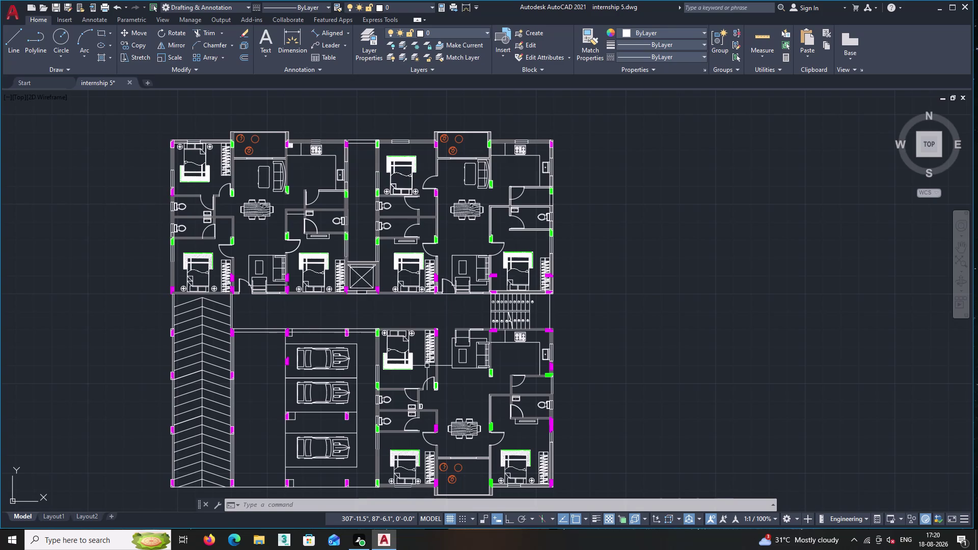
Zoom to the lower balcony, make a trial offset of its bottom edge, then undo it.
middle_drag(334, 379, 410, 354)
scroll(up, 3)
middle_drag(323, 355, 421, 338)
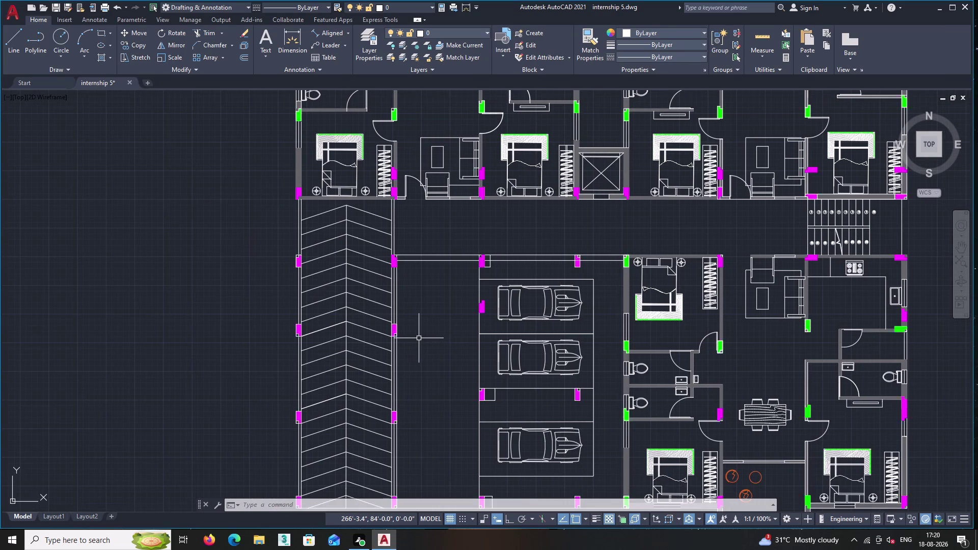
middle_drag(417, 338, 414, 254)
middle_drag(420, 351, 415, 283)
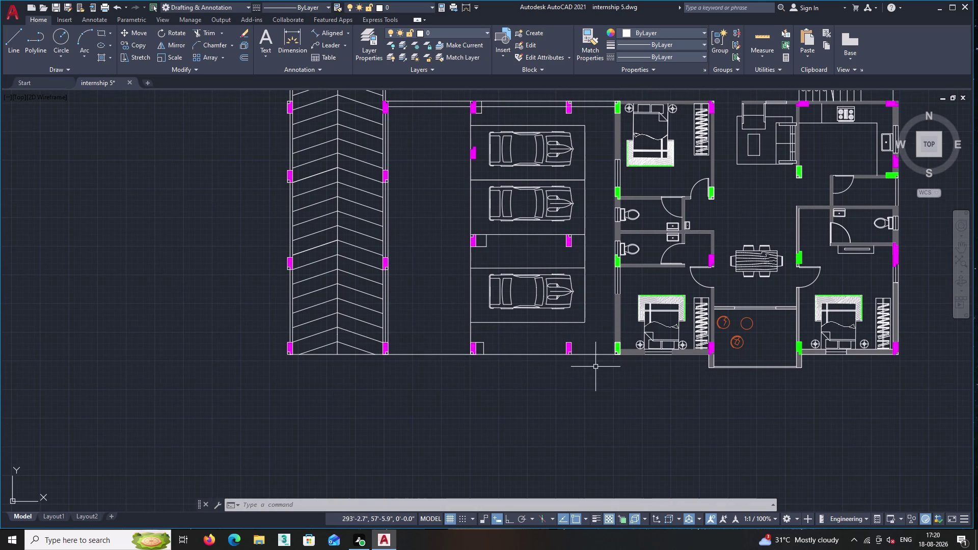
middle_drag(697, 378, 531, 382)
scroll(up, 3)
scroll(up, 3)
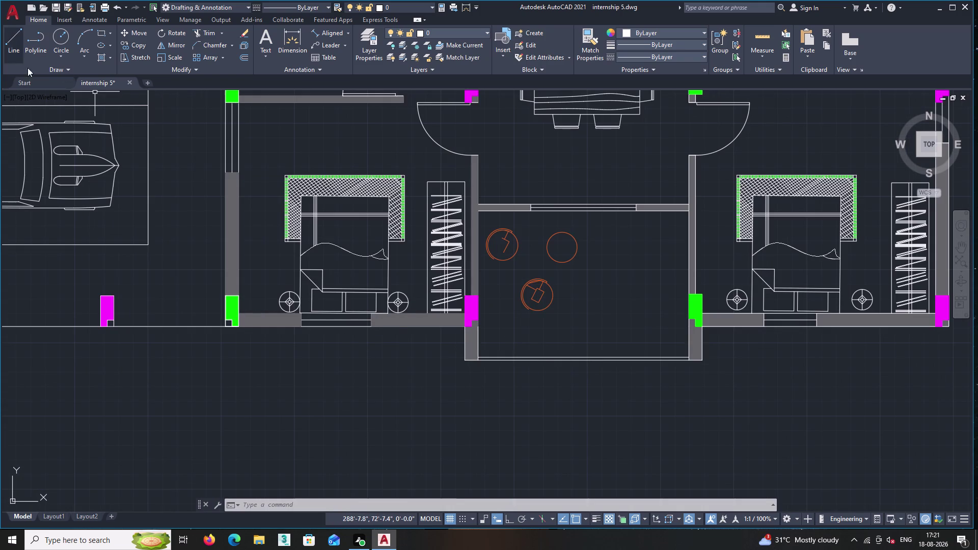
click(245, 55)
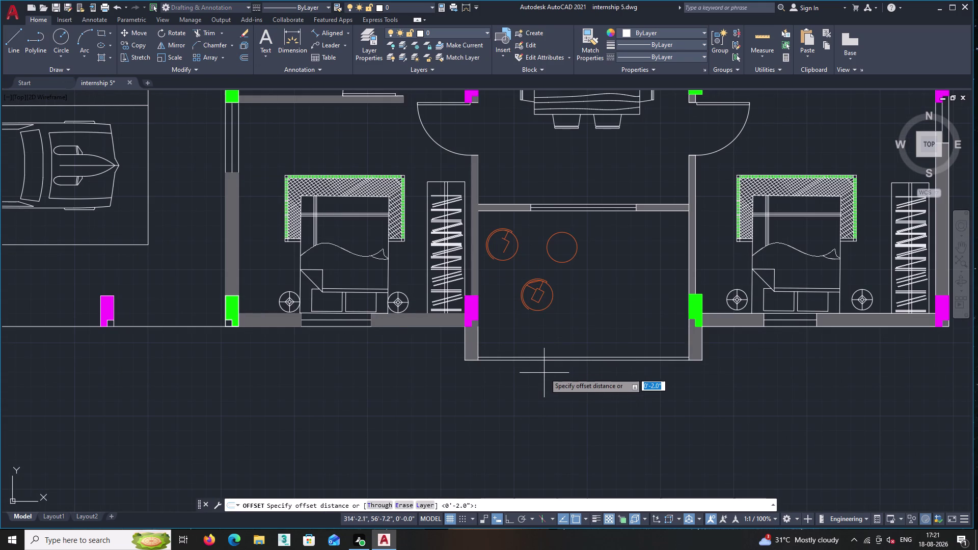
key(Return)
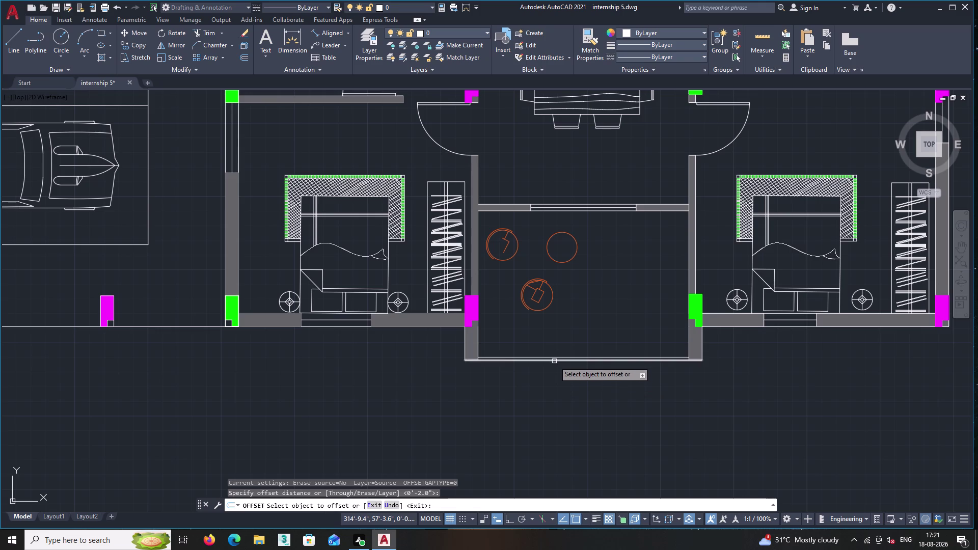
click(554, 361)
click(562, 402)
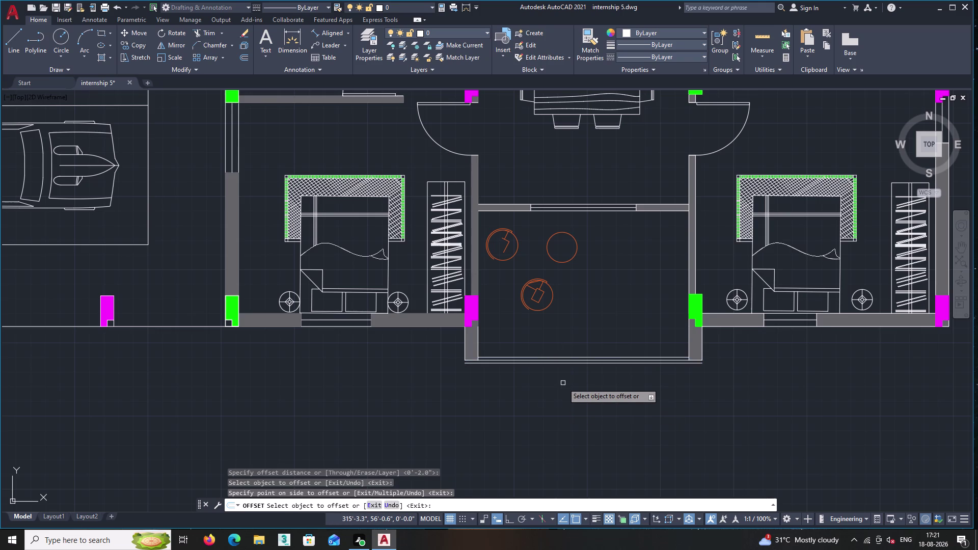
key(ctrl+z)
key(Return)
key(Return)
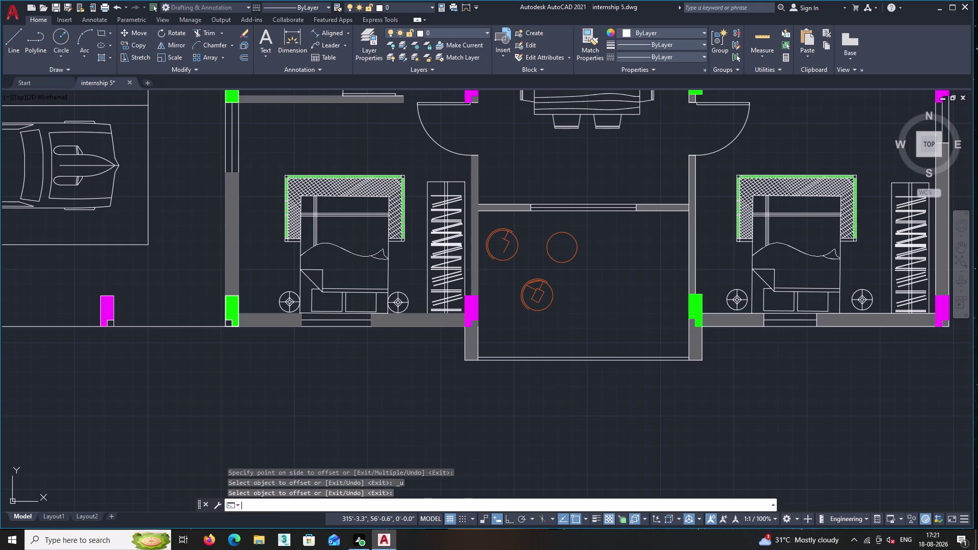
Try a 2' offset below the balcony's bottom edge, then undo it.
key(2)
key(apostrophe)
key(Return)
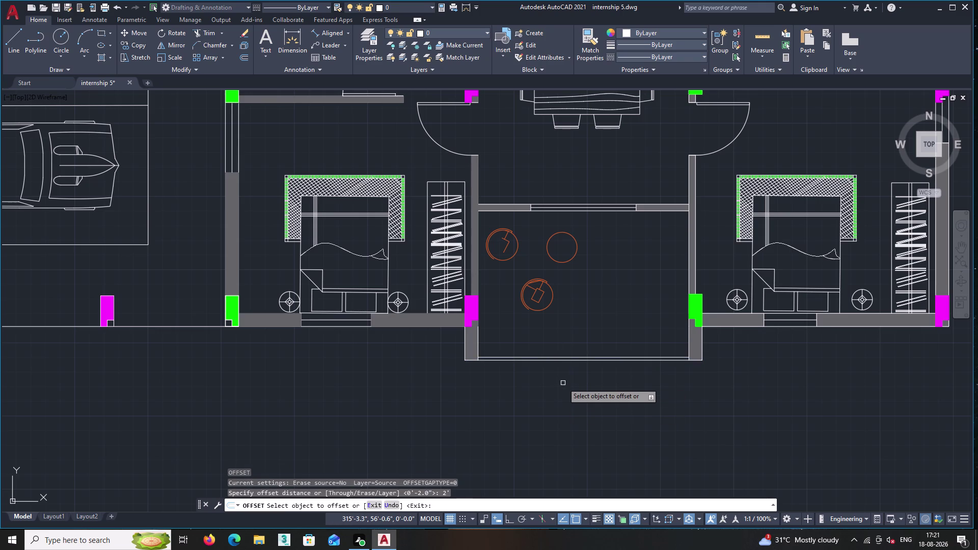
click(578, 361)
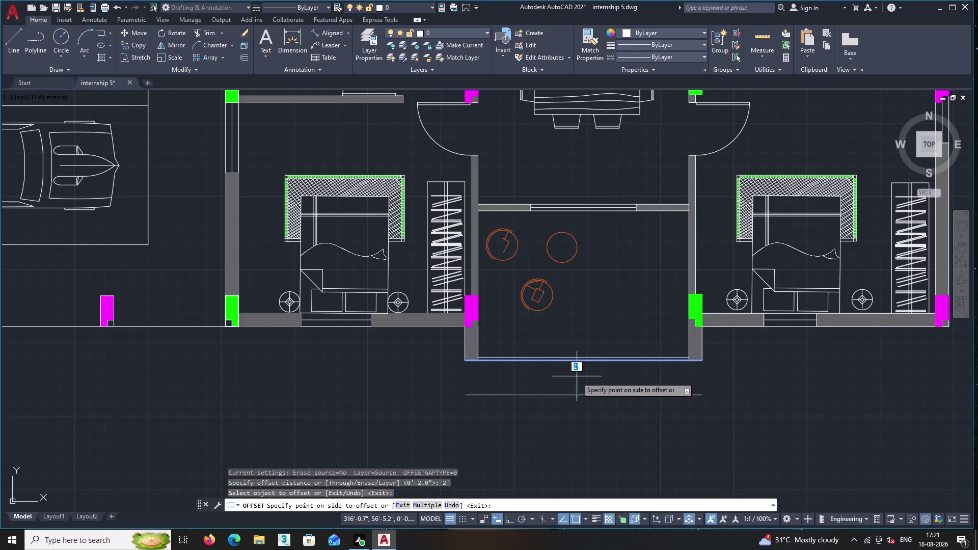
click(576, 379)
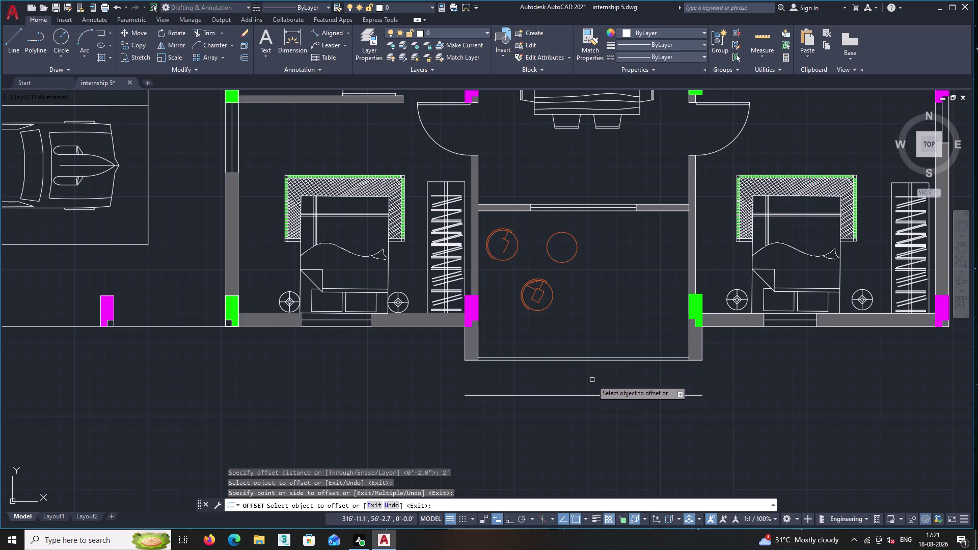
key(ctrl+z)
key(Return)
key(Return)
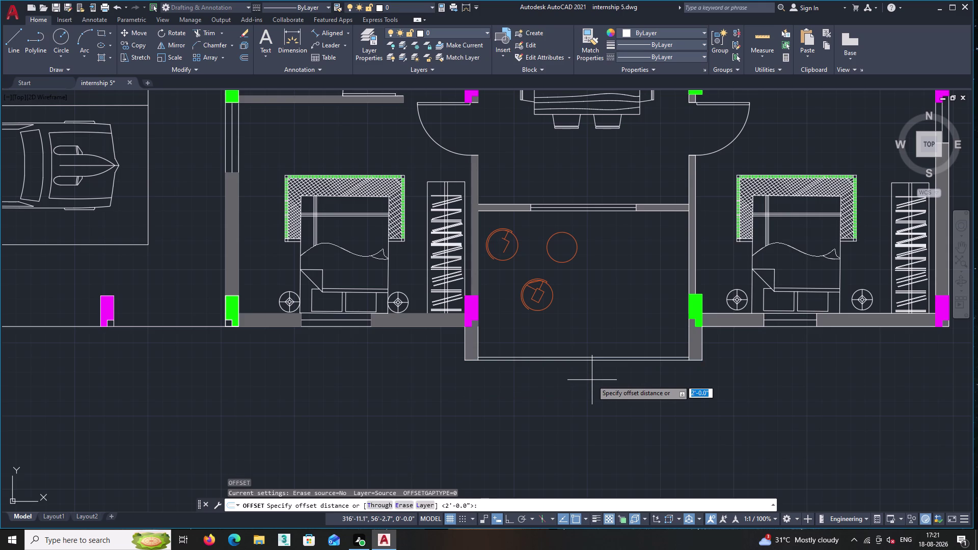
Offset the balcony's bottom edge 1' downward and zoom out over the plan.
text(1')
key(Return)
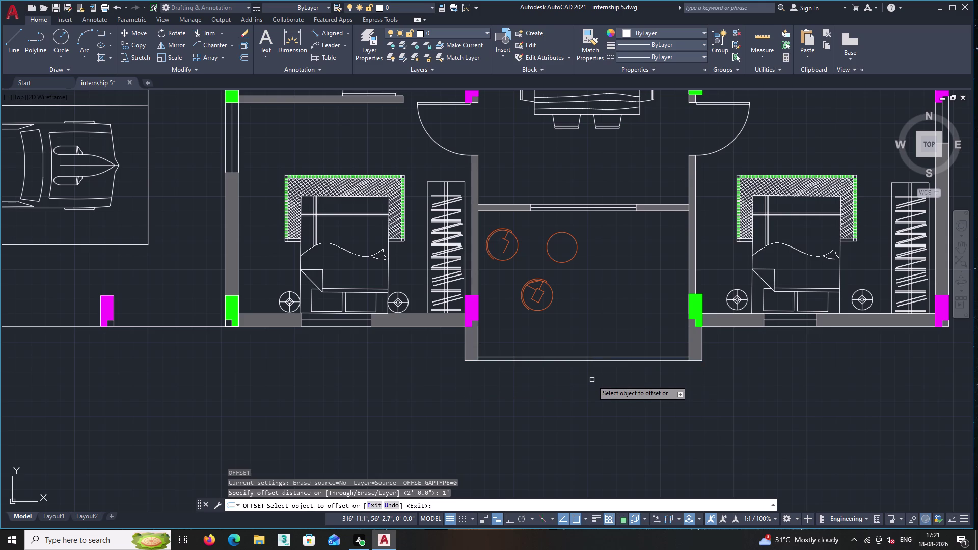
click(600, 360)
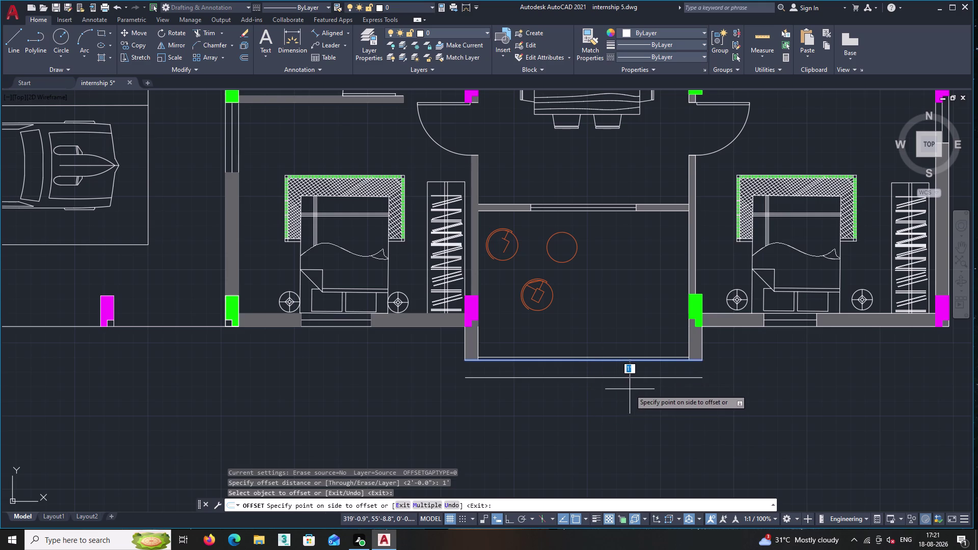
middle_click(628, 389)
click(616, 392)
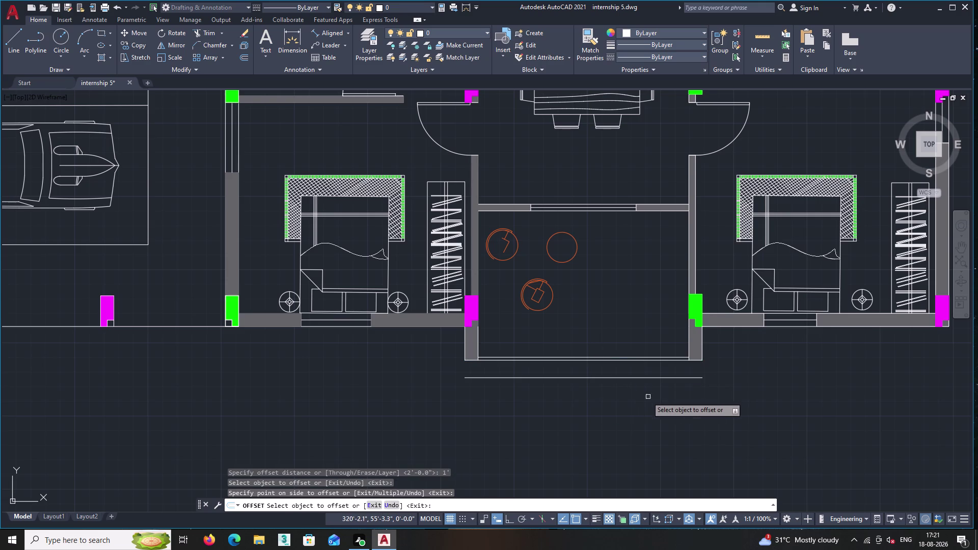
middle_drag(626, 397, 534, 400)
scroll(up, 3)
scroll(down, 3)
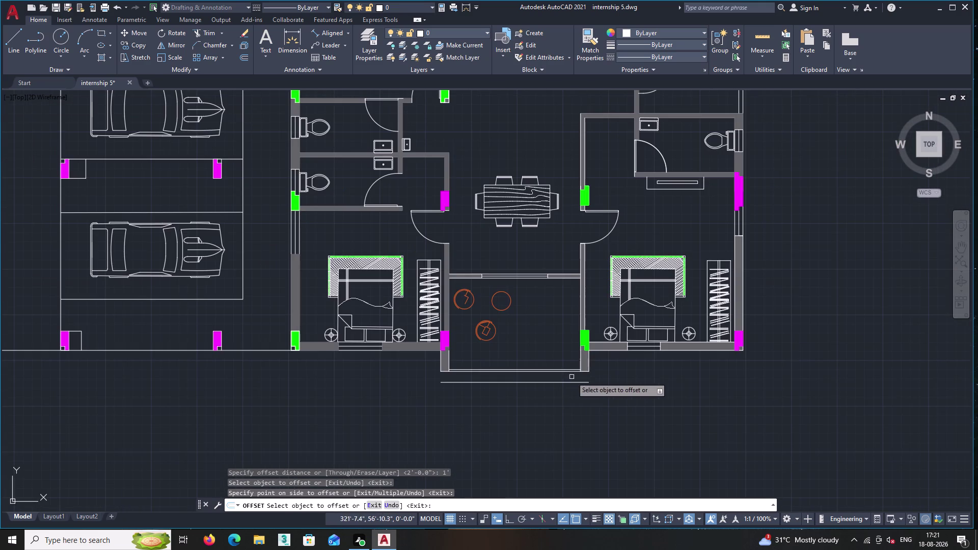
scroll(up, 3)
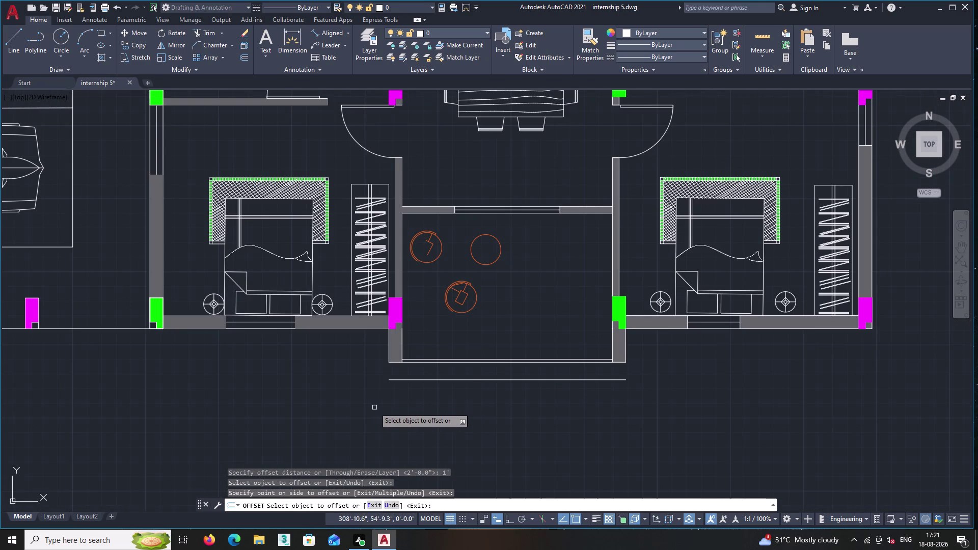
scroll(down, 3)
middle_drag(372, 410, 514, 399)
scroll(down, 3)
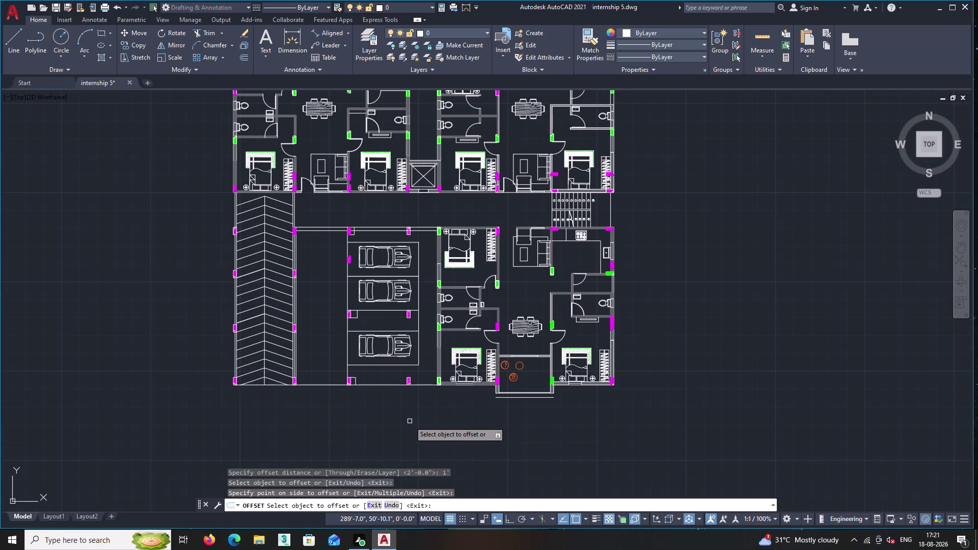
Cancel the running offset command.
key(x)
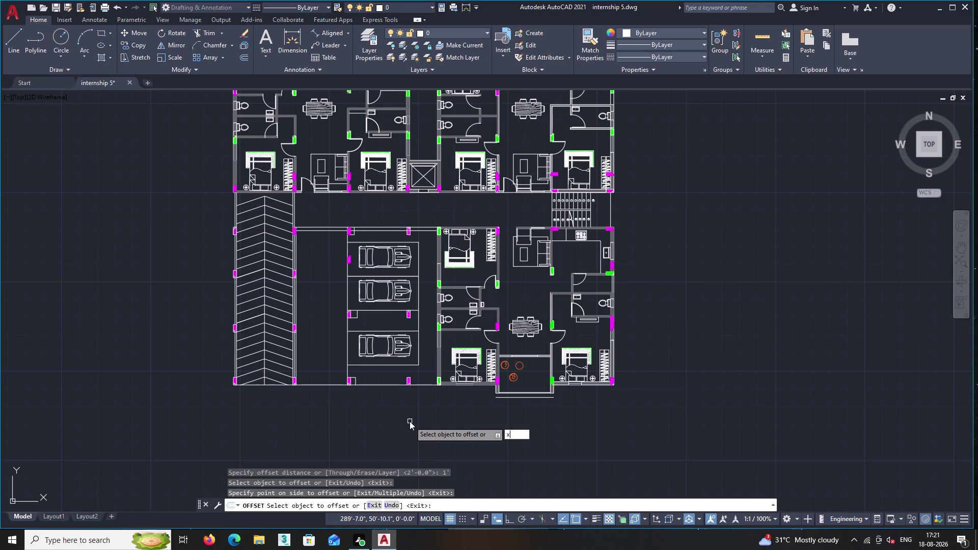
key(l)
key(Return)
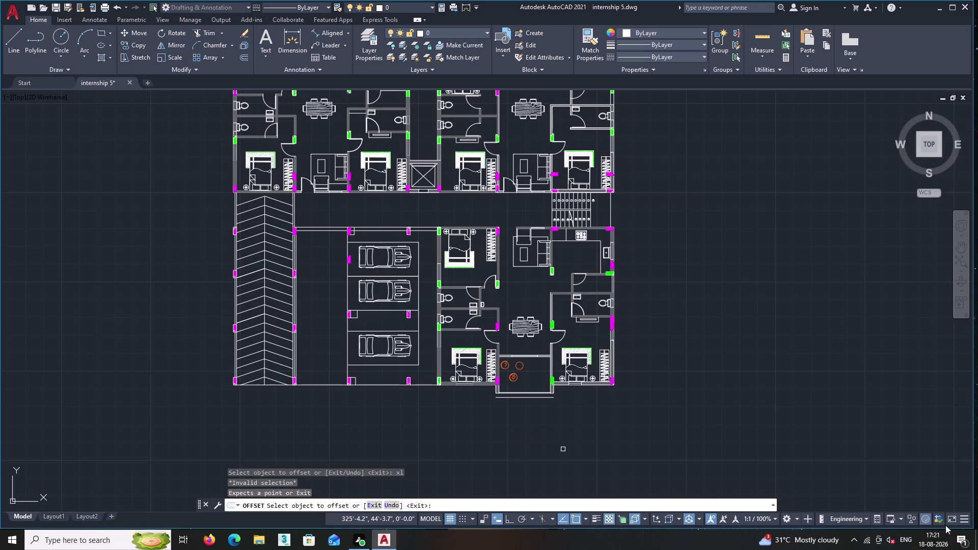
key(Escape)
Place a horizontal XLINE through the new line below the balcony.
text(xl)
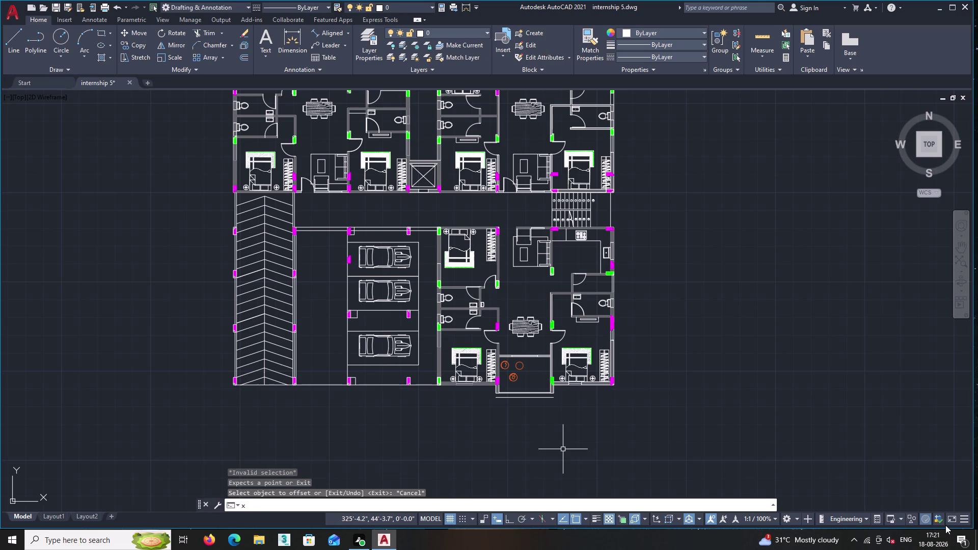
key(shift+Return)
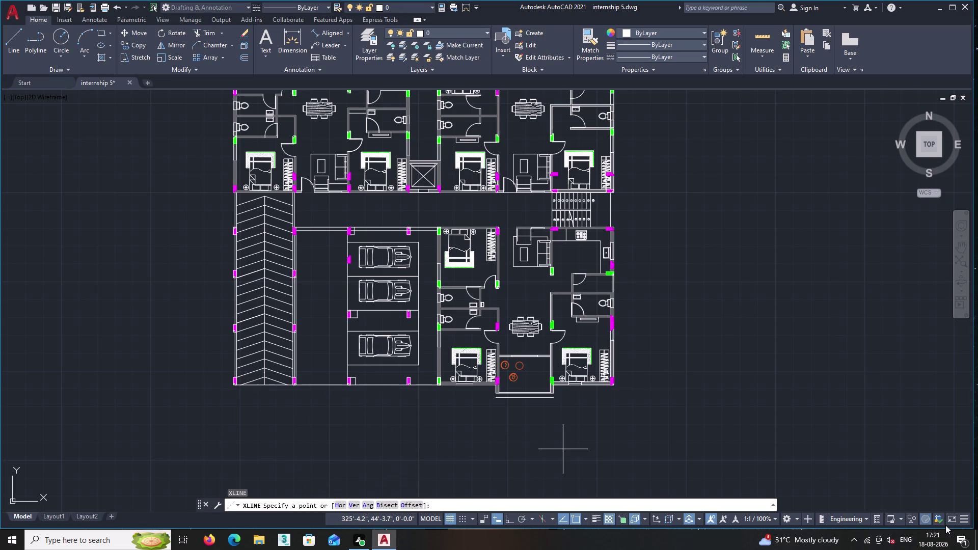
key(h)
key(Return)
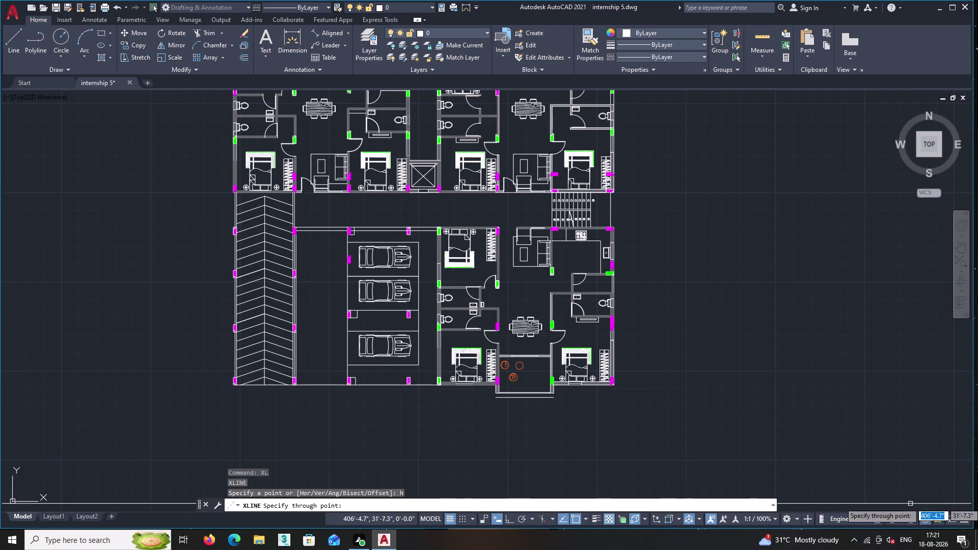
scroll(up, 3)
middle_drag(464, 415, 498, 406)
scroll(up, 3)
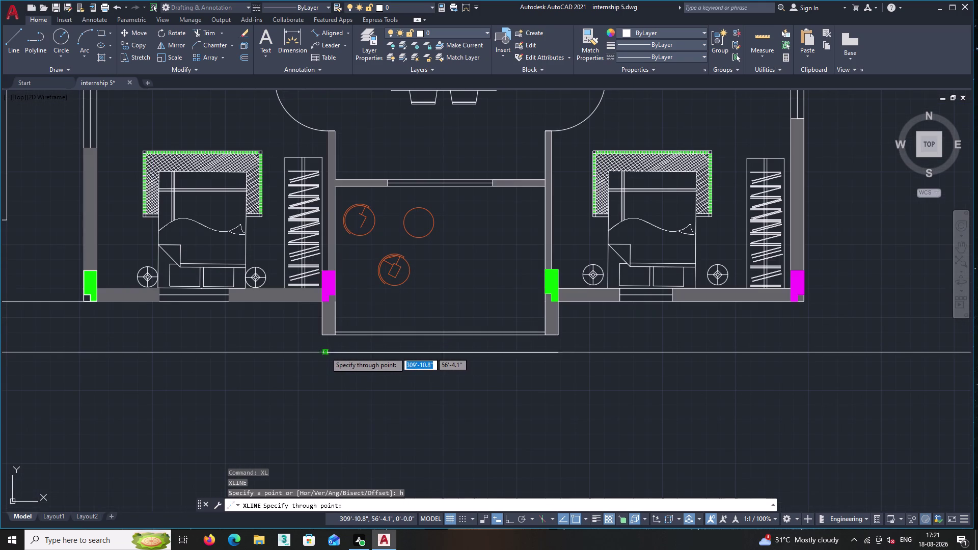
scroll(up, 3)
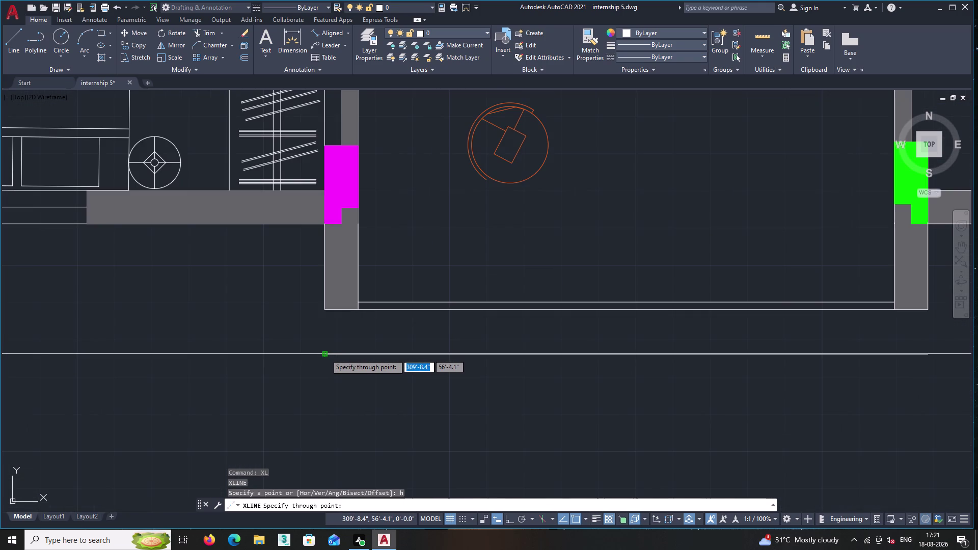
double_click(325, 354)
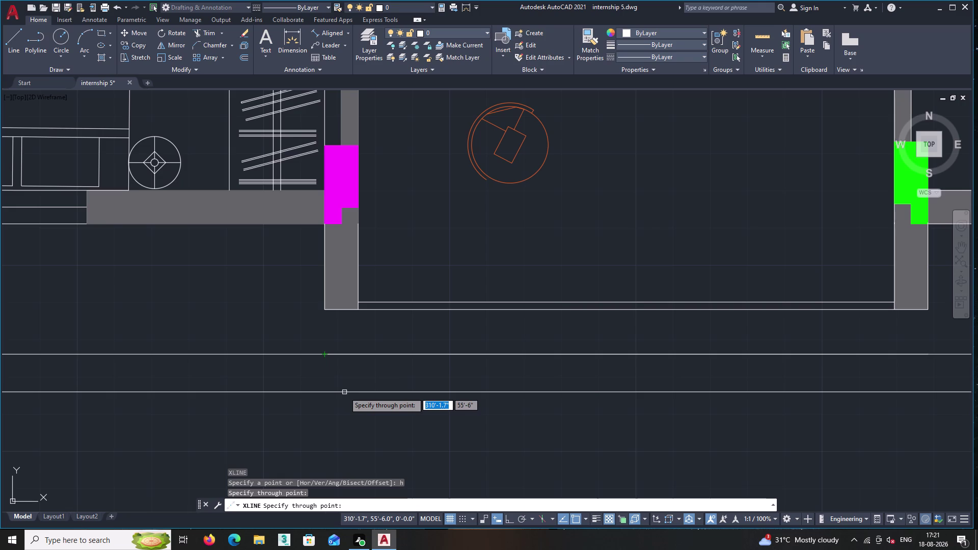
key(Escape)
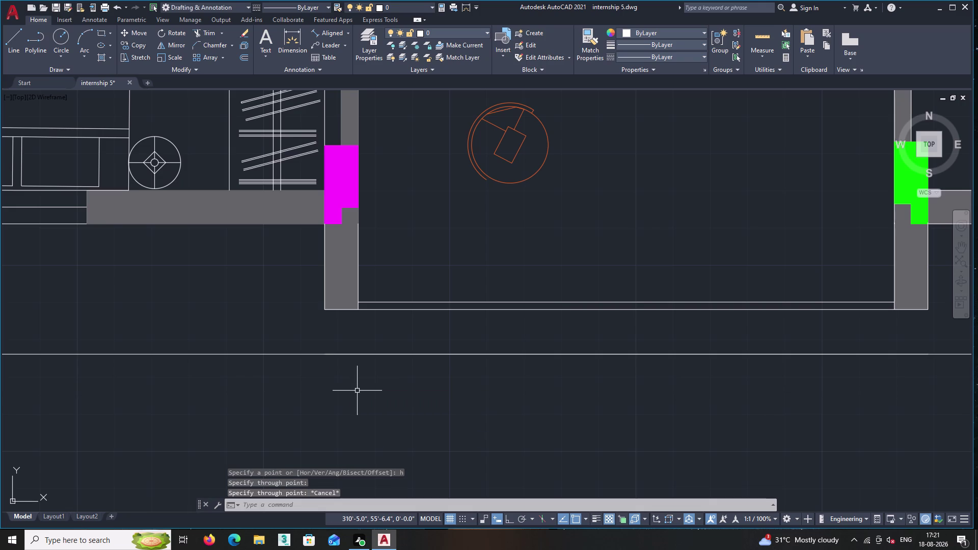
Zoom out over the drawing and start OFFSET again.
scroll(down, 3)
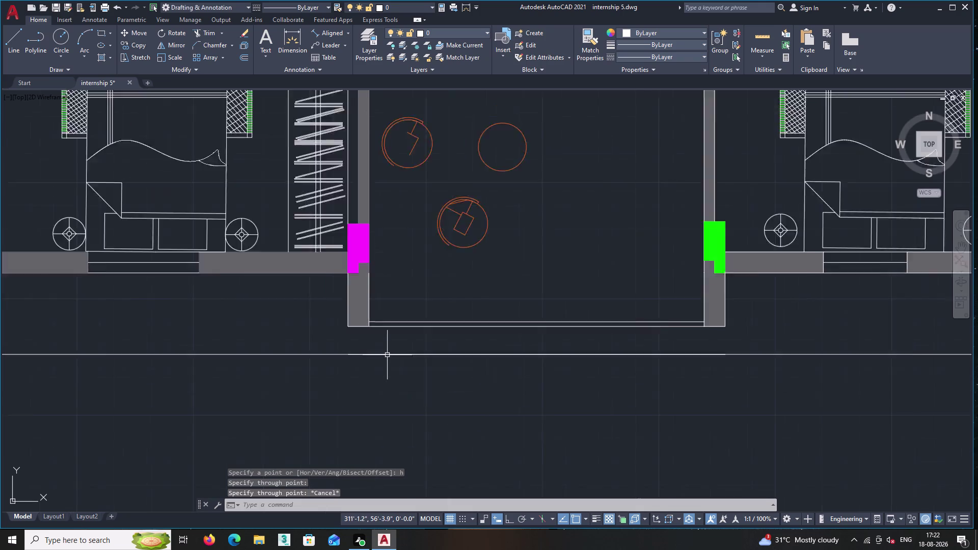
scroll(down, 3)
scroll(down, 3)
scroll(down, 3)
scroll(up, 3)
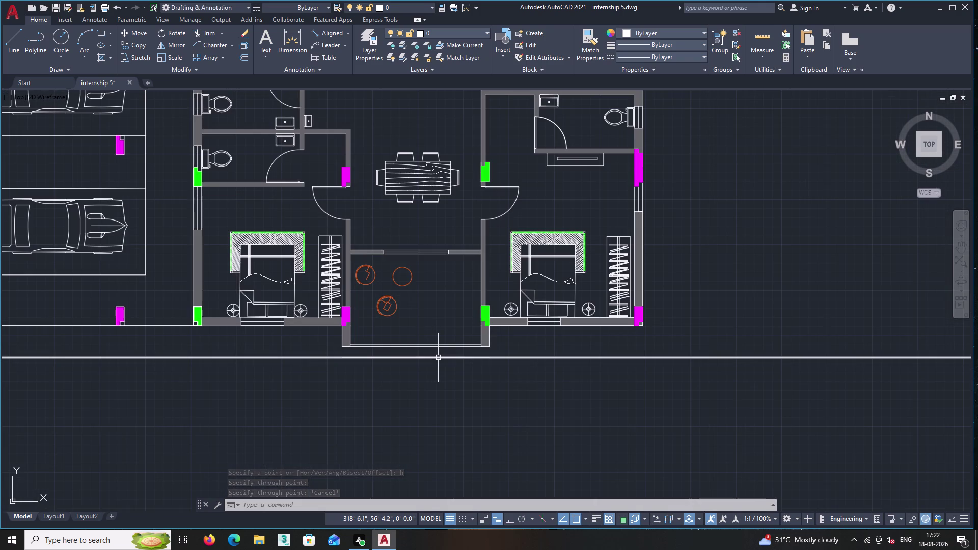
text(o)
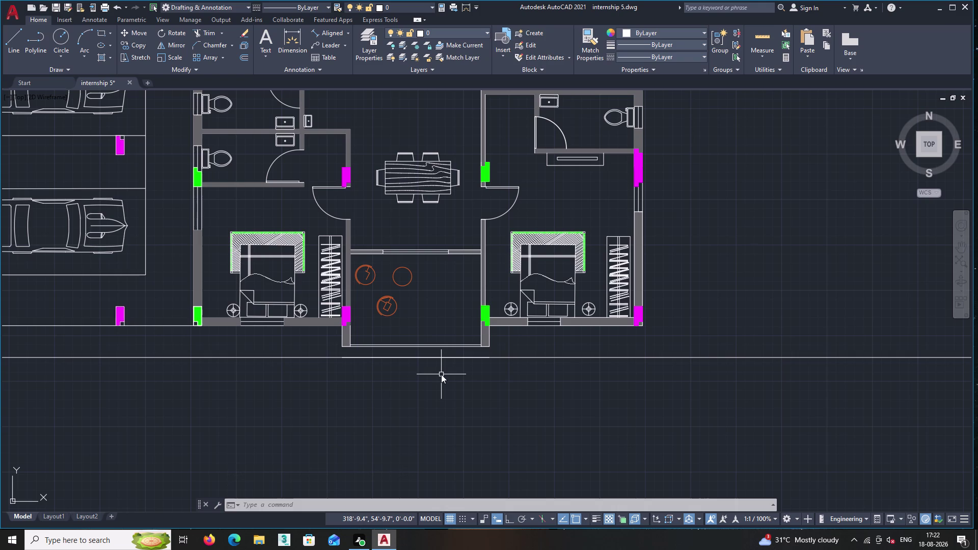
text(ff)
key(Return)
scroll(down, 3)
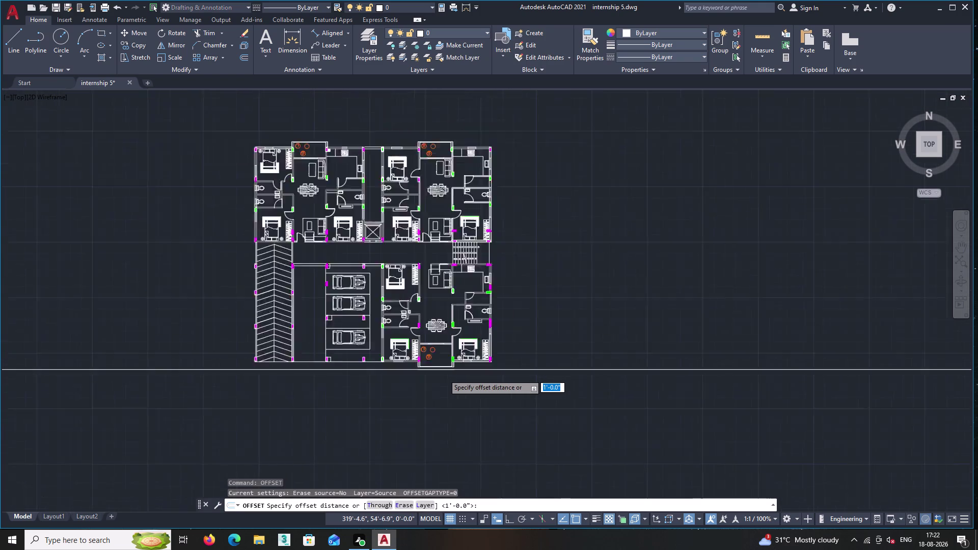
Offset the horizontal construction line 2 units to make a parallel copy.
scroll(up, 3)
scroll(up, 3)
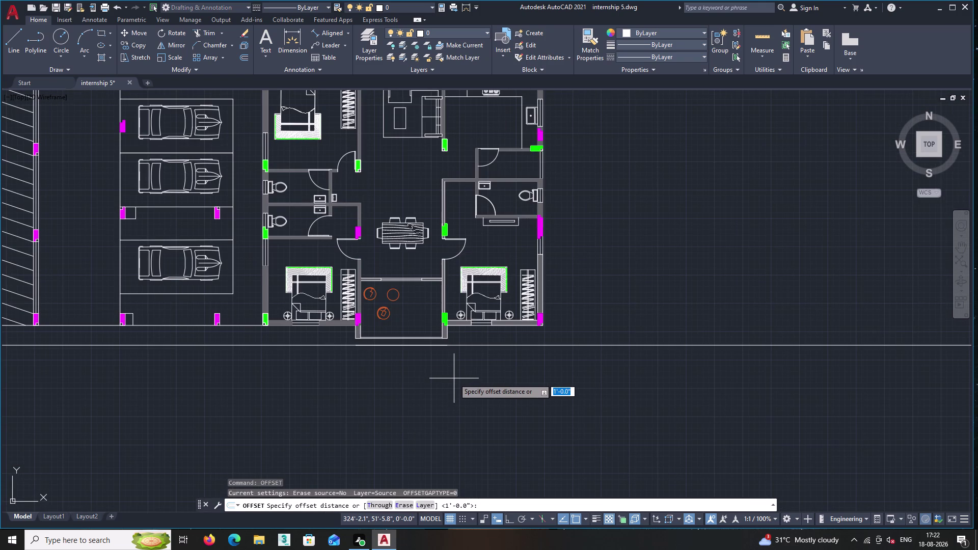
key(2)
key(Return)
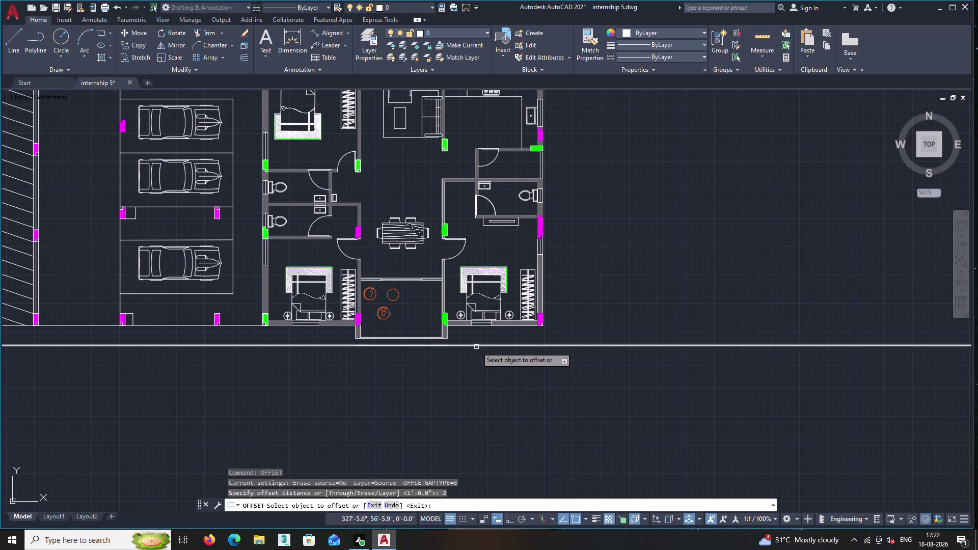
click(477, 377)
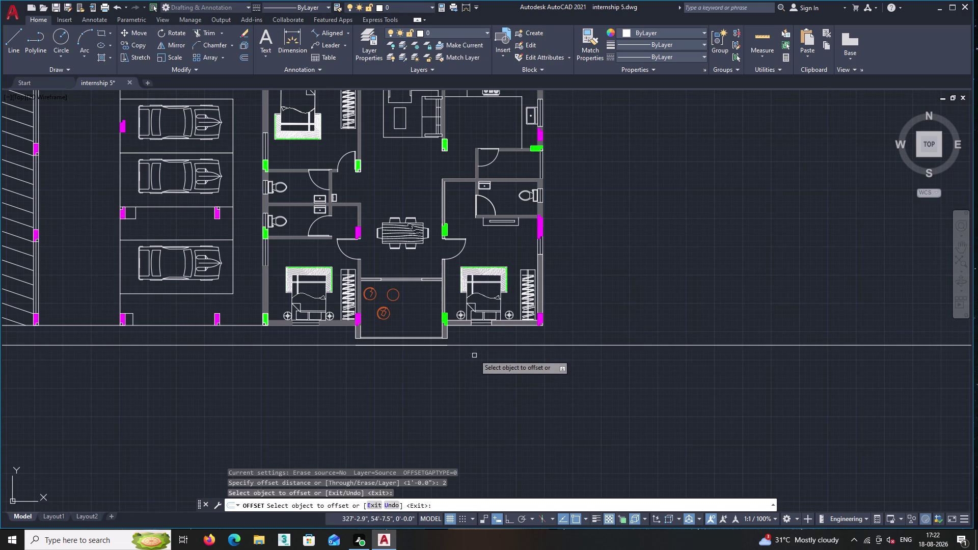
double_click(473, 348)
click(475, 344)
double_click(474, 360)
scroll(up, 3)
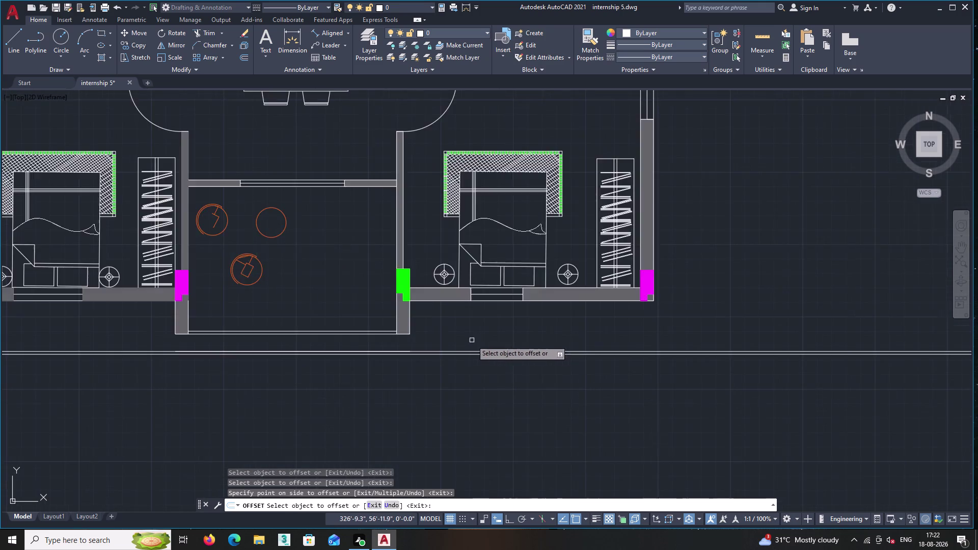
scroll(up, 3)
middle_drag(418, 369, 476, 348)
scroll(down, 3)
middle_drag(444, 364, 478, 350)
middle_drag(488, 351, 498, 349)
scroll(up, 3)
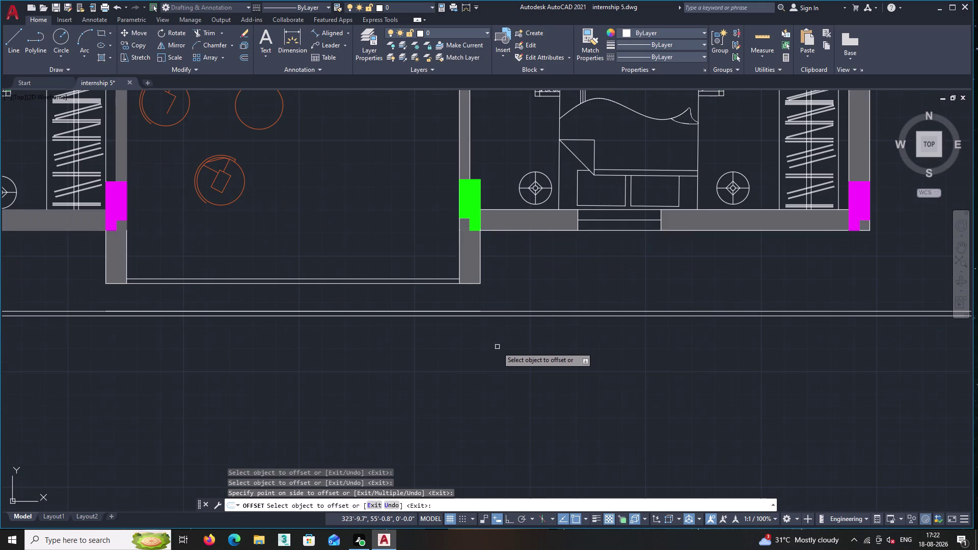
key(Return)
Zoom back out to show the whole floor plan.
scroll(up, 3)
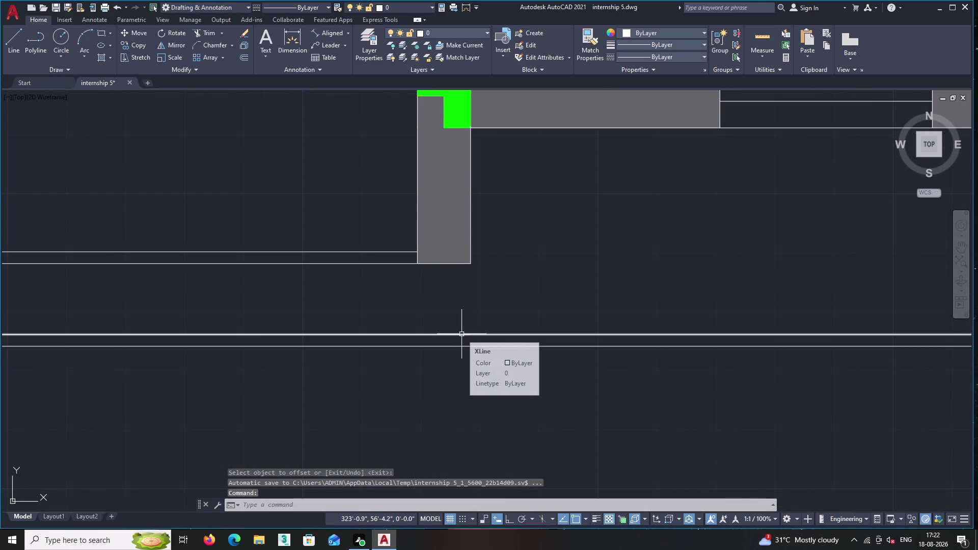
scroll(down, 3)
scroll(down, 3)
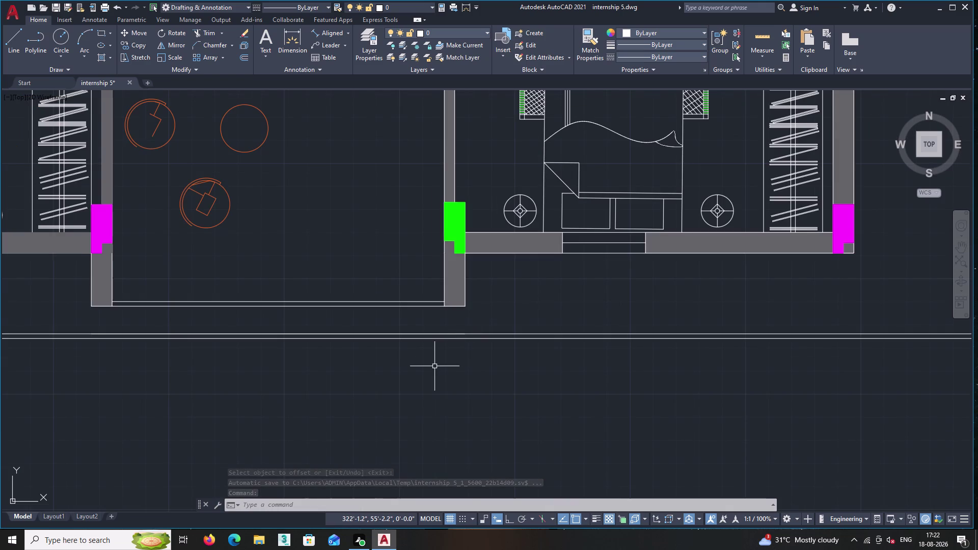
middle_drag(435, 366, 528, 346)
scroll(down, 3)
middle_click(436, 356)
scroll(down, 3)
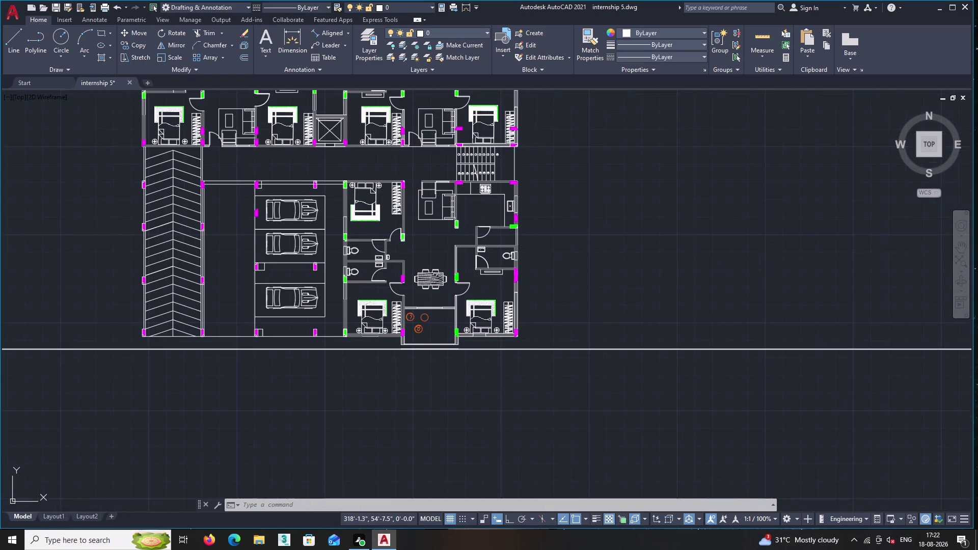
Offset a parking-area edge 2' to the left.
middle_drag(436, 356, 638, 347)
middle_drag(225, 336, 393, 102)
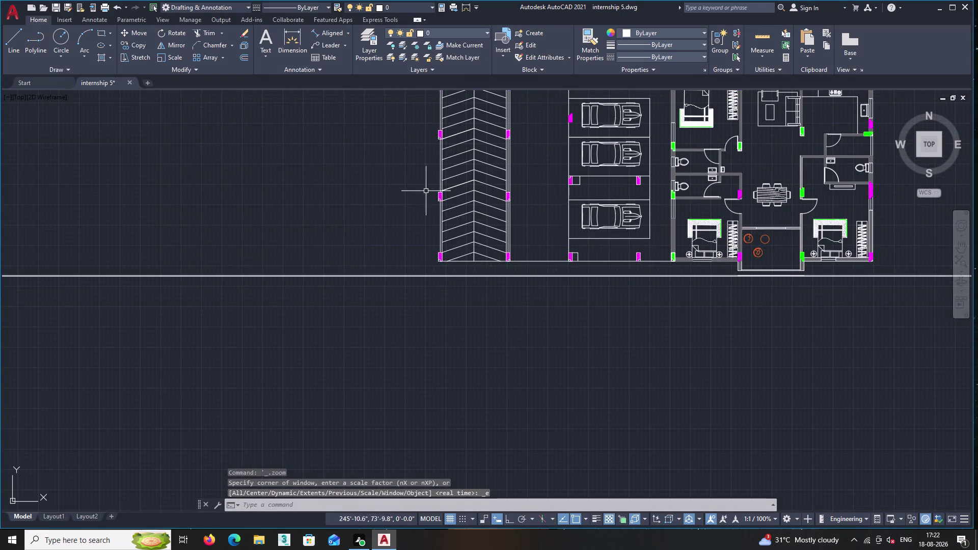
scroll(up, 3)
scroll(up, 3)
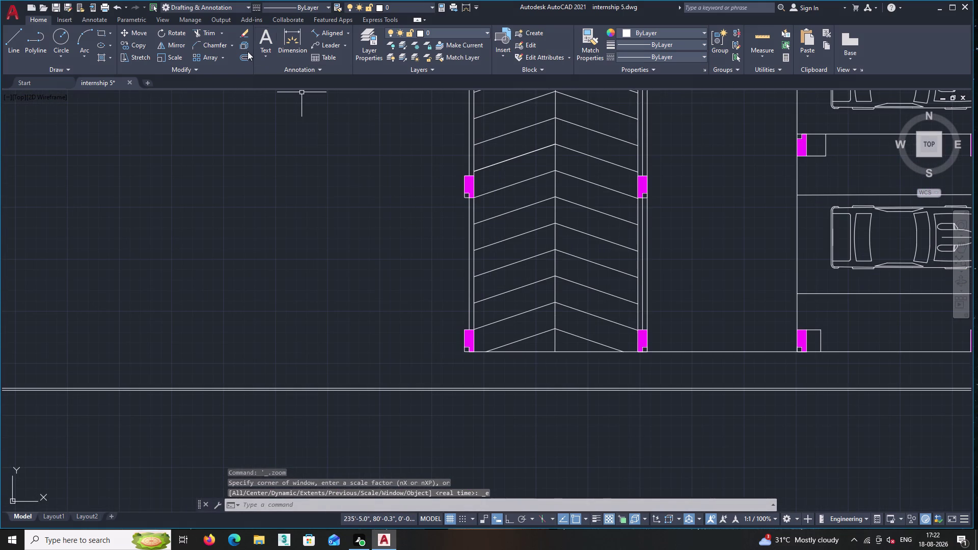
click(244, 55)
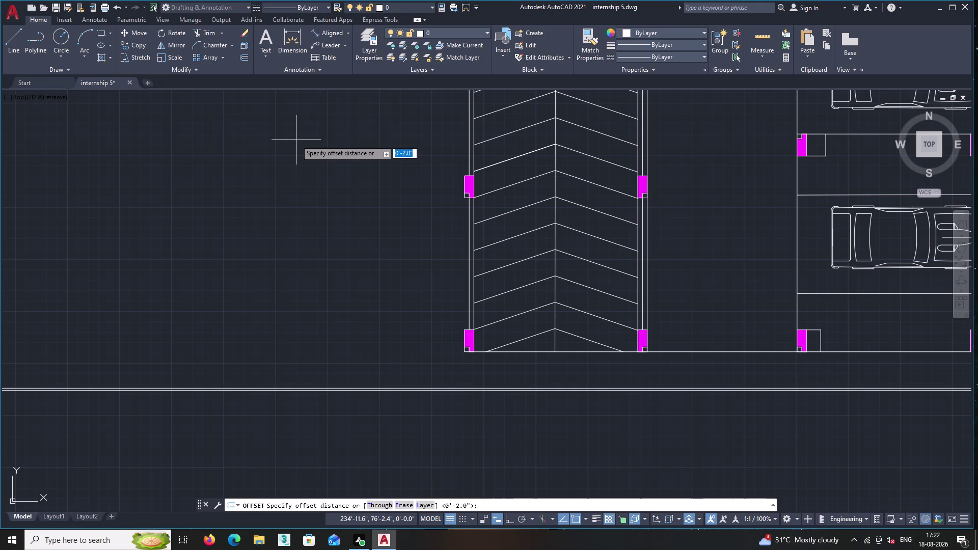
text(2')
key(Return)
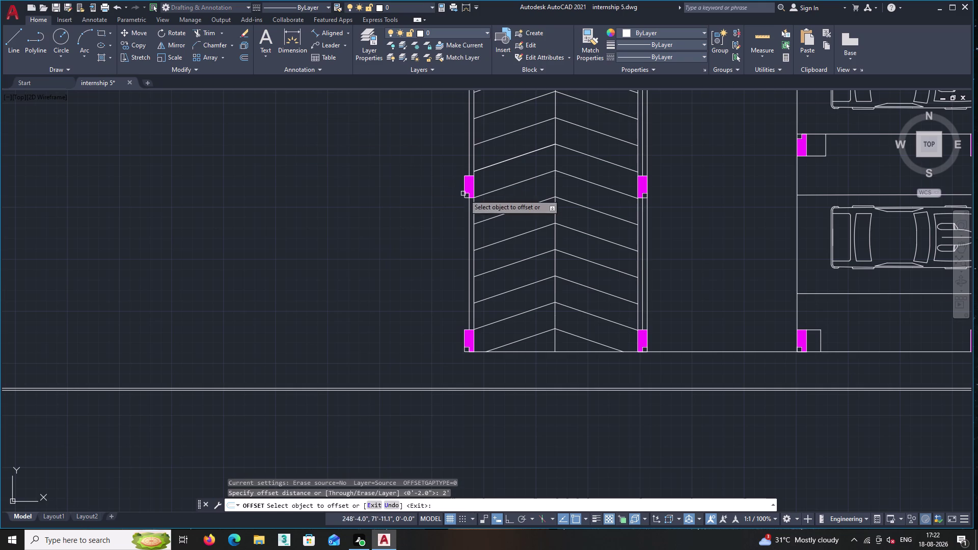
click(467, 241)
click(450, 242)
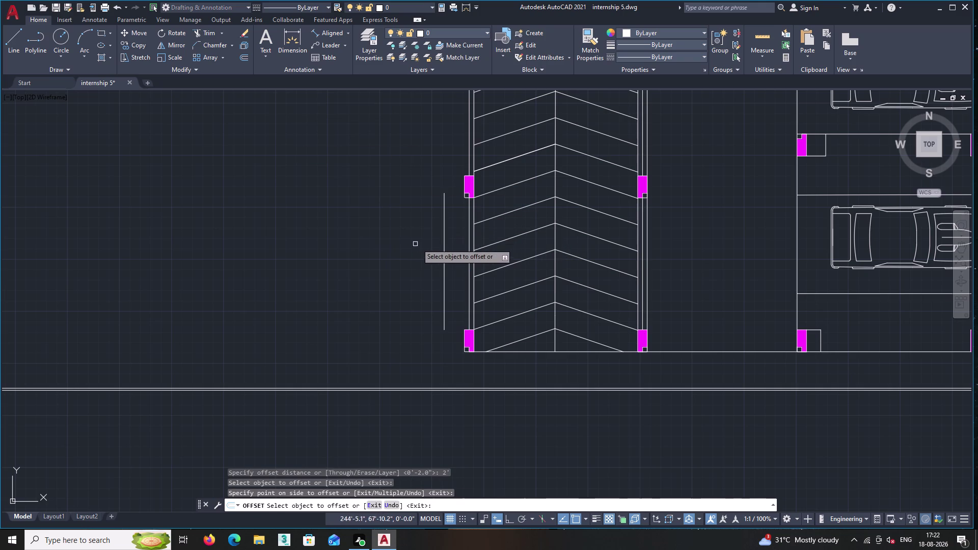
middle_drag(436, 156, 433, 160)
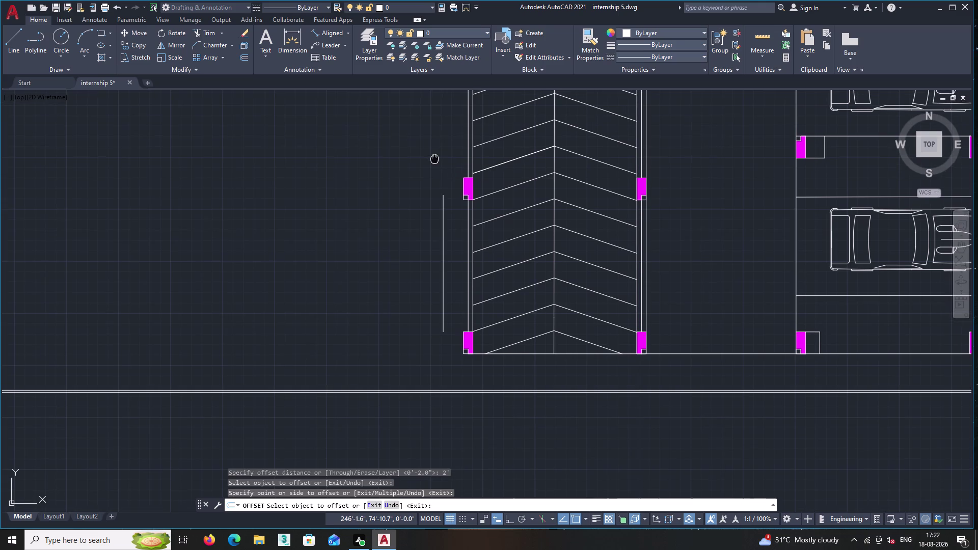
middle_drag(433, 161, 418, 196)
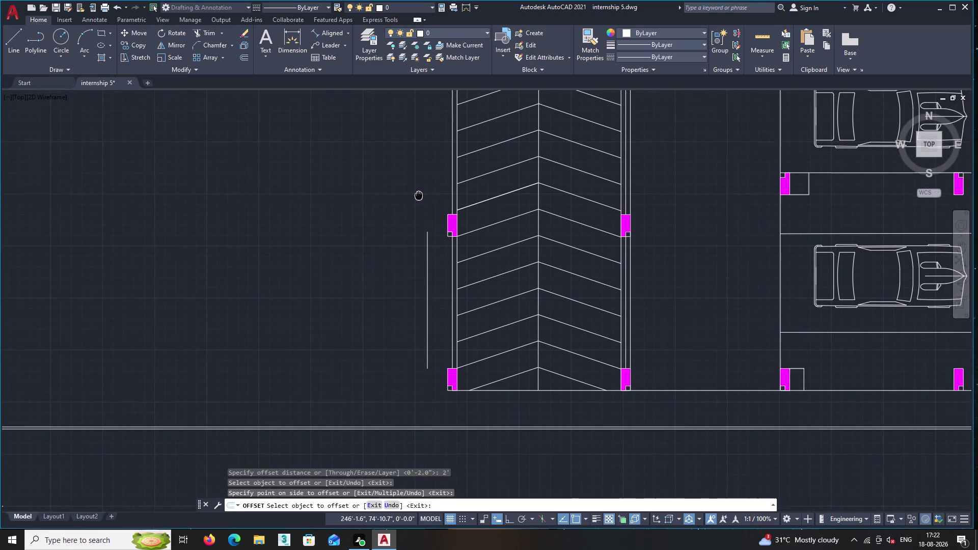
middle_drag(418, 196, 418, 198)
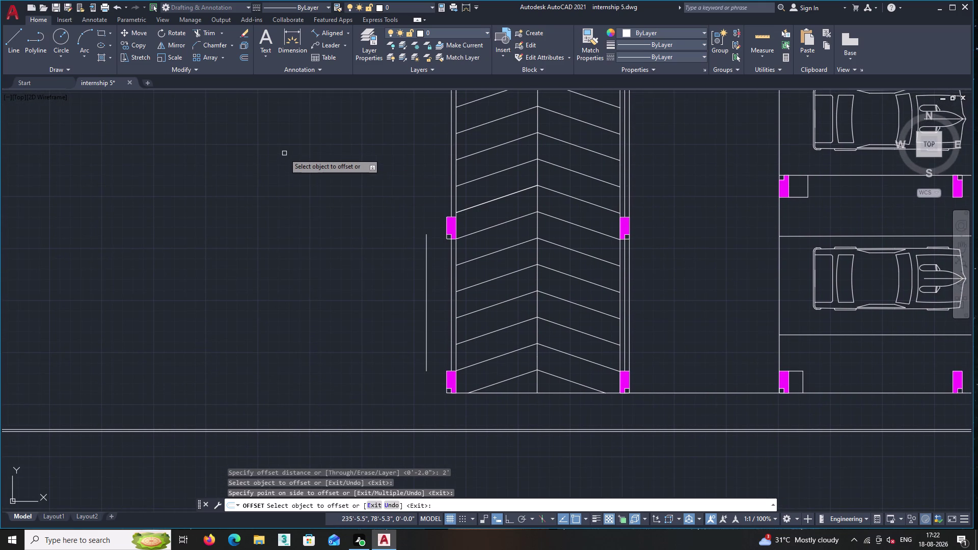
key(Escape)
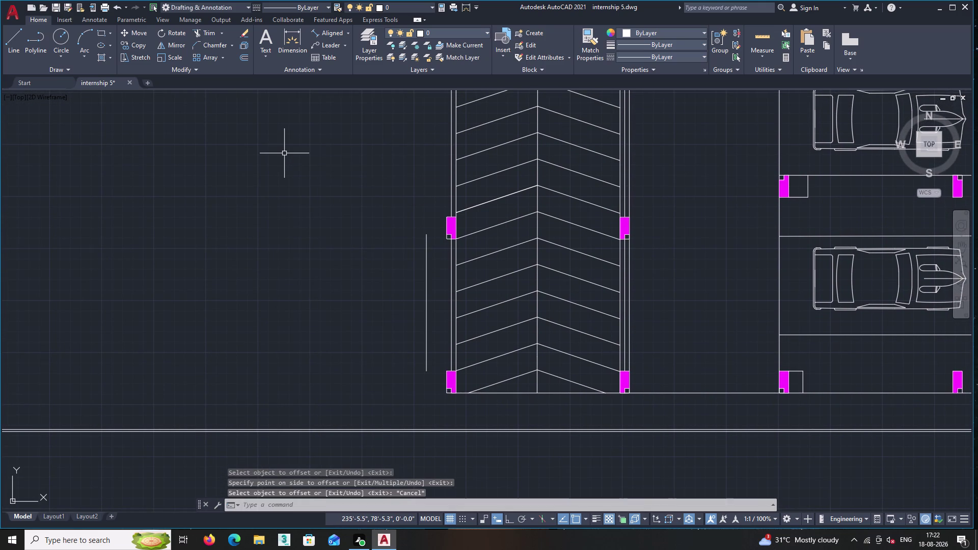
Draw a vertical XLINE through the end of the new short line.
text(xl)
key(Return)
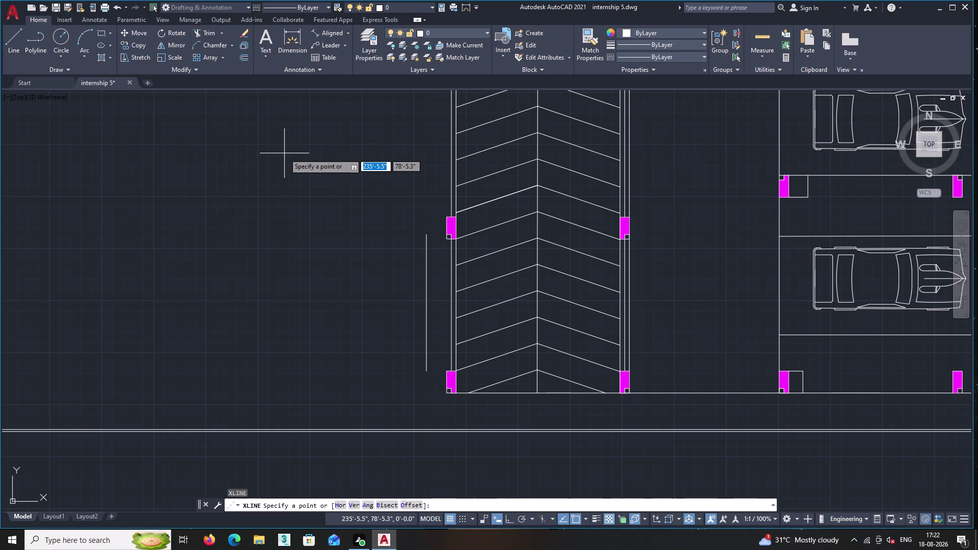
key(v)
key(Return)
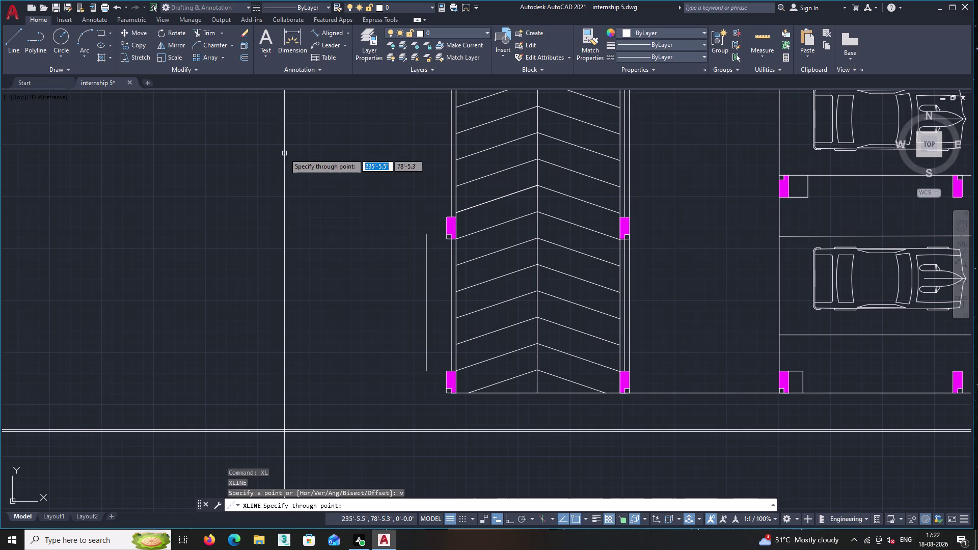
scroll(up, 3)
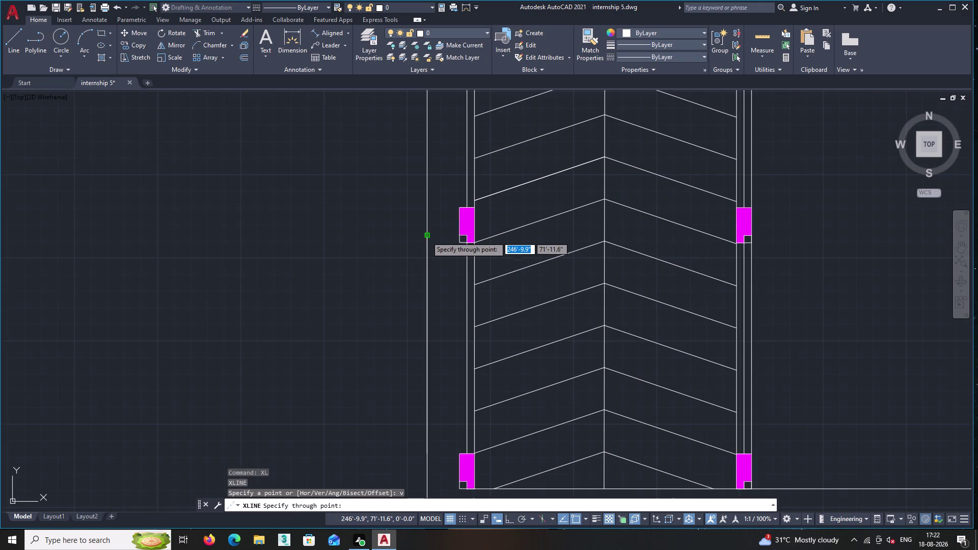
click(426, 236)
key(Return)
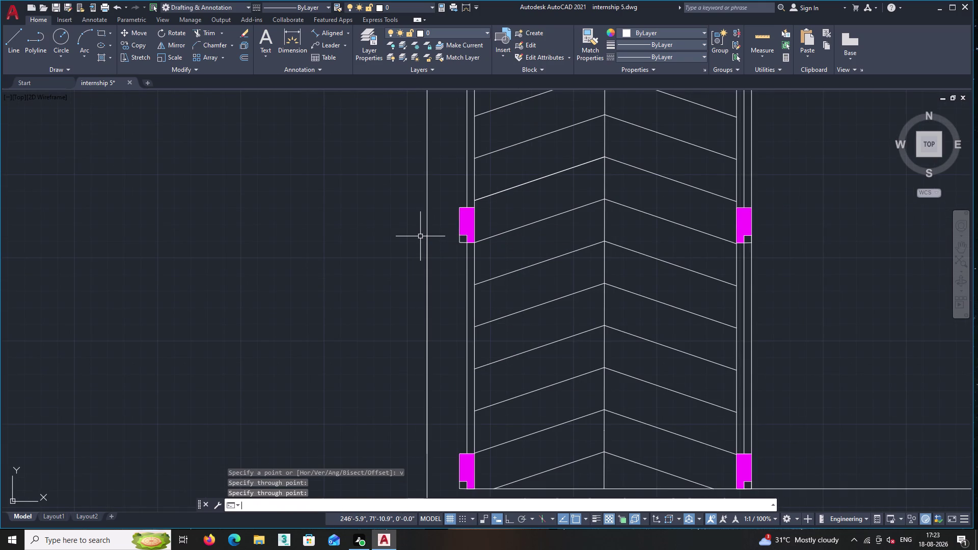
Offset the vertical construction line 2 units to its left.
click(247, 59)
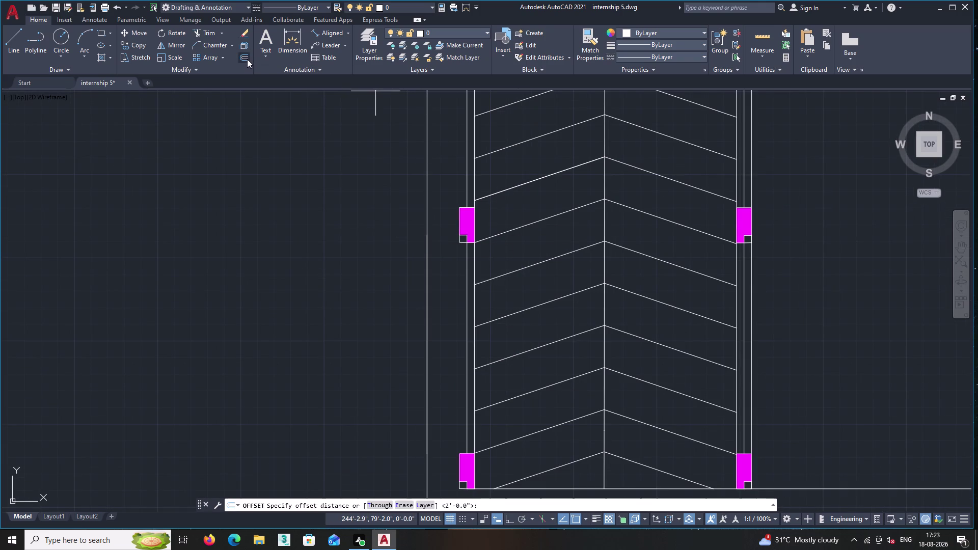
key(2)
key(Return)
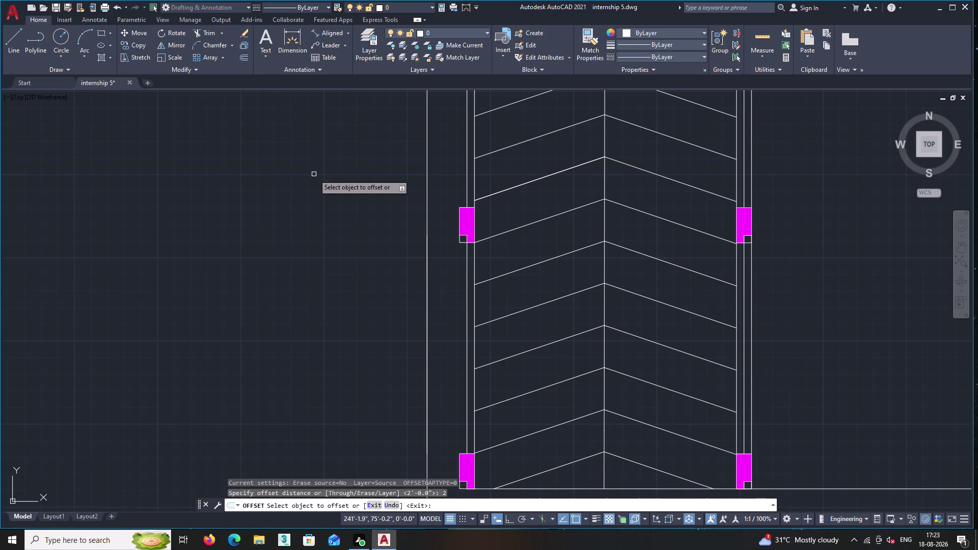
click(427, 203)
click(369, 212)
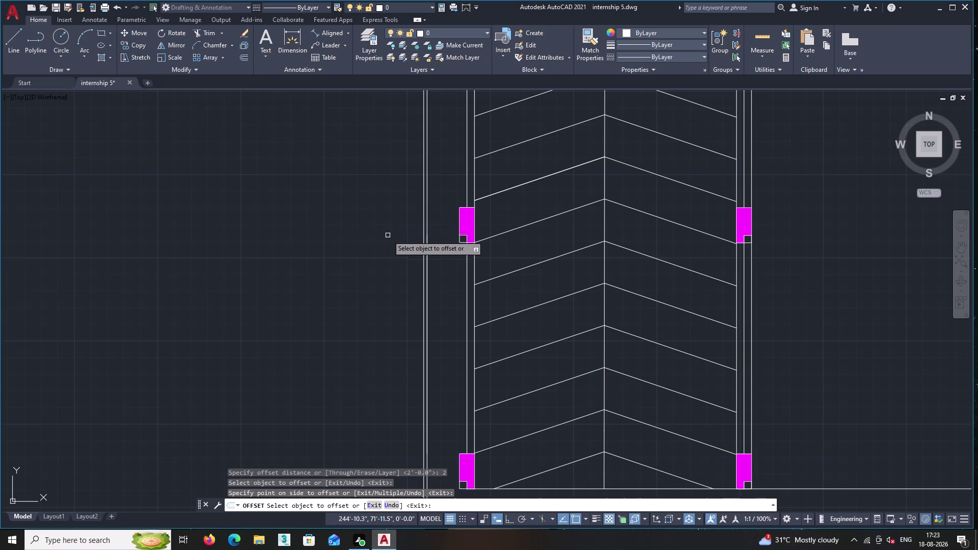
middle_drag(388, 240, 472, 118)
scroll(down, 3)
middle_click(451, 229)
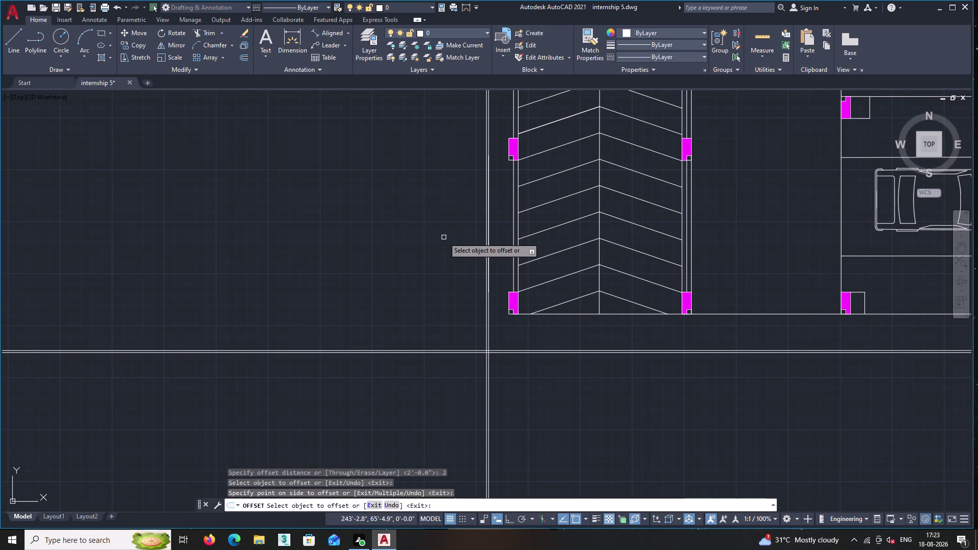
key(Return)
text(tr)
key(Return)
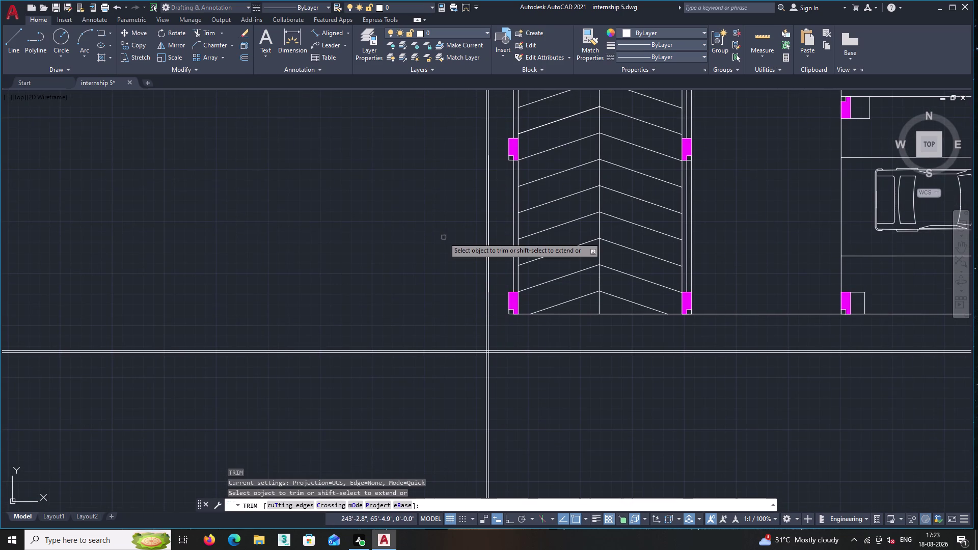
Fence-trim the overshooting XLINE ends into a clean double-line corner at bottom-left.
click(447, 289)
click(517, 419)
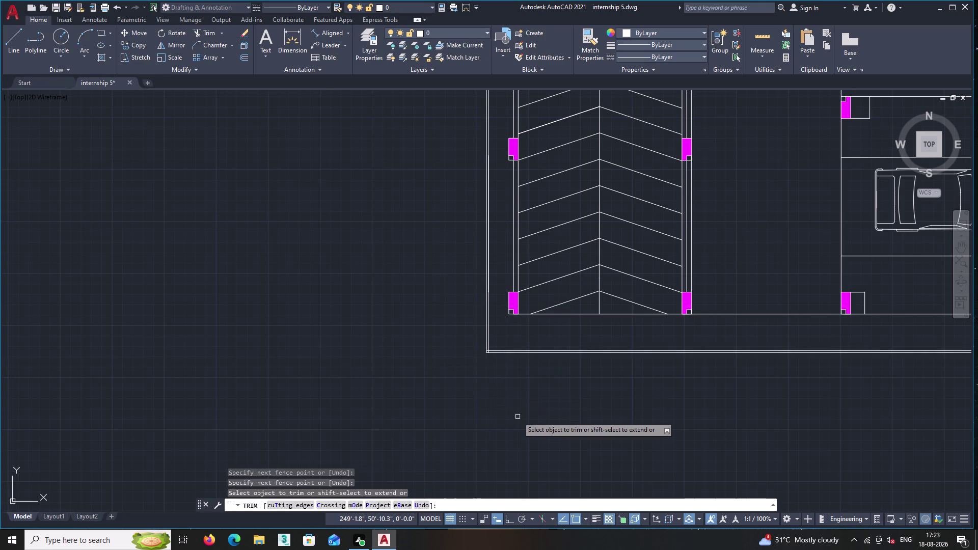
scroll(up, 3)
double_click(350, 324)
click(367, 349)
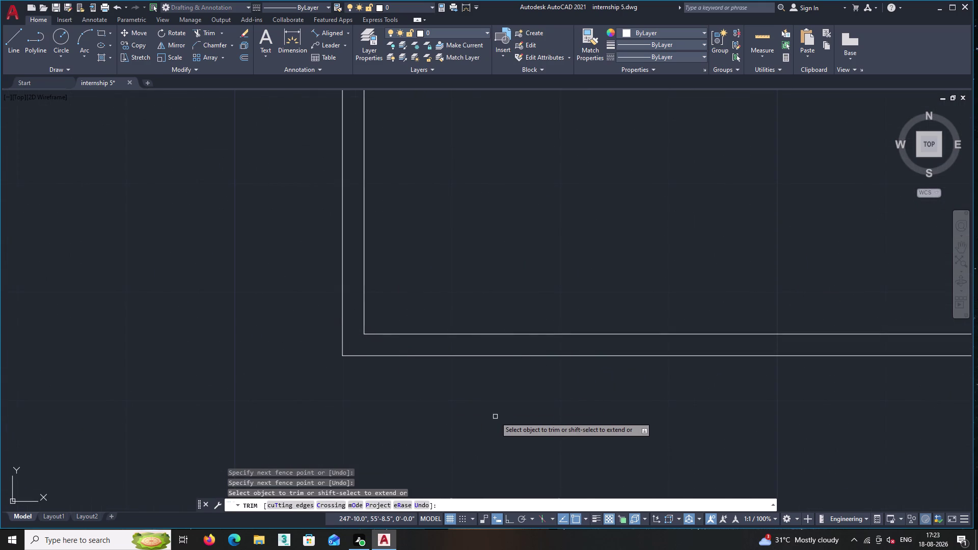
scroll(down, 3)
scroll(down, 3)
middle_drag(543, 318, 416, 340)
scroll(down, 3)
middle_click(456, 341)
scroll(up, 3)
scroll(up, 3)
middle_drag(426, 332, 398, 330)
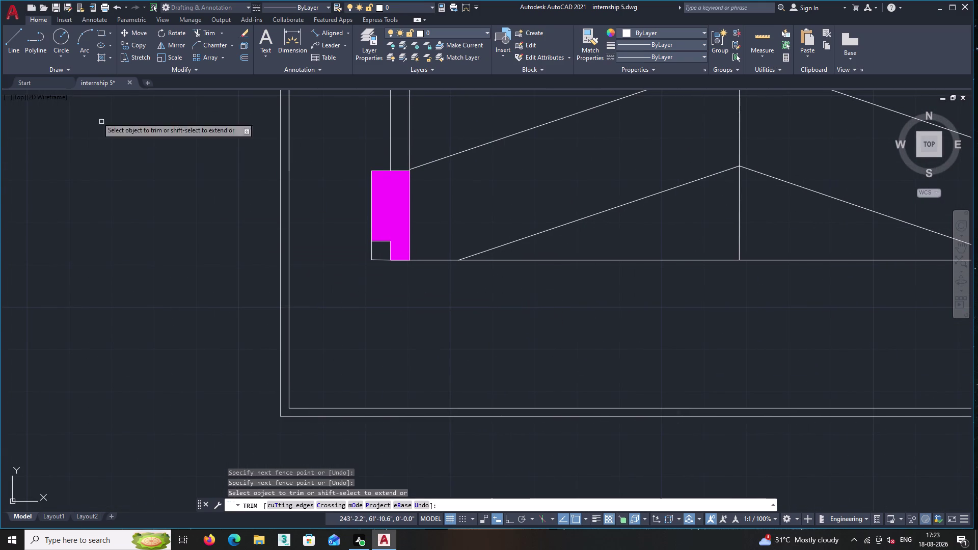
double_click(8, 39)
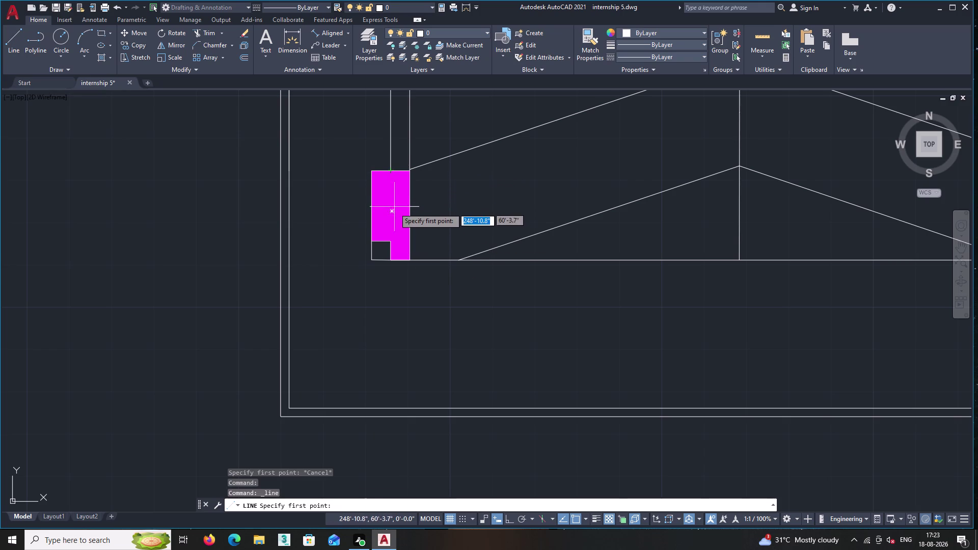
Draw a vertical line from inside the magenta column down to the inner boundary.
click(391, 260)
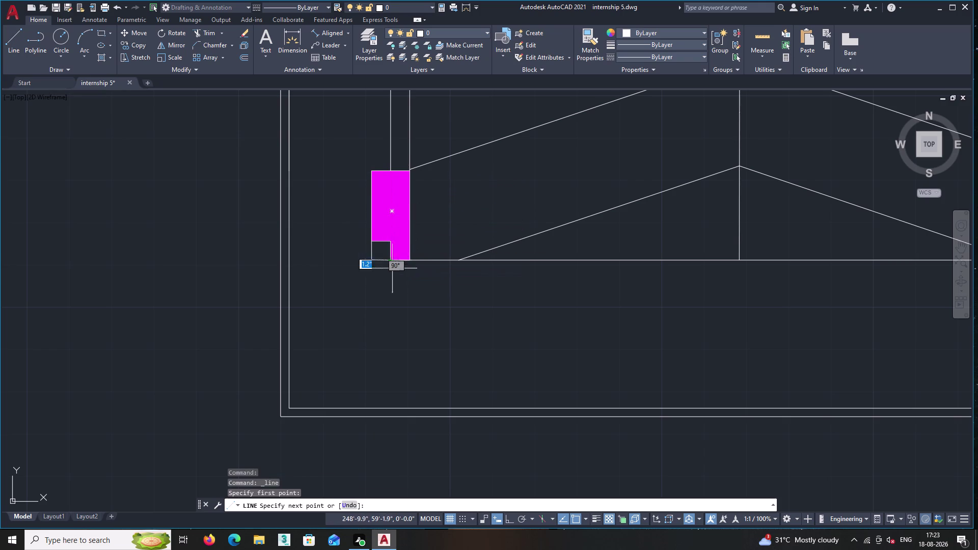
double_click(389, 408)
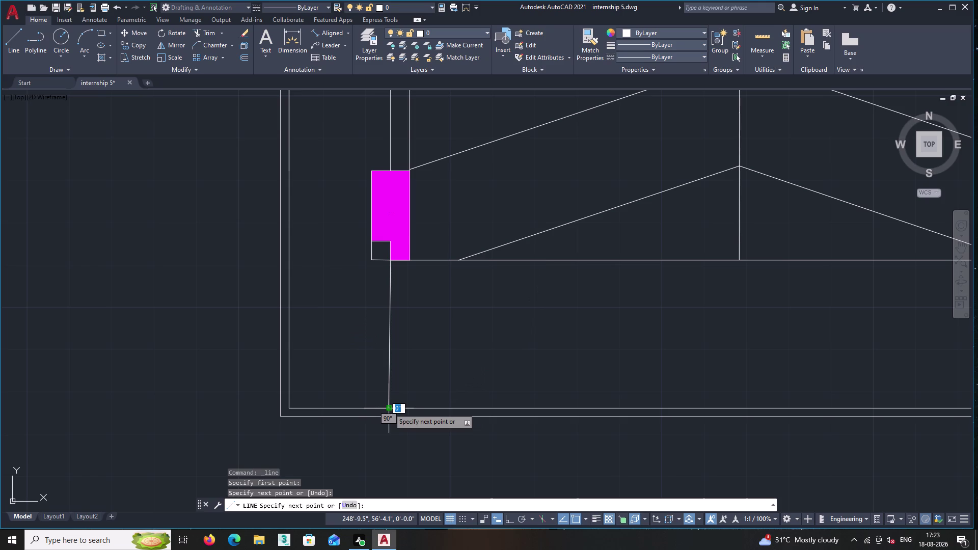
key(Return)
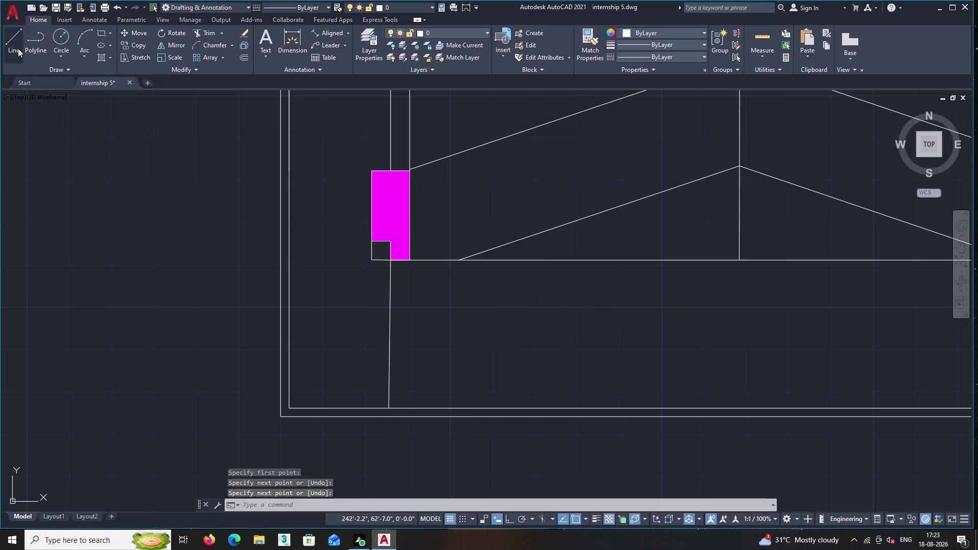
Draw a vertical line from the column's corner down to the outer boundary.
click(18, 48)
click(410, 260)
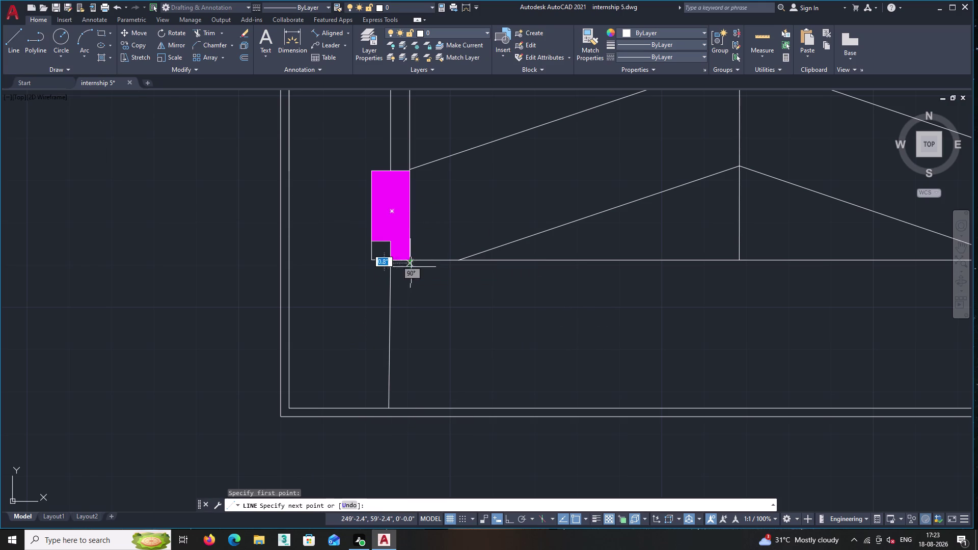
click(408, 409)
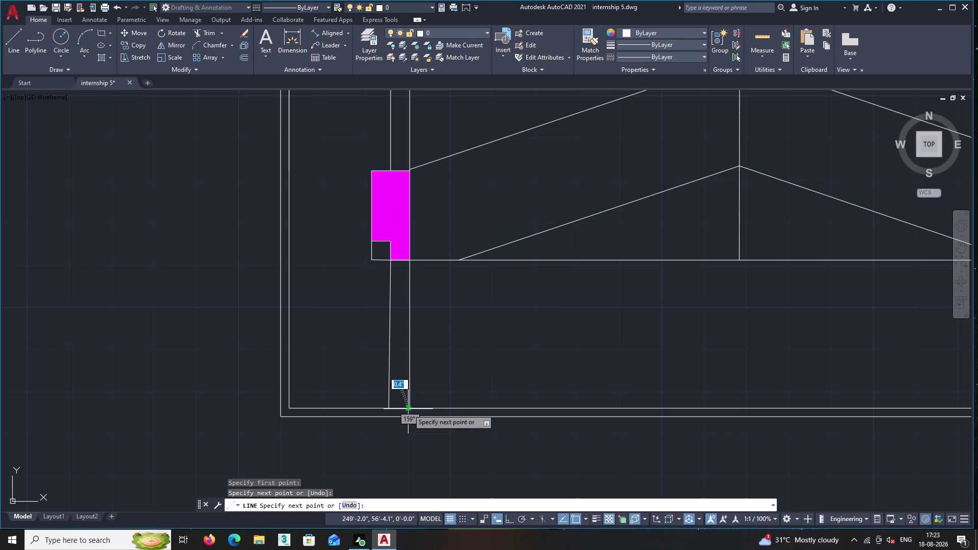
key(Return)
scroll(down, 3)
scroll(down, 3)
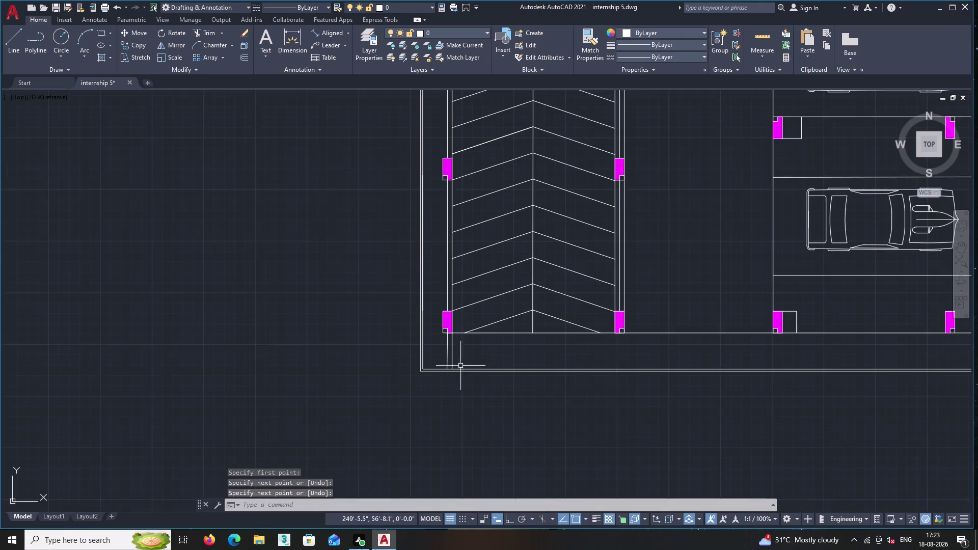
scroll(up, 3)
scroll(down, 3)
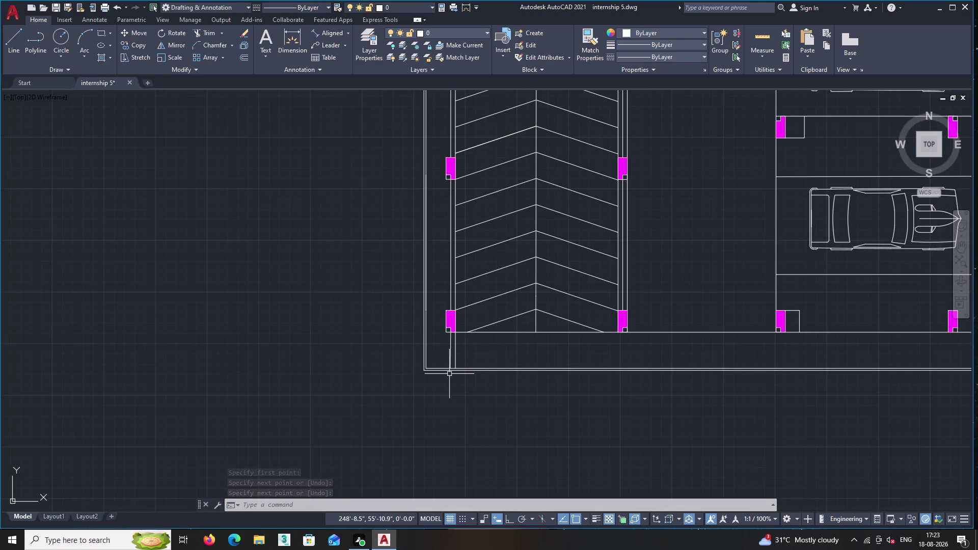
middle_drag(597, 340, 528, 378)
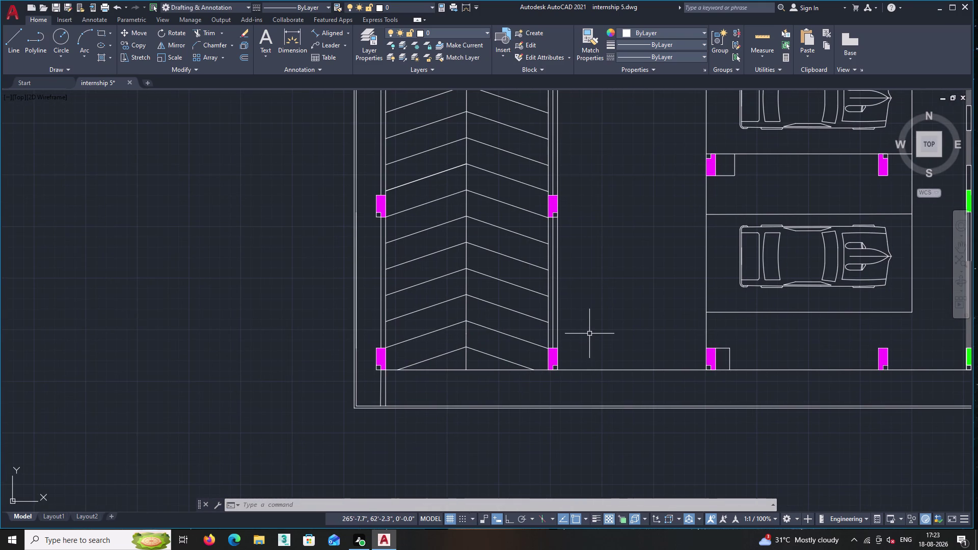
text(ex)
key(Return)
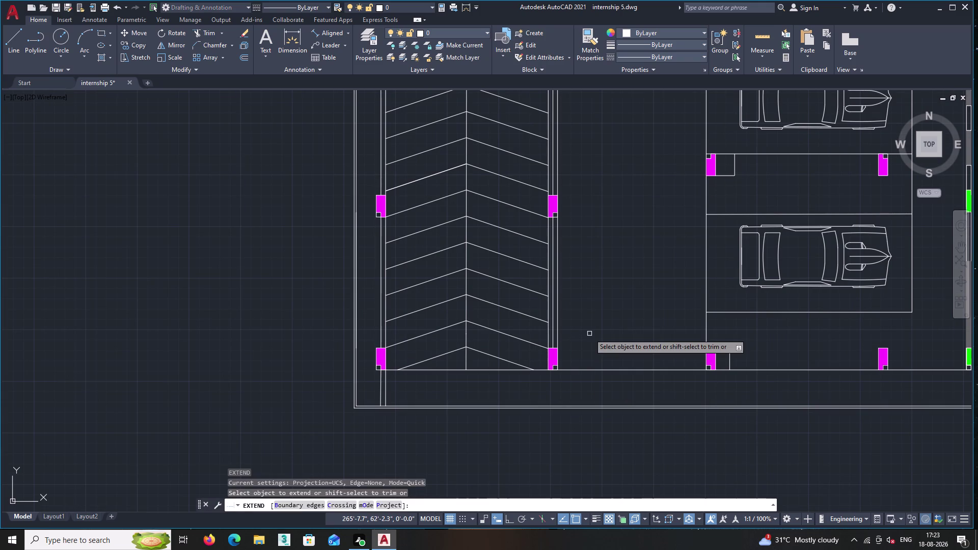
scroll(up, 3)
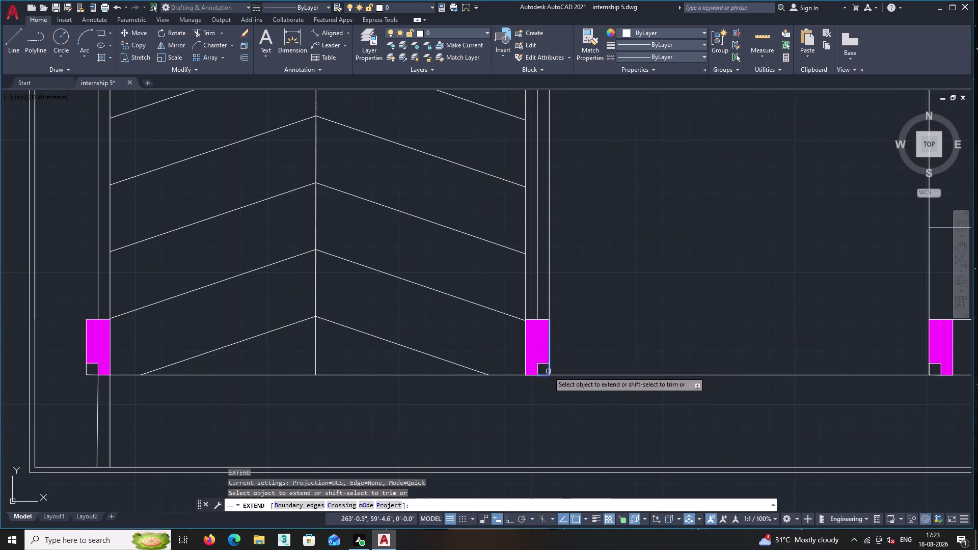
scroll(up, 3)
click(549, 371)
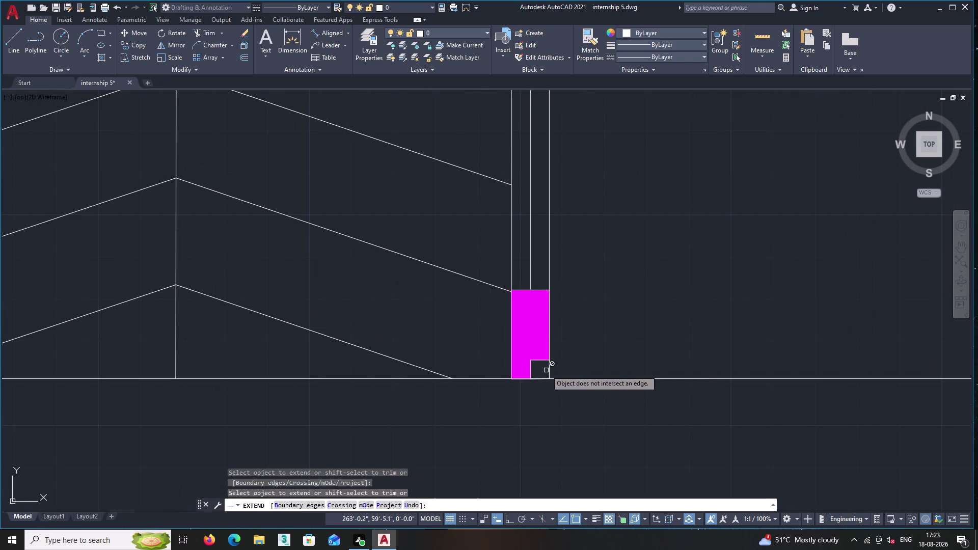
click(545, 370)
click(552, 369)
key(Return)
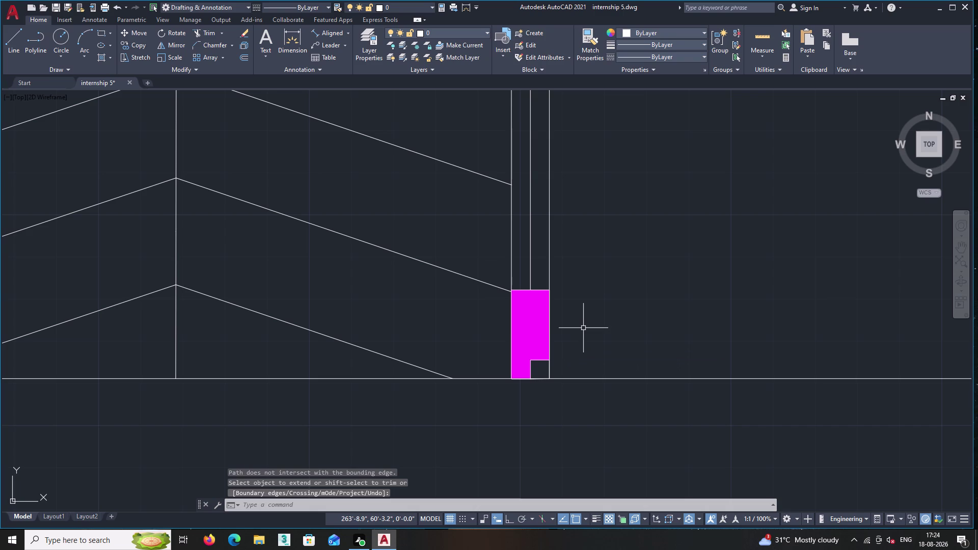
key(l)
Start a line at the middle column's corner, then cancel the unfinished attempt.
key(Return)
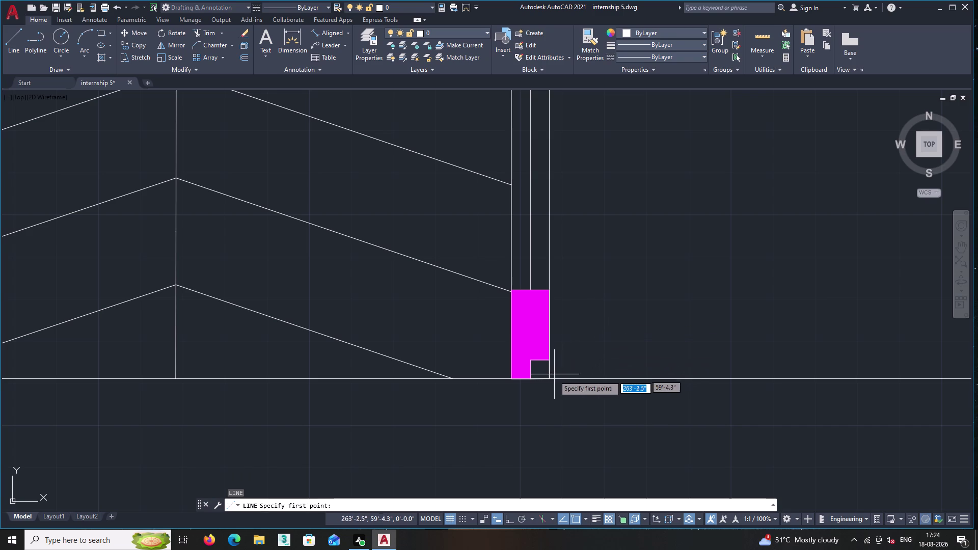
click(548, 377)
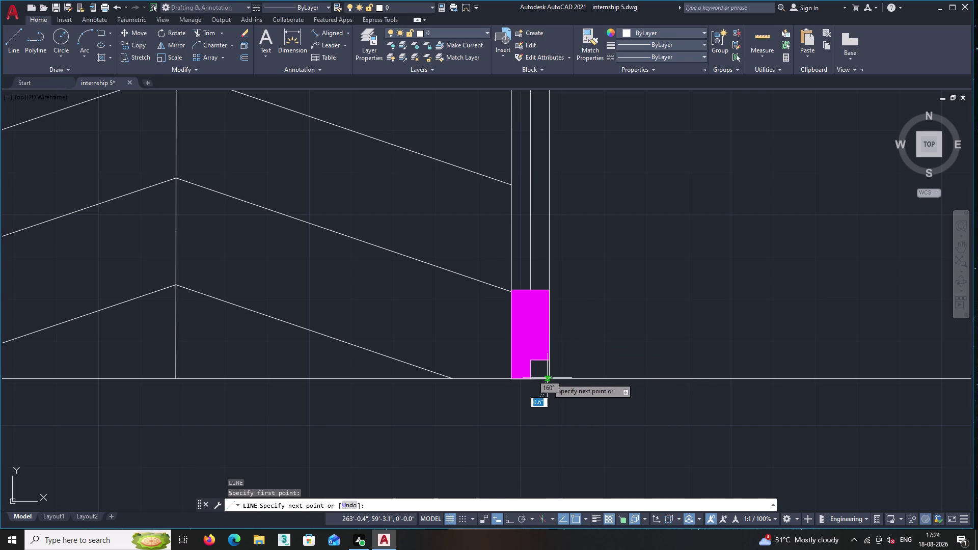
scroll(down, 3)
middle_drag(549, 457, 546, 348)
scroll(up, 3)
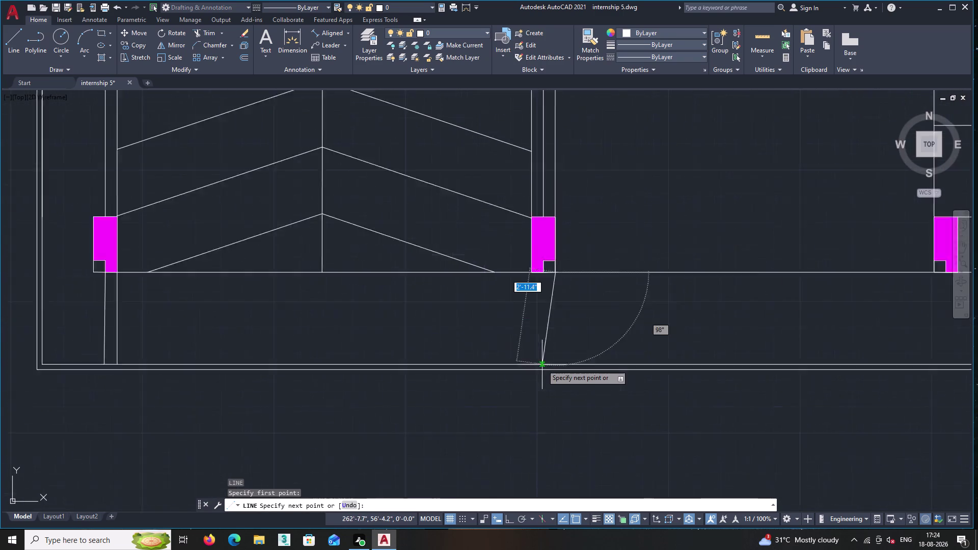
scroll(up, 3)
scroll(down, 3)
middle_drag(549, 336, 559, 387)
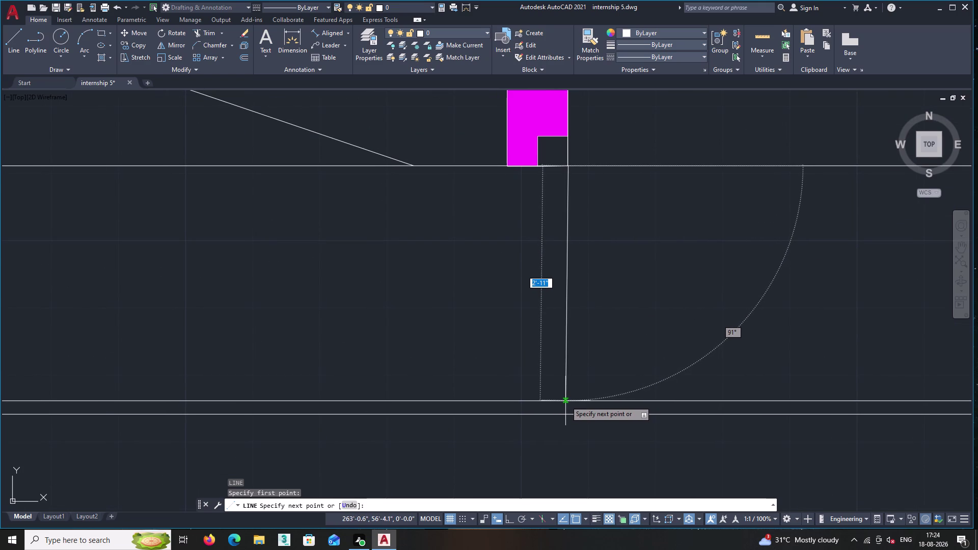
key(Escape)
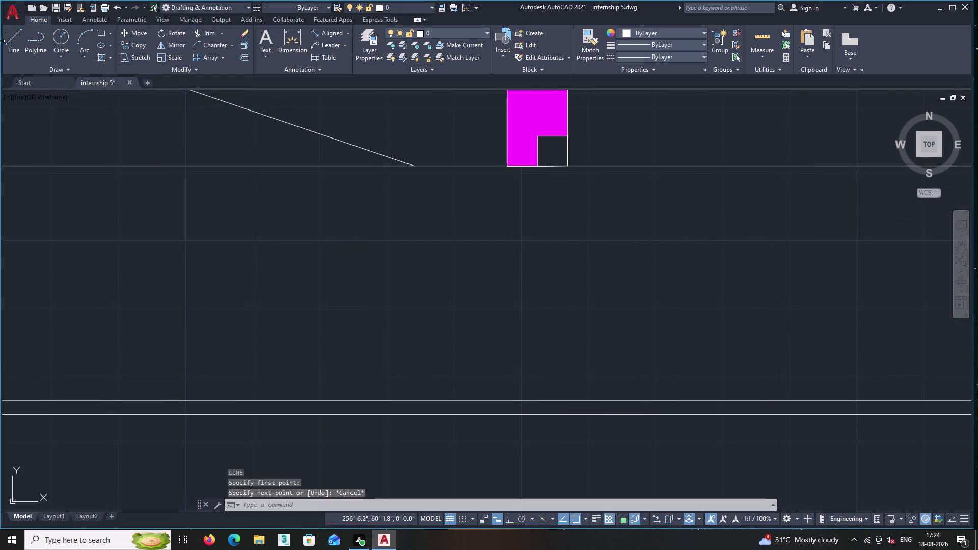
click(12, 38)
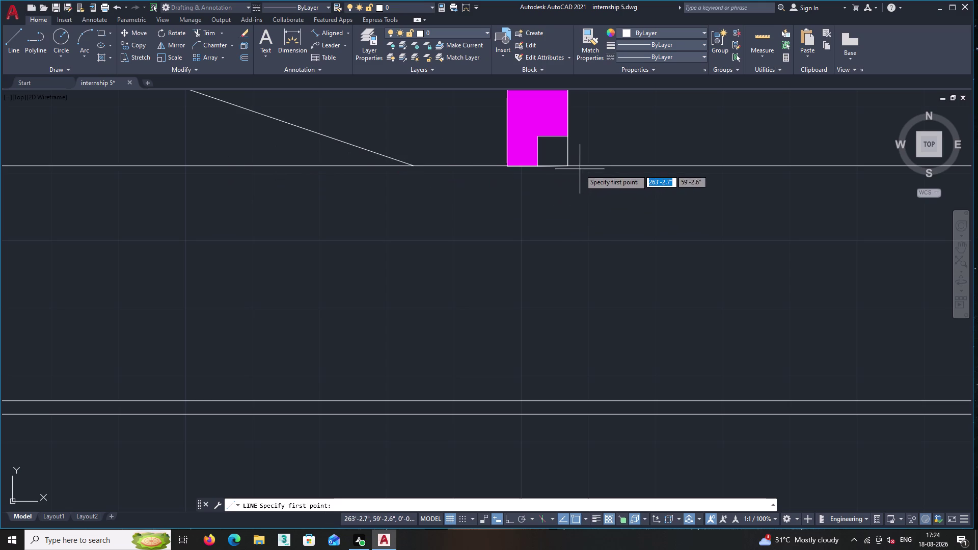
Draw an Ortho-constrained vertical wall line from the column's inner corner to the boundary.
double_click(568, 167)
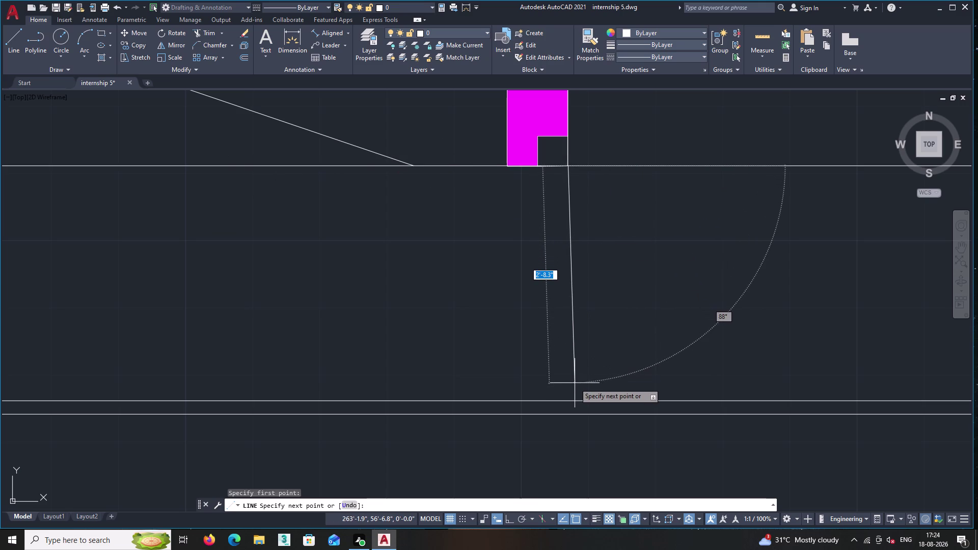
key(F8)
scroll(up, 3)
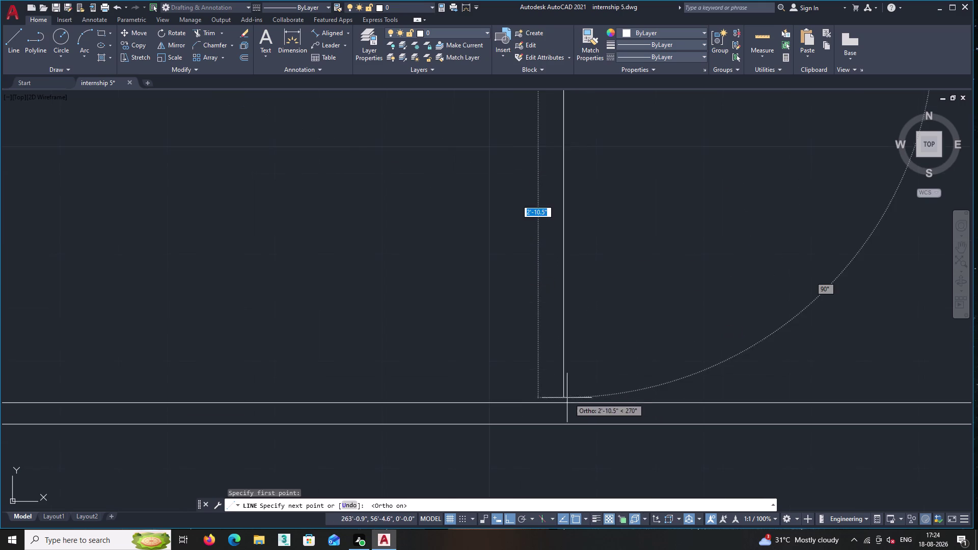
click(564, 404)
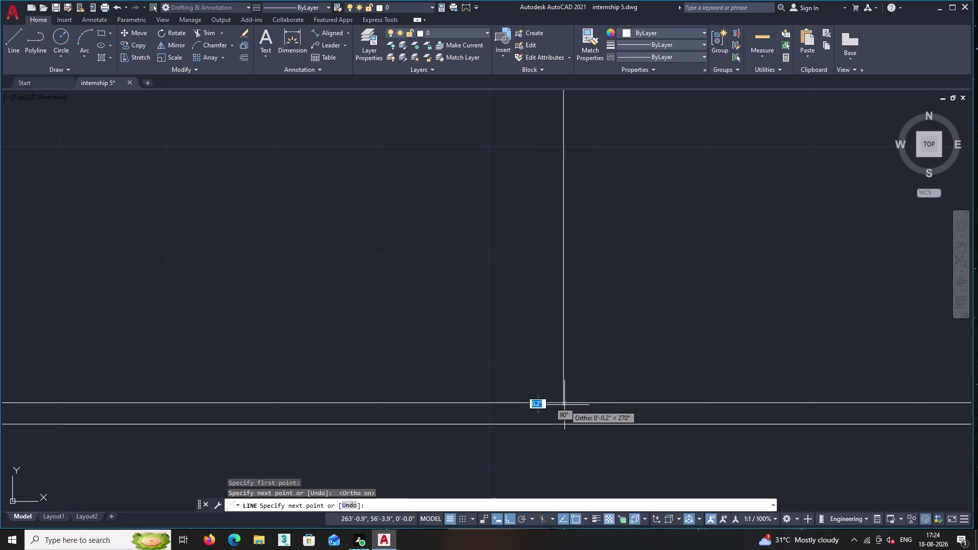
key(Return)
scroll(down, 3)
middle_drag(600, 344, 603, 389)
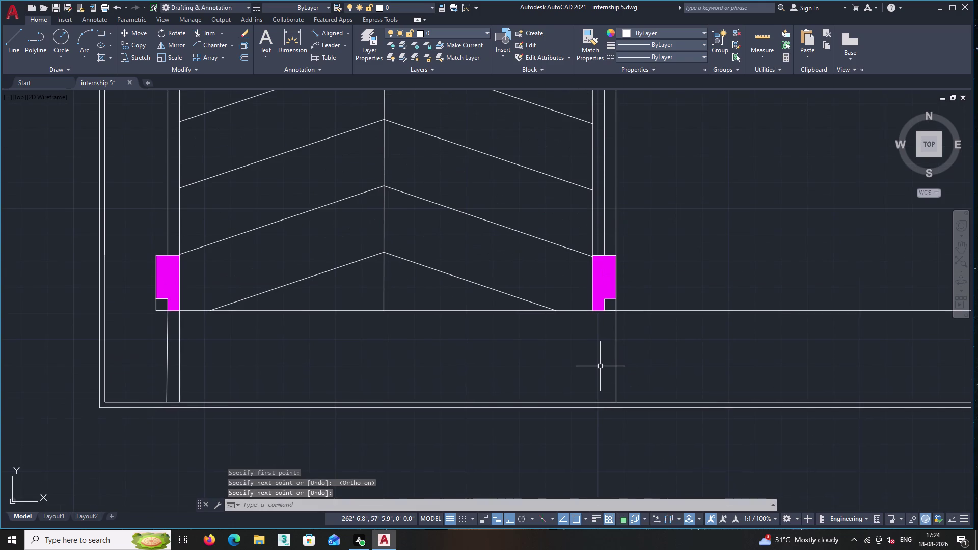
Draw a second vertical wall line from the next column corner down to the boundary.
key(Return)
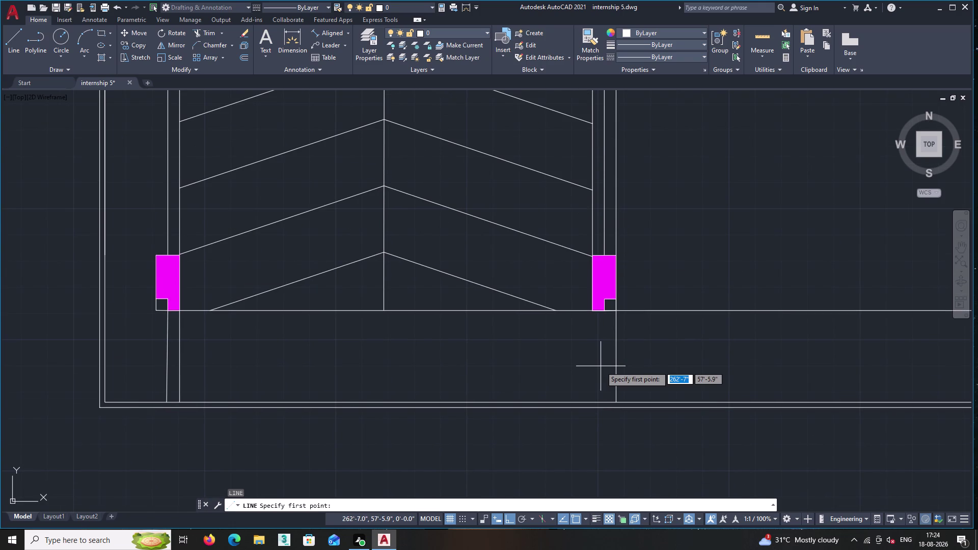
middle_drag(667, 345, 542, 312)
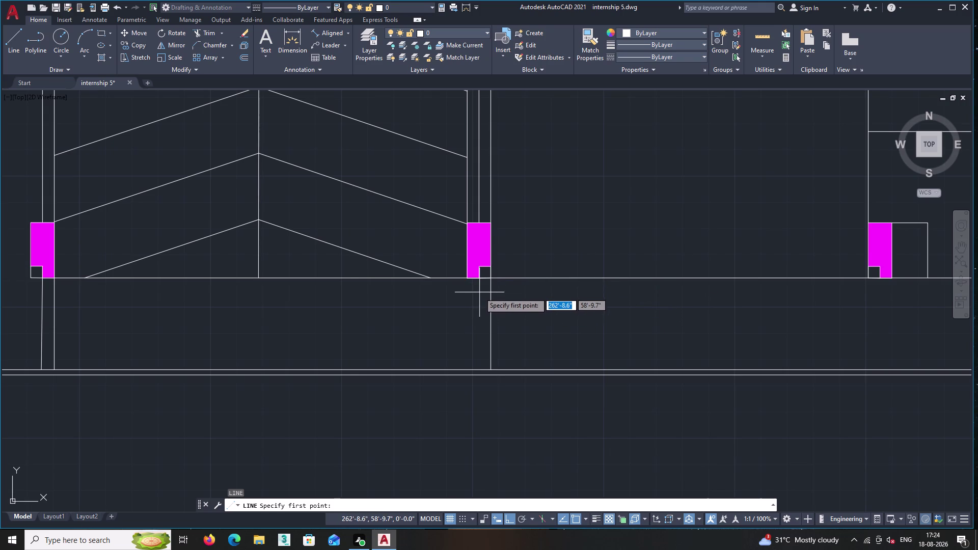
scroll(up, 3)
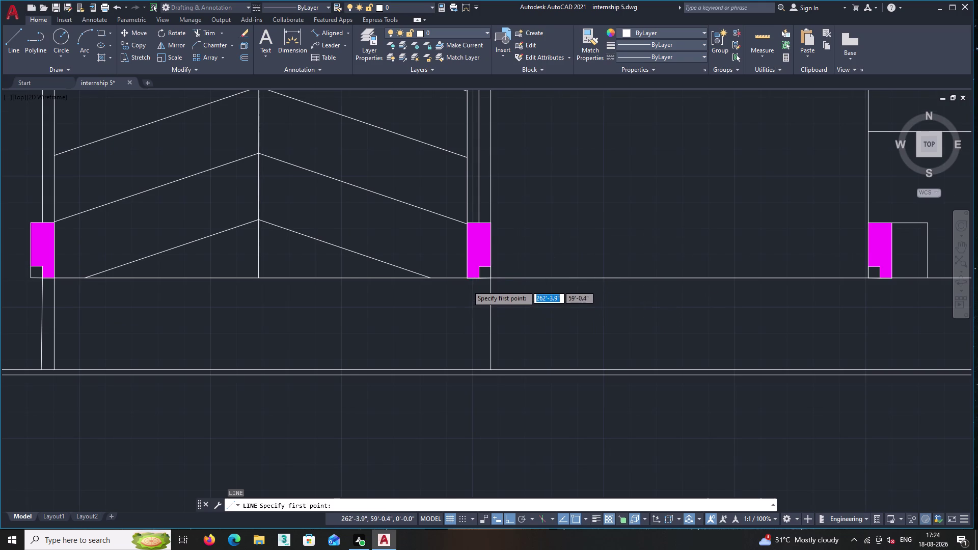
scroll(down, 3)
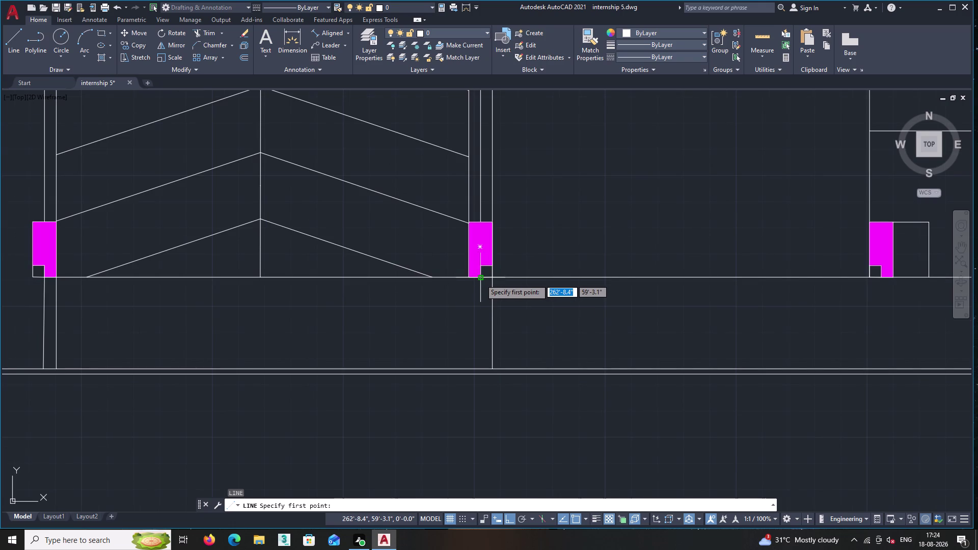
click(480, 279)
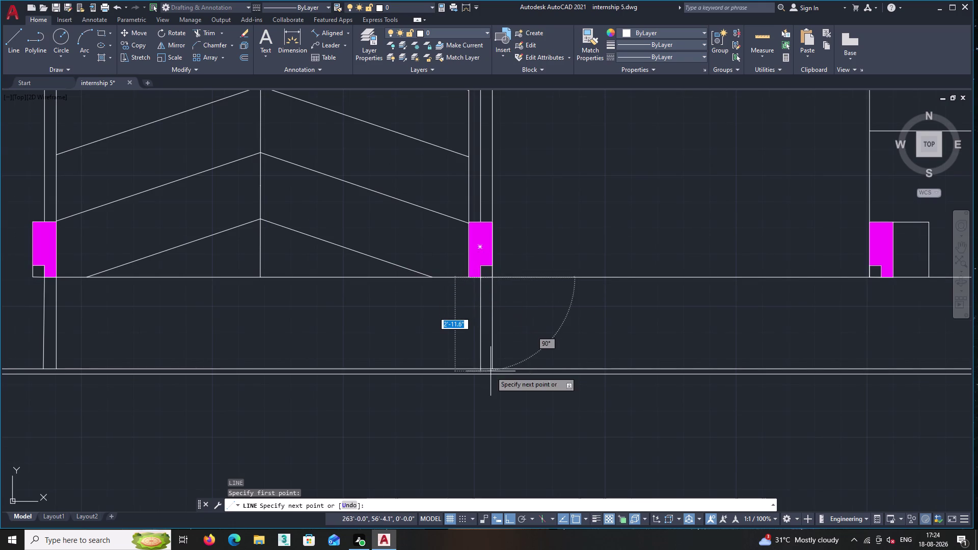
click(480, 367)
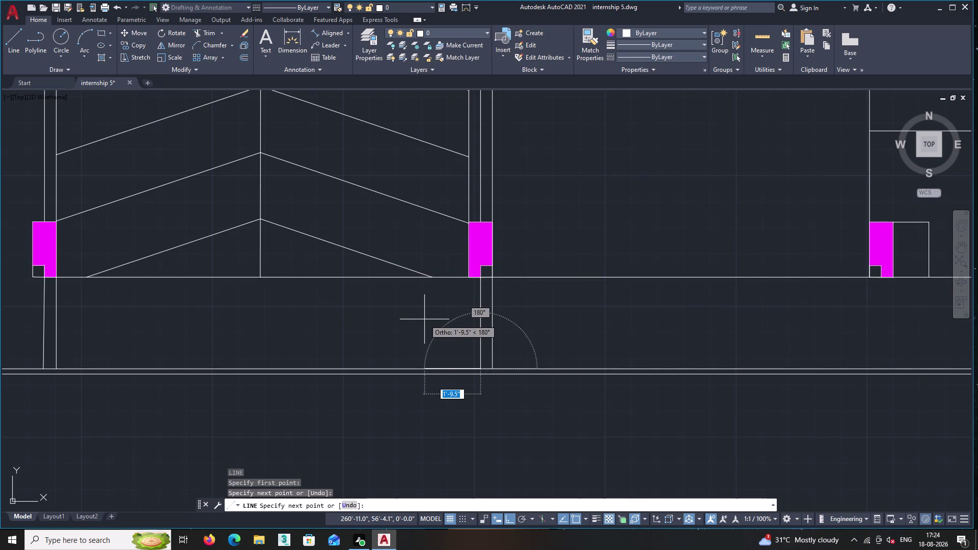
key(Return)
key(Return)
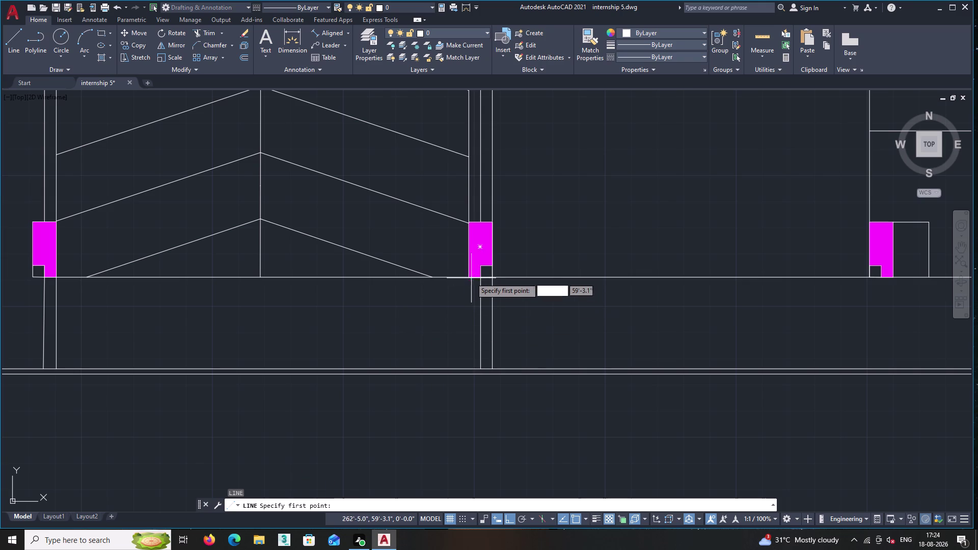
click(469, 277)
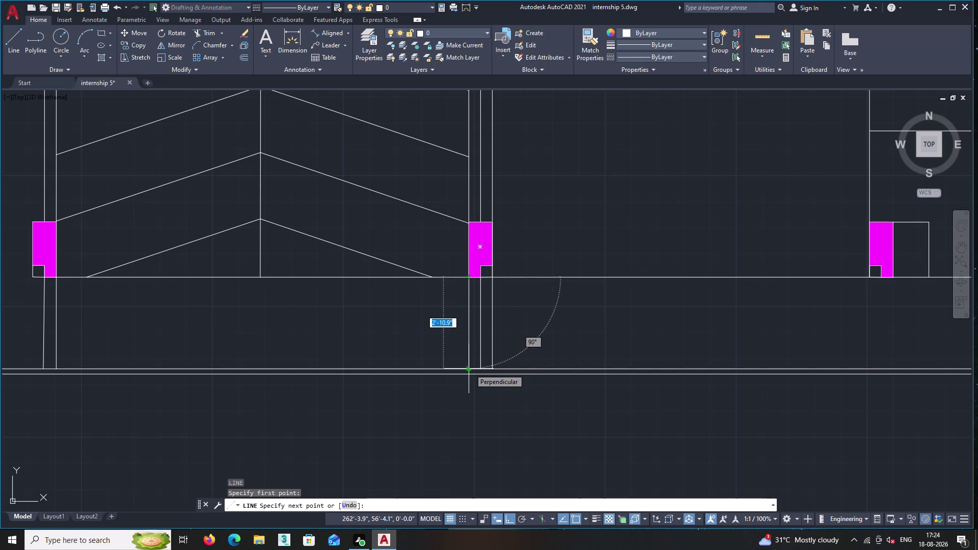
click(469, 367)
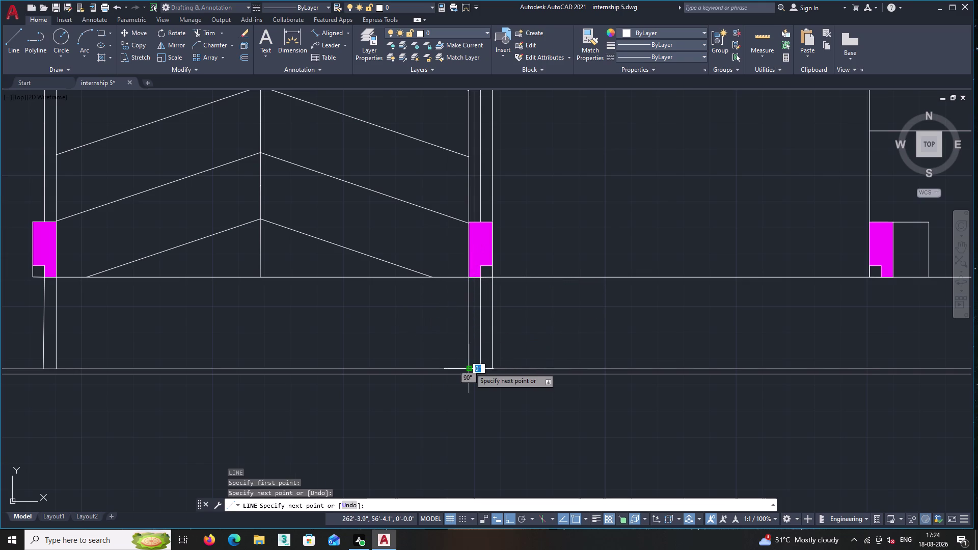
key(Return)
middle_drag(399, 292, 476, 330)
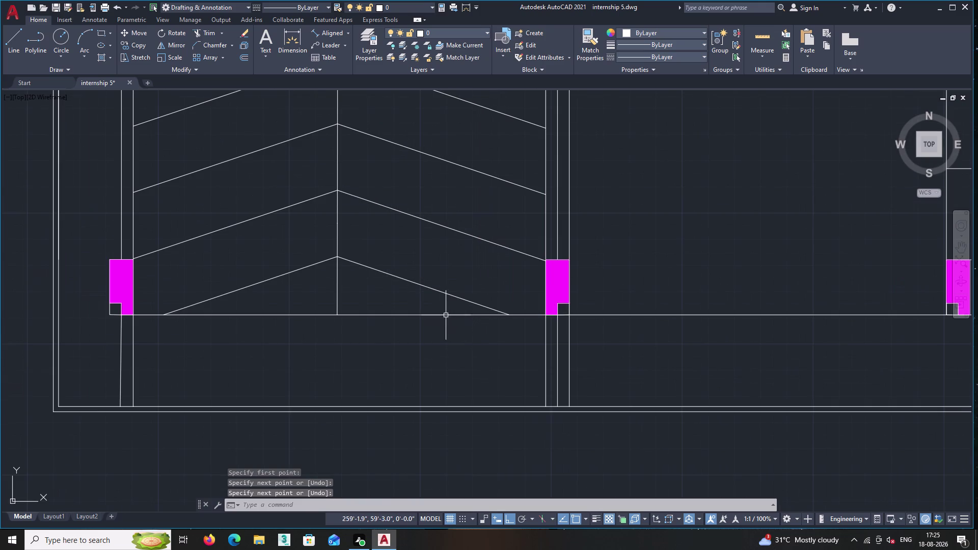
Trim the base line segments beneath the chevron and beside the columns.
text(tr)
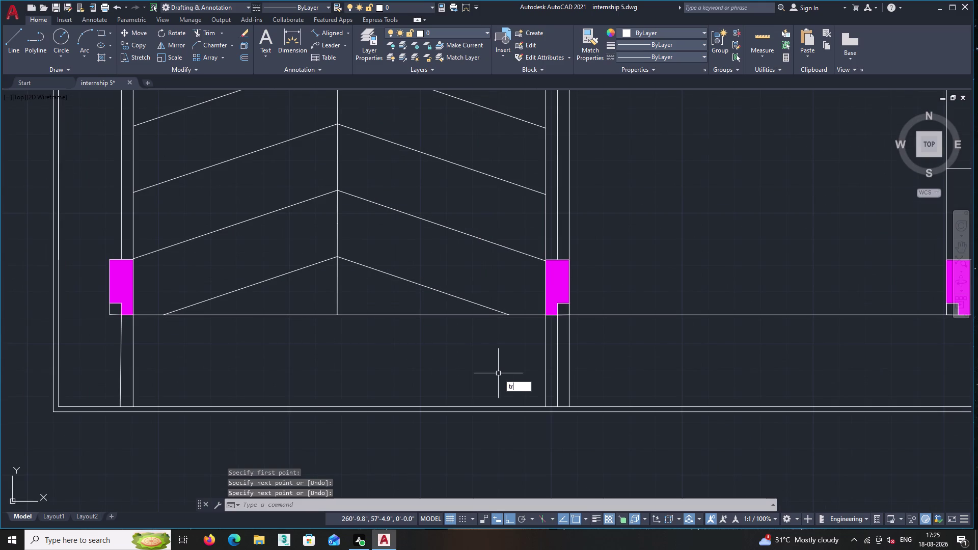
key(Return)
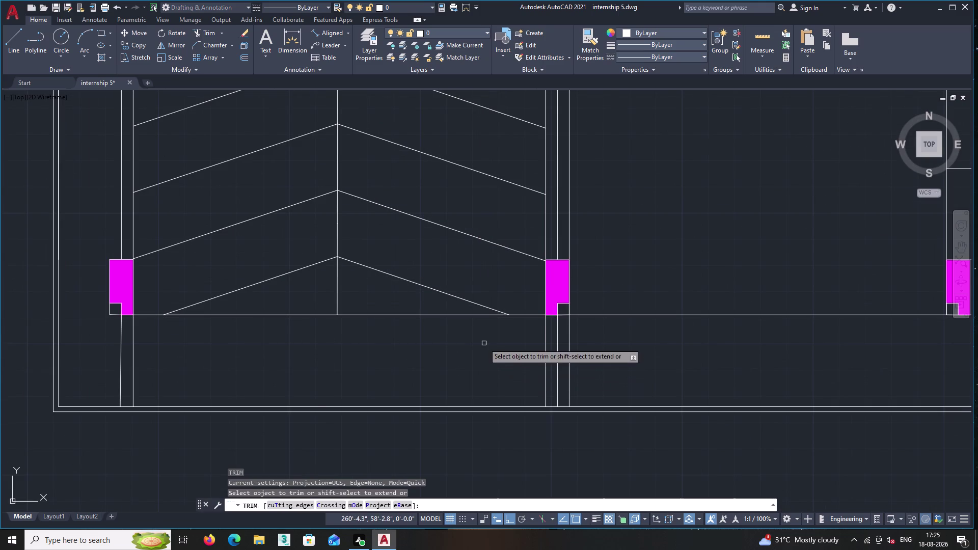
click(397, 316)
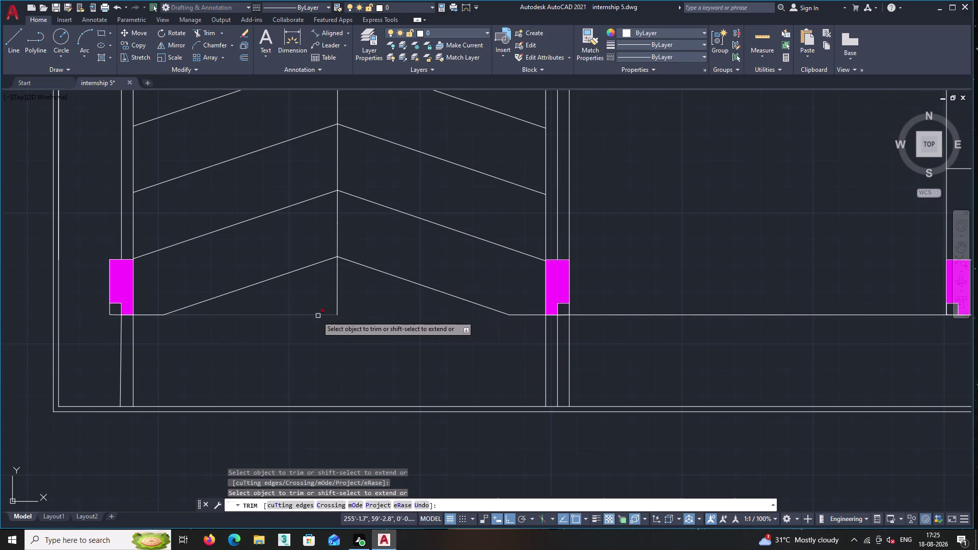
click(314, 316)
middle_drag(256, 327, 313, 320)
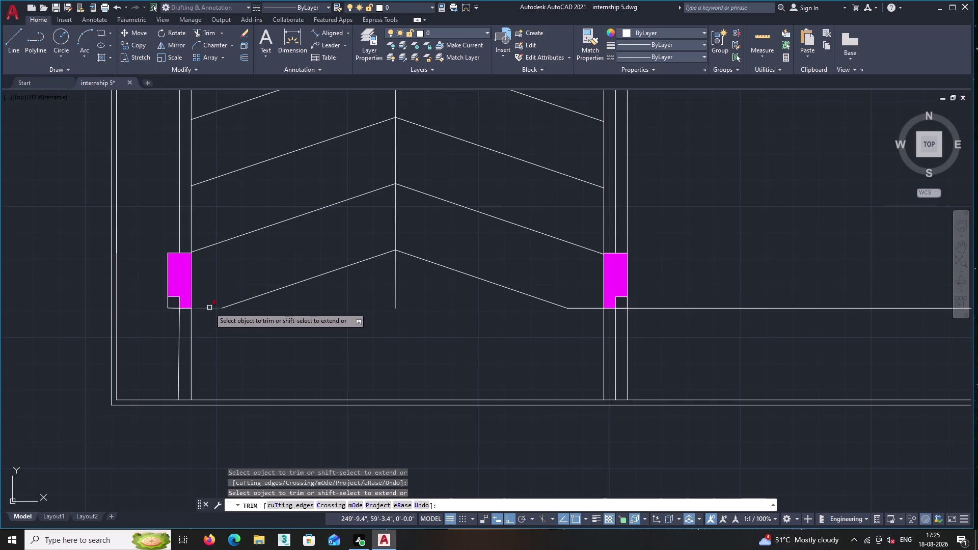
double_click(209, 308)
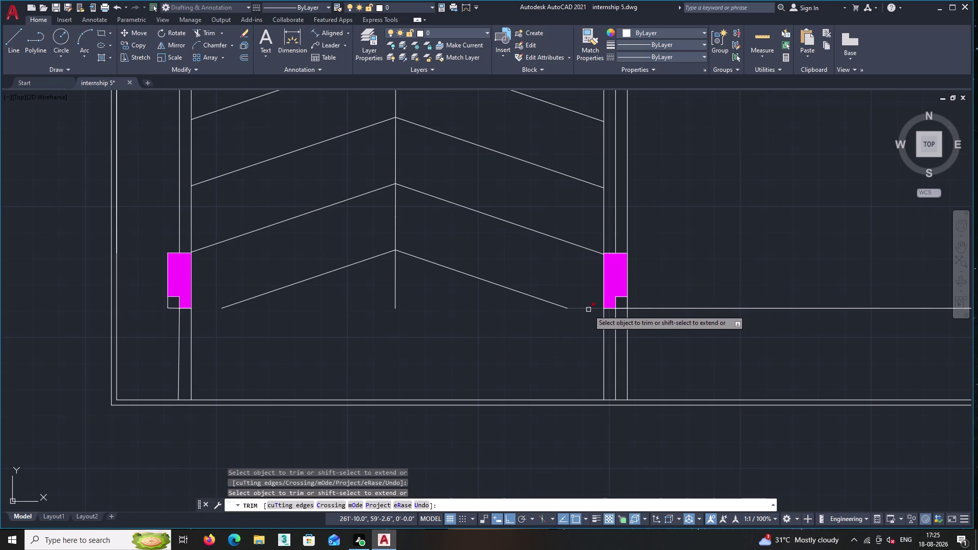
double_click(588, 309)
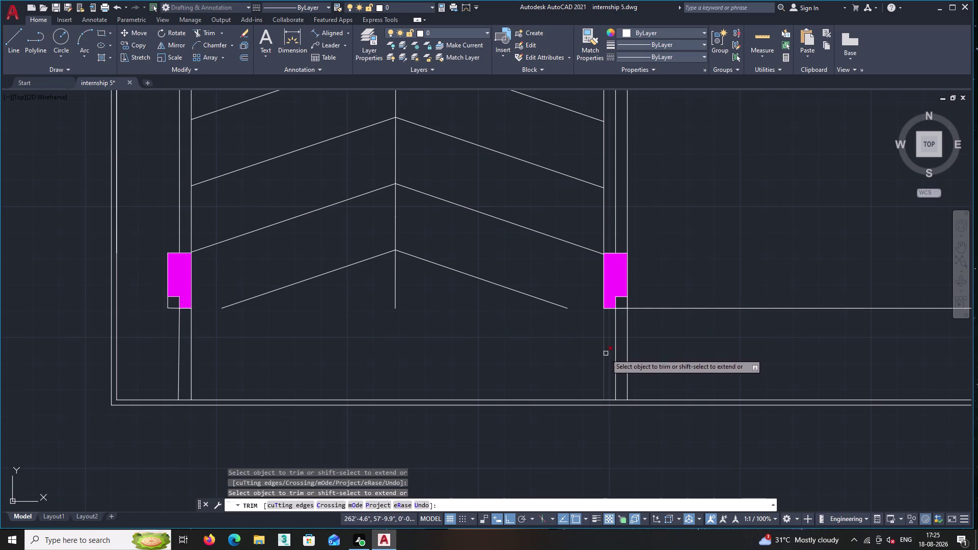
scroll(down, 3)
middle_drag(694, 339, 583, 312)
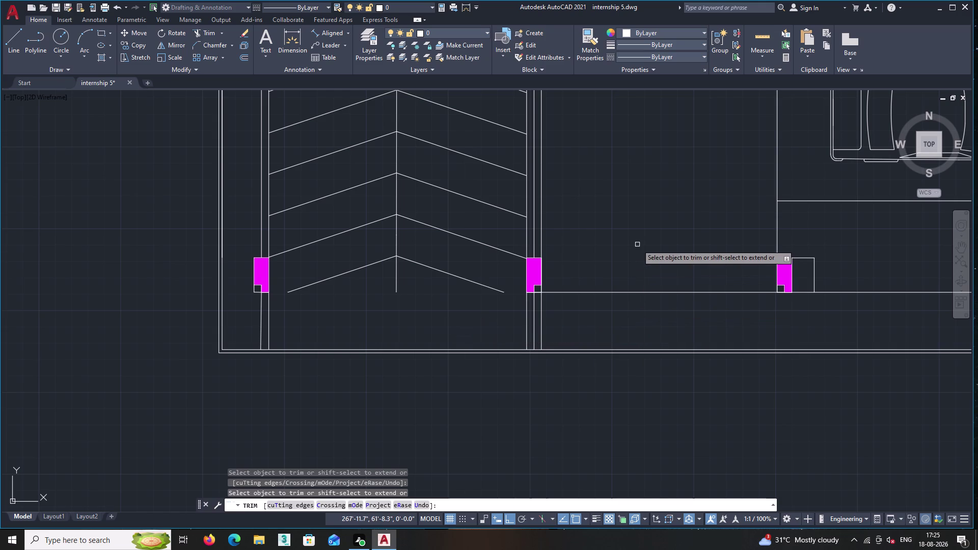
key(Return)
Undo the two trims and return the view to the lowest chevron.
key(ctrl+z)
key(ctrl+z)
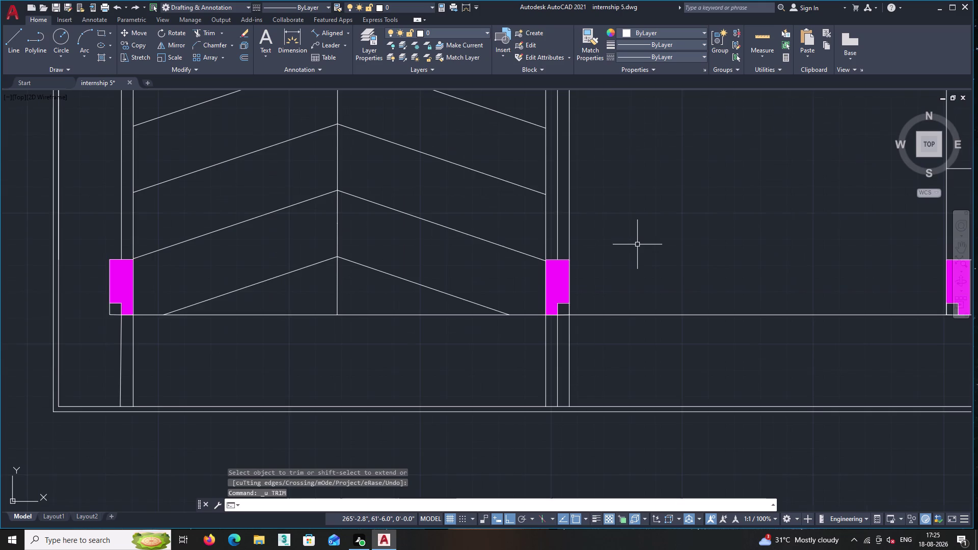
scroll(down, 3)
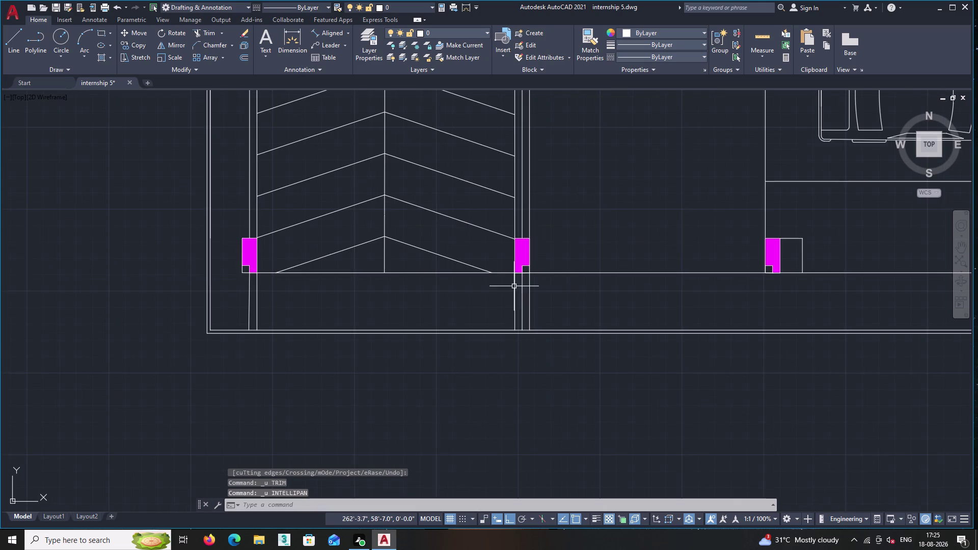
middle_drag(460, 289, 520, 318)
scroll(up, 3)
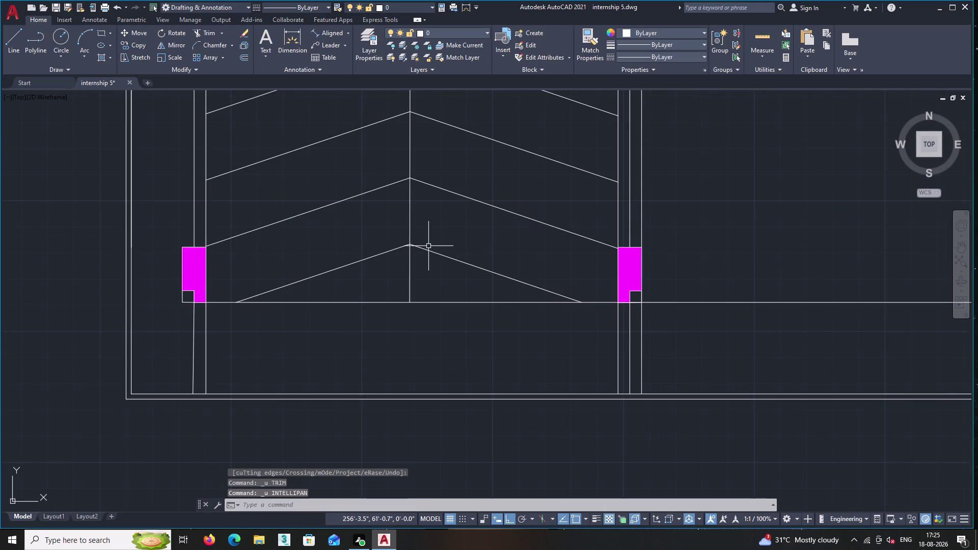
Copy the lowest chevron's two lines from its apex 2' downward, redoing a too-short copy.
click(428, 249)
click(388, 251)
right_click(378, 214)
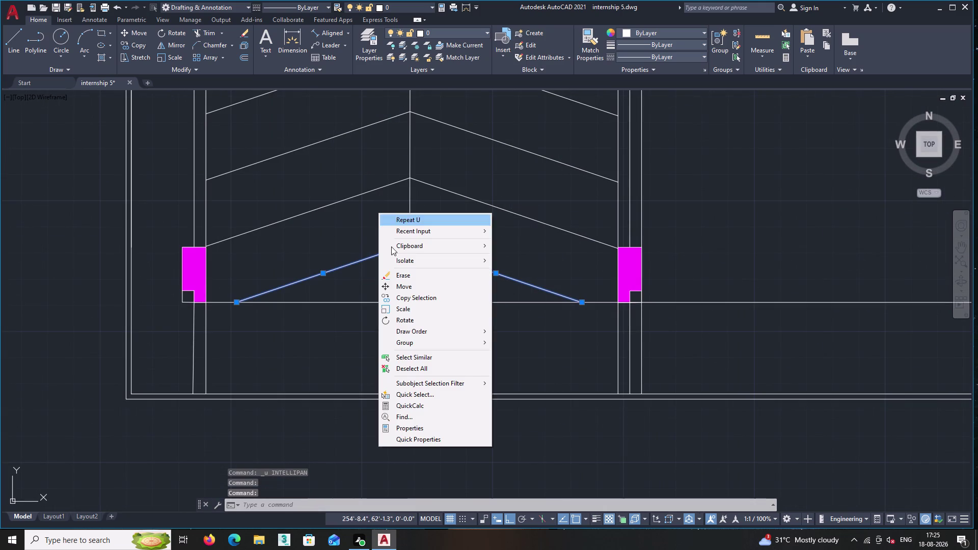
click(419, 297)
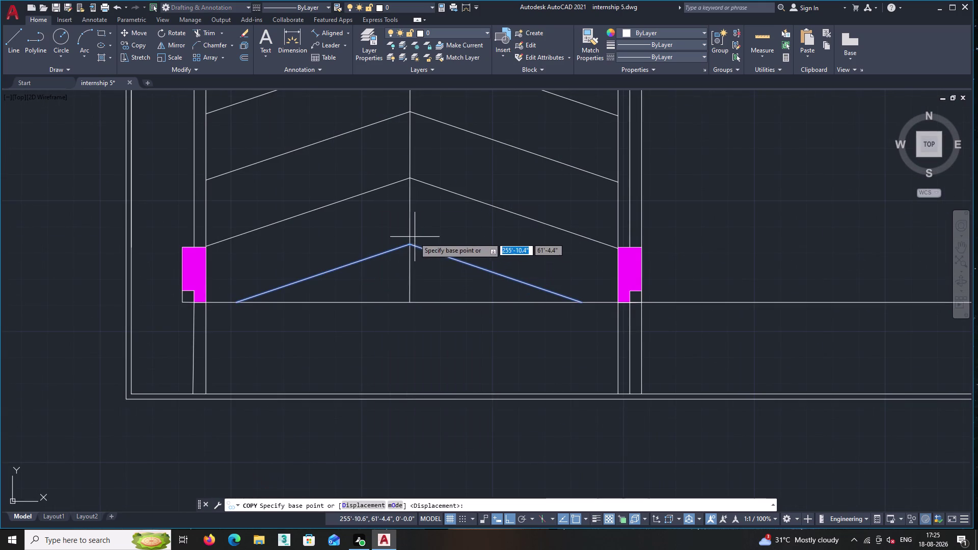
click(411, 245)
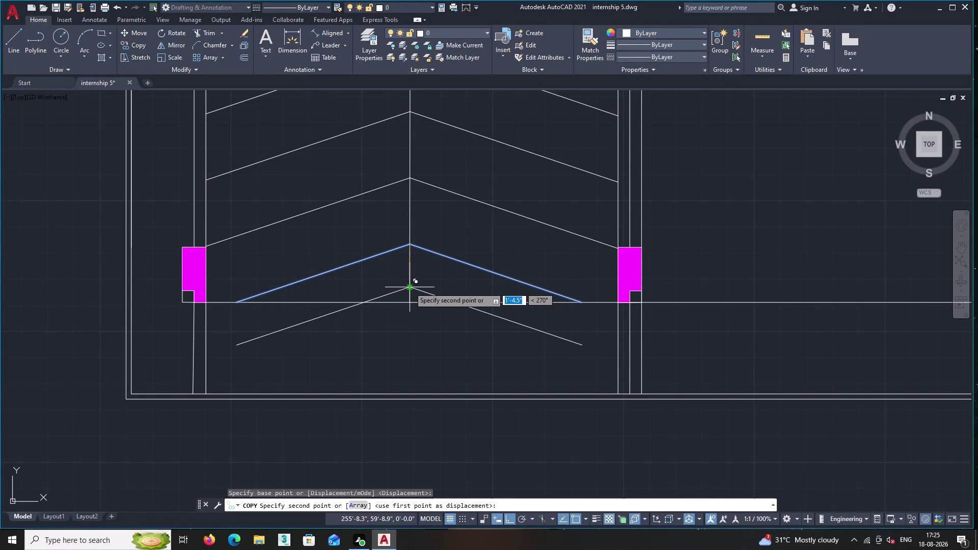
key(2)
key(Return)
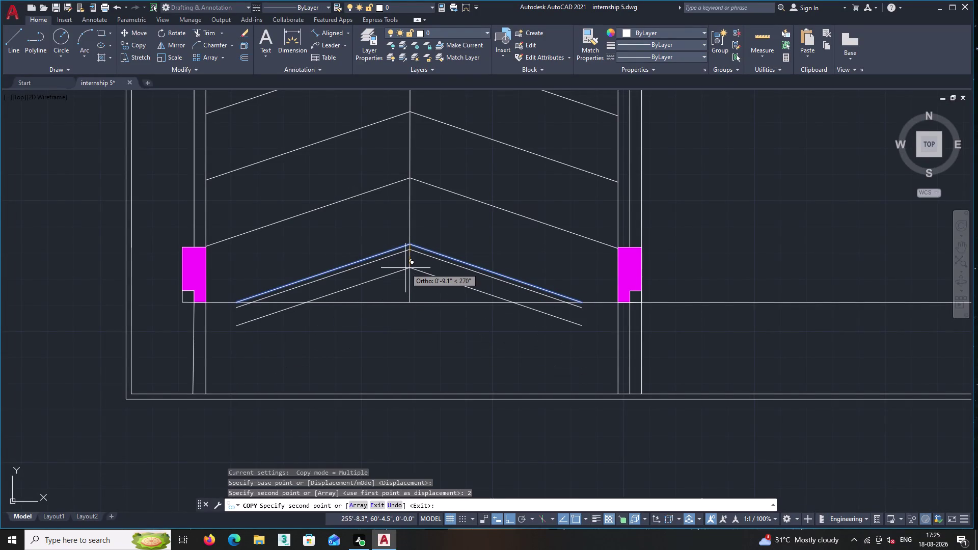
key(ctrl+z)
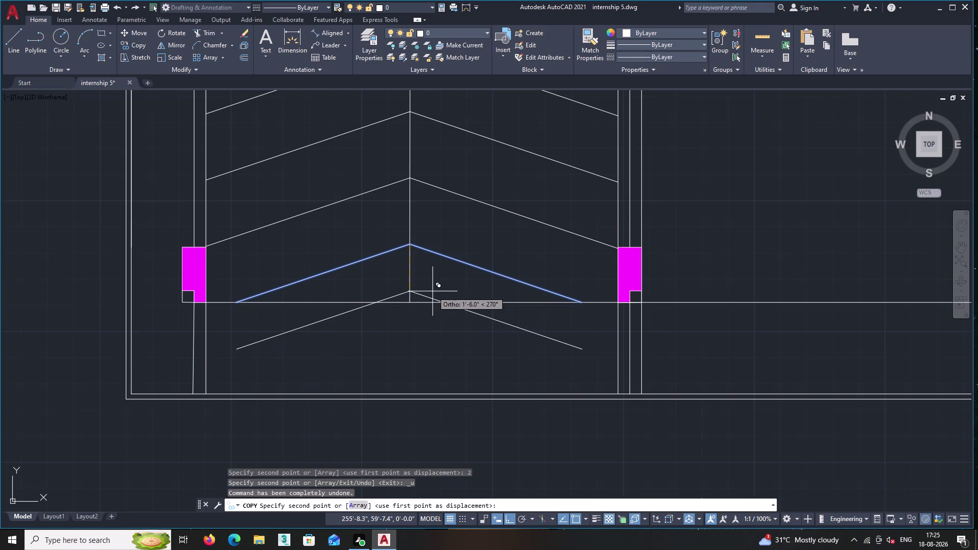
text(2')
key(Return)
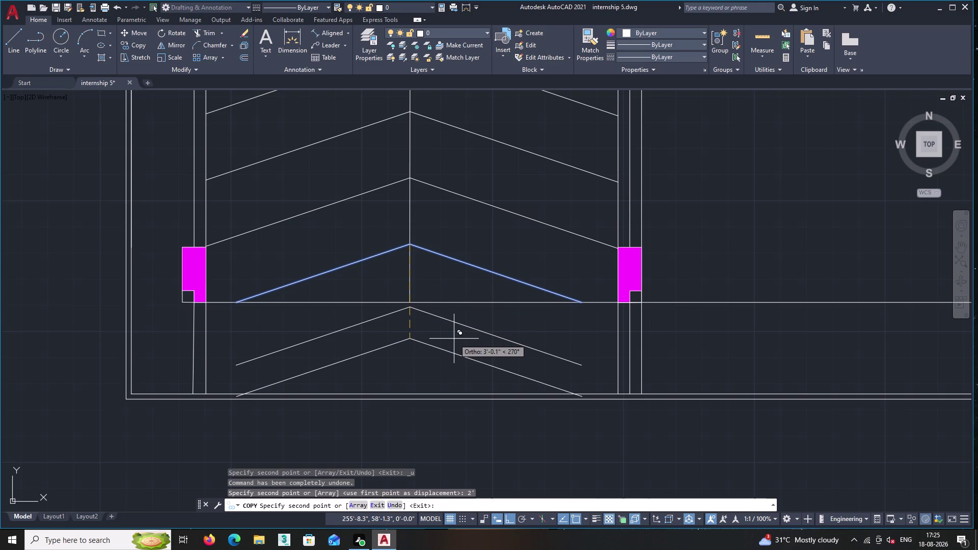
key(Escape)
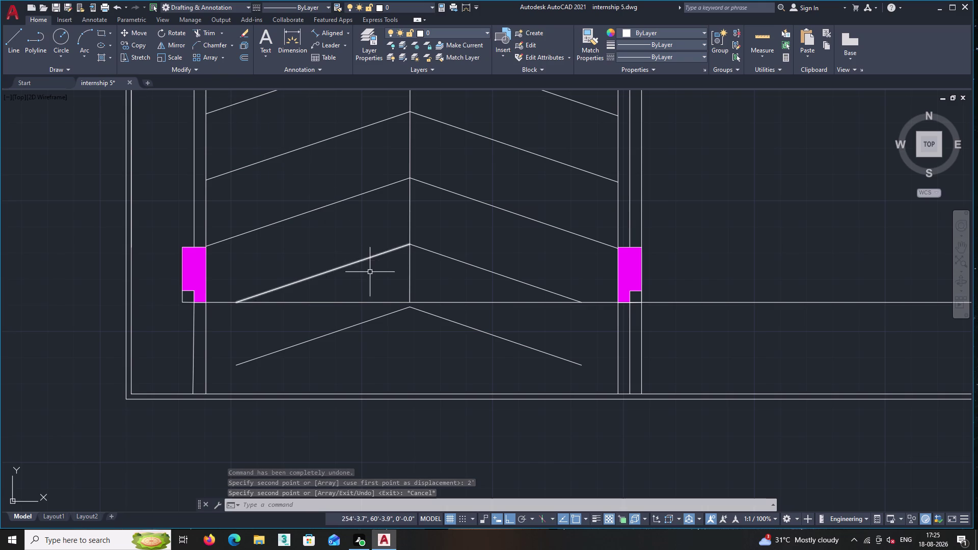
Extend both chevrons' sloping lines to the column walls on either side.
text(e)
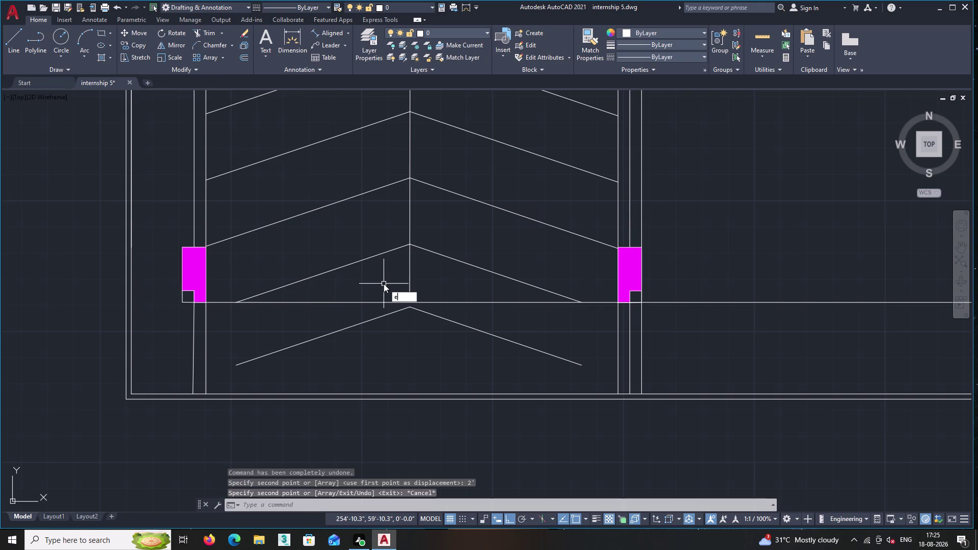
text(x)
key(Return)
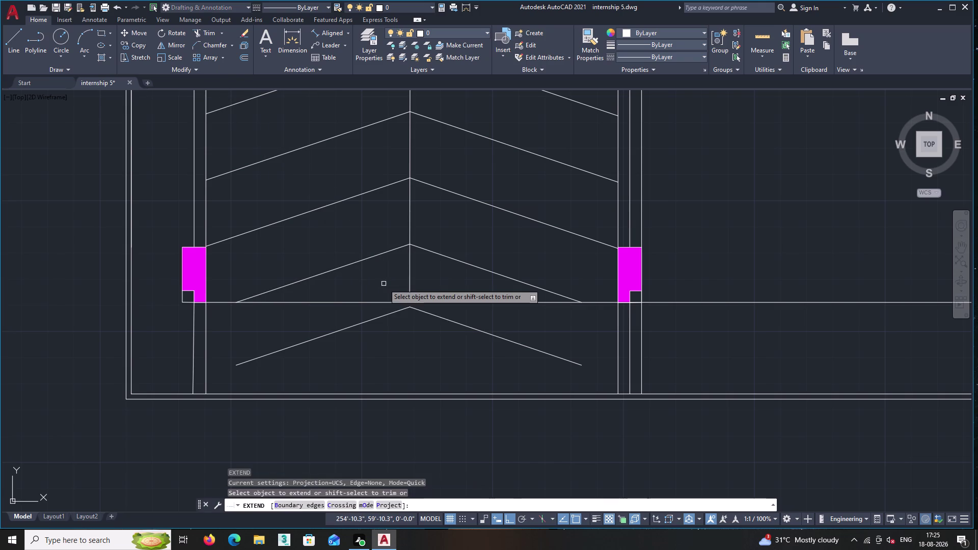
click(239, 365)
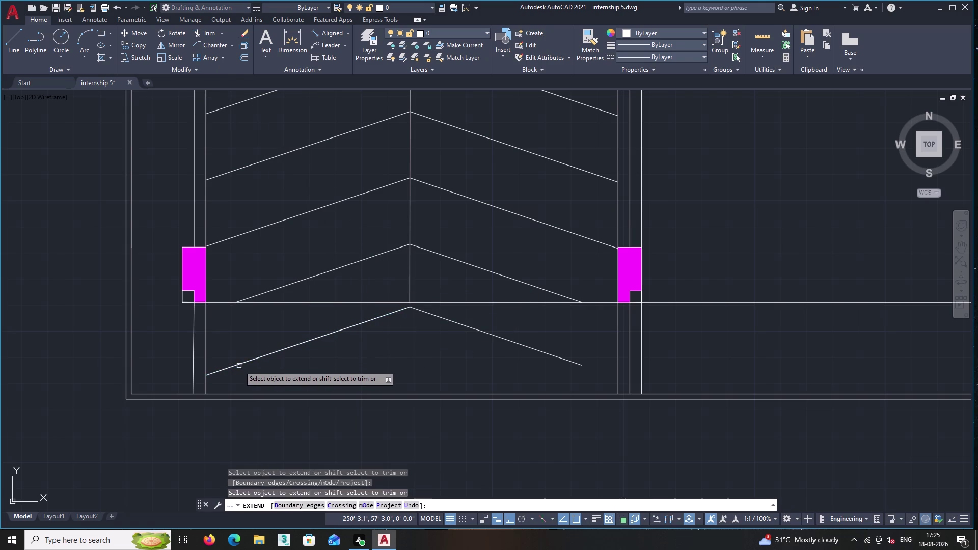
click(539, 350)
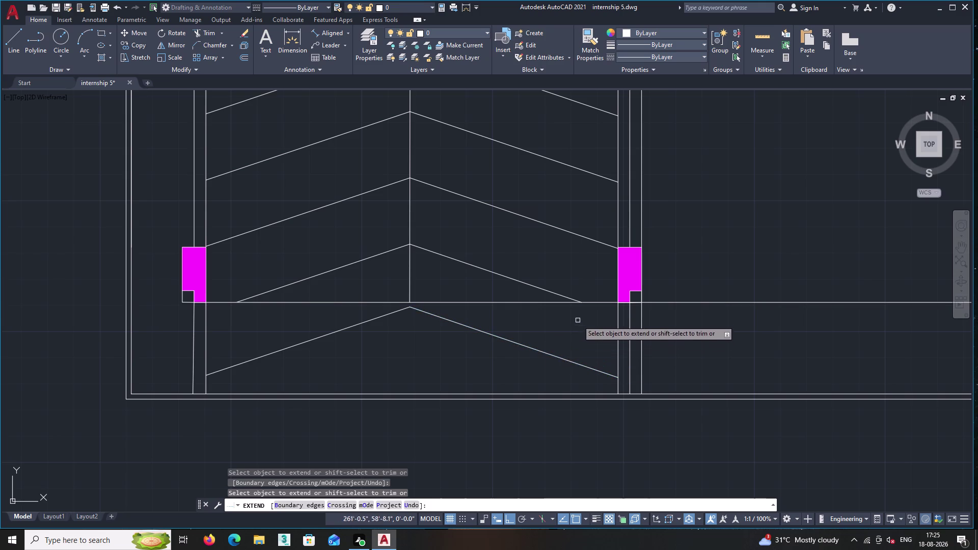
click(570, 297)
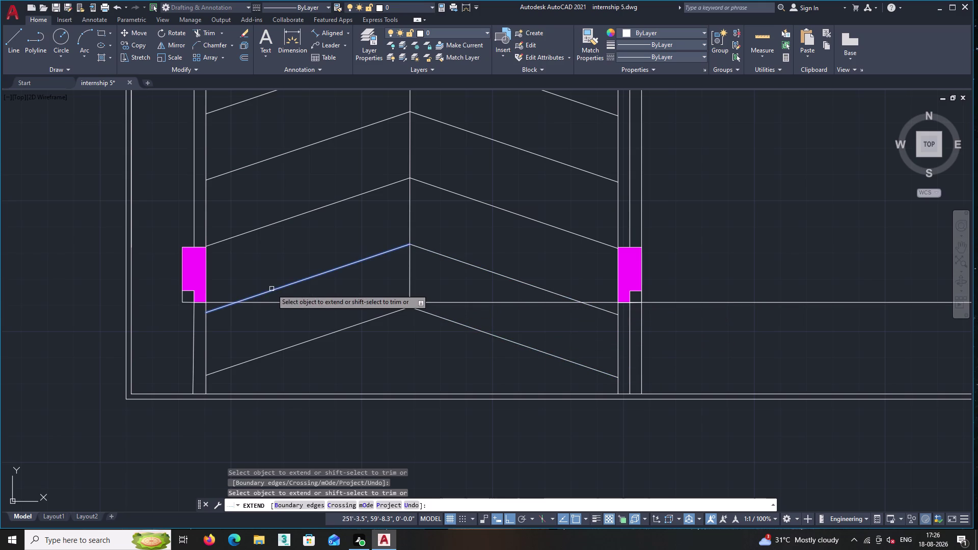
click(272, 288)
right_click(272, 288)
key(Escape)
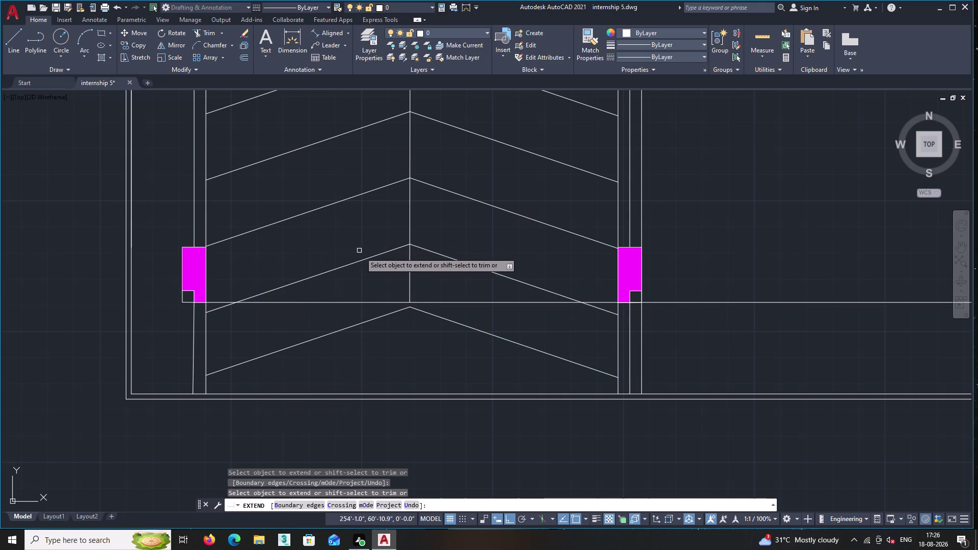
key(Return)
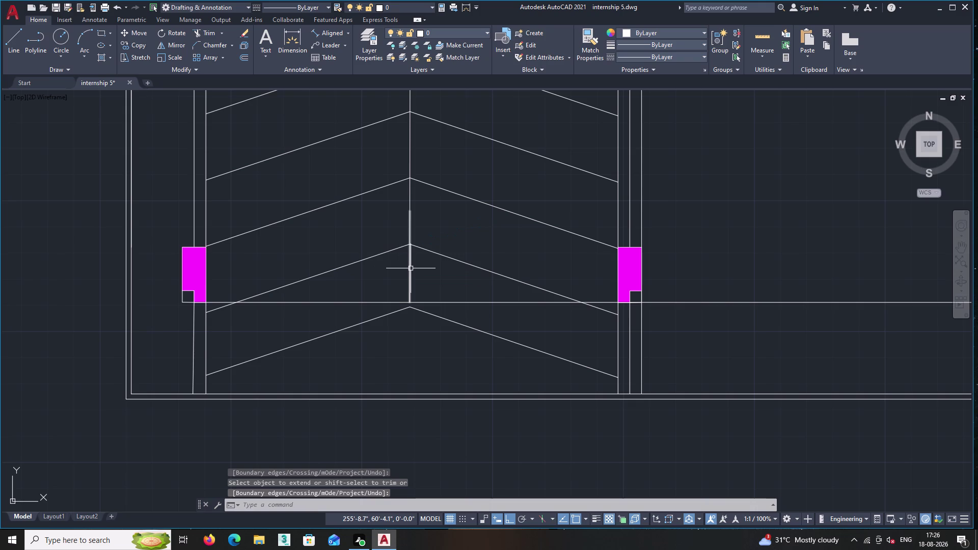
Extend the chevron centre line down to the outer wall.
text(ex)
key(Return)
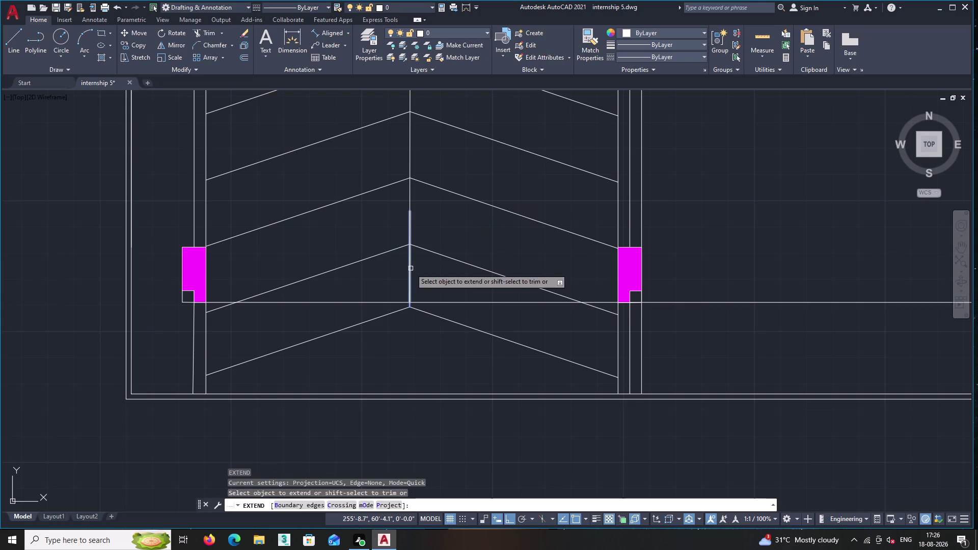
click(411, 291)
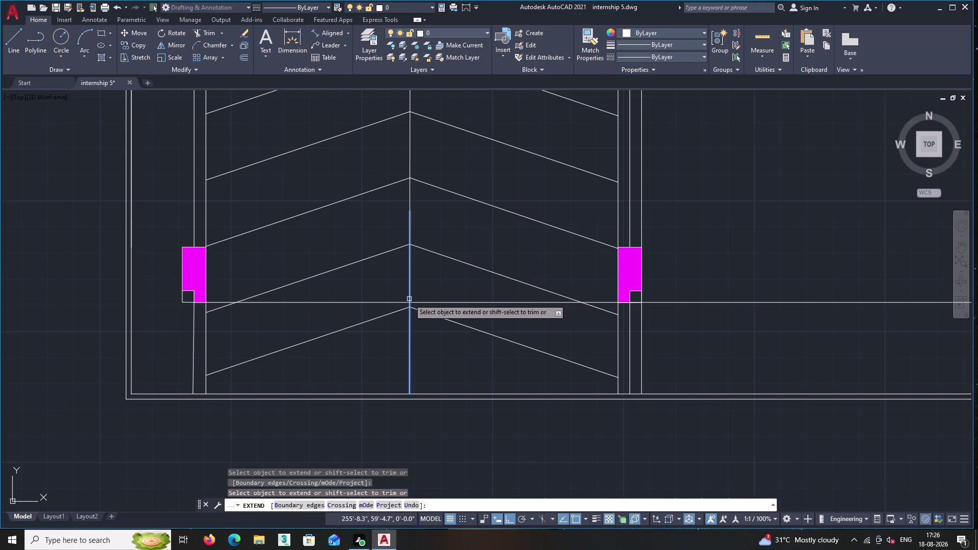
click(408, 300)
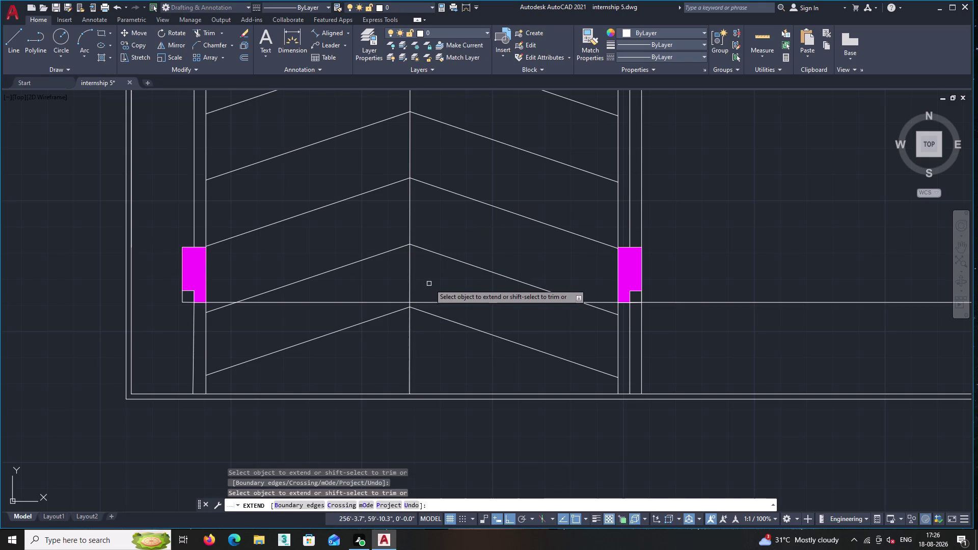
key(Return)
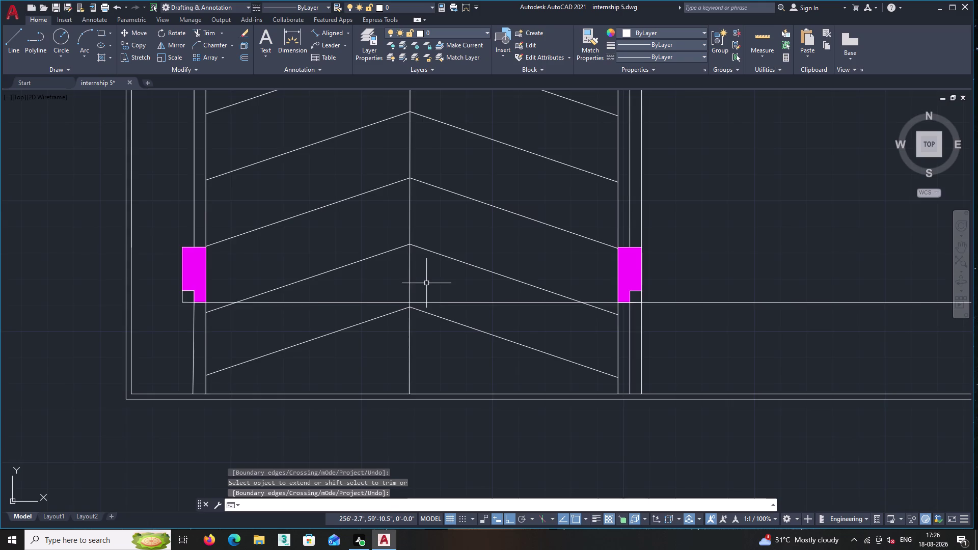
Zoom and pan across the floor plan to review its lower boundary.
scroll(down, 3)
scroll(up, 3)
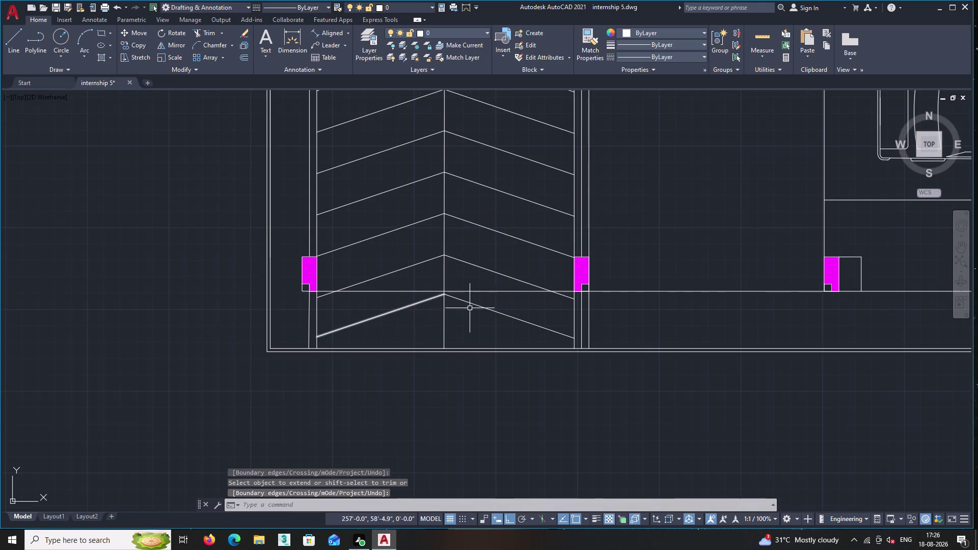
scroll(up, 3)
scroll(down, 3)
scroll(up, 3)
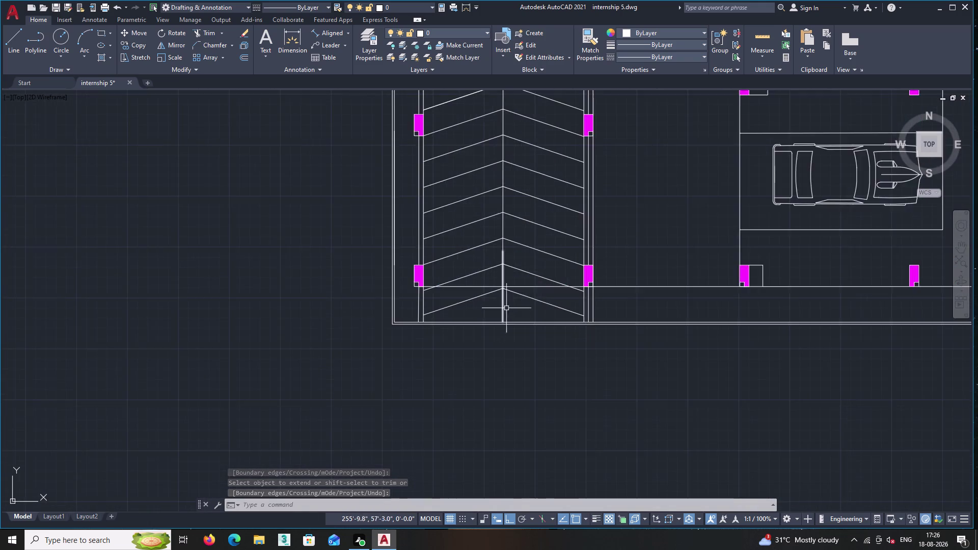
scroll(up, 3)
scroll(up, 3)
scroll(down, 3)
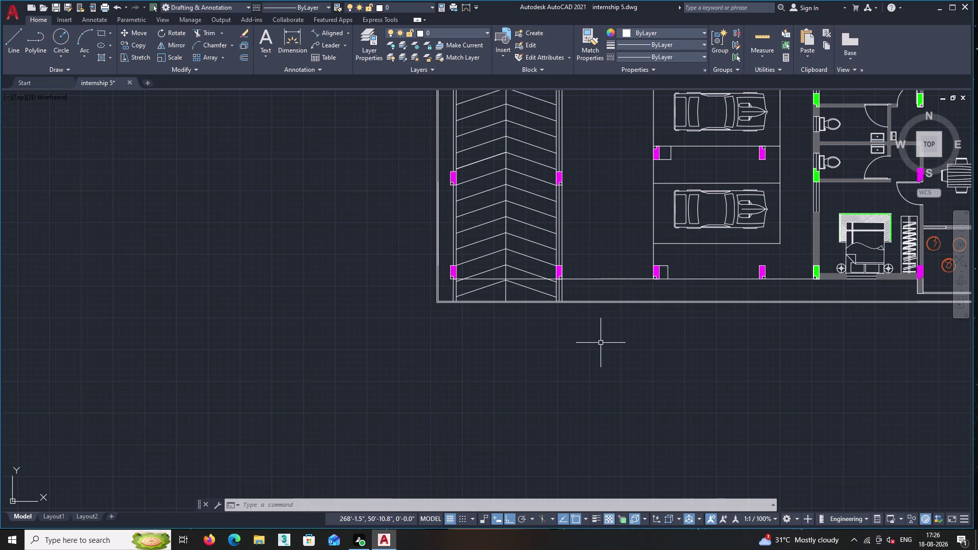
scroll(up, 3)
scroll(up, 3)
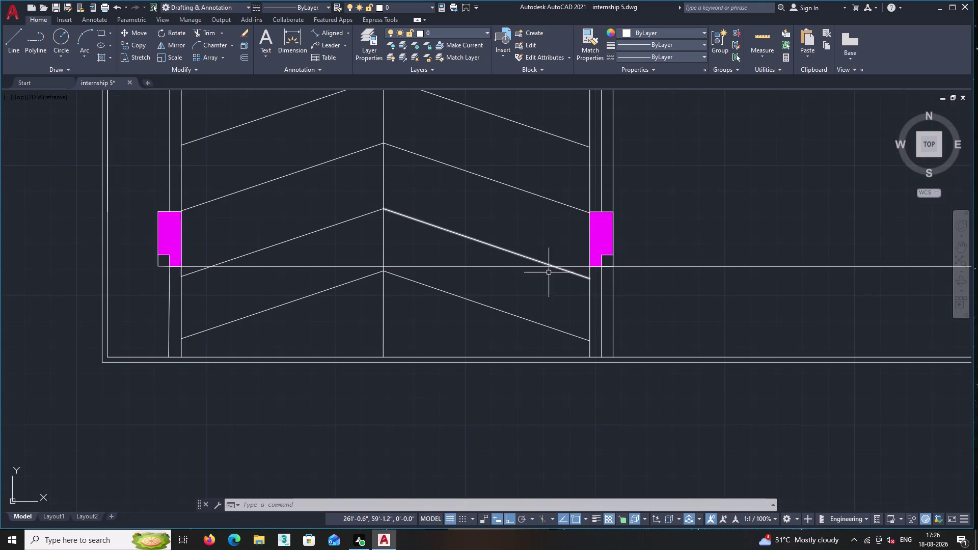
scroll(down, 3)
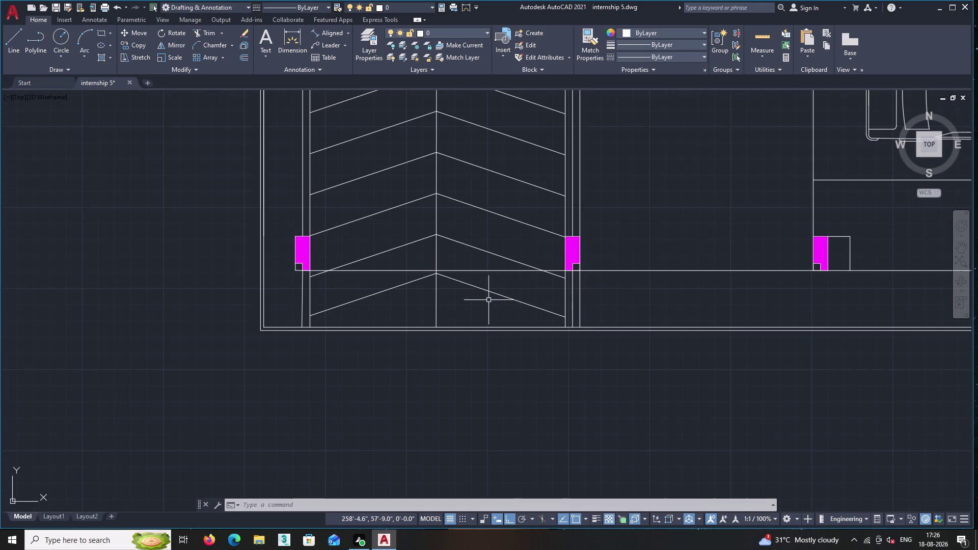
scroll(down, 3)
middle_drag(430, 317, 423, 319)
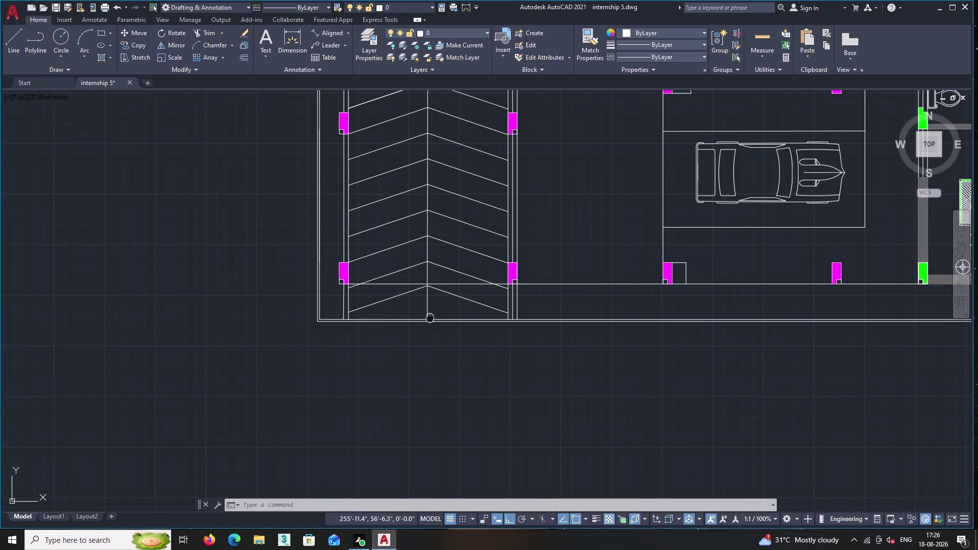
middle_drag(423, 319, 364, 341)
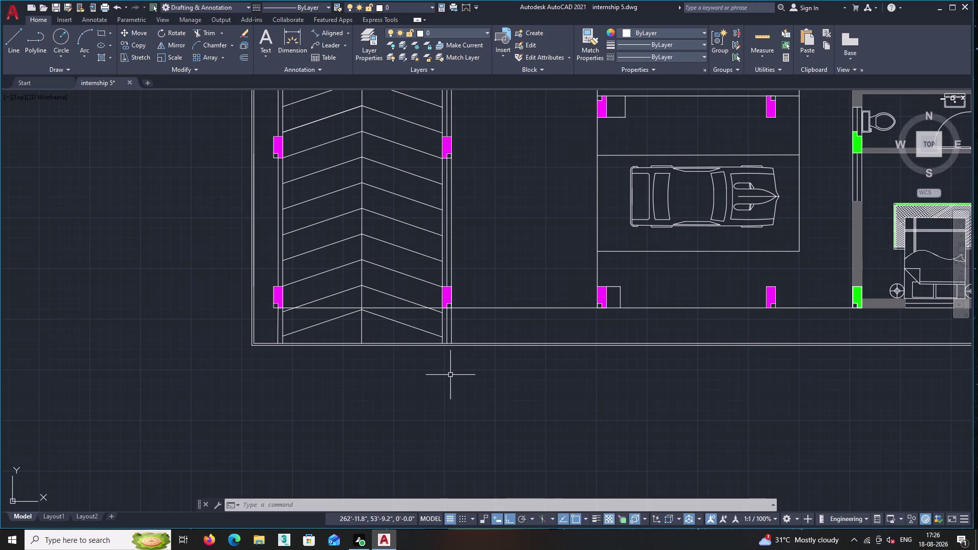
middle_drag(428, 355, 365, 322)
scroll(down, 3)
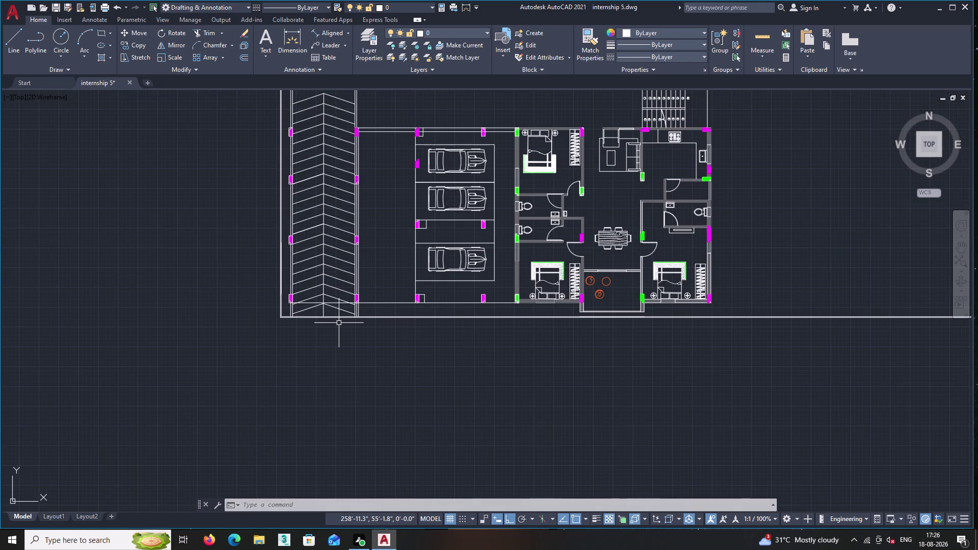
scroll(up, 3)
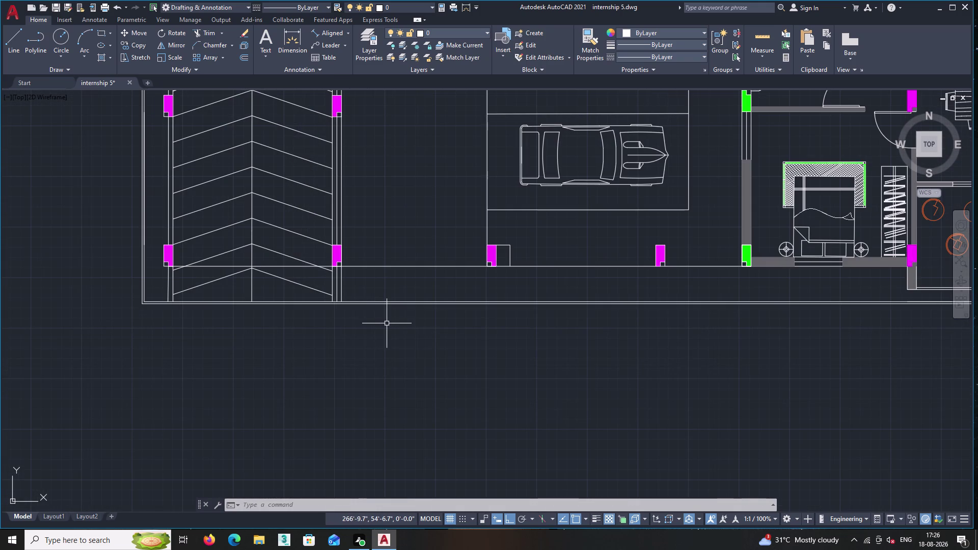
scroll(down, 3)
Centre the top-left apartment's balcony in view and start Offset.
middle_drag(409, 323, 355, 382)
middle_drag(735, 289, 663, 309)
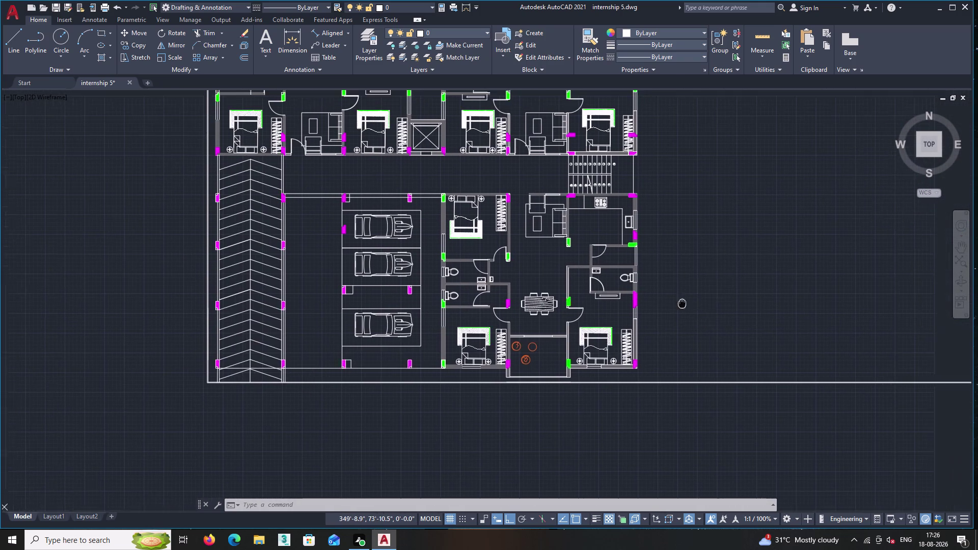
middle_drag(663, 309, 610, 321)
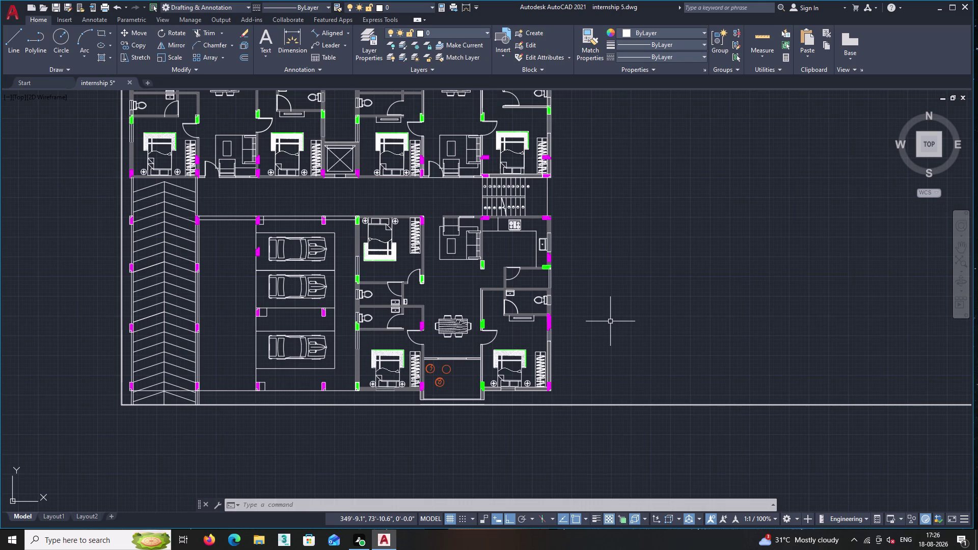
middle_drag(646, 274, 650, 303)
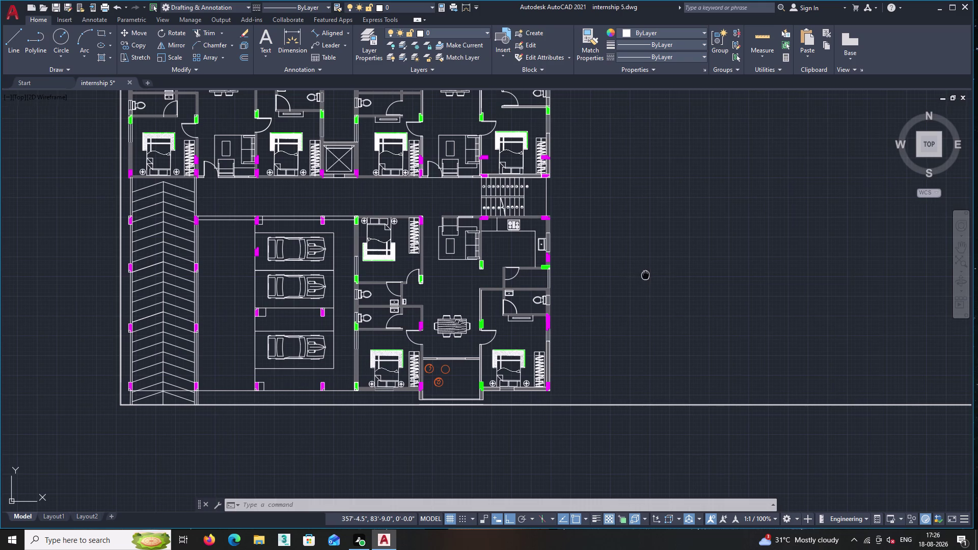
middle_drag(651, 303, 723, 449)
scroll(up, 3)
middle_drag(365, 116, 686, 252)
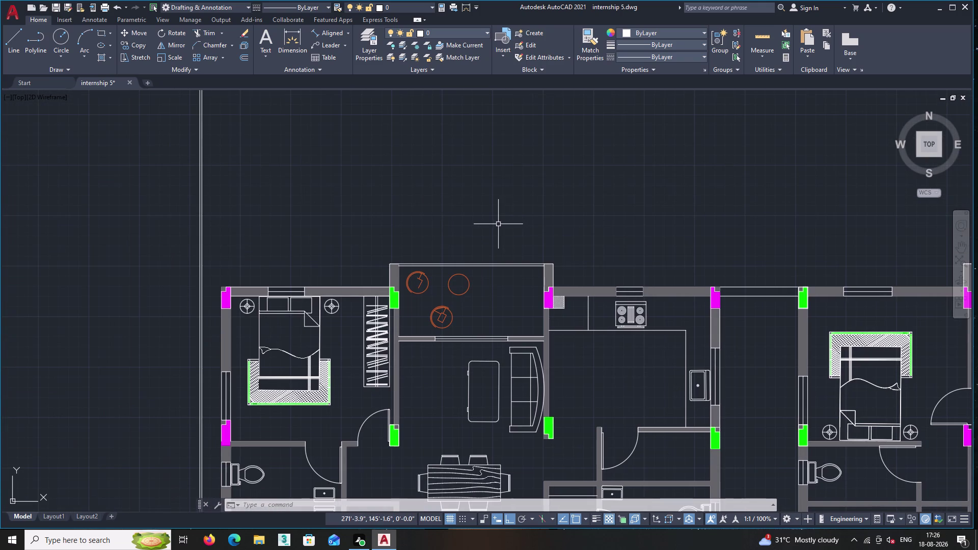
scroll(up, 3)
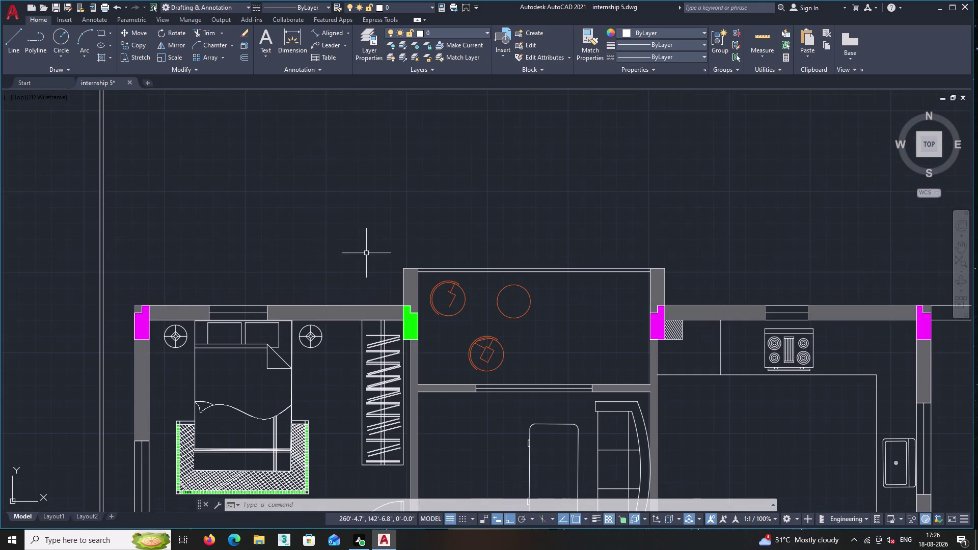
double_click(244, 57)
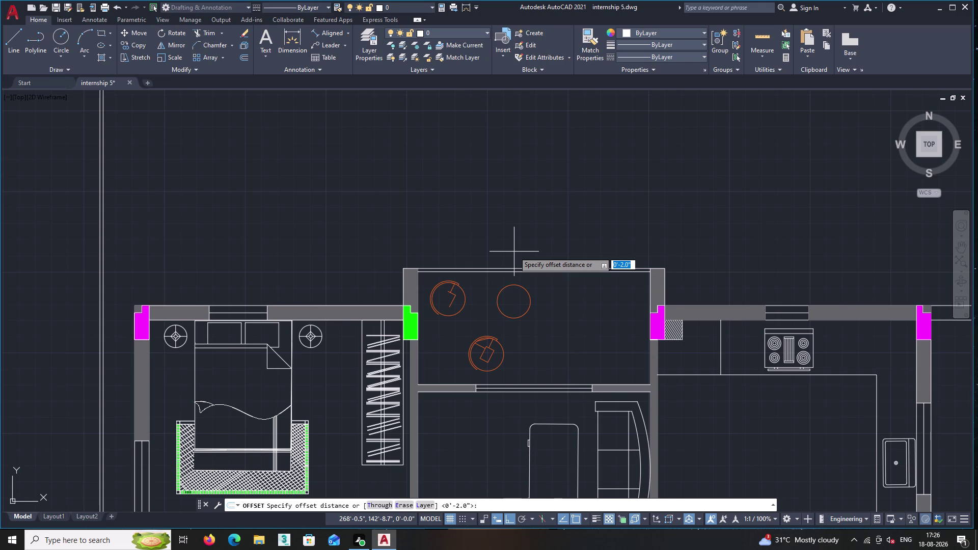
Offset the upper-left balcony's top edge 2' upward.
text(2')
key(Return)
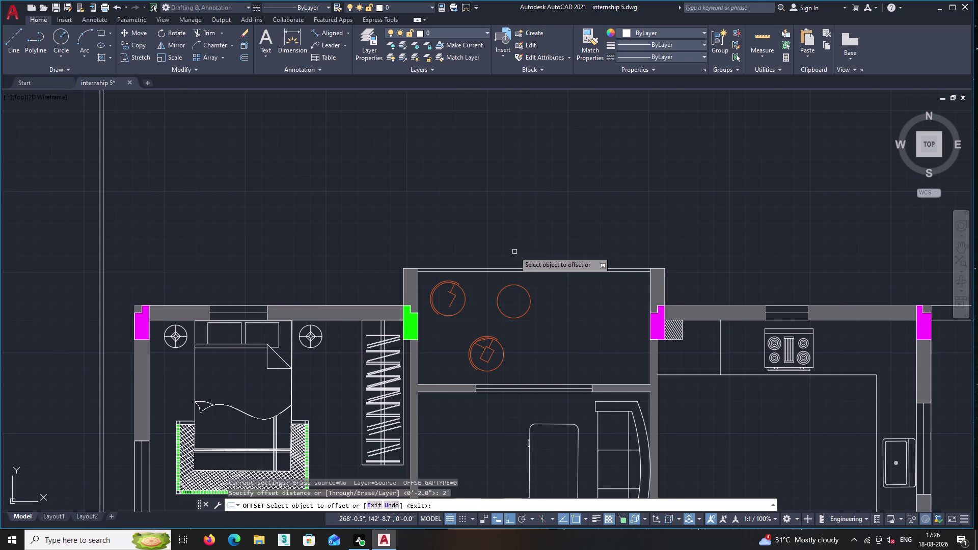
drag(516, 267, 517, 262)
click(512, 218)
middle_drag(478, 187, 445, 194)
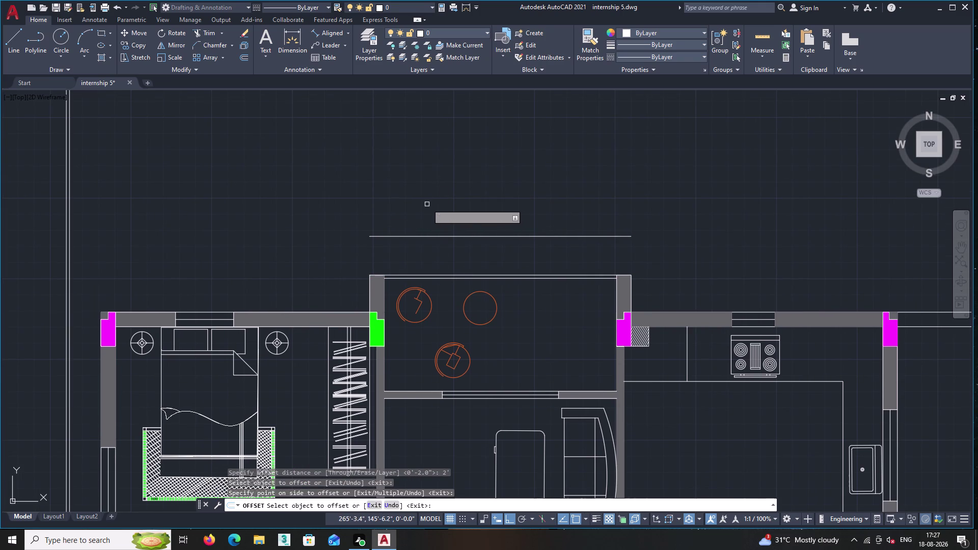
key(Return)
Draw a horizontal construction line (XL, Hor) through the new offset line.
key(x)
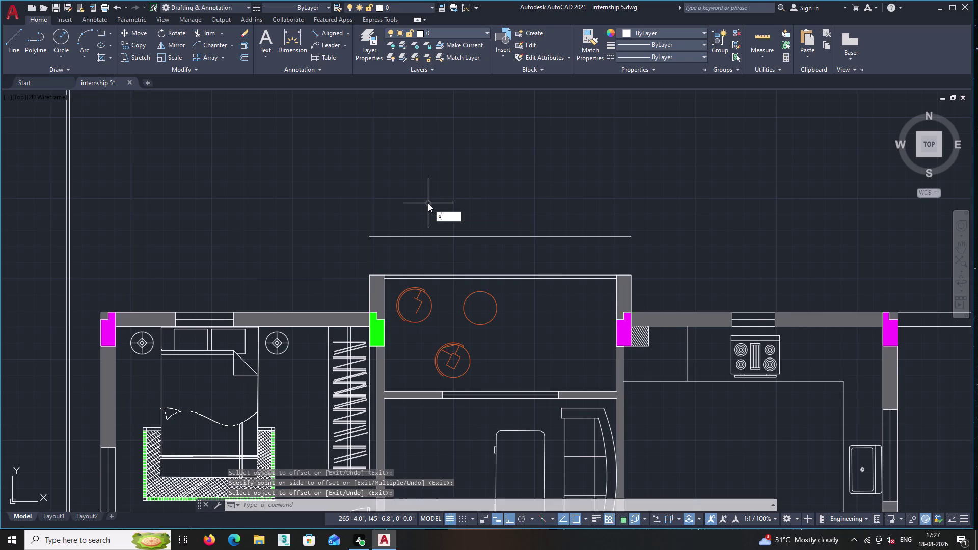
key(l)
key(Return)
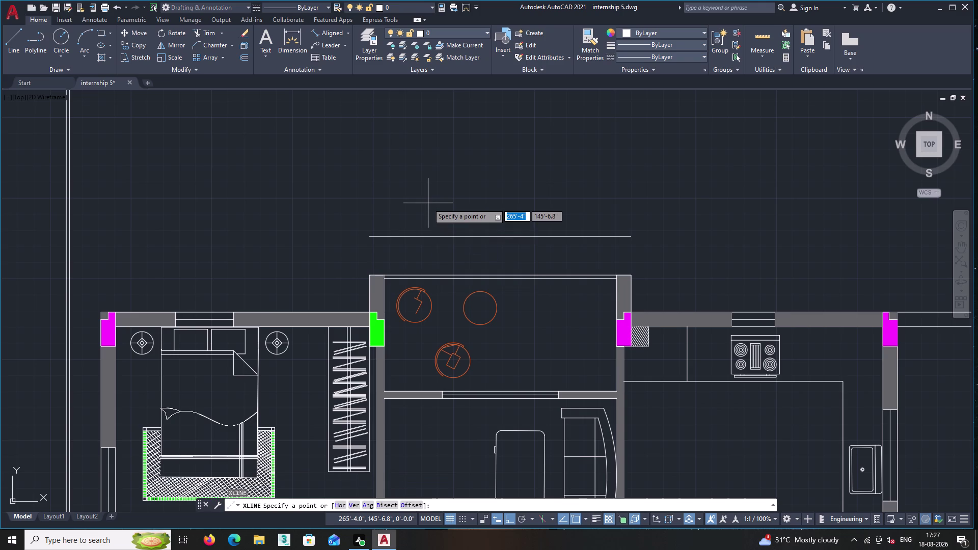
key(h)
key(Return)
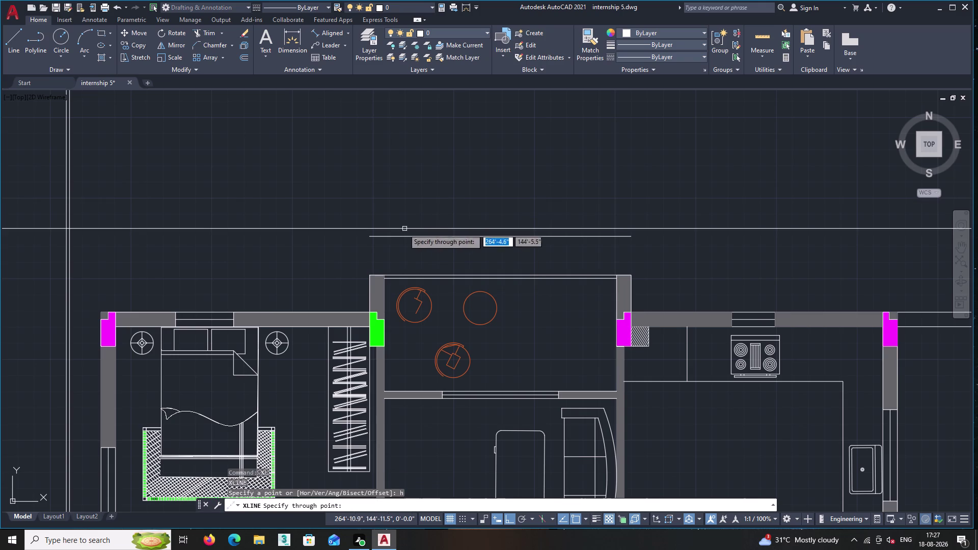
click(369, 238)
key(Return)
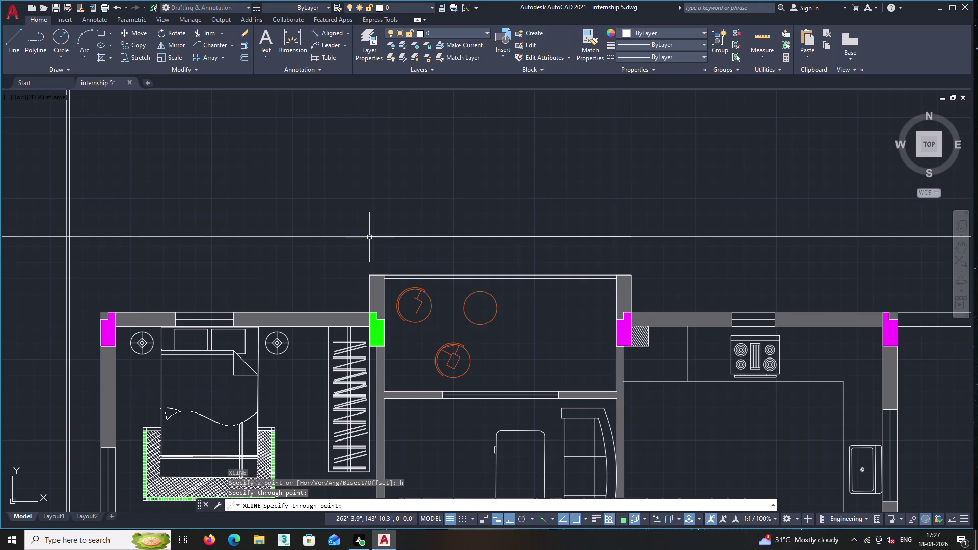
scroll(down, 3)
scroll(down, 3)
middle_drag(387, 196, 485, 177)
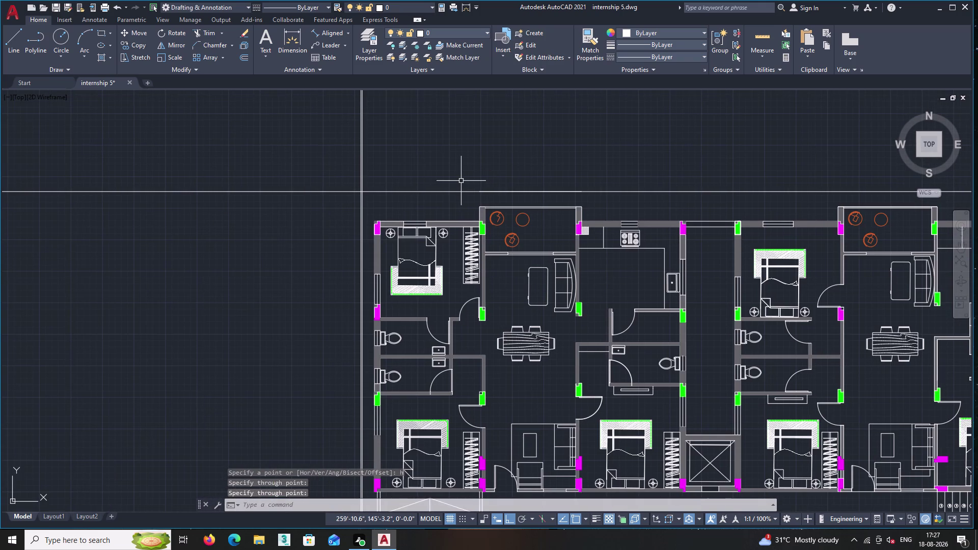
Offset the horizontal construction line by 2' to make a parallel copy.
text(off)
key(Return)
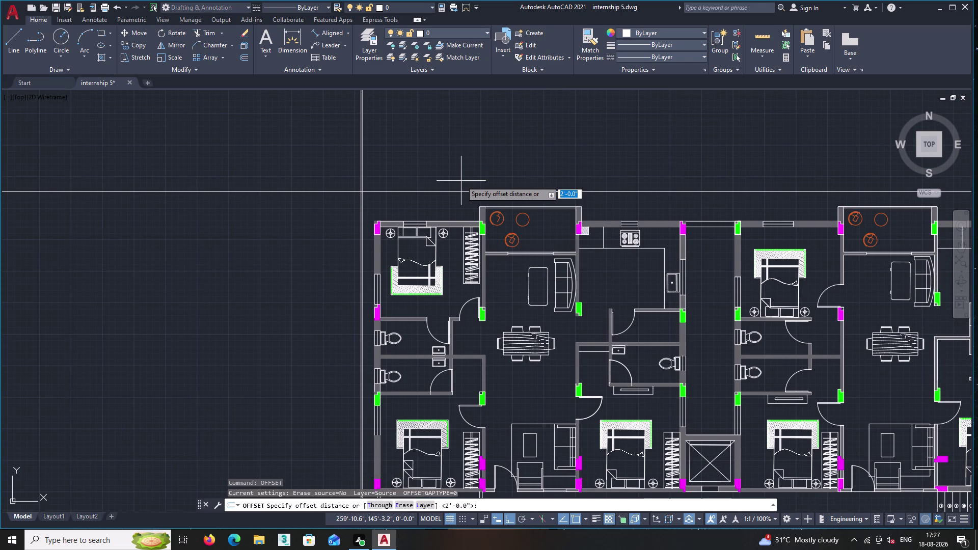
key(2)
key(Return)
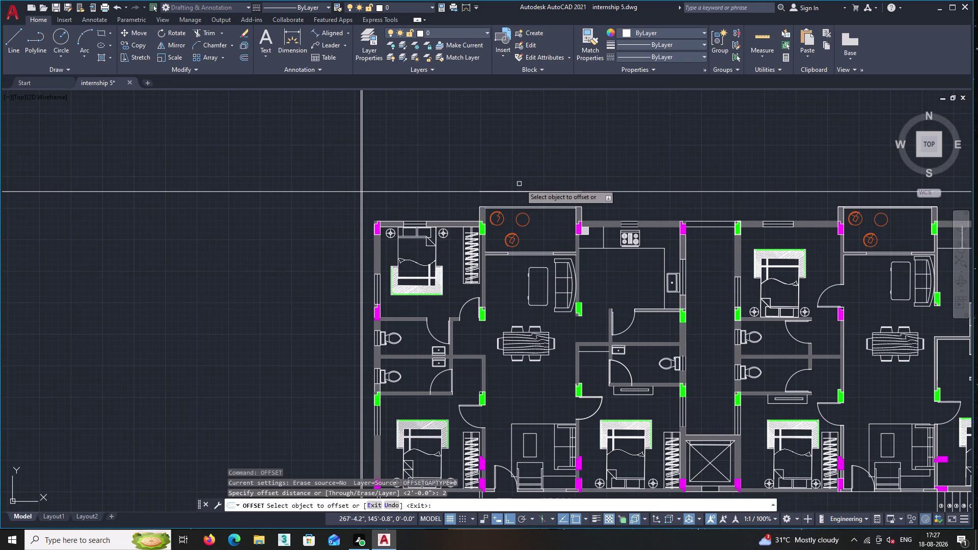
click(526, 190)
click(526, 159)
middle_drag(526, 160, 483, 173)
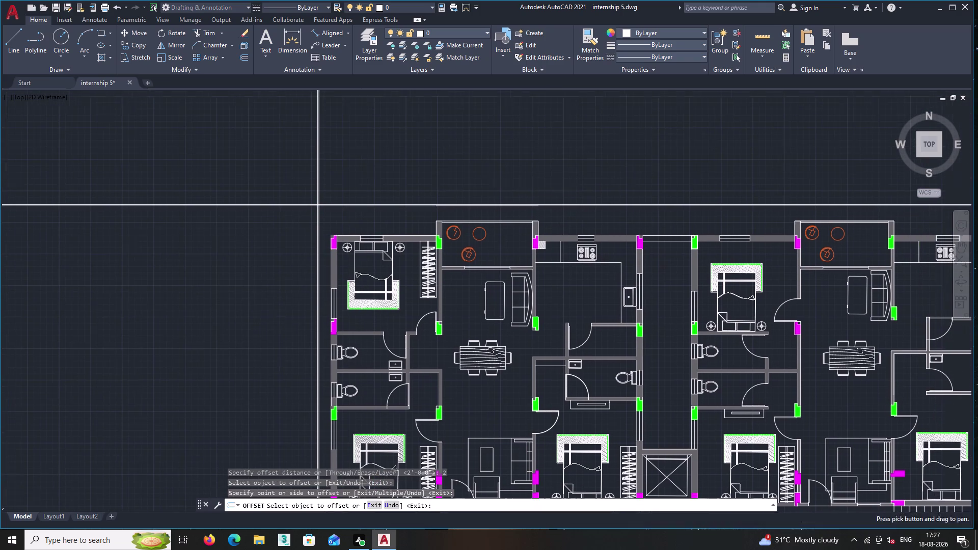
key(Return)
Fence-trim the overshooting boundary lines at the plan's top-left corner.
text(tr)
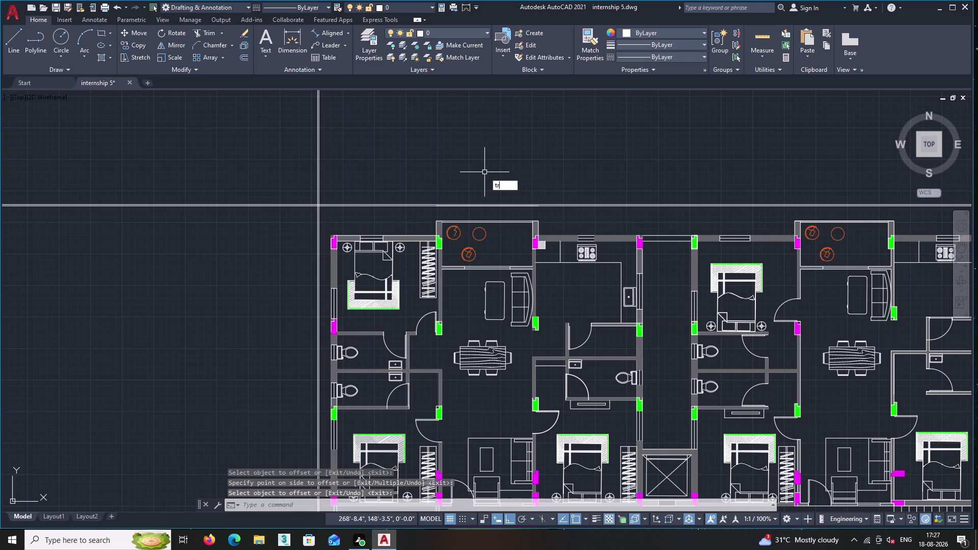
key(Return)
click(374, 167)
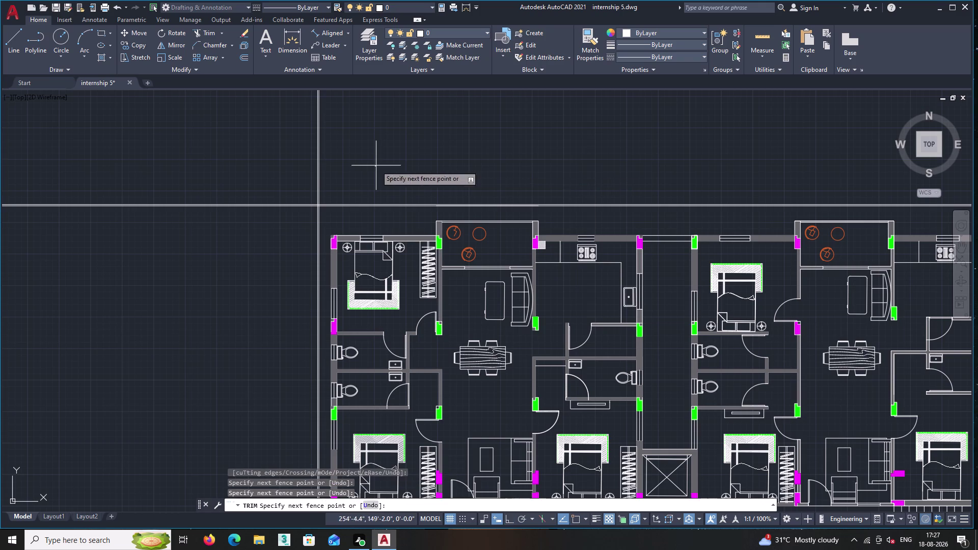
click(238, 245)
scroll(up, 3)
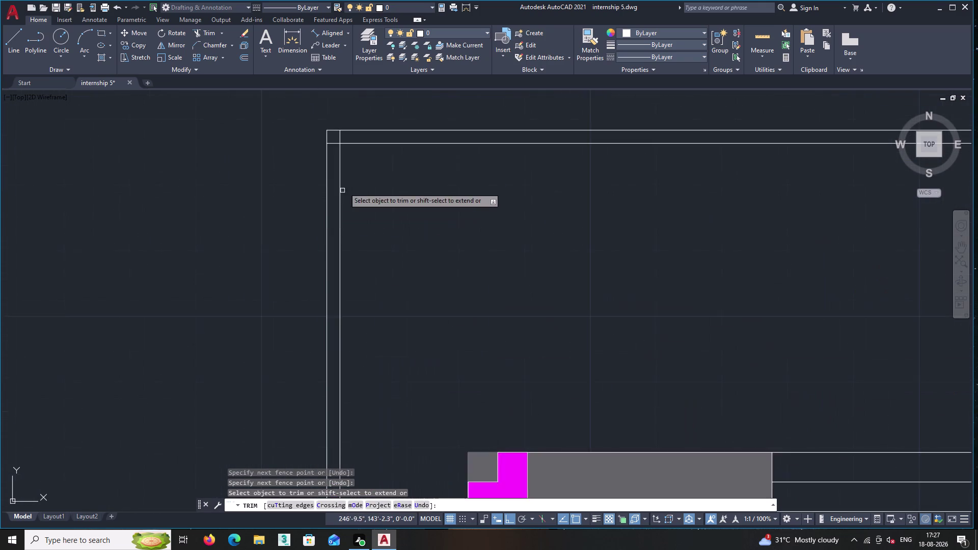
scroll(up, 3)
middle_drag(344, 104, 364, 209)
click(362, 201)
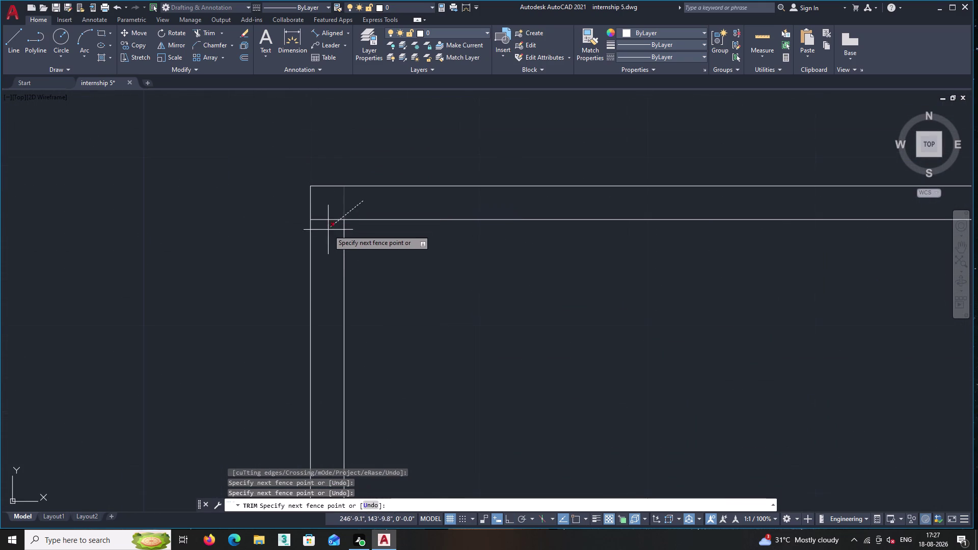
click(323, 234)
Pan along the top boundary to check the trimmed corner, then end the trim.
scroll(down, 3)
middle_drag(478, 314, 183, 200)
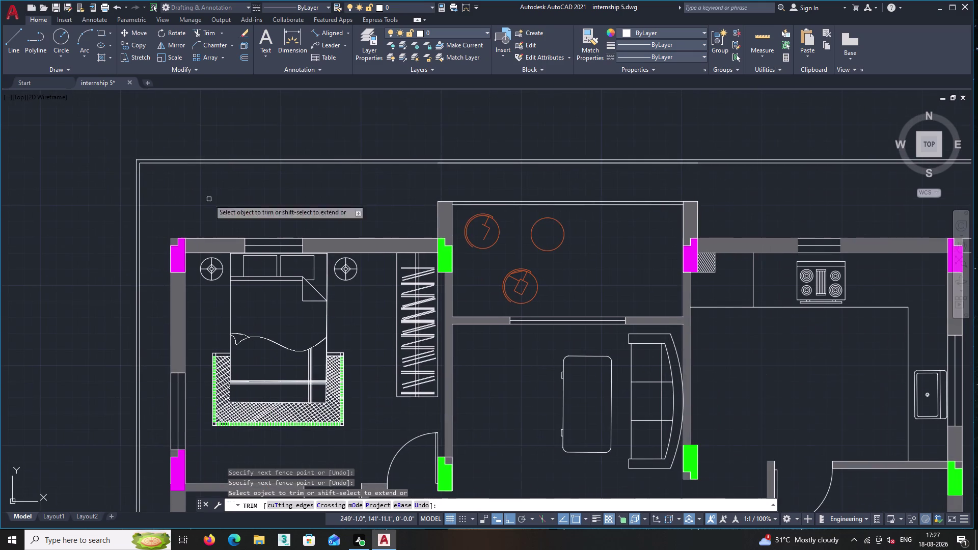
middle_drag(505, 177, 344, 184)
scroll(up, 3)
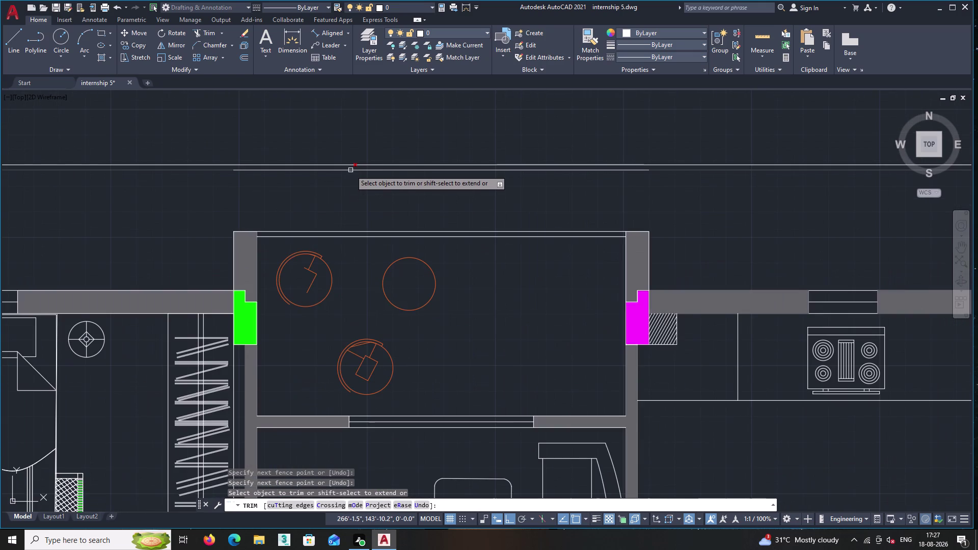
scroll(up, 3)
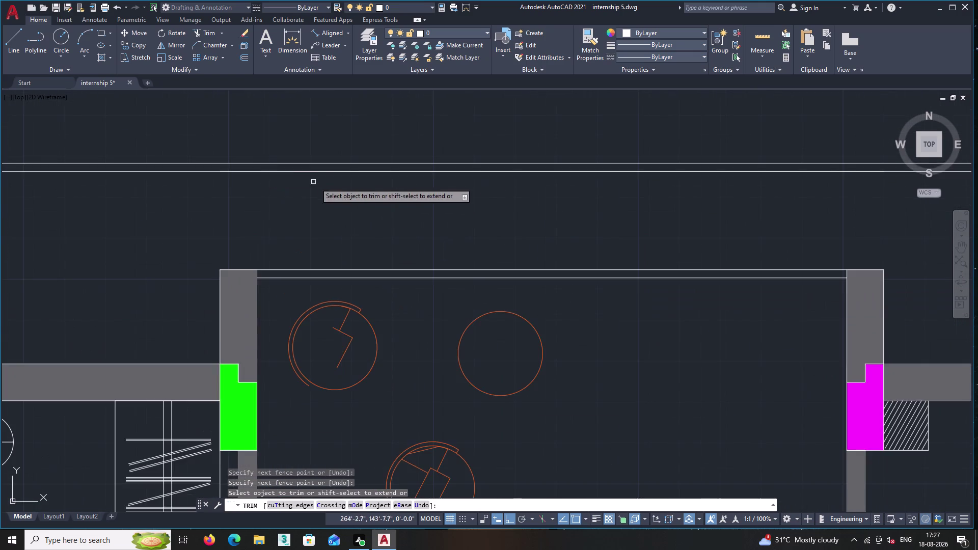
scroll(down, 3)
middle_drag(385, 206, 239, 194)
scroll(down, 3)
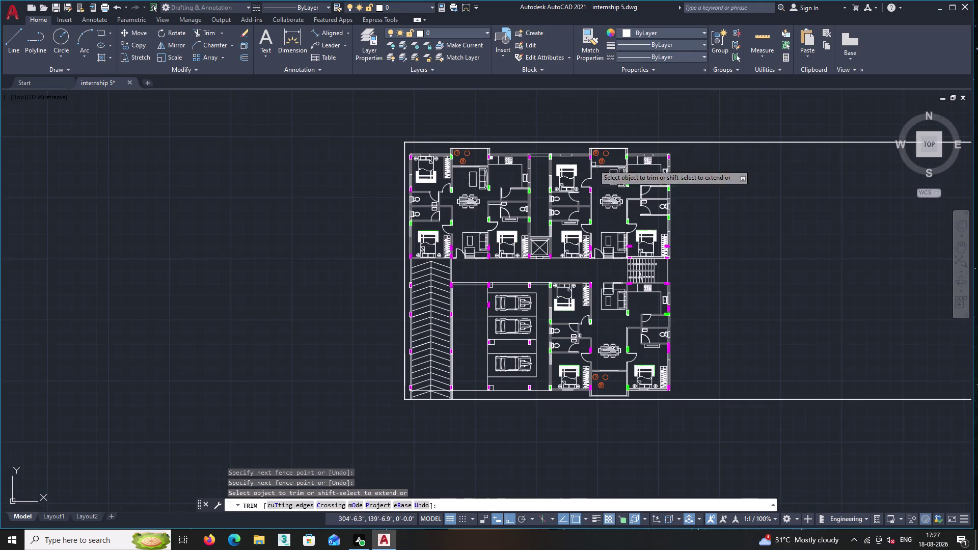
middle_drag(704, 218, 667, 233)
key(Return)
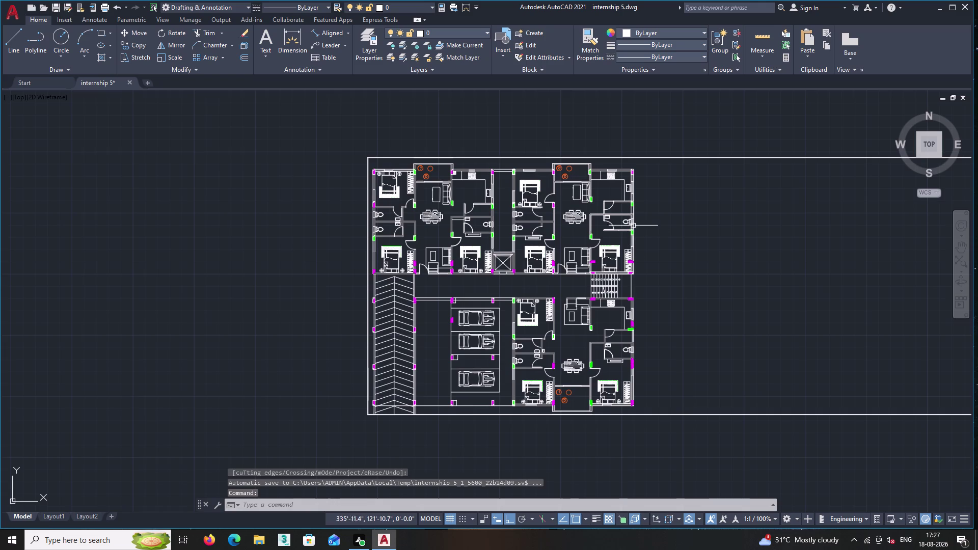
Shift the view left across the plan, re-zoom, and relaunch Offset.
middle_drag(674, 244, 610, 252)
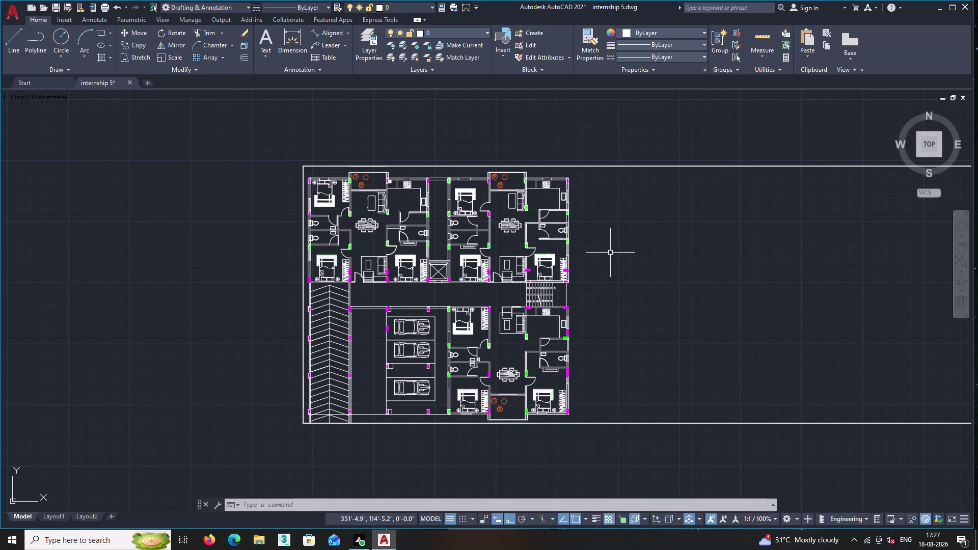
scroll(down, 3)
scroll(up, 3)
scroll(up, 3)
double_click(245, 57)
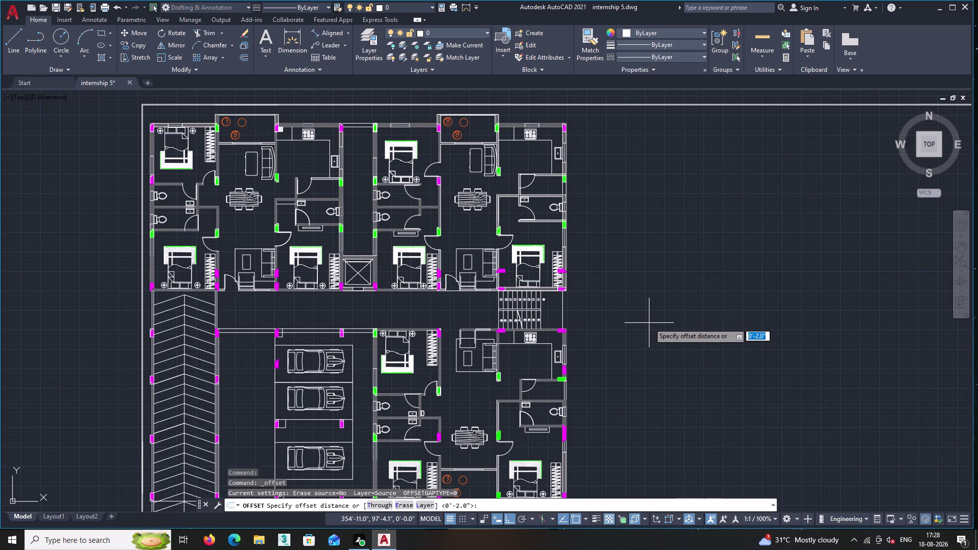
Offset the plan's right outer edge 2' outward, then end the offset.
text(2')
key(Return)
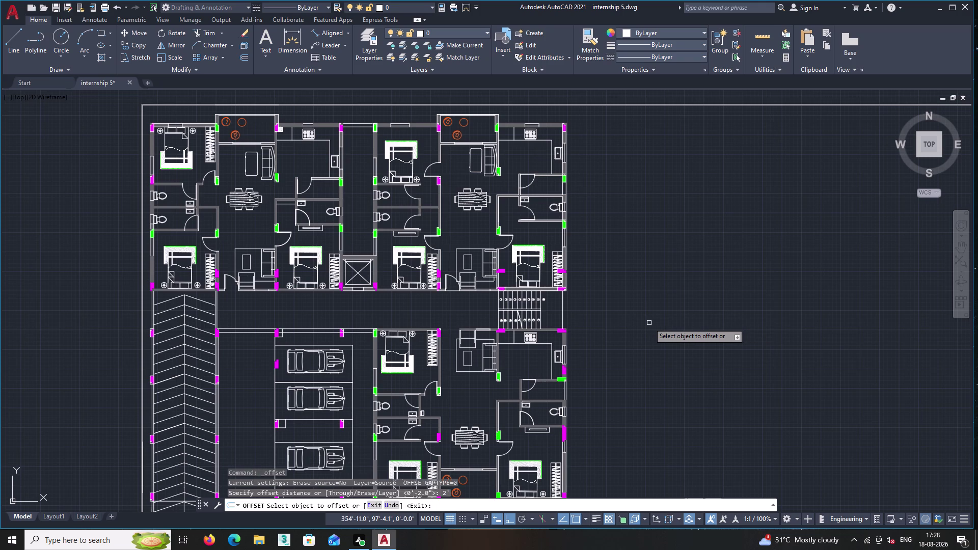
scroll(up, 3)
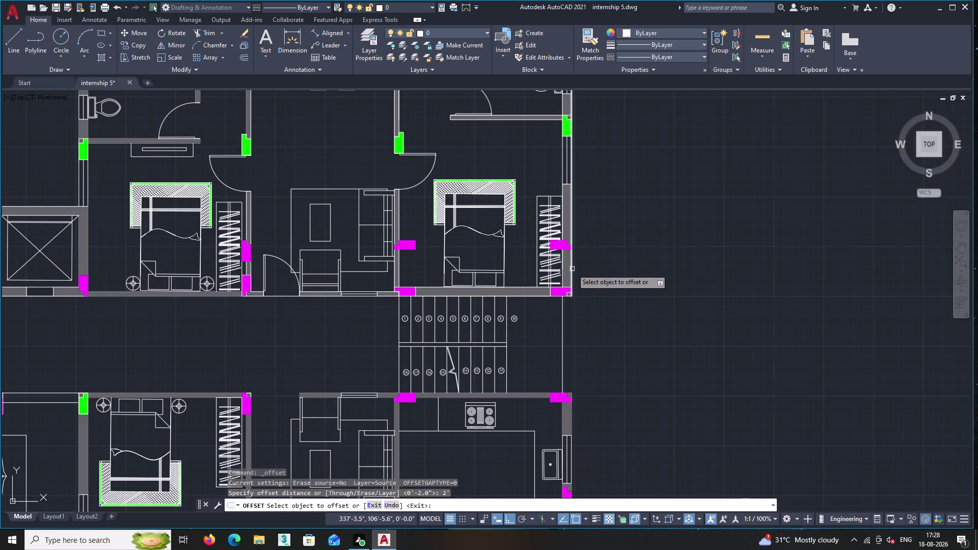
click(572, 269)
right_click(572, 269)
click(572, 268)
double_click(613, 260)
scroll(down, 3)
middle_drag(646, 252, 615, 244)
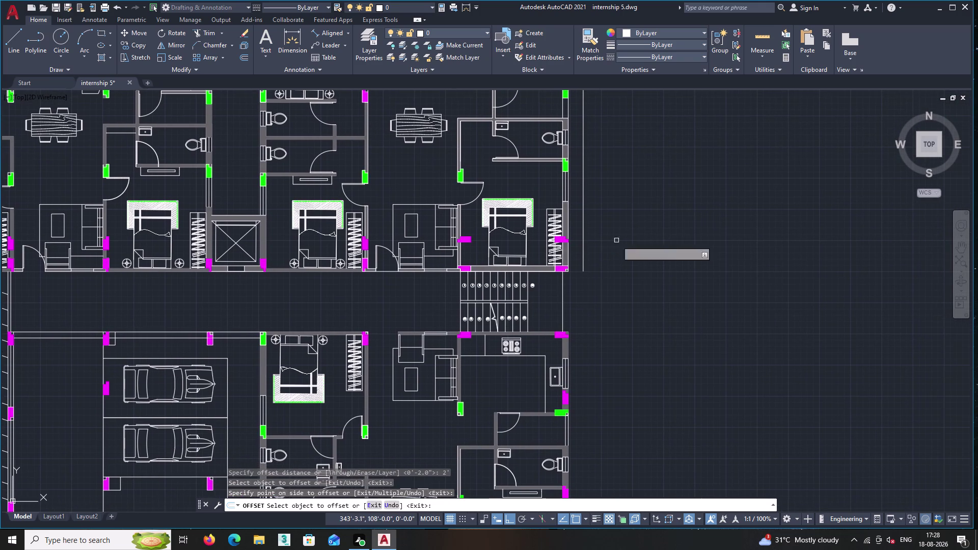
middle_drag(642, 224, 577, 283)
scroll(down, 3)
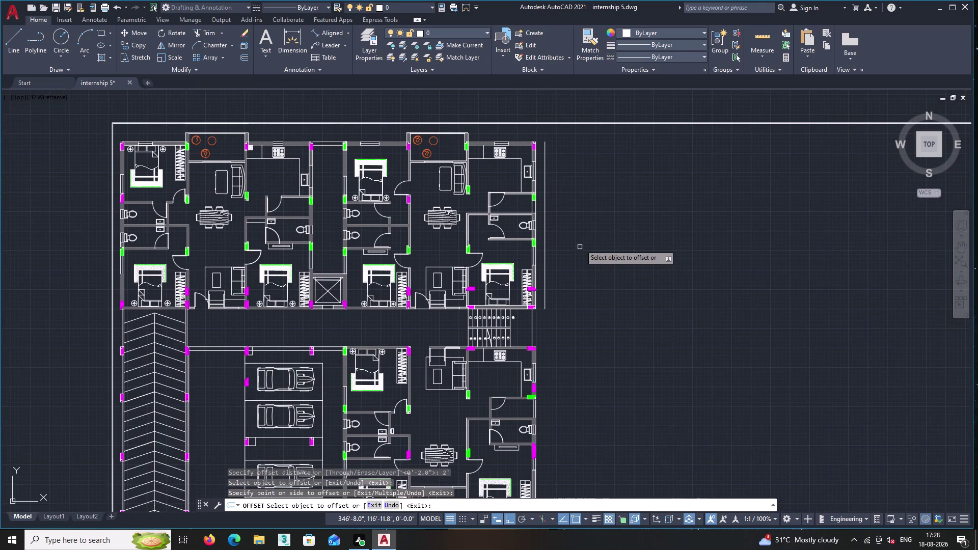
key(Return)
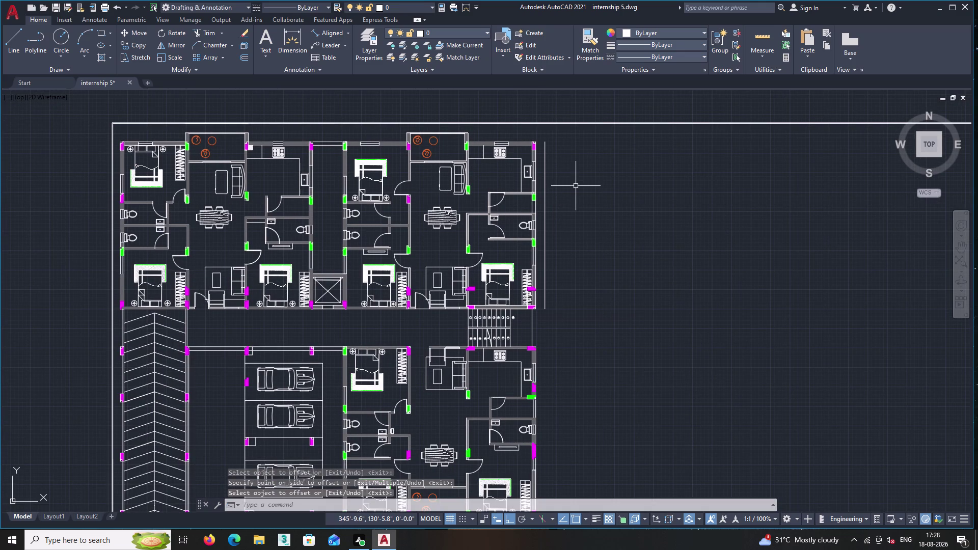
Try extending the right-side vertical line with EXTEND (ex).
text(ex)
key(Return)
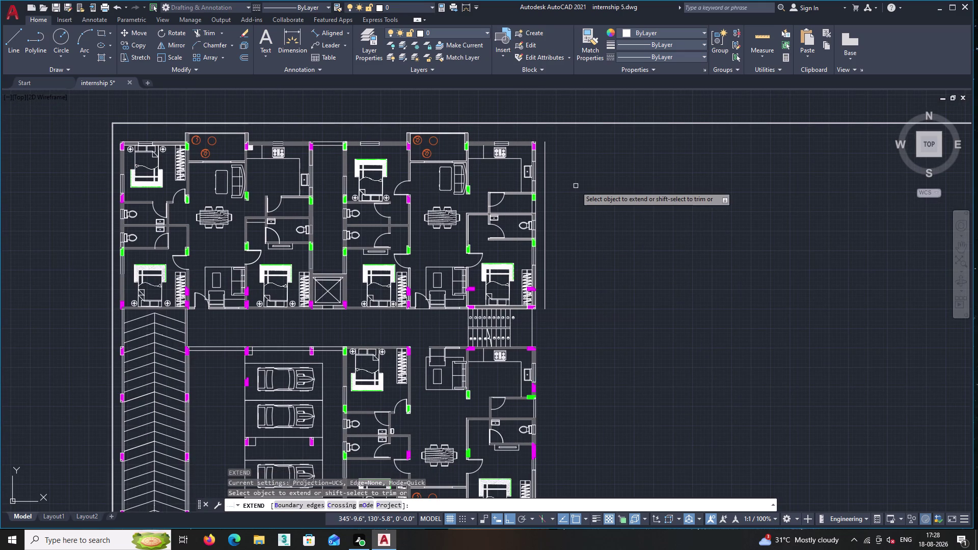
double_click(543, 216)
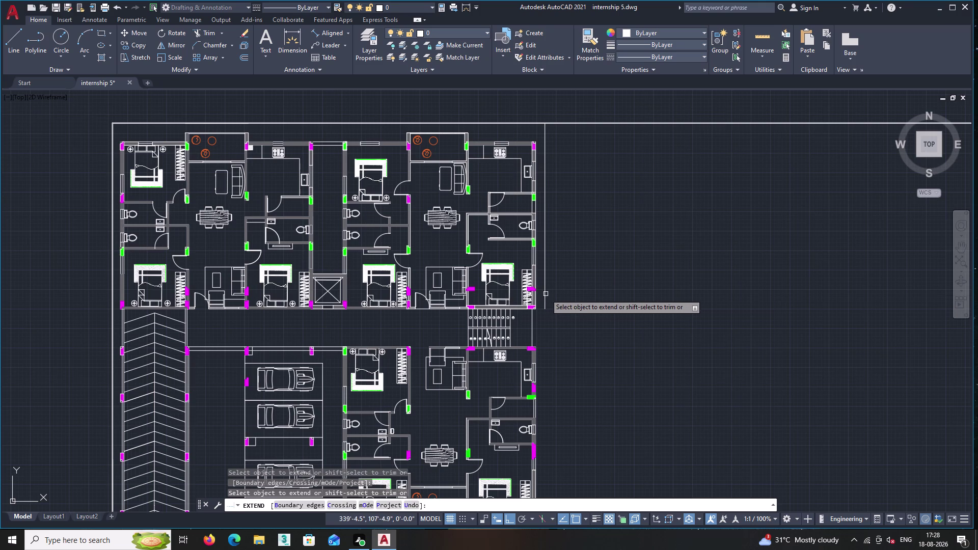
click(544, 300)
double_click(545, 301)
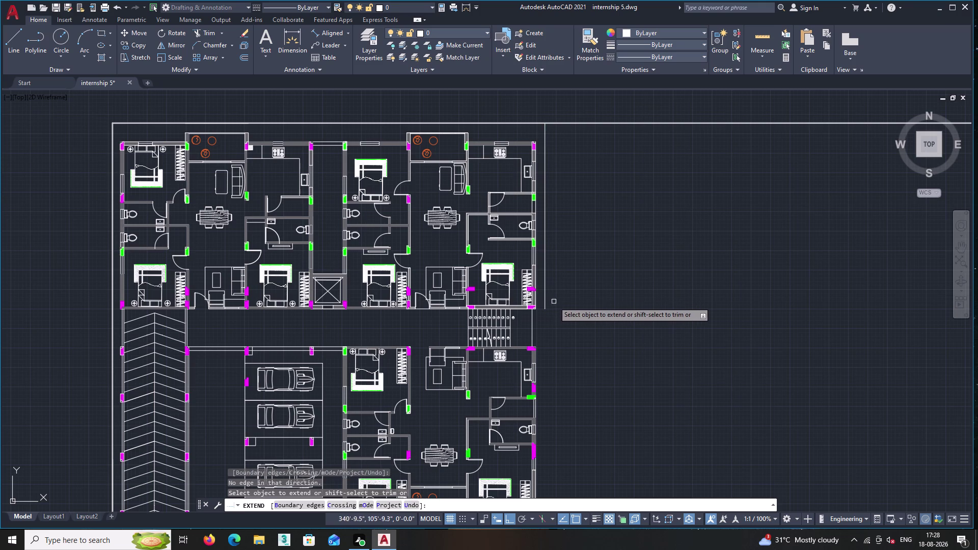
Pan out over the plan, cancel the failed extend, and start a new line.
scroll(down, 3)
middle_drag(553, 312, 542, 257)
scroll(up, 3)
key(Return)
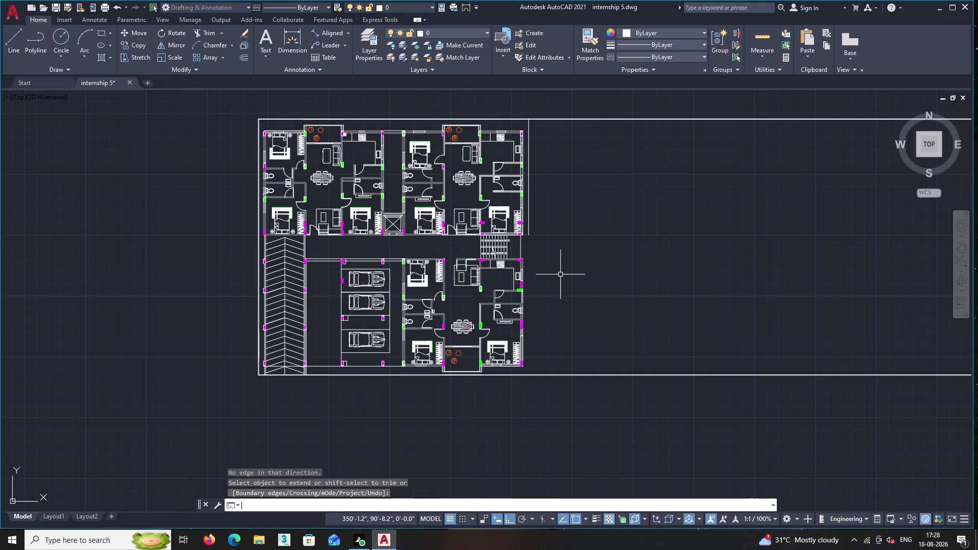
click(19, 32)
scroll(up, 3)
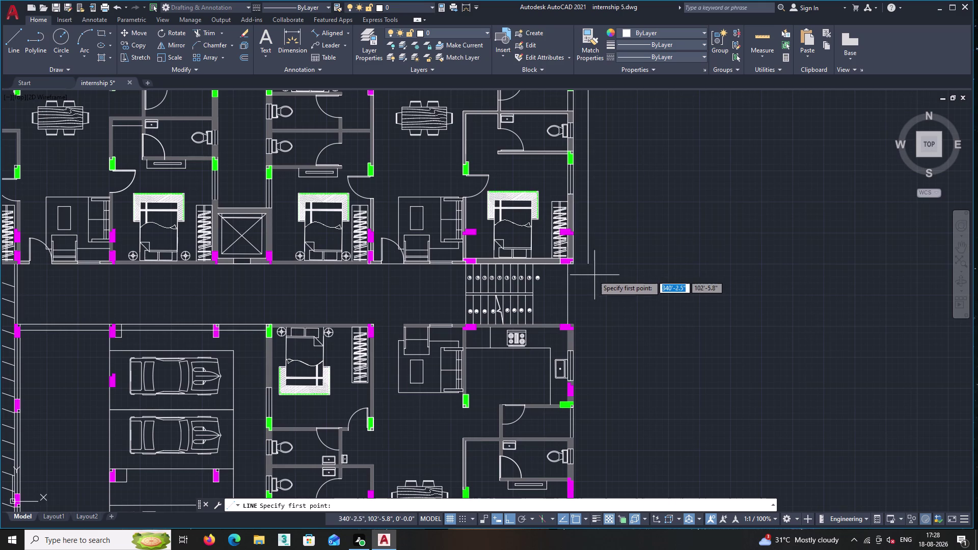
Draw a vertical line from beside the staircase down to the bottom boundary.
click(587, 264)
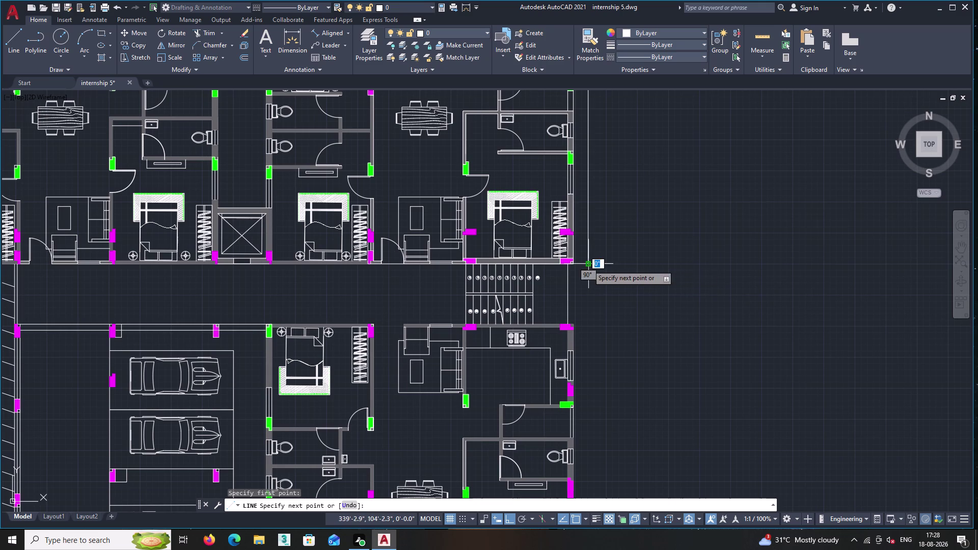
middle_drag(597, 323, 548, 188)
middle_drag(567, 392, 541, 276)
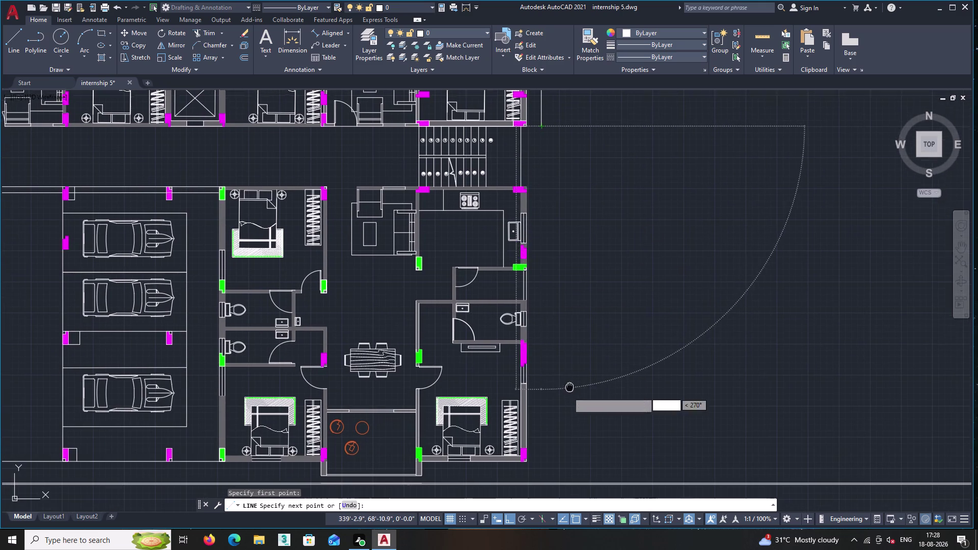
middle_drag(541, 276, 500, 159)
scroll(up, 3)
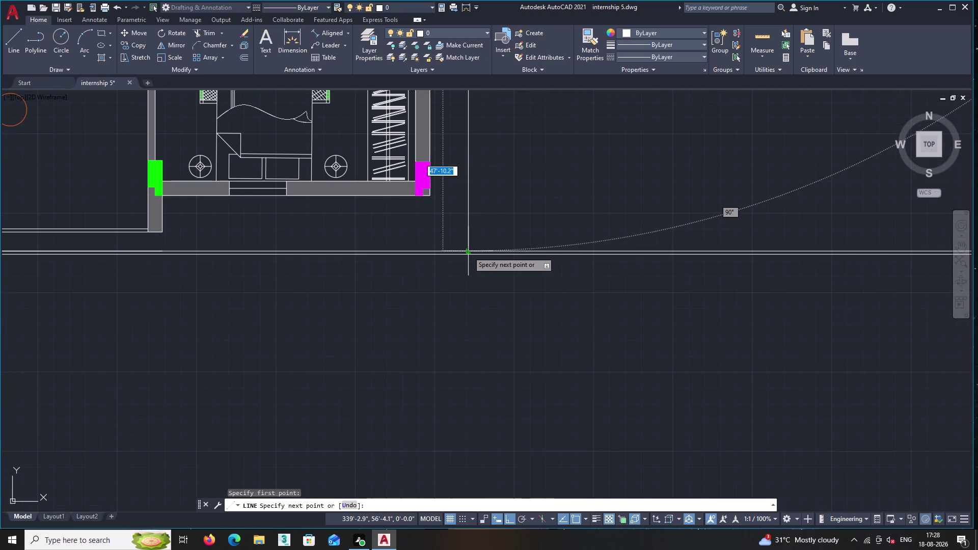
click(468, 250)
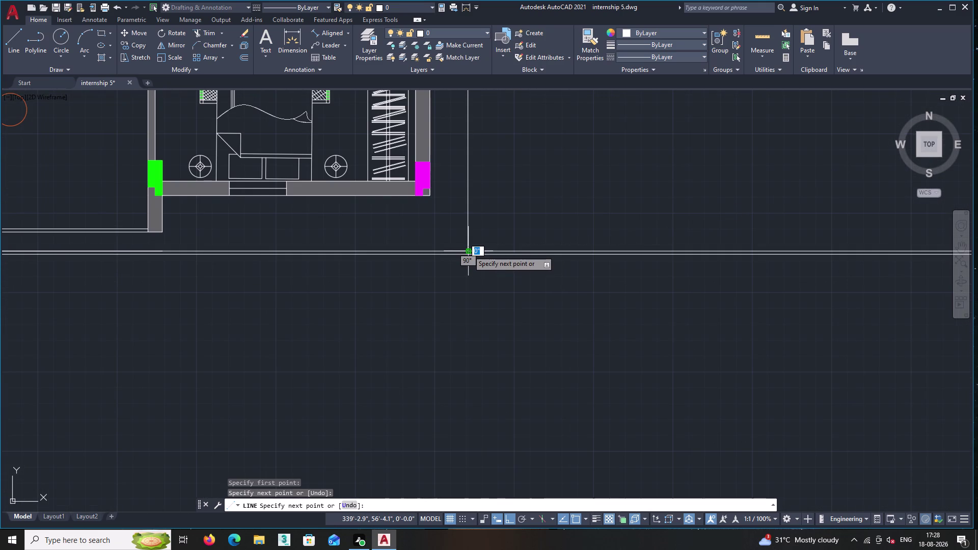
key(Return)
Pan back up to the plan's right side and start Offset.
scroll(down, 3)
middle_drag(480, 230, 453, 385)
middle_click(475, 282)
middle_drag(468, 288, 446, 364)
scroll(down, 3)
middle_click(444, 344)
middle_drag(433, 349, 412, 361)
middle_click(412, 361)
scroll(up, 3)
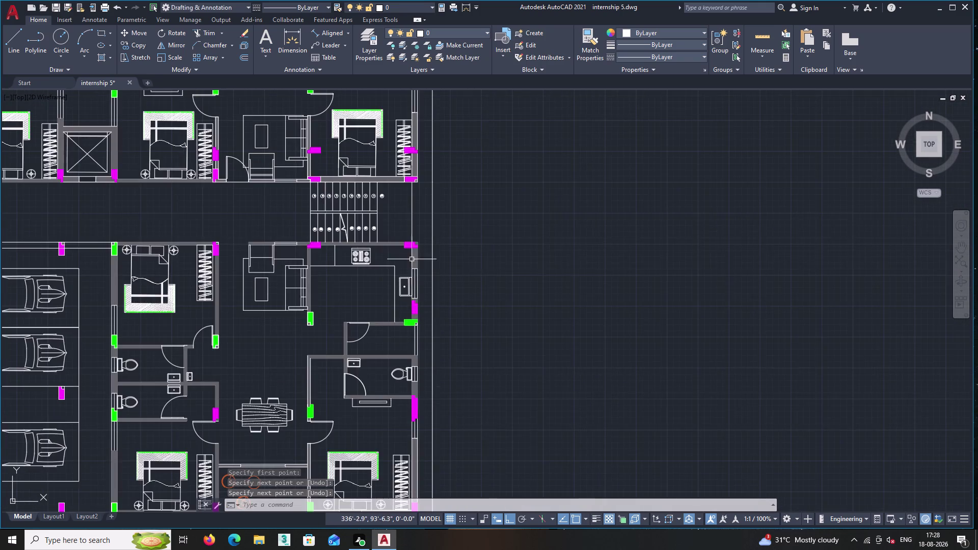
scroll(up, 3)
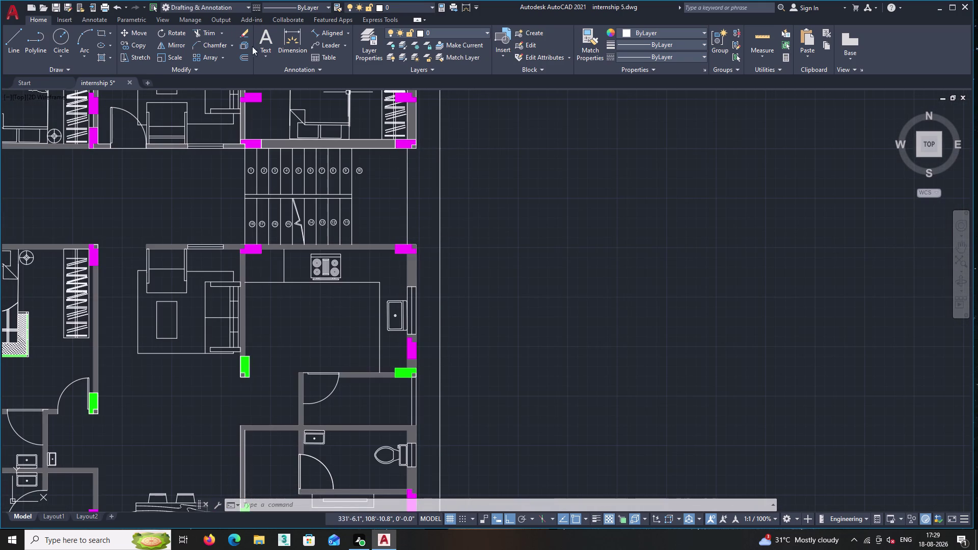
click(242, 54)
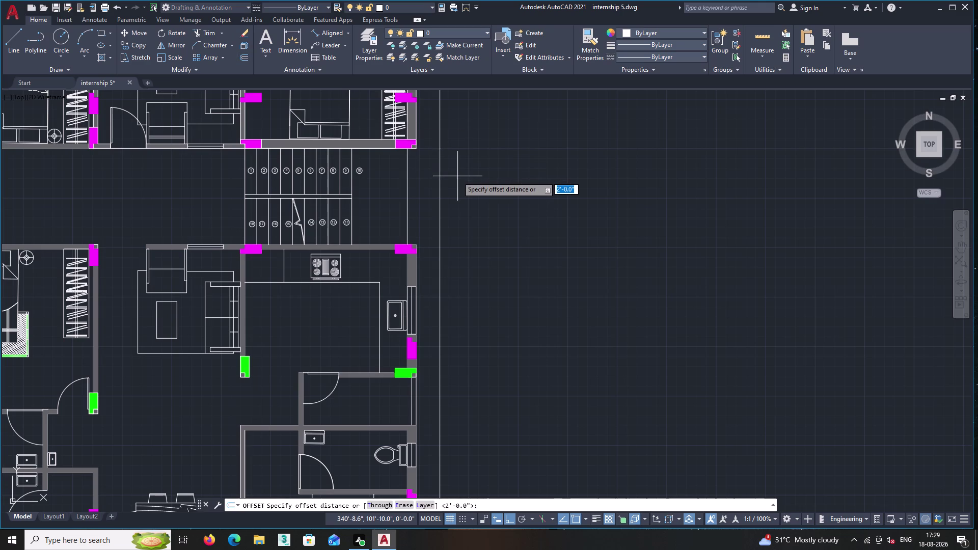
Offset the new right-side vertical line by 2 feet to double it.
key(2)
key(Return)
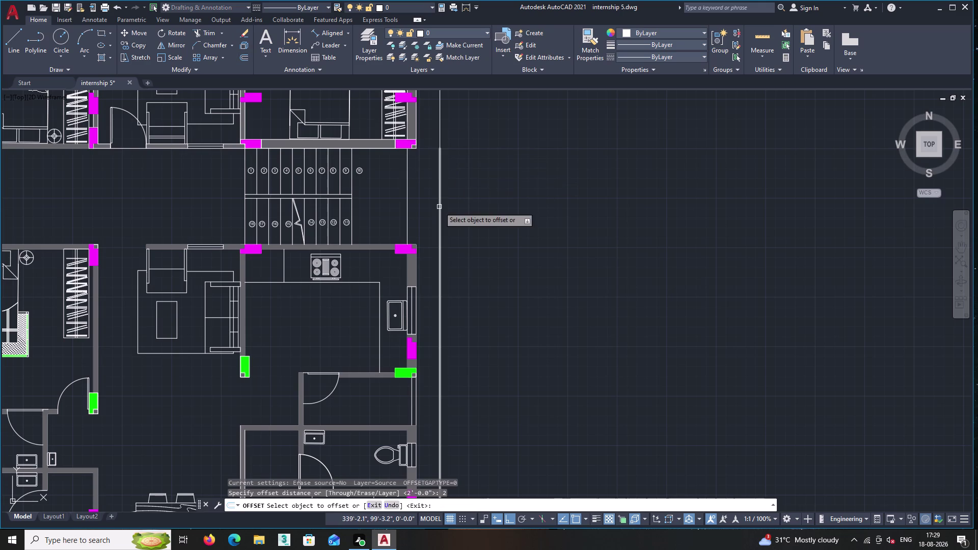
click(438, 207)
click(487, 191)
click(438, 135)
click(464, 130)
scroll(up, 3)
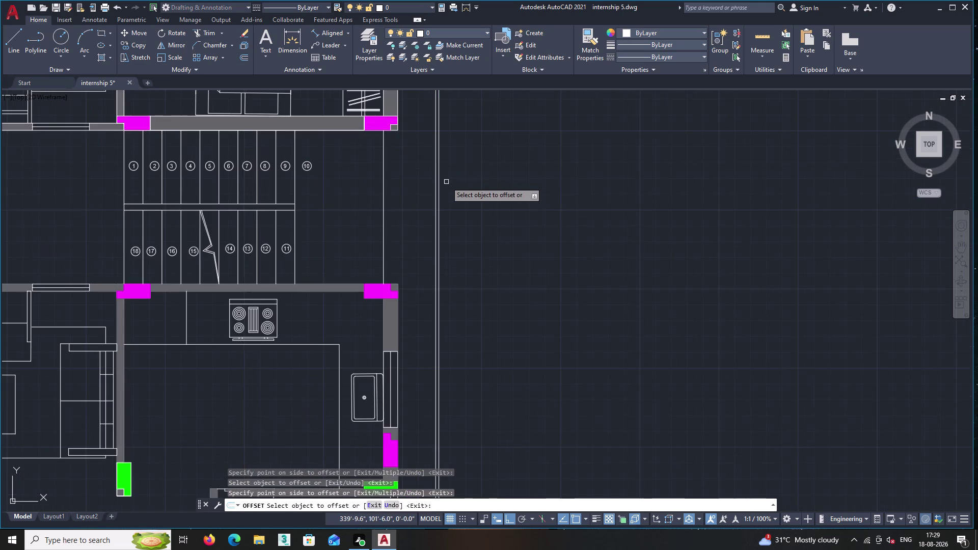
scroll(down, 3)
middle_drag(481, 365, 472, 312)
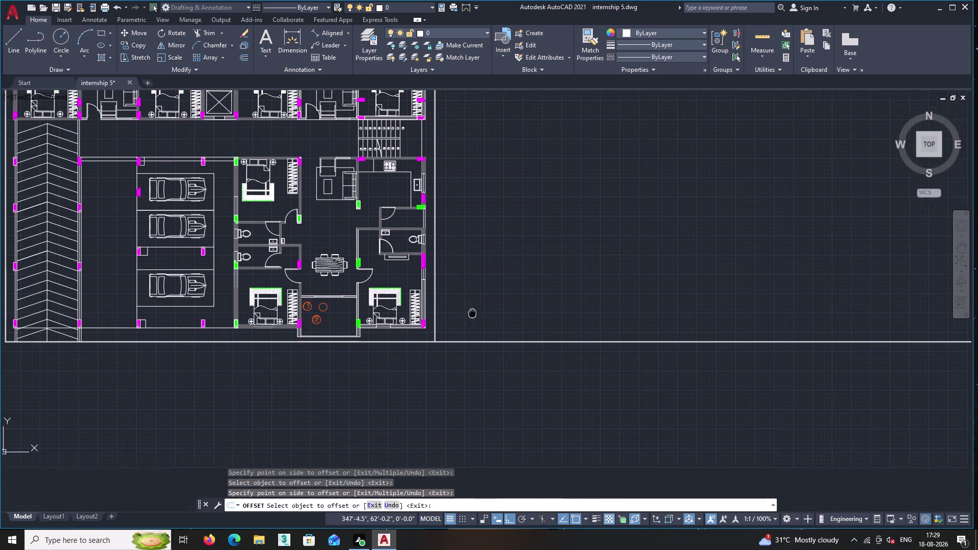
scroll(up, 3)
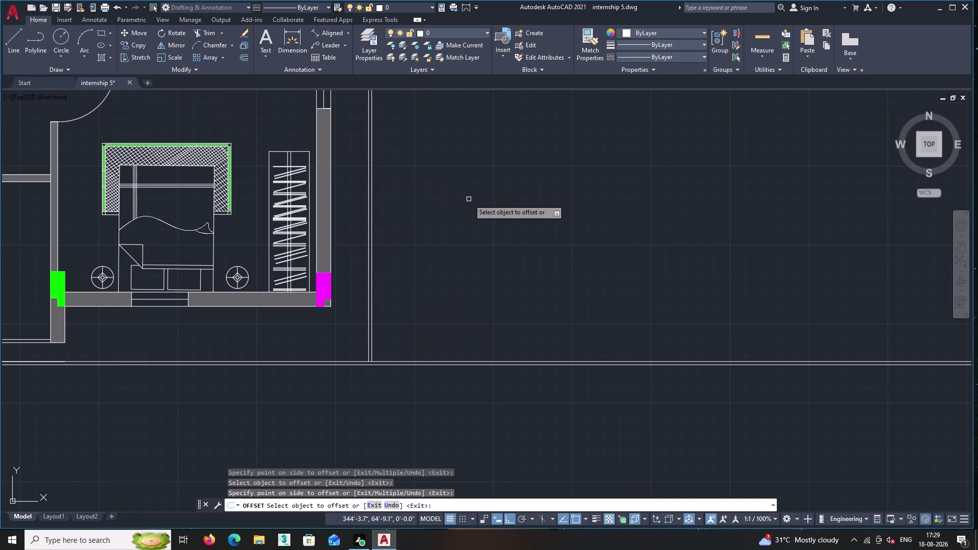
key(Return)
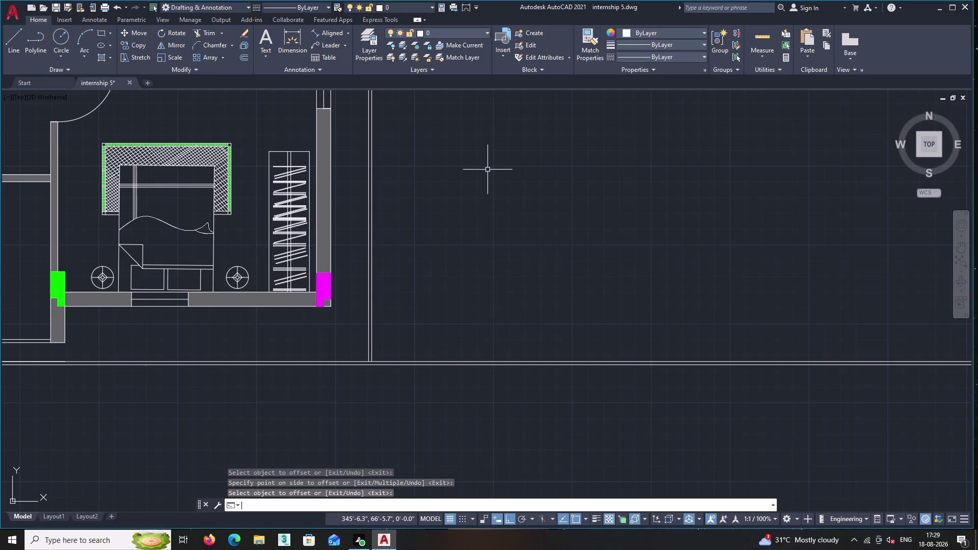
Extend the offset vertical line down to the bottom boundary with EX.
text(ex)
key(Return)
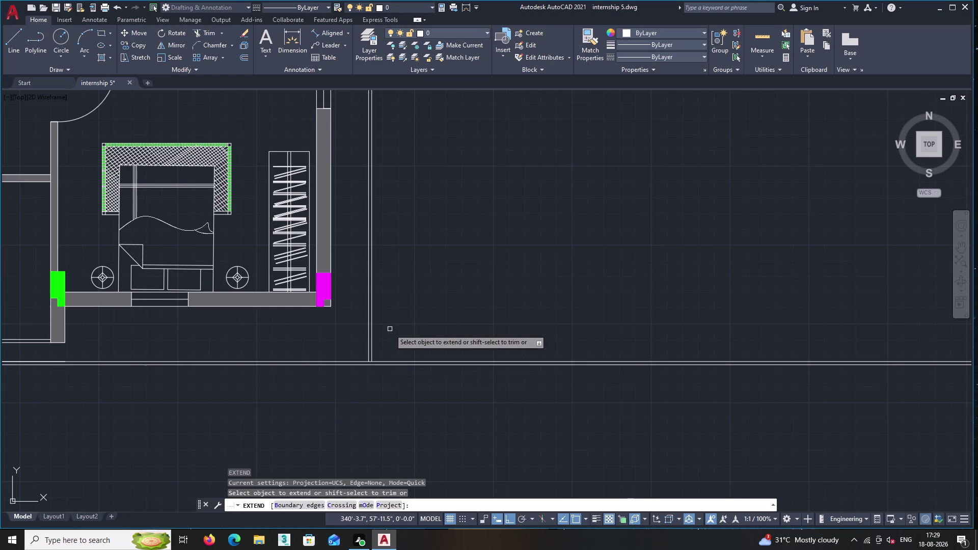
double_click(371, 356)
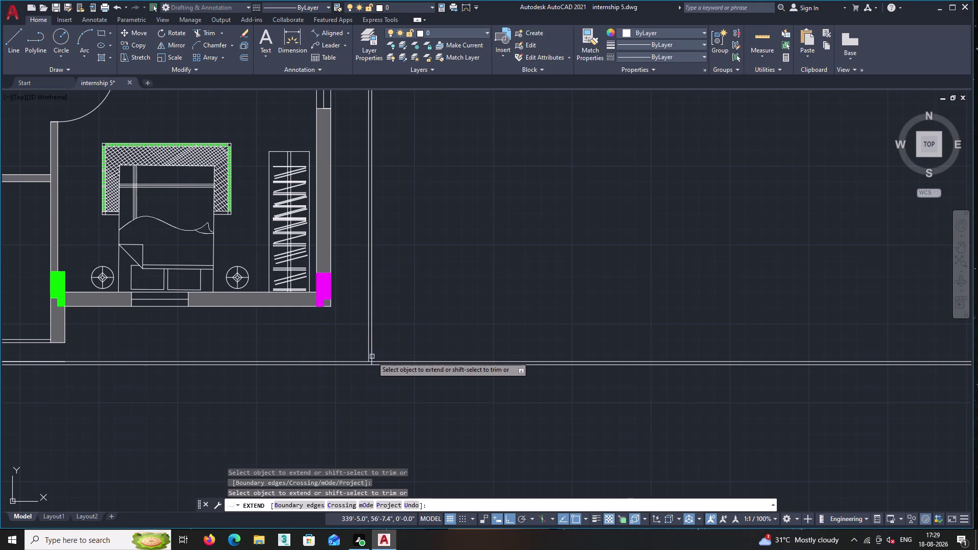
scroll(down, 3)
middle_drag(407, 295, 440, 549)
middle_drag(489, 209, 494, 482)
middle_drag(466, 197, 467, 220)
Extend the same line up to the top boundary, then start TR.
scroll(down, 3)
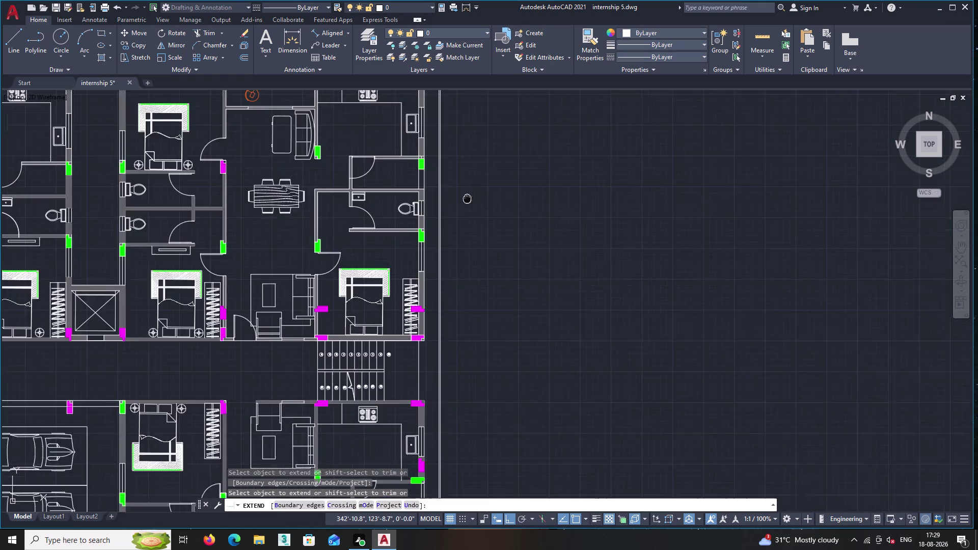
middle_drag(468, 220, 468, 453)
scroll(up, 3)
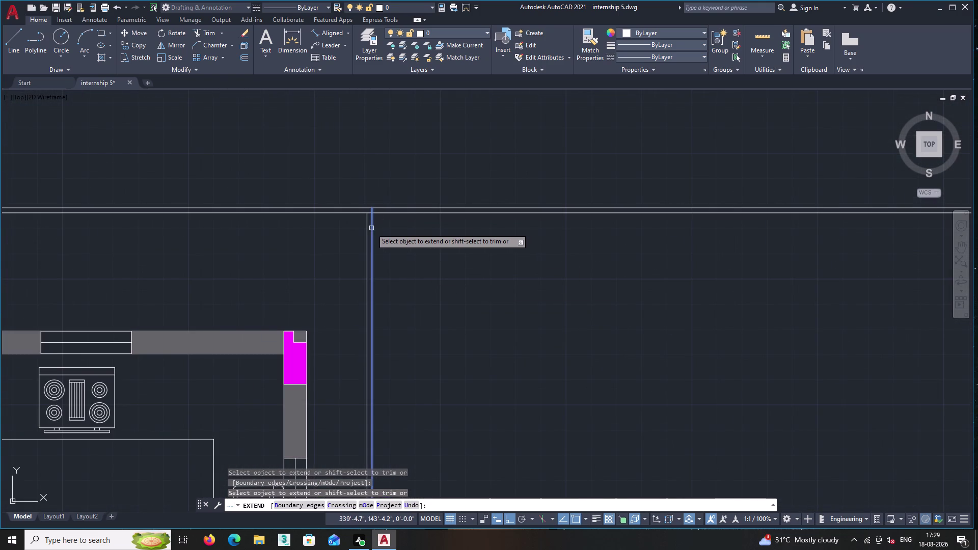
double_click(373, 236)
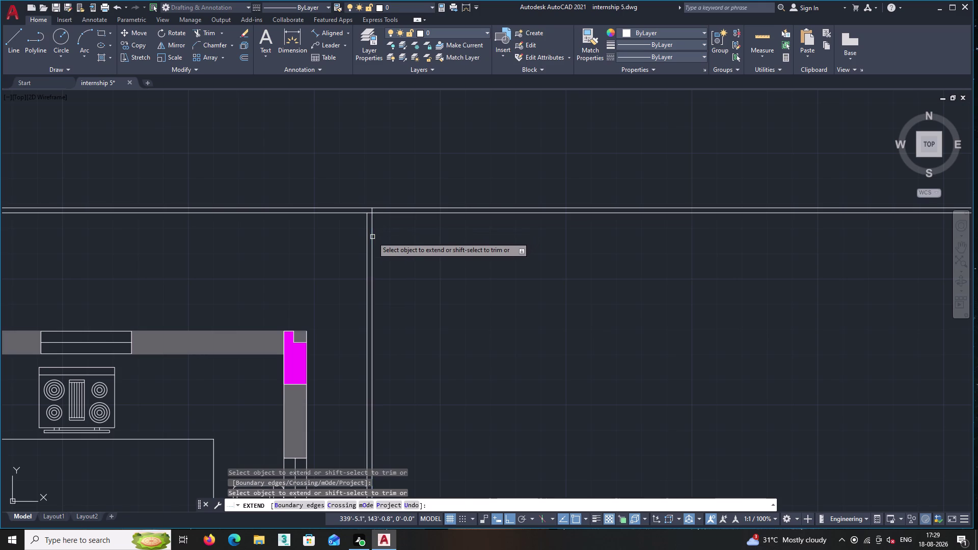
key(Return)
text(t)
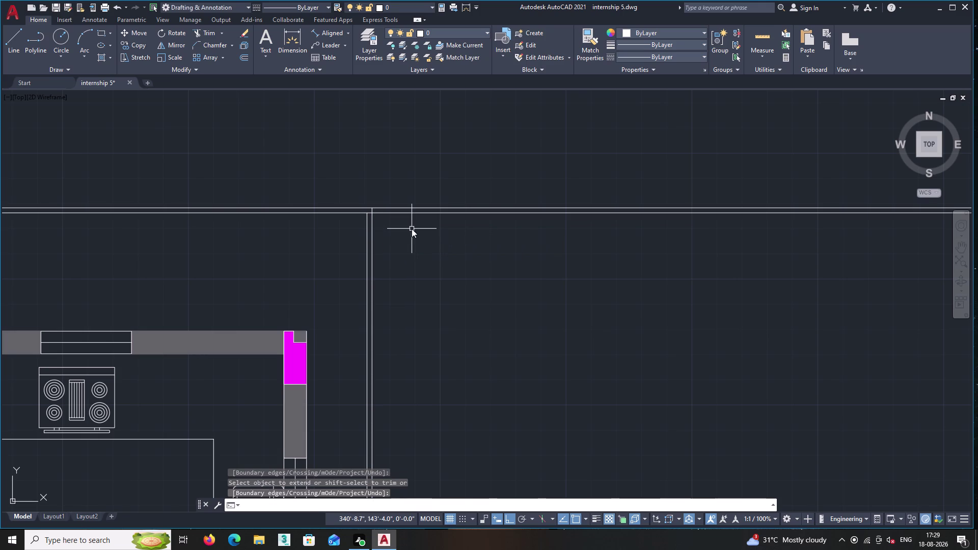
text(r)
key(Return)
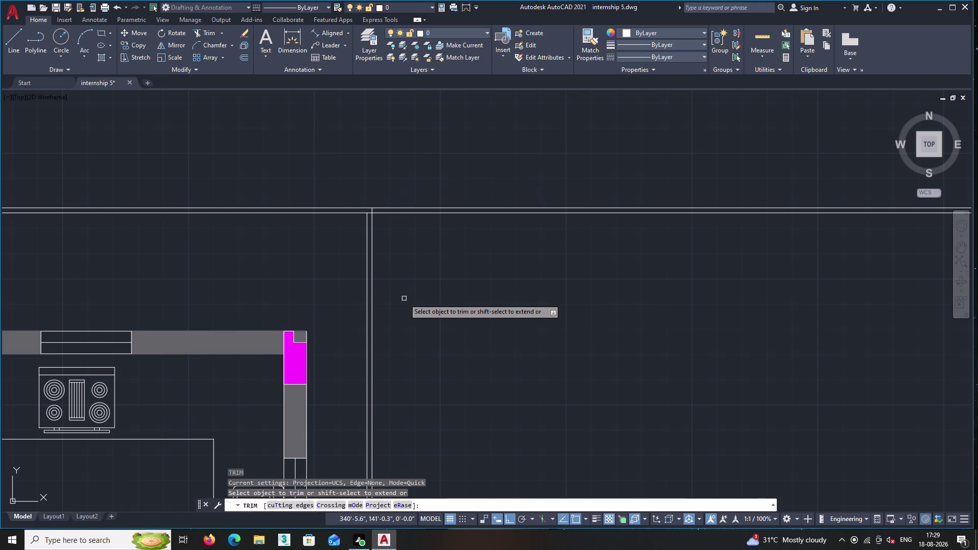
Fence-trim the overhanging line ends at the upper boundary corner.
double_click(406, 256)
click(402, 246)
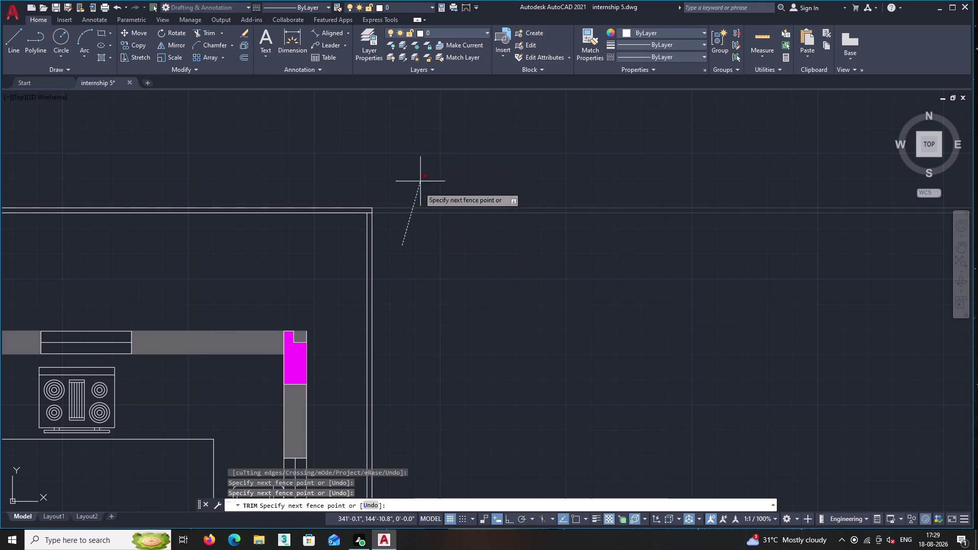
click(431, 194)
middle_click(447, 274)
scroll(down, 3)
scroll(up, 3)
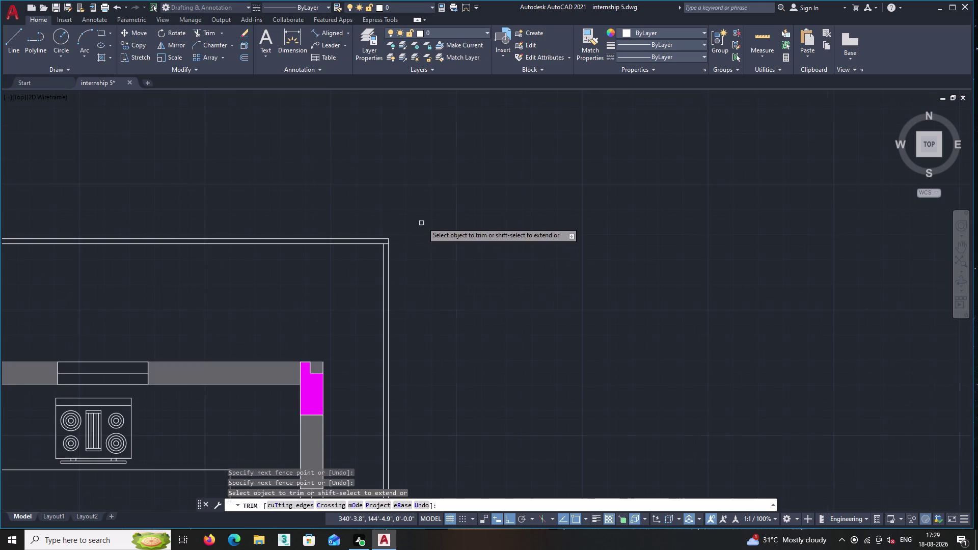
scroll(up, 3)
click(180, 404)
drag(180, 404, 184, 376)
click(184, 355)
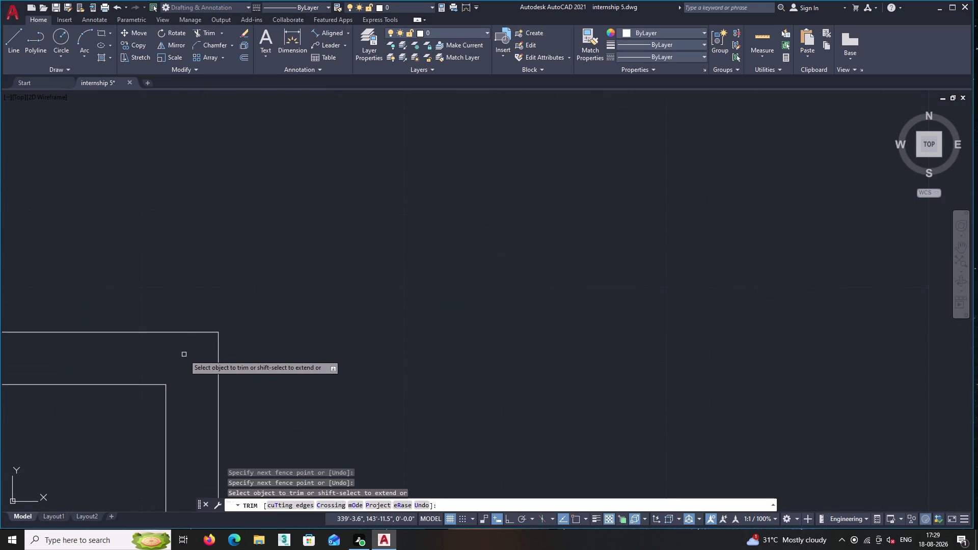
Trim the overshooting line ends at the lower right-side boundary corner.
scroll(down, 3)
middle_drag(367, 333, 411, 9)
scroll(down, 3)
middle_drag(450, 197, 452, 234)
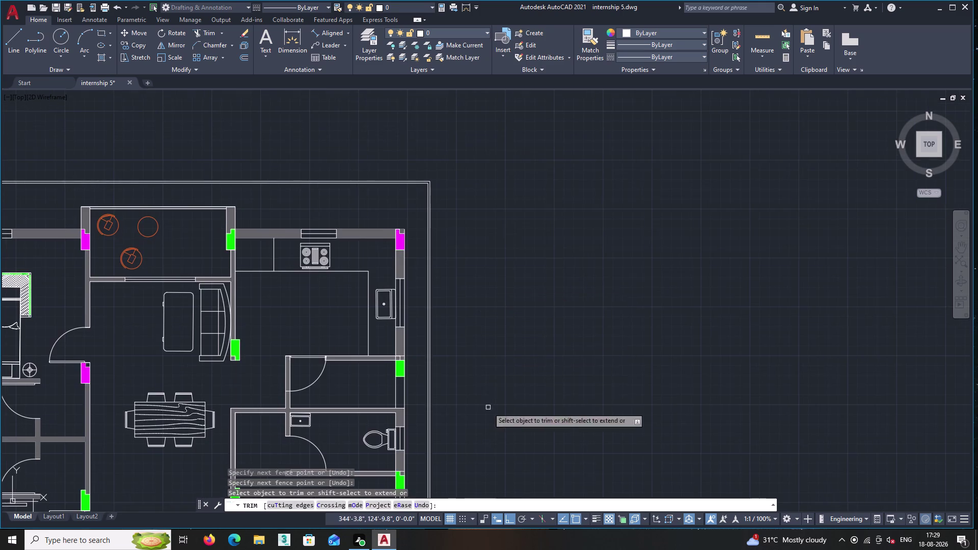
middle_drag(491, 406, 362, 0)
middle_drag(301, 447, 309, 6)
scroll(up, 3)
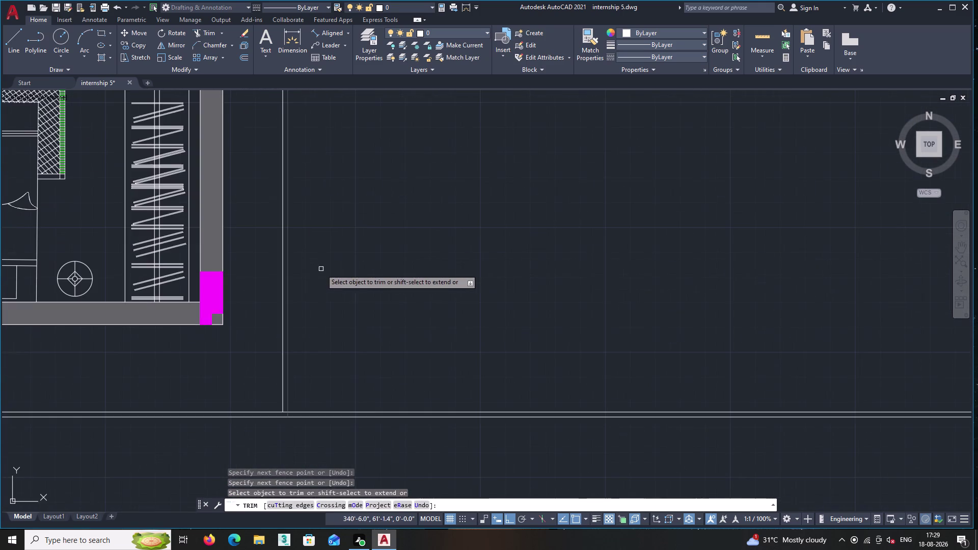
scroll(down, 3)
scroll(down, 3)
middle_drag(352, 196, 391, 422)
scroll(up, 3)
middle_drag(423, 338, 372, 64)
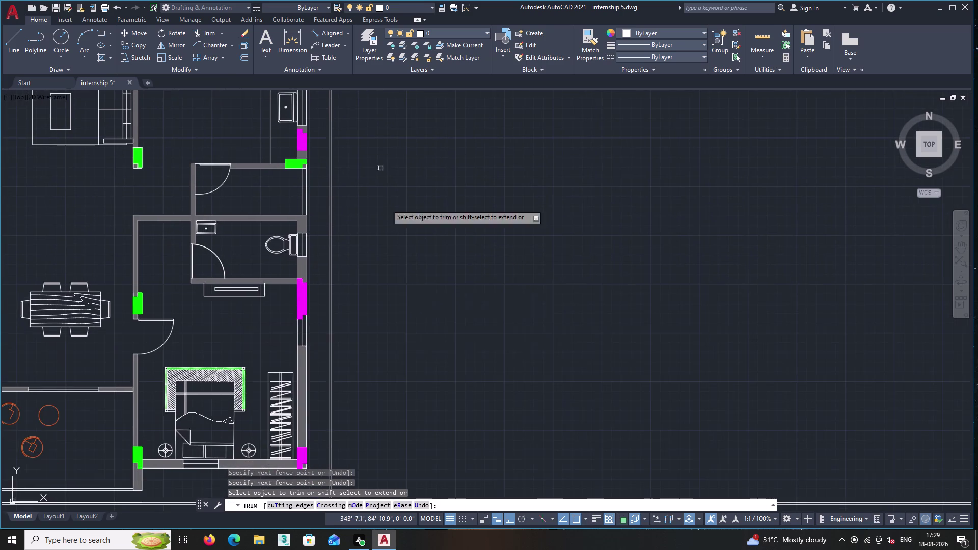
middle_drag(409, 336, 323, 0)
scroll(up, 3)
middle_drag(249, 164, 315, 303)
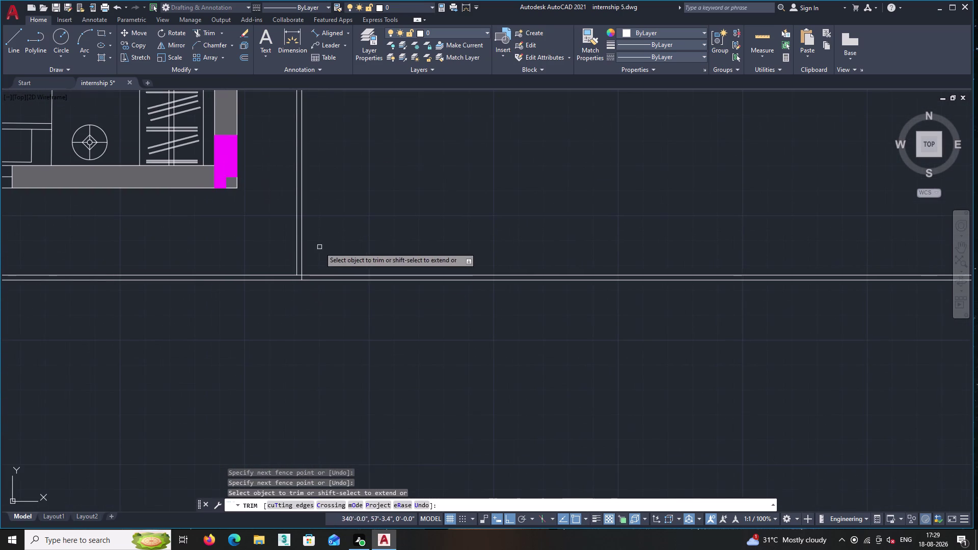
double_click(322, 243)
double_click(346, 323)
scroll(up, 3)
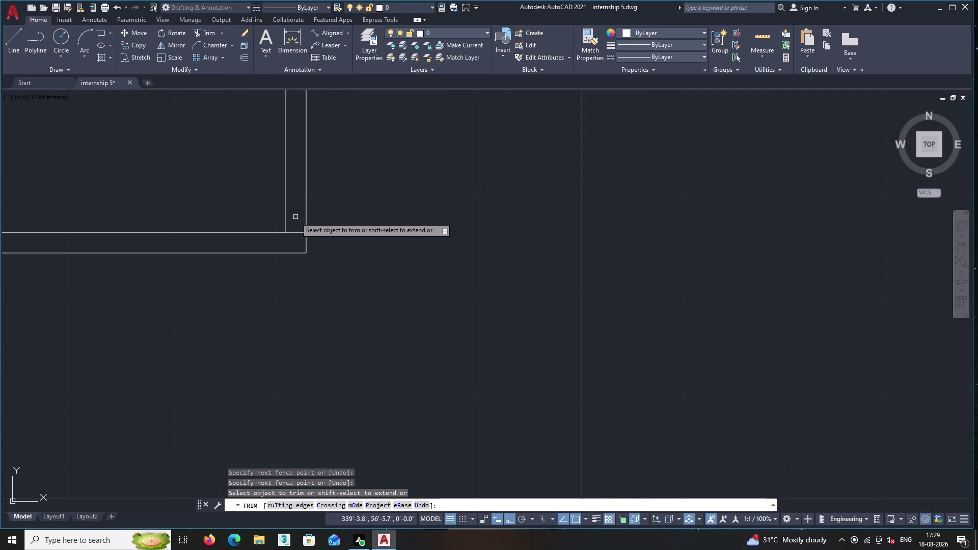
Fence-trim the remaining overshooting ends, then view the whole plan.
click(286, 244)
drag(286, 244, 296, 230)
drag(296, 228, 297, 222)
click(298, 223)
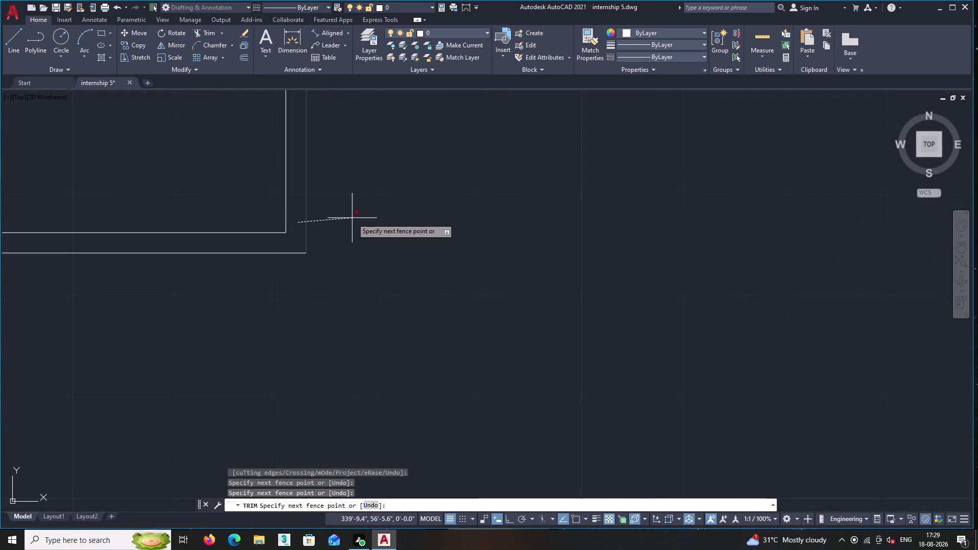
double_click(296, 207)
scroll(down, 3)
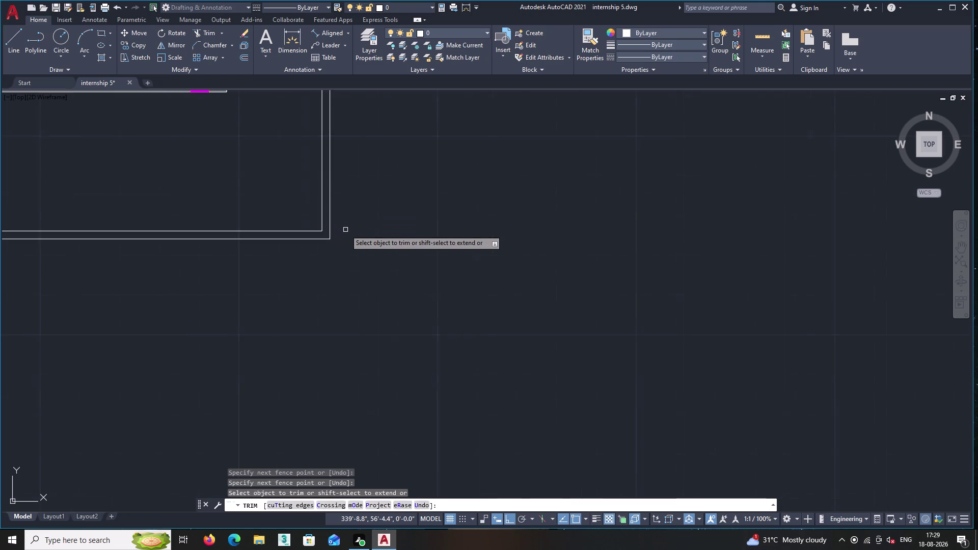
scroll(down, 3)
middle_drag(345, 230, 508, 370)
scroll(down, 3)
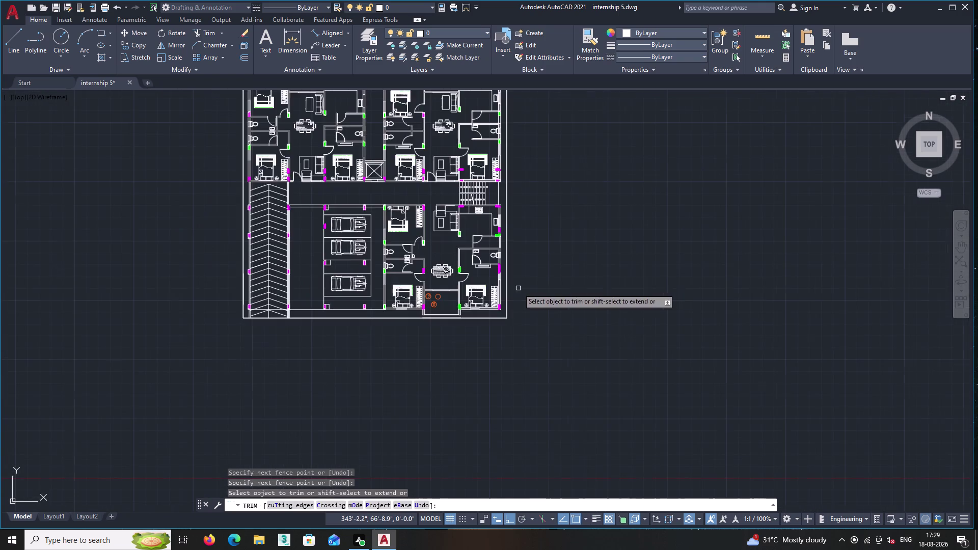
middle_drag(533, 283, 548, 367)
End TRIM, bring the boundary's top-left corner into view, and start LINE.
key(Return)
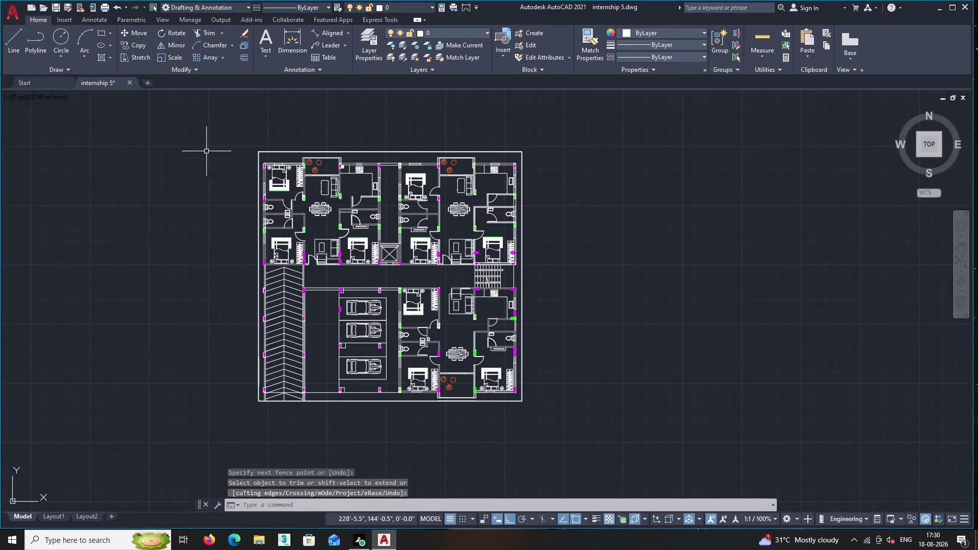
middle_drag(208, 151, 232, 228)
scroll(up, 3)
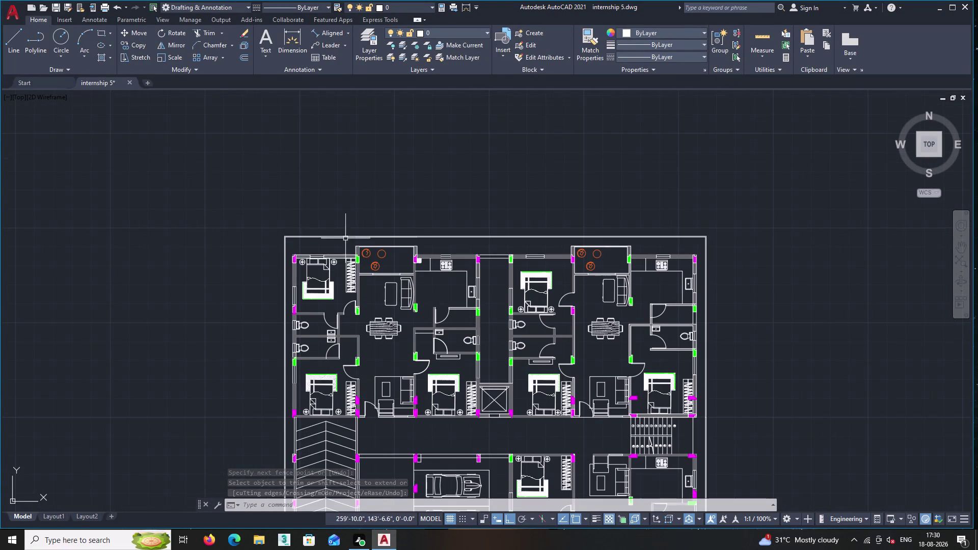
middle_drag(426, 234, 383, 207)
scroll(up, 3)
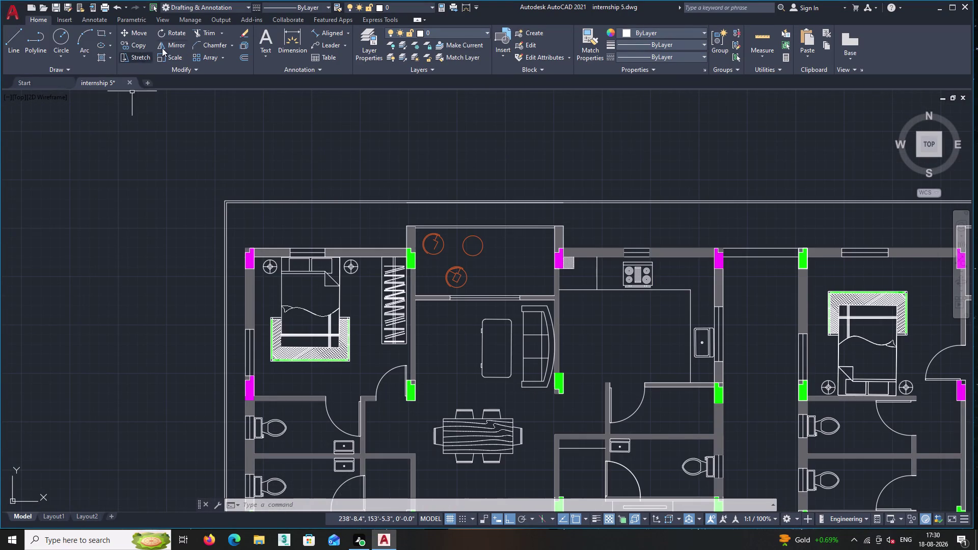
double_click(9, 37)
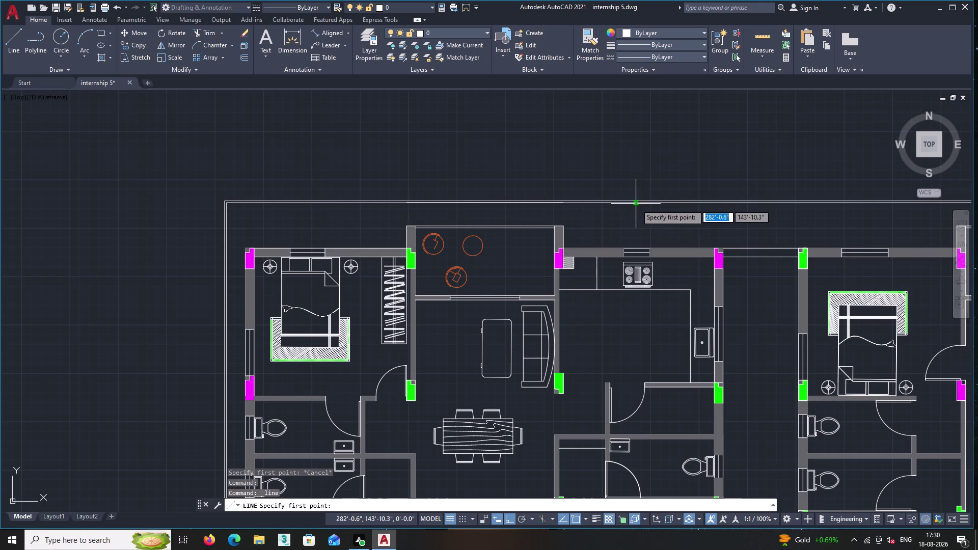
Draw a short vertical line up from the boundary's top-left corner.
middle_drag(660, 200, 558, 206)
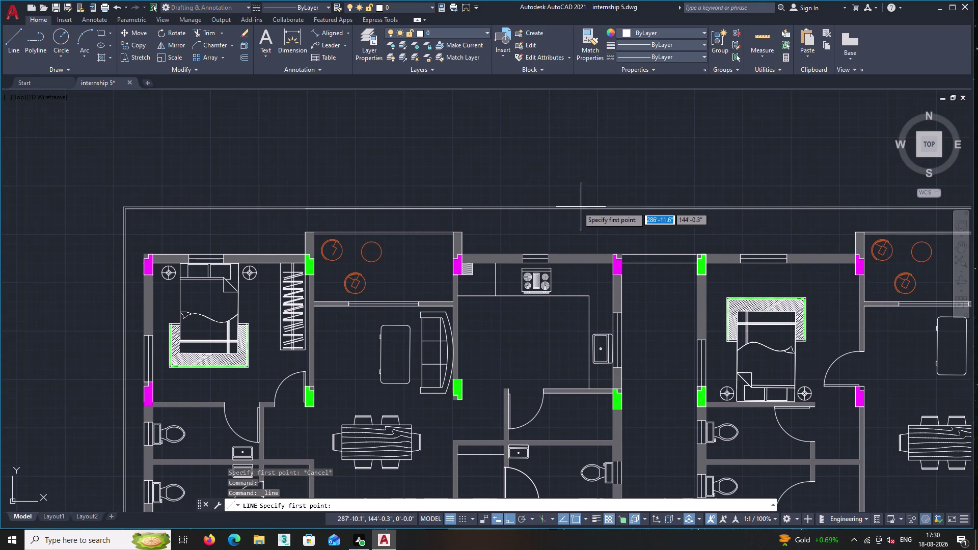
click(10, 36)
middle_drag(148, 217, 181, 230)
scroll(up, 3)
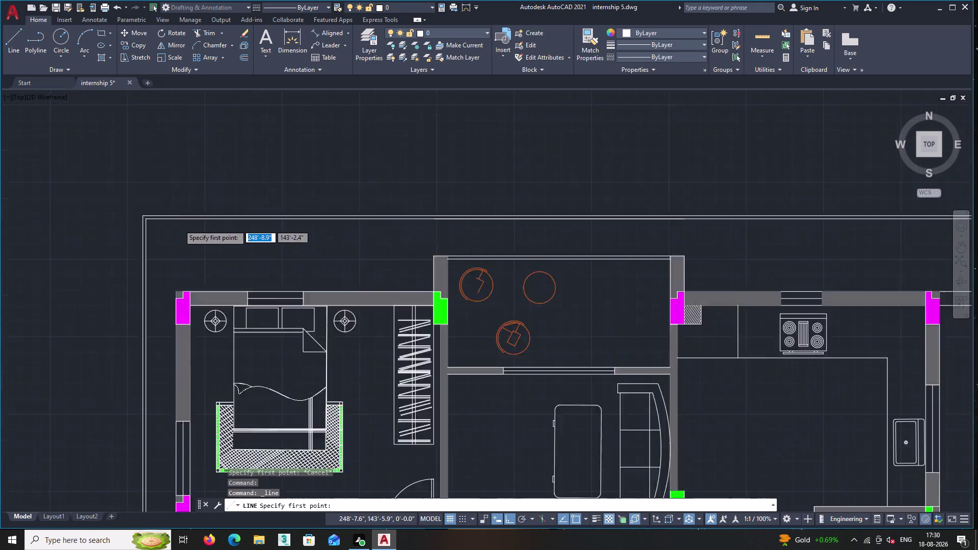
scroll(up, 3)
click(87, 208)
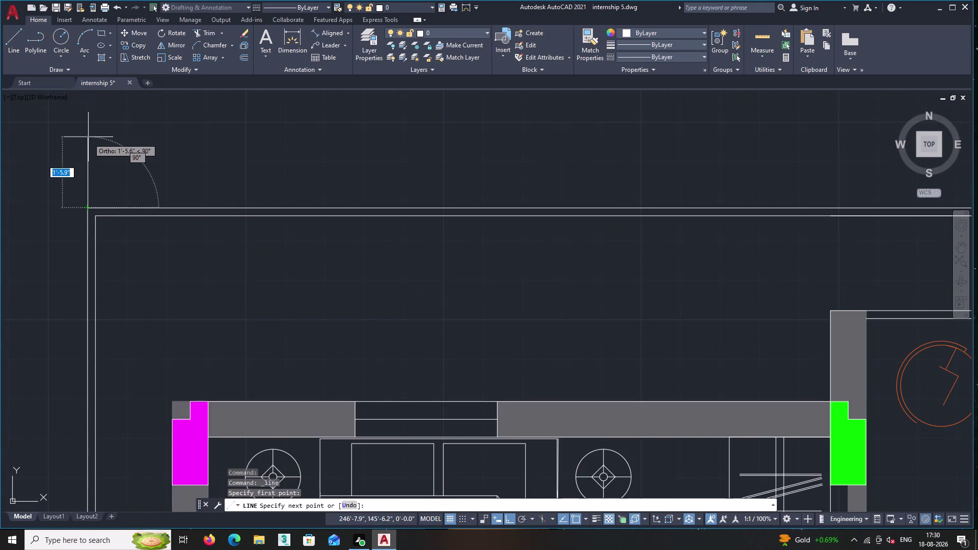
middle_drag(88, 136, 128, 209)
click(121, 178)
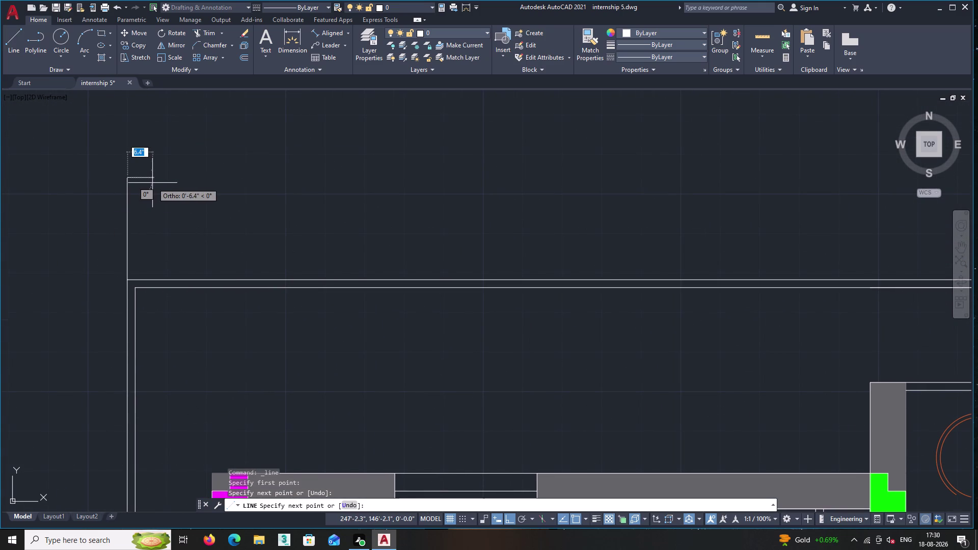
key(Return)
Zoom out and pan back across the plan.
scroll(down, 3)
middle_drag(169, 224, 62, 206)
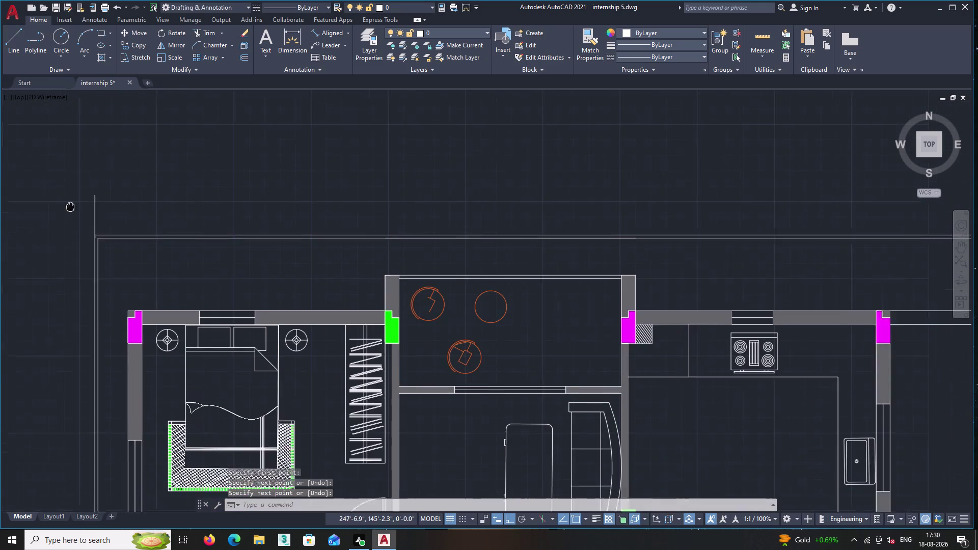
middle_drag(61, 205, 59, 205)
middle_drag(456, 163, 383, 169)
scroll(down, 3)
middle_click(370, 171)
scroll(down, 3)
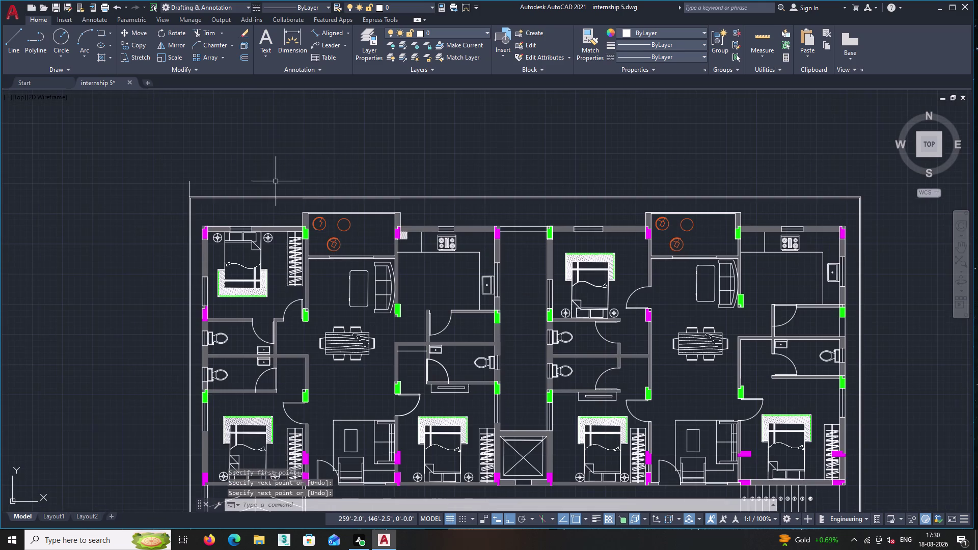
Copy the short vertical tick, using its bottom end as the base point.
scroll(up, 3)
right_click(210, 163)
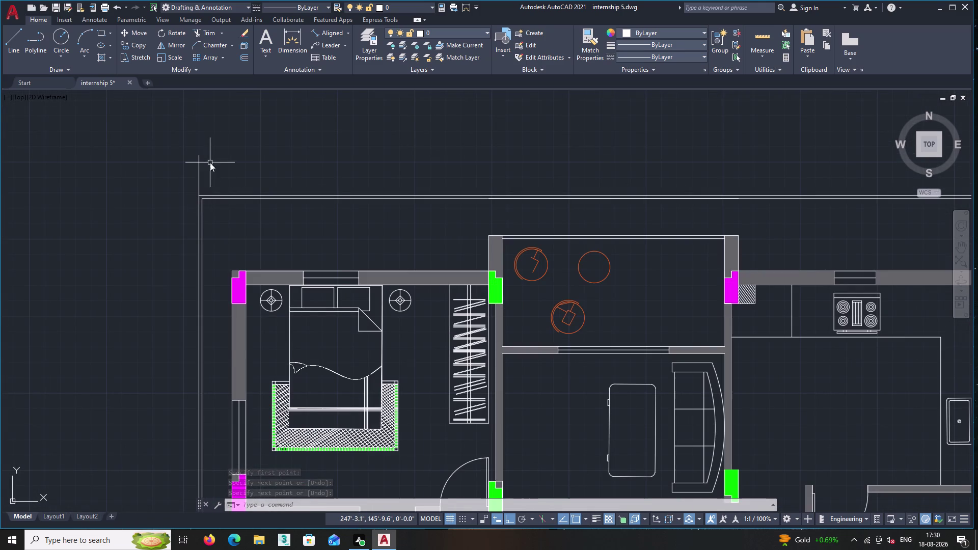
double_click(197, 165)
right_click(204, 170)
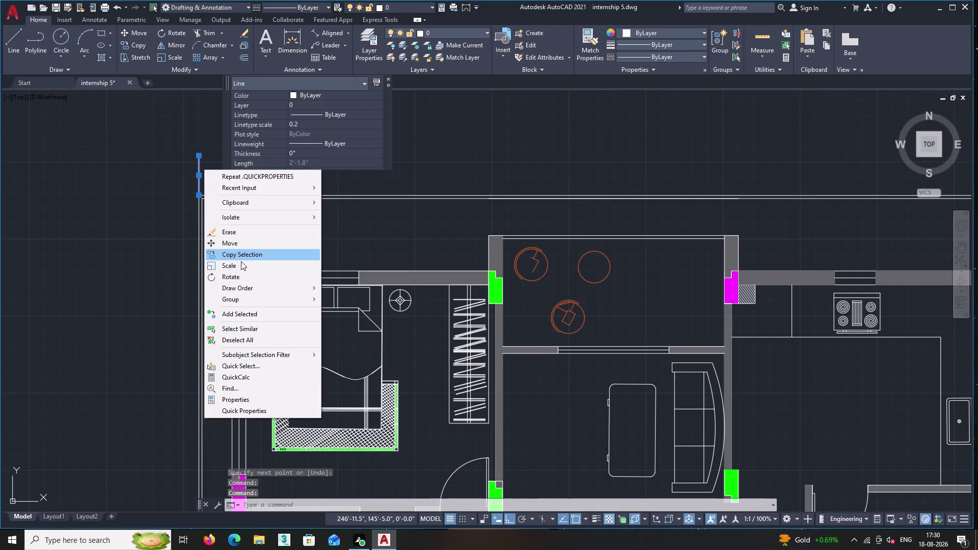
click(242, 255)
double_click(198, 194)
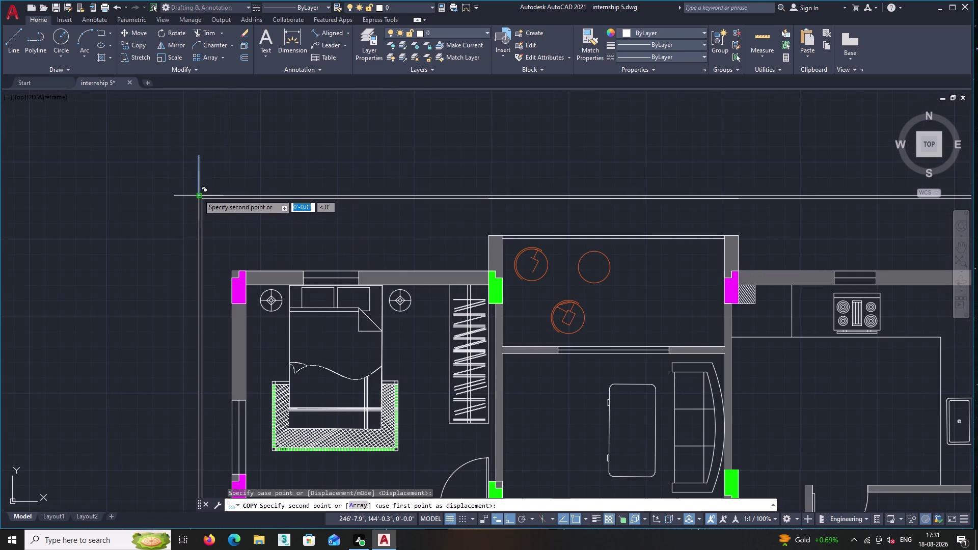
Place tick copies at the top edge's midpoint (m2p) and the top-right corner.
key(m)
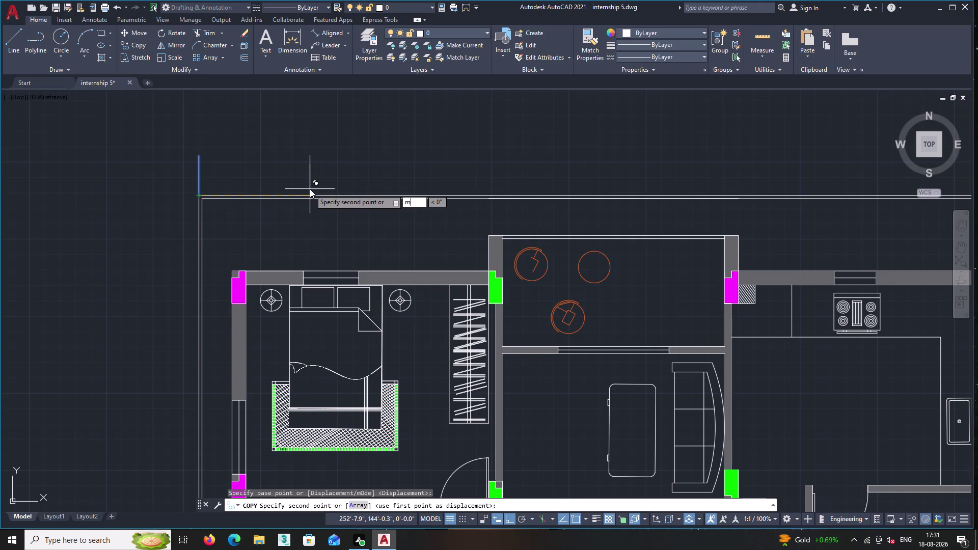
text(2p)
key(Return)
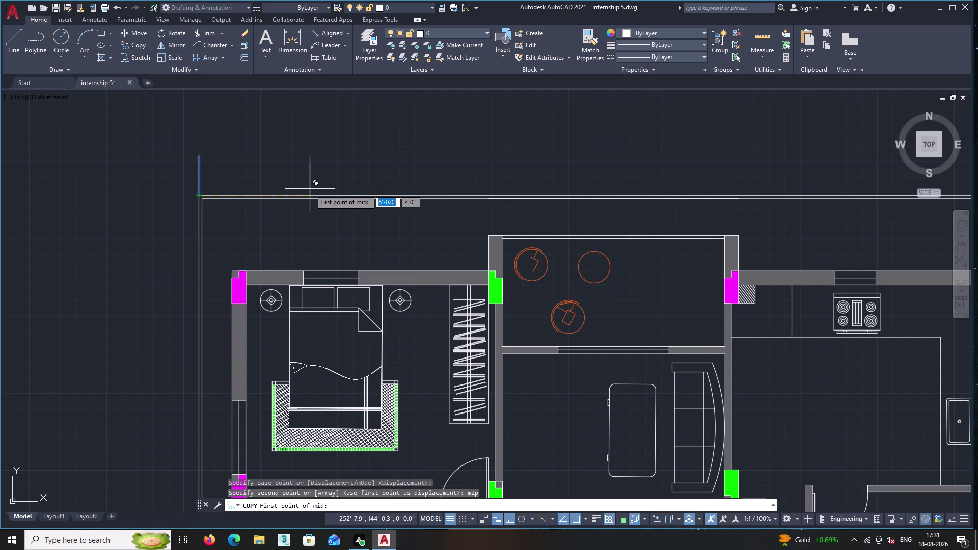
click(199, 195)
middle_drag(374, 177, 0, 176)
middle_drag(635, 184, 74, 204)
scroll(down, 3)
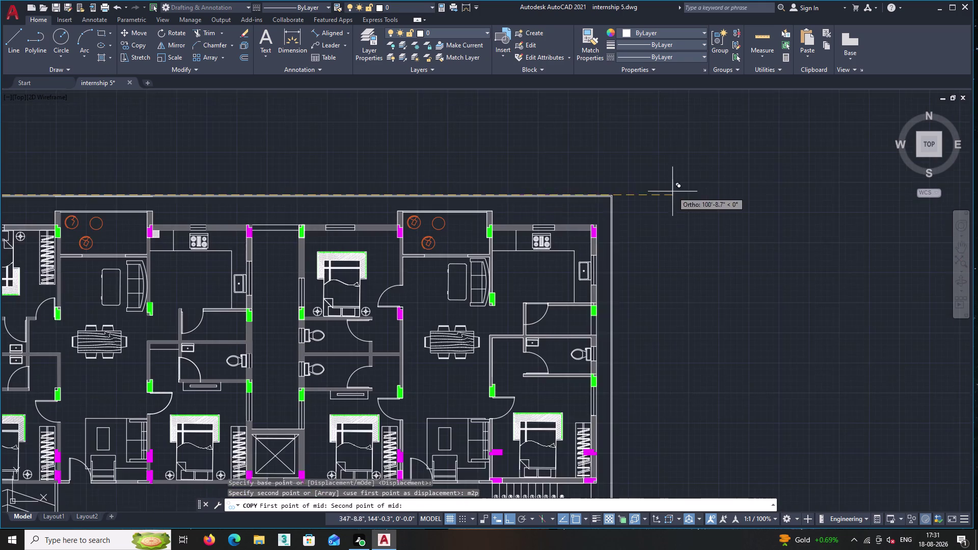
middle_drag(673, 184, 534, 201)
scroll(up, 3)
scroll(up, 3)
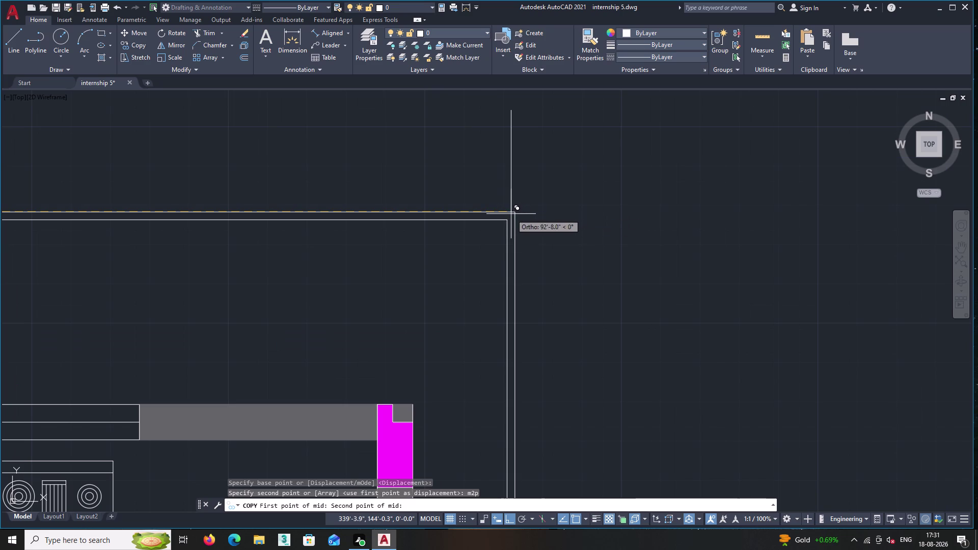
double_click(515, 212)
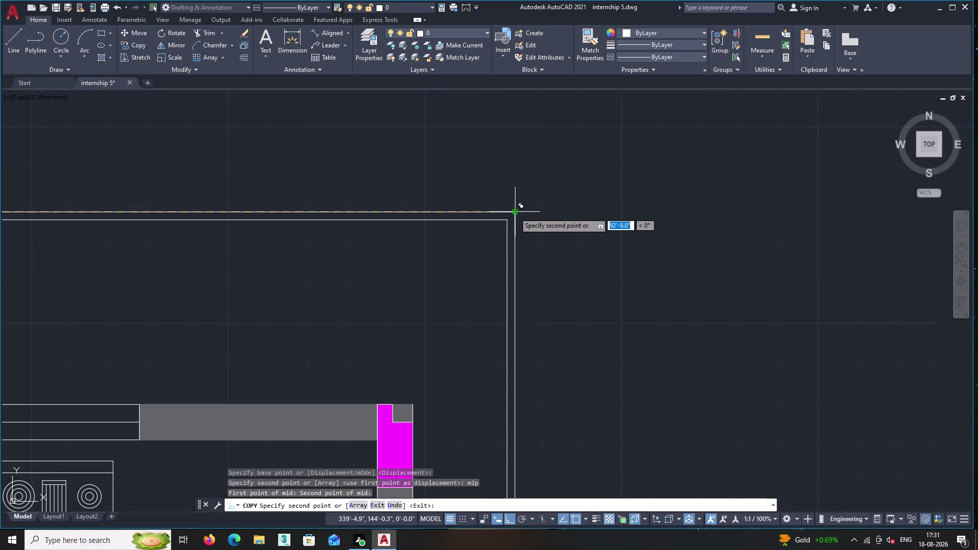
scroll(down, 3)
click(510, 213)
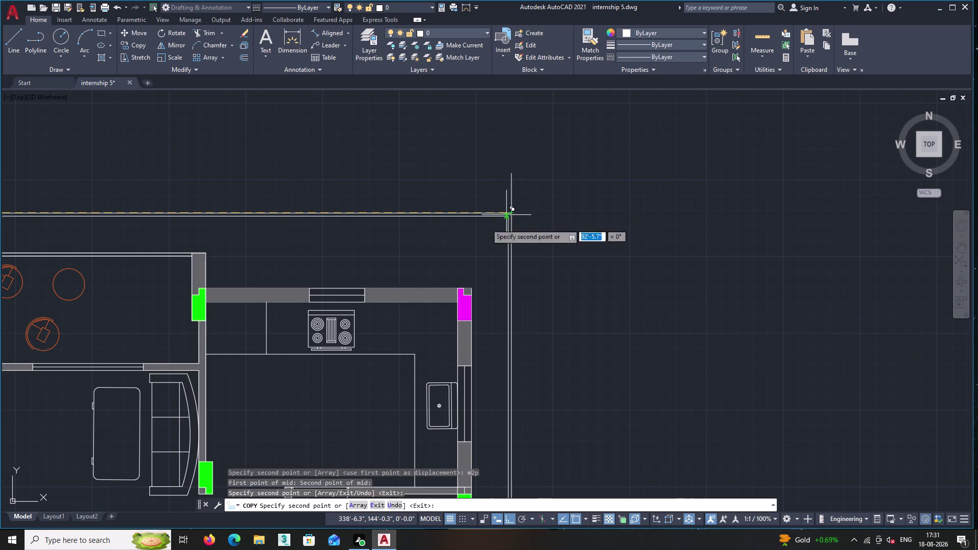
scroll(down, 3)
scroll(down, 3)
key(Return)
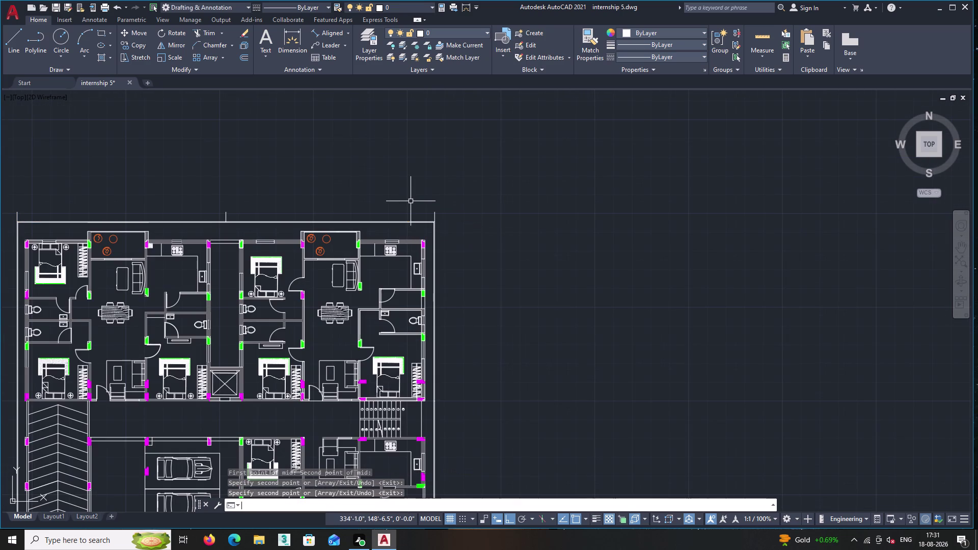
Erase the original tick line at the top-left corner.
scroll(up, 3)
scroll(up, 3)
middle_drag(487, 234, 534, 224)
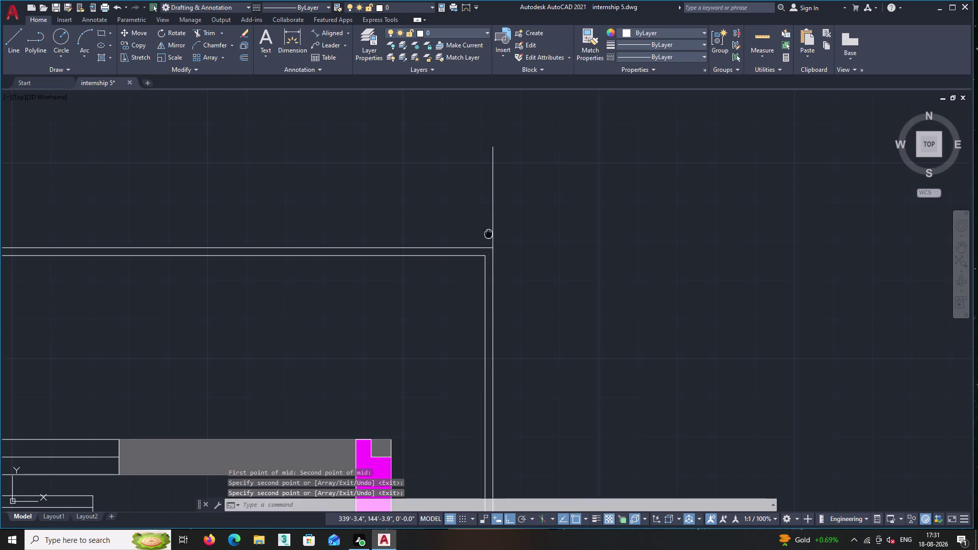
middle_drag(533, 224, 732, 182)
scroll(down, 3)
middle_drag(288, 203, 548, 185)
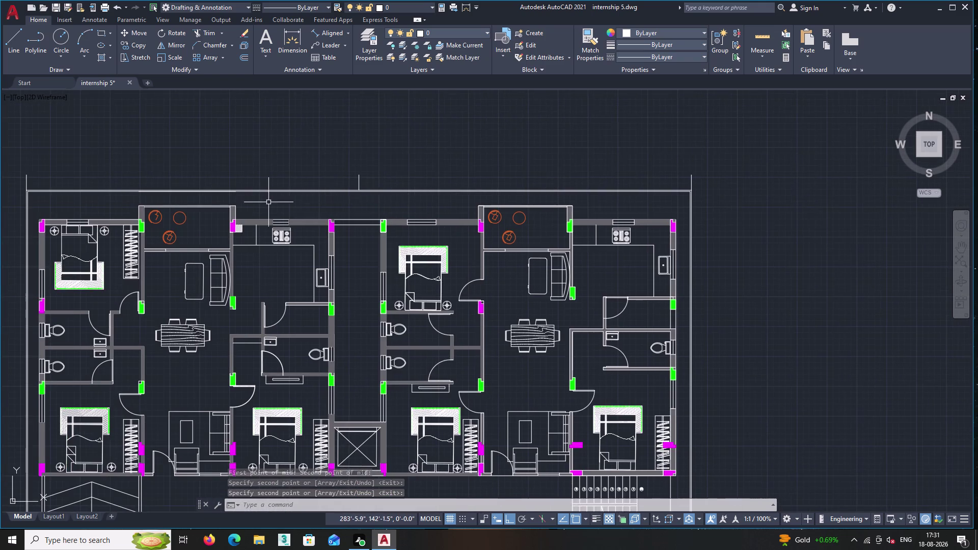
middle_drag(268, 202, 419, 179)
scroll(up, 3)
click(184, 160)
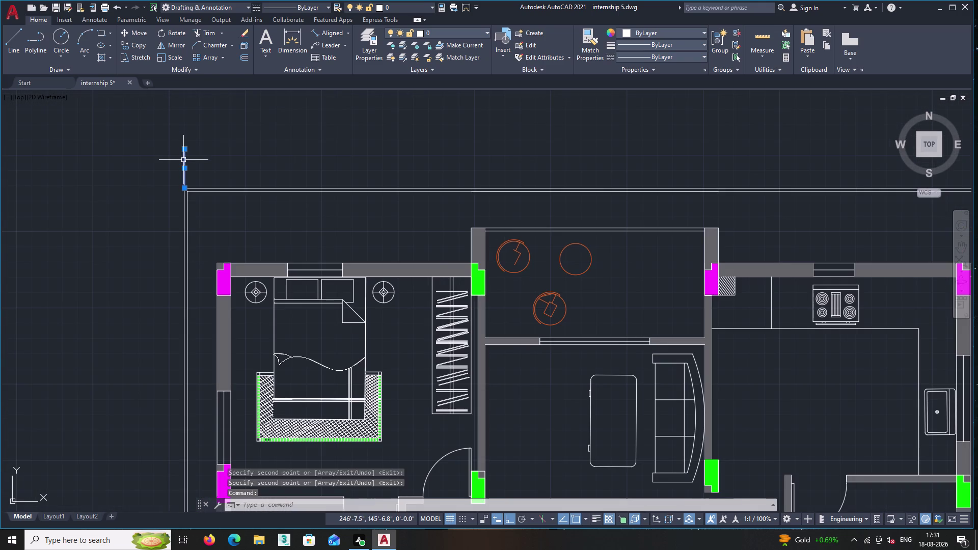
key(Delete)
Erase the stray tick copy at the top-right corner.
scroll(down, 3)
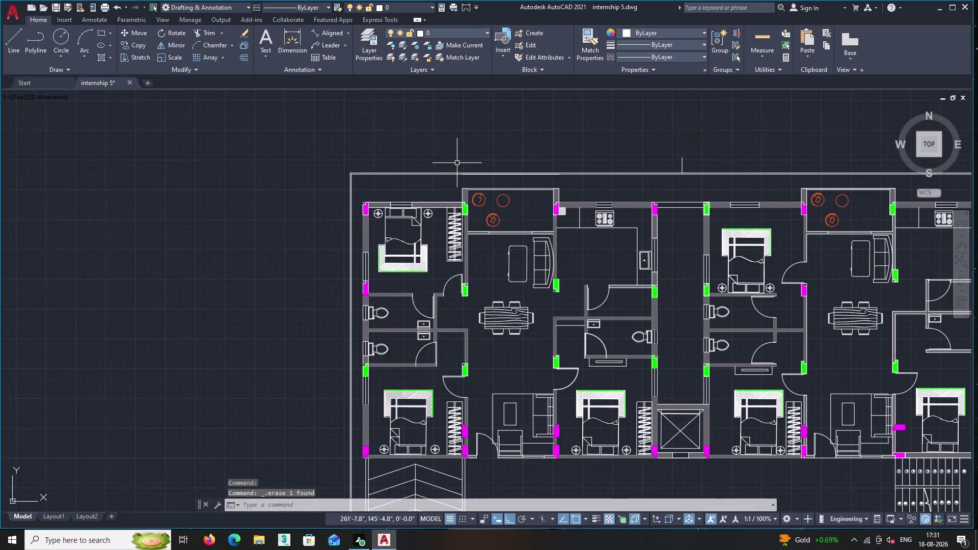
middle_drag(454, 163, 6, 215)
scroll(up, 3)
click(634, 224)
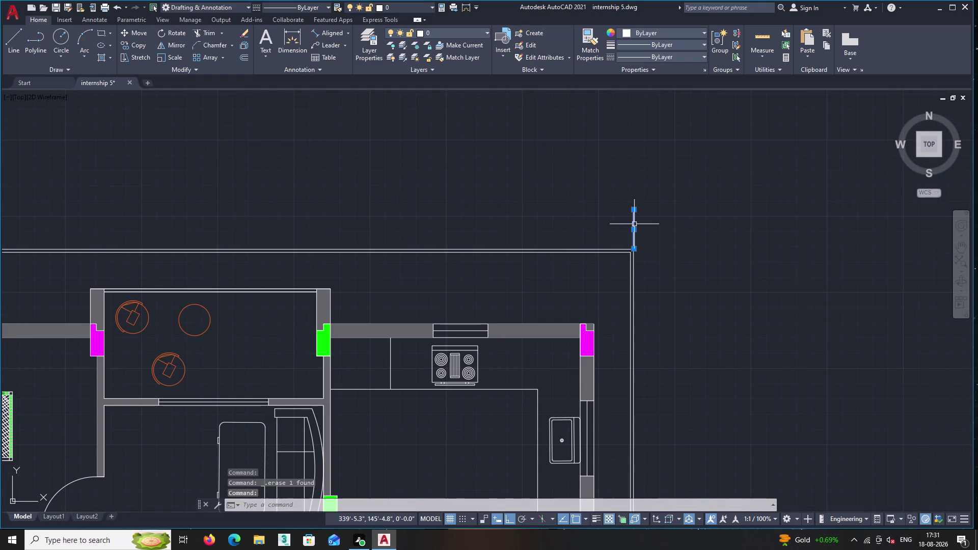
key(Delete)
scroll(down, 3)
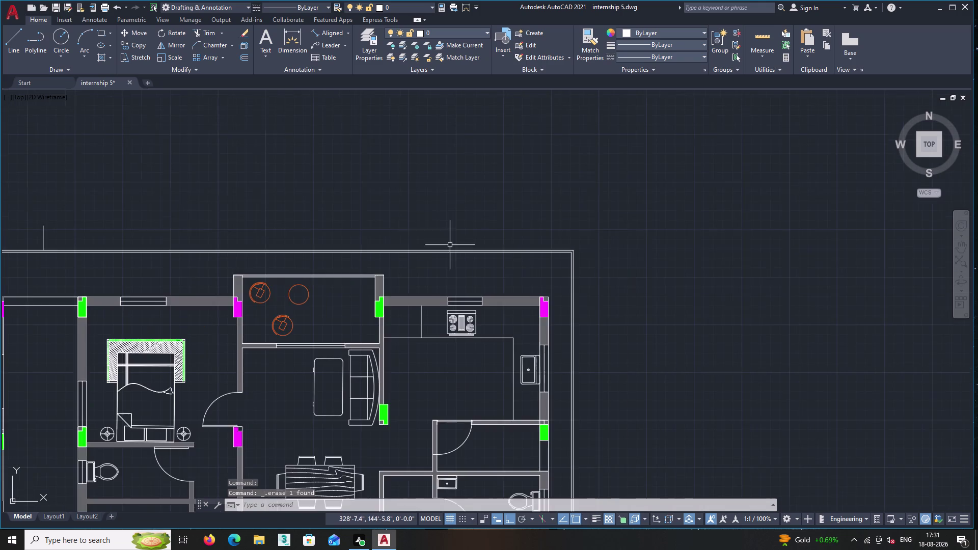
middle_drag(370, 201, 672, 146)
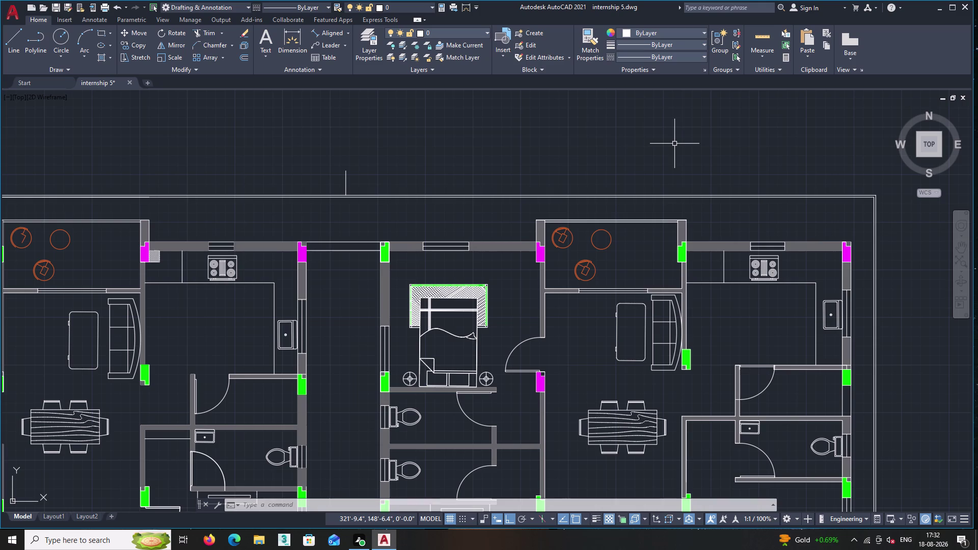
middle_drag(424, 225, 542, 222)
scroll(up, 3)
middle_drag(467, 186, 485, 188)
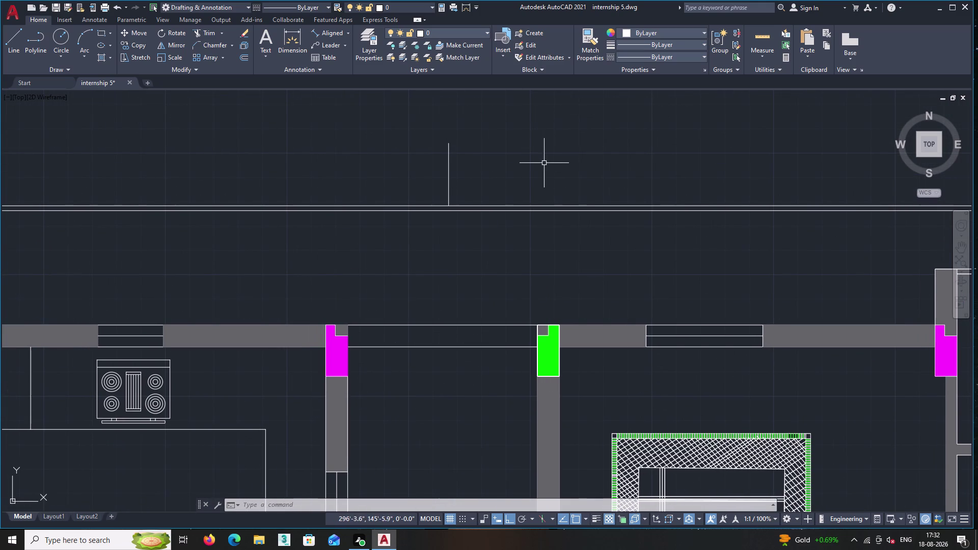
middle_drag(591, 178, 591, 173)
middle_drag(503, 158, 536, 291)
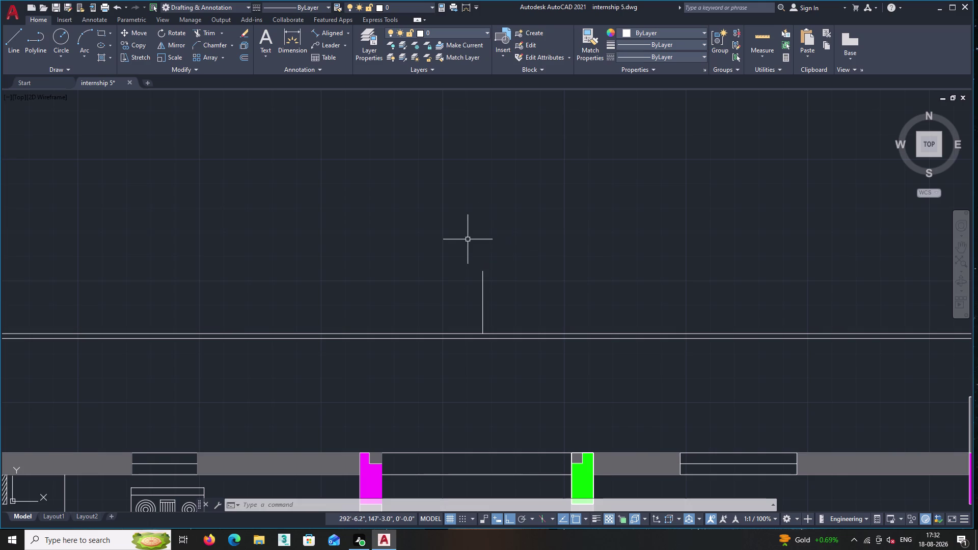
middle_drag(460, 196, 459, 173)
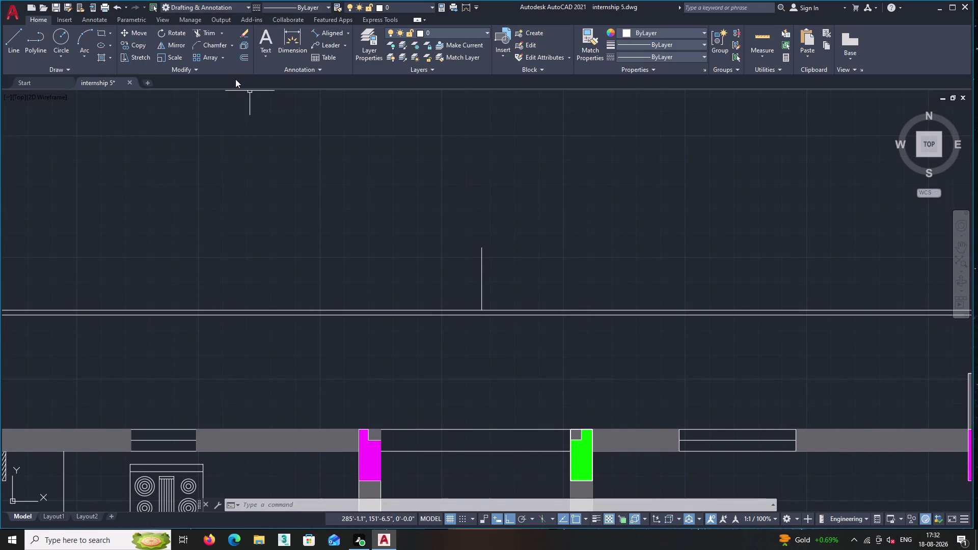
double_click(243, 54)
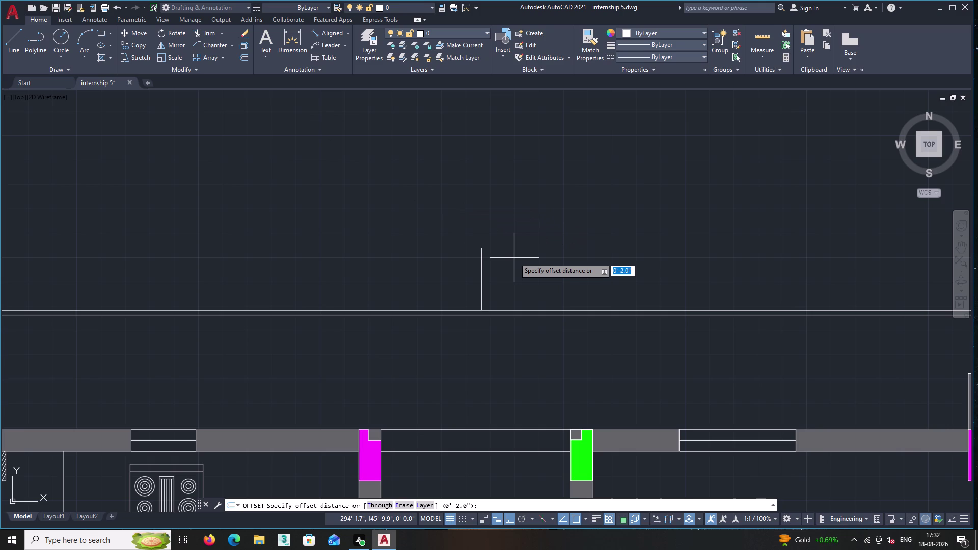
Set the offset distance to 49'-5.5".
text(49)
key(apostrophe)
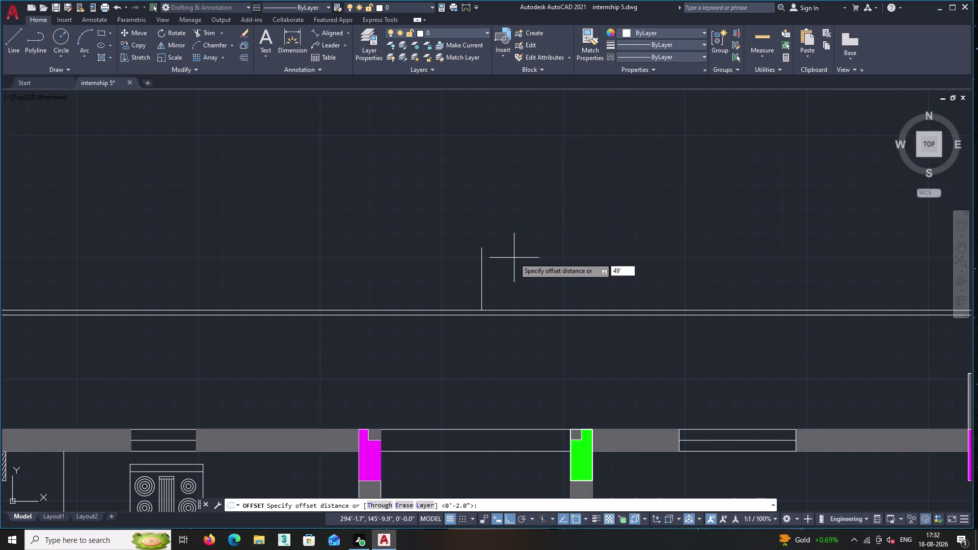
key(minus)
text(5)
text(.5)
key(shift+quotedbl)
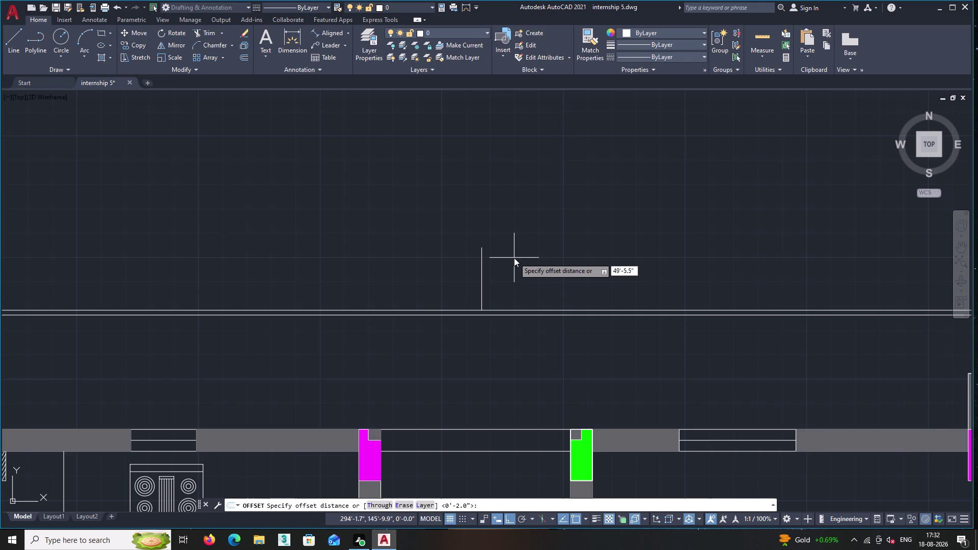
key(Return)
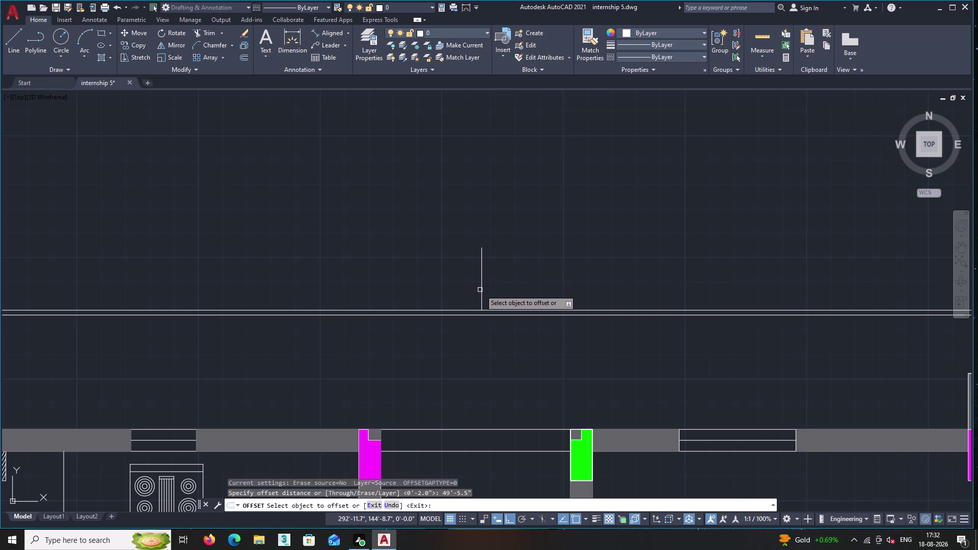
Offset the short vertical tick to both its right and left sides.
click(482, 289)
double_click(515, 281)
scroll(down, 3)
scroll(down, 3)
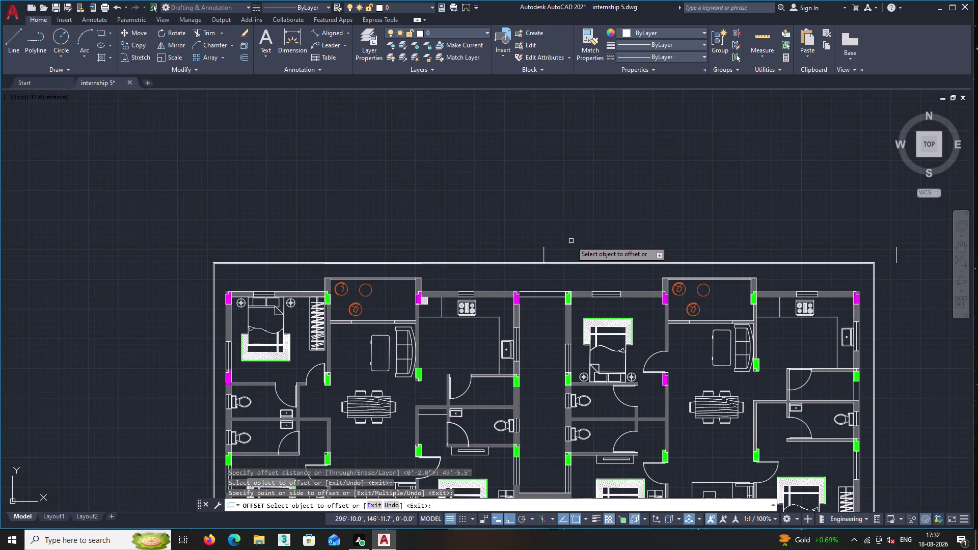
middle_drag(571, 241, 540, 238)
double_click(512, 252)
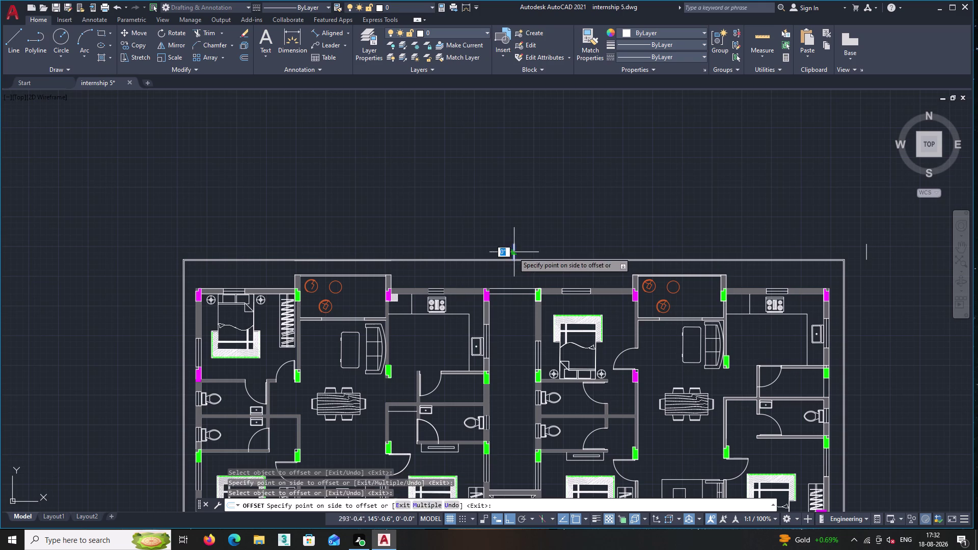
click(430, 255)
middle_drag(459, 205, 488, 185)
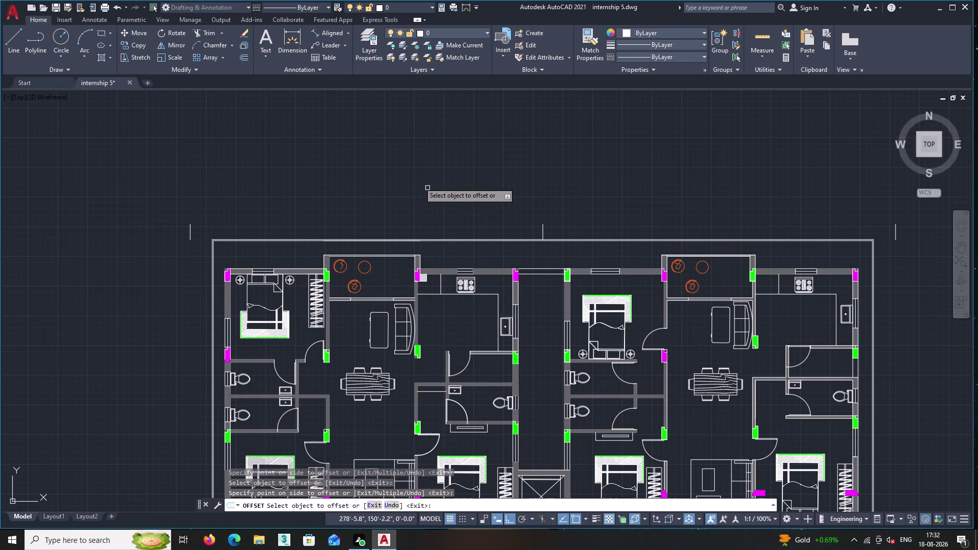
key(Return)
scroll(up, 3)
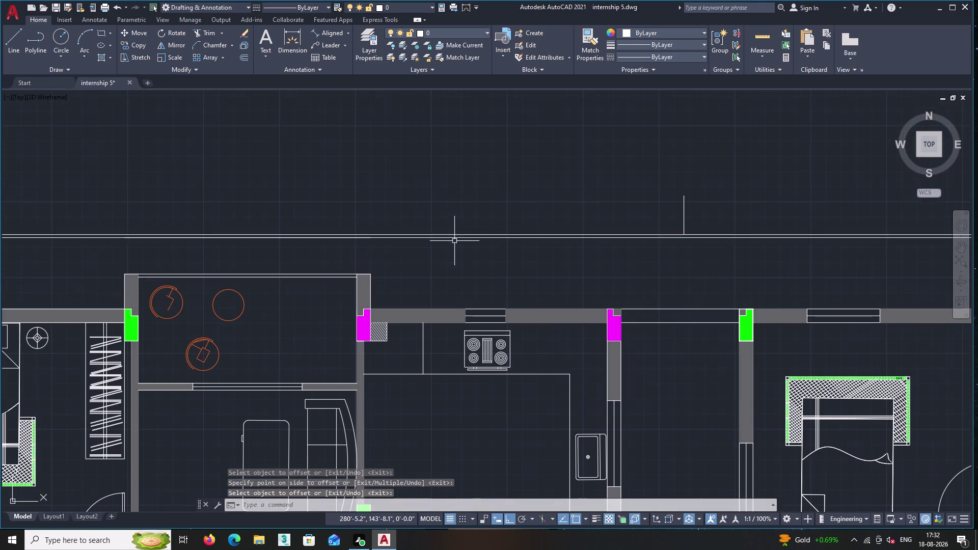
double_click(246, 54)
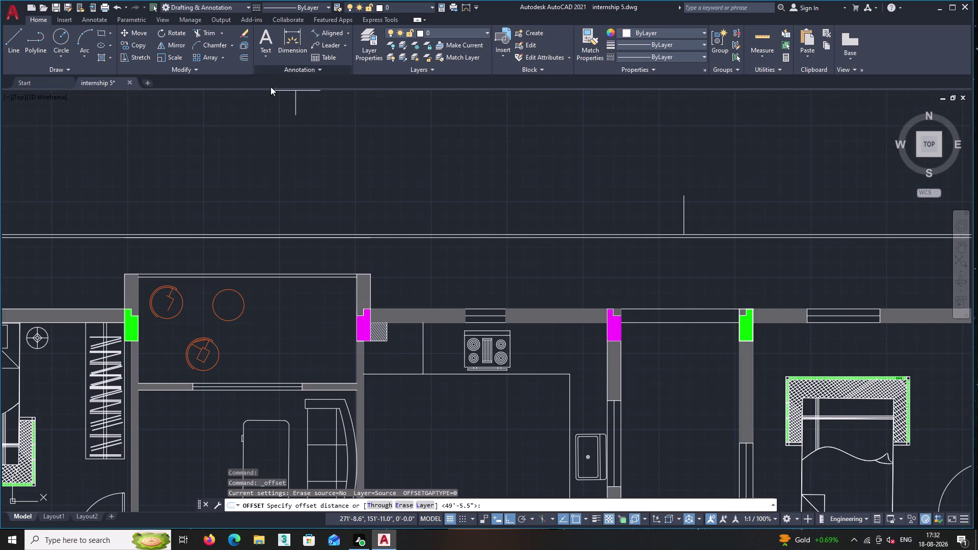
Offset the top horizontal boundary line 4' upward above the plan.
middle_drag(459, 207, 429, 218)
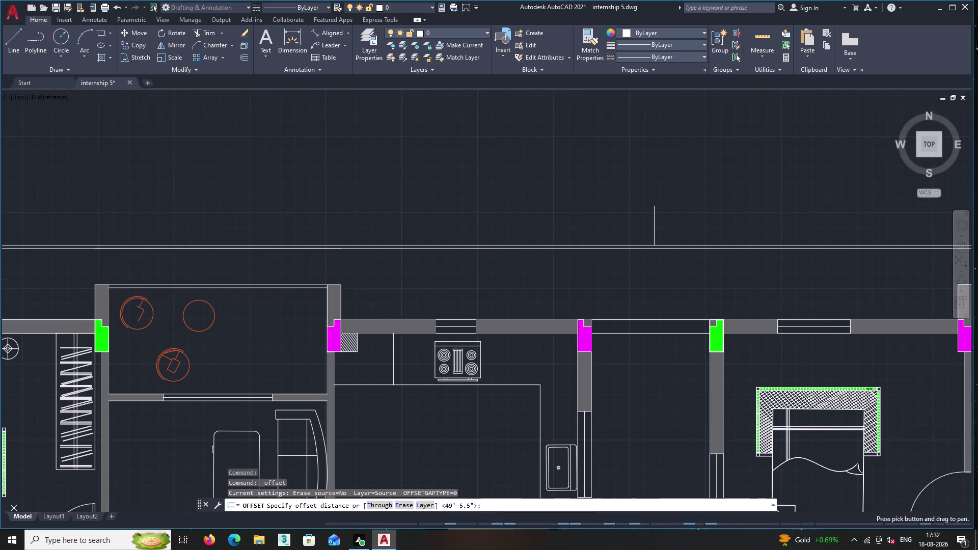
text(4')
key(Return)
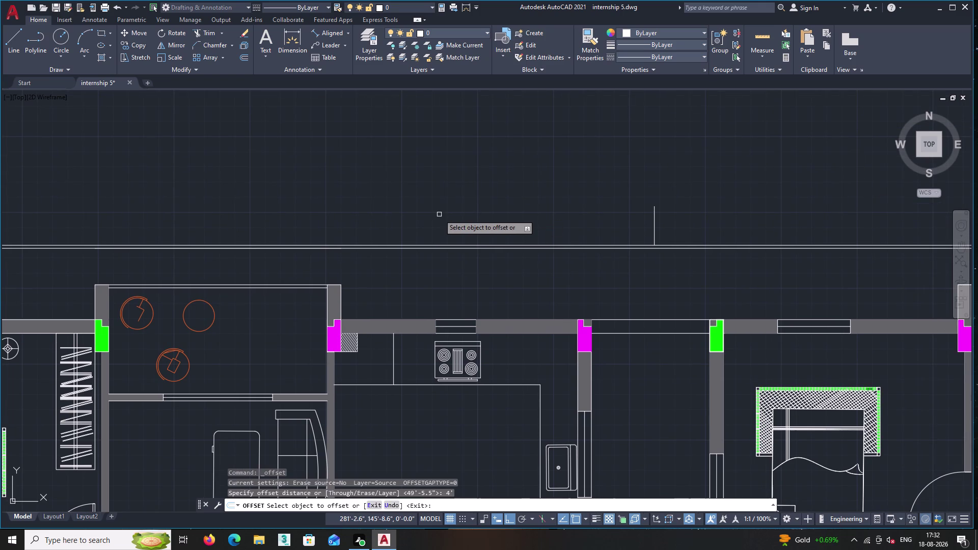
double_click(466, 245)
double_click(462, 210)
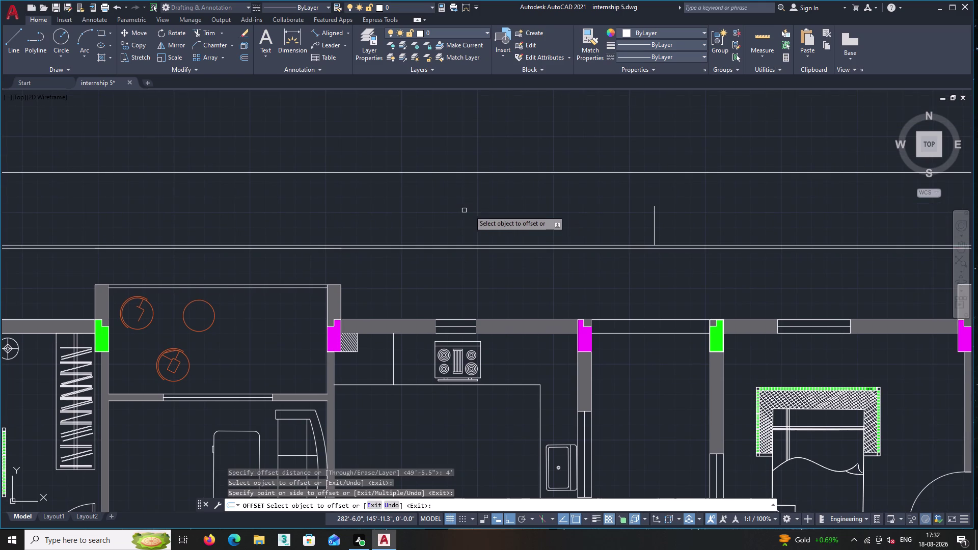
scroll(down, 3)
scroll(down, 3)
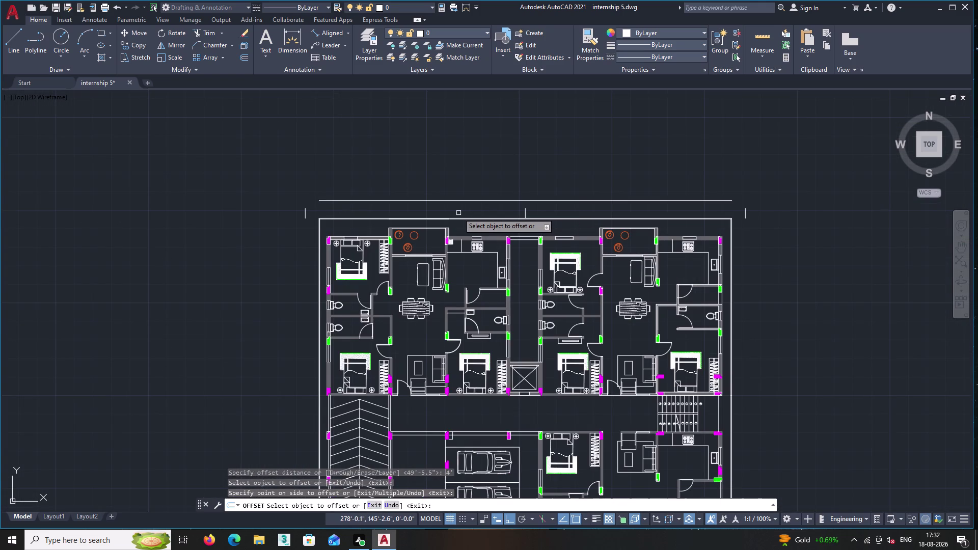
middle_drag(459, 213, 396, 245)
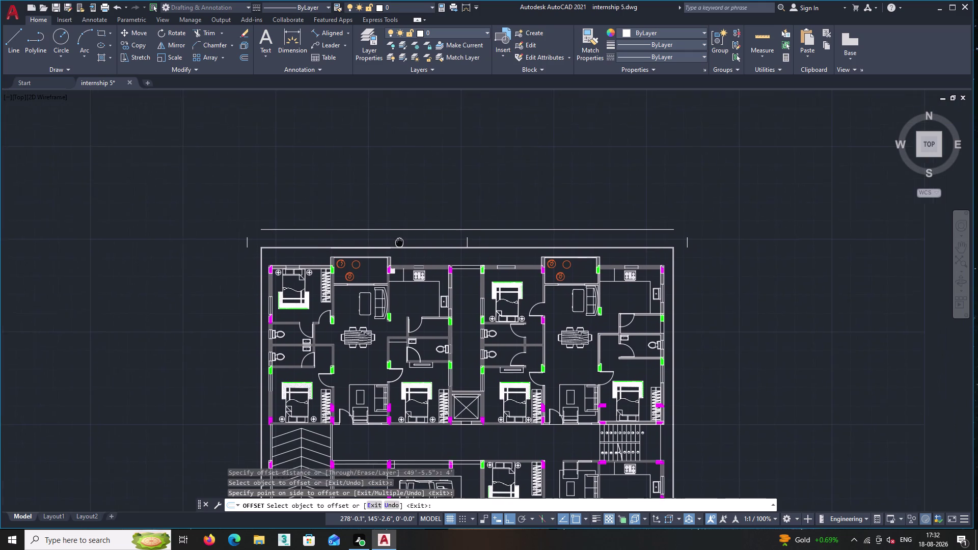
middle_drag(396, 245, 383, 230)
scroll(up, 3)
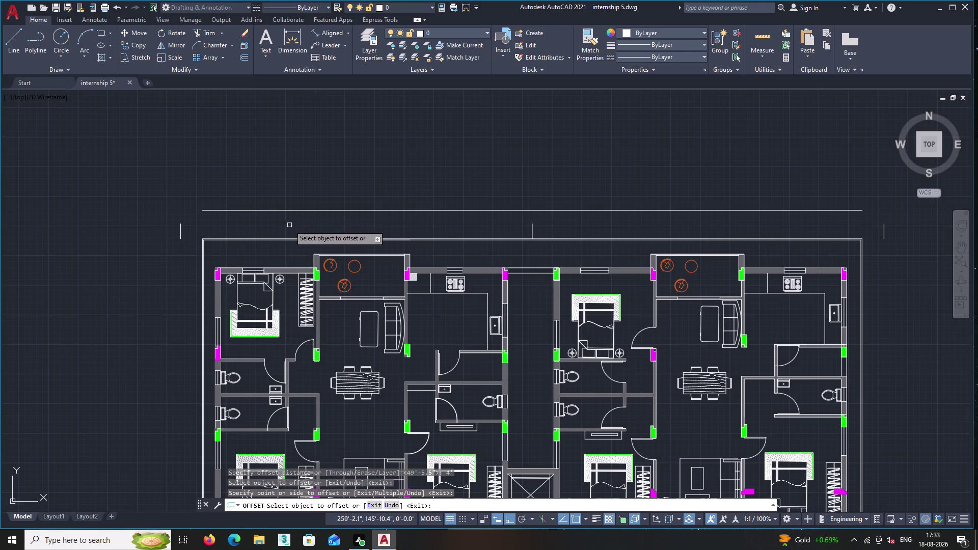
scroll(up, 3)
scroll(down, 3)
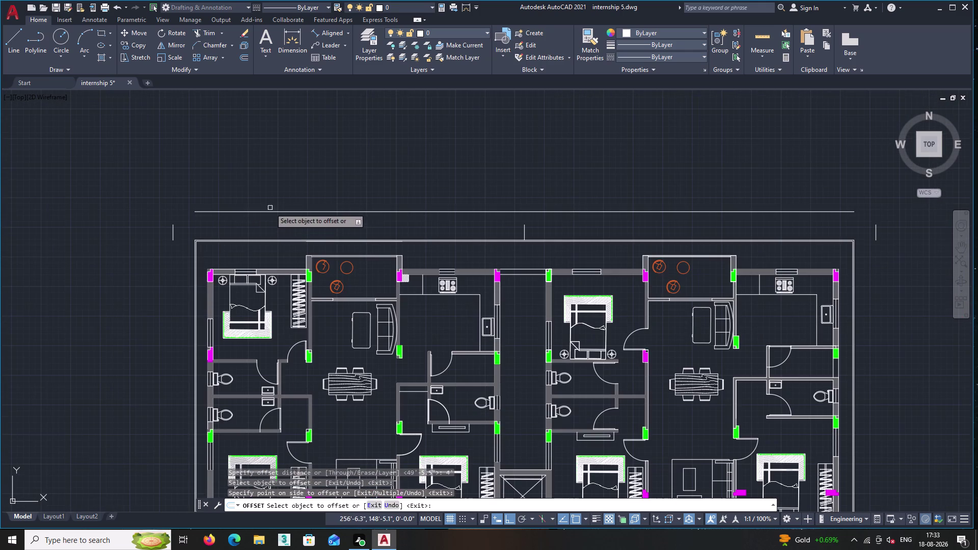
Offset the right vertical boundary line 4' outward and finish offsetting.
middle_drag(341, 217, 278, 215)
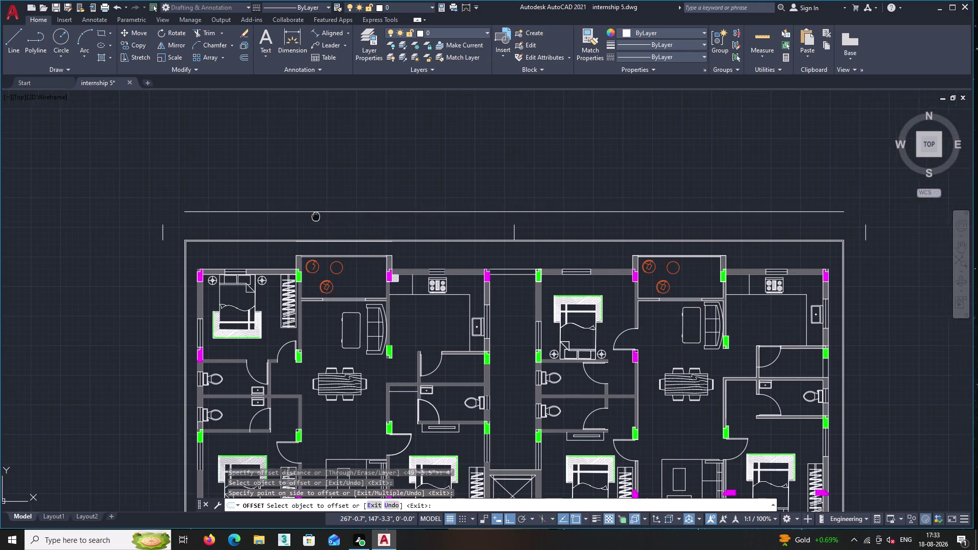
middle_drag(278, 216, 266, 214)
middle_drag(447, 198, 434, 128)
middle_drag(757, 237, 677, 203)
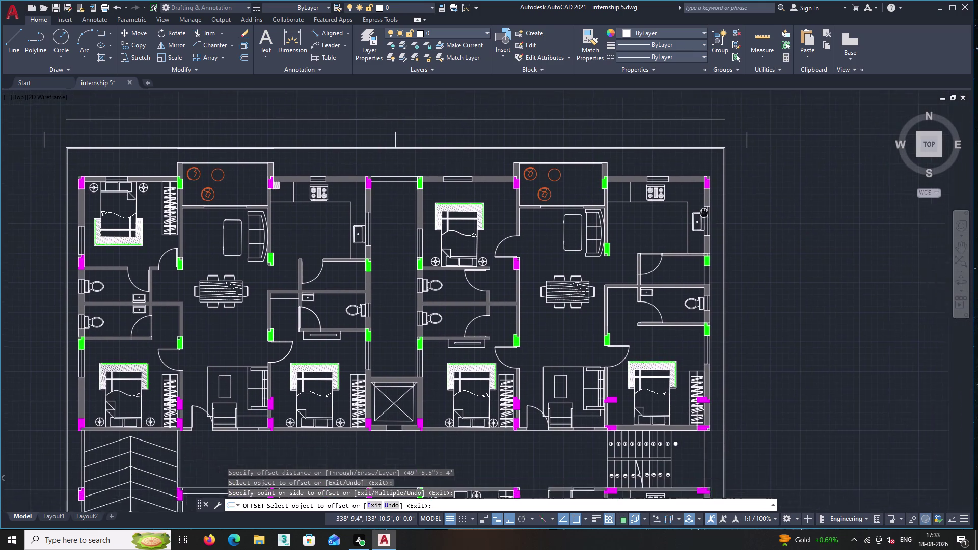
middle_drag(678, 203, 584, 189)
scroll(up, 3)
scroll(up, 3)
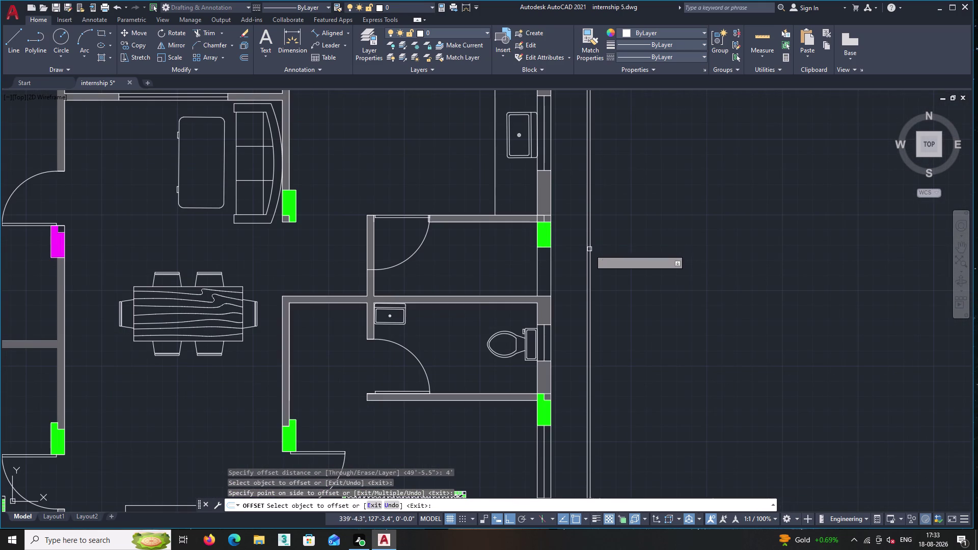
scroll(up, 3)
double_click(591, 252)
click(612, 249)
scroll(down, 3)
middle_drag(613, 249, 608, 322)
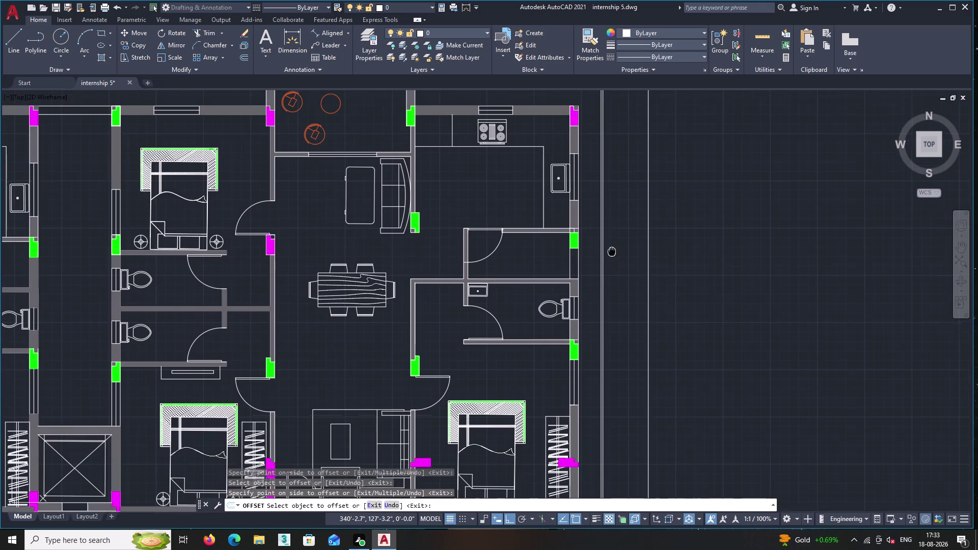
middle_drag(608, 322, 609, 335)
scroll(down, 3)
middle_drag(622, 297, 574, 241)
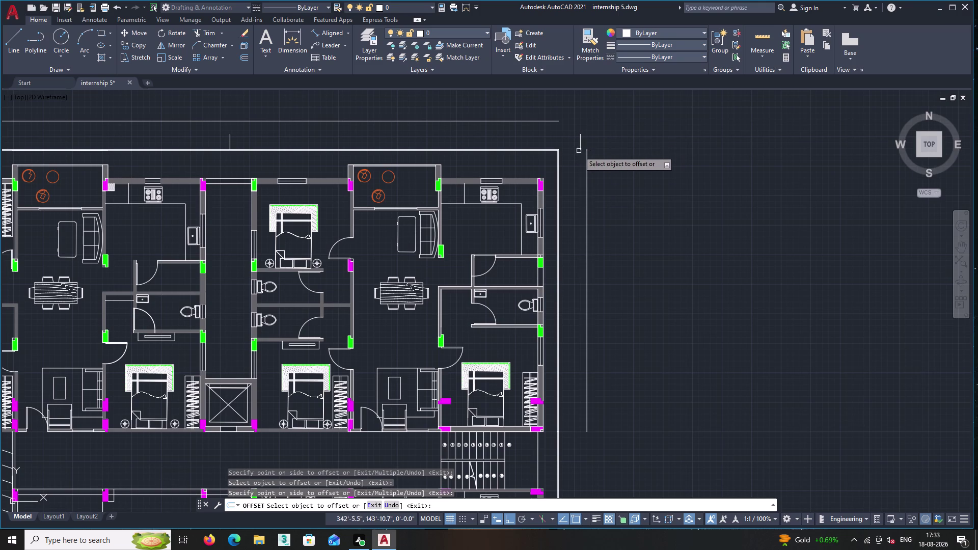
middle_drag(652, 174, 691, 194)
key(Return)
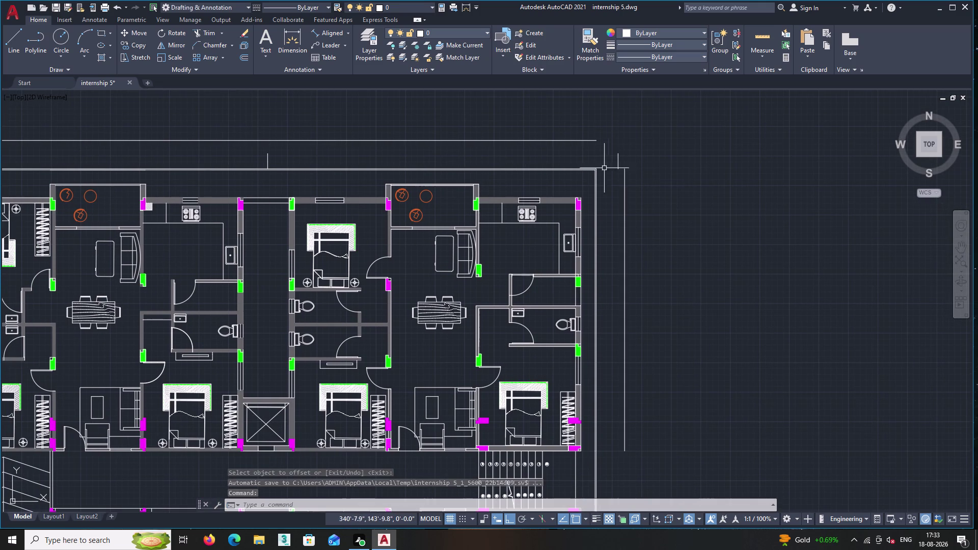
scroll(up, 3)
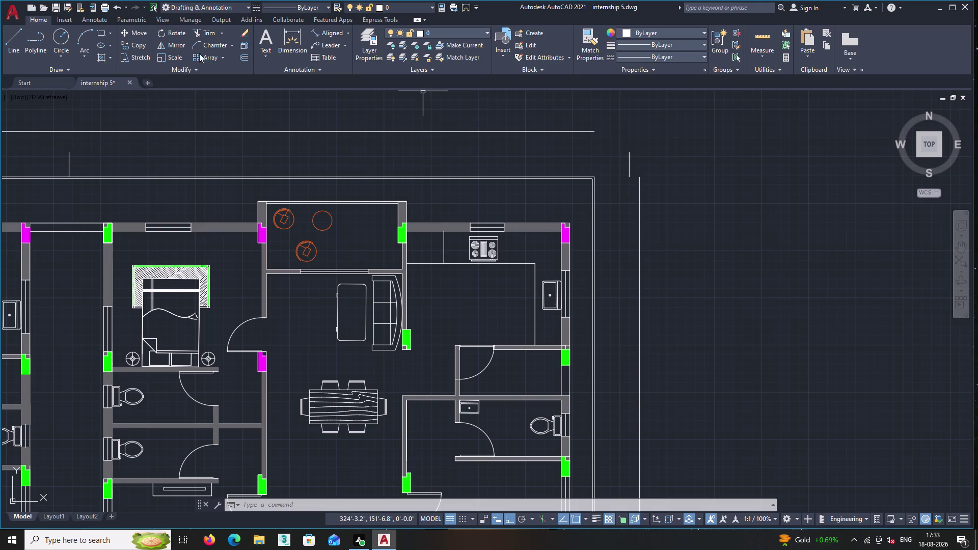
Clean up the corner between two lines at the plan's top-right.
click(208, 44)
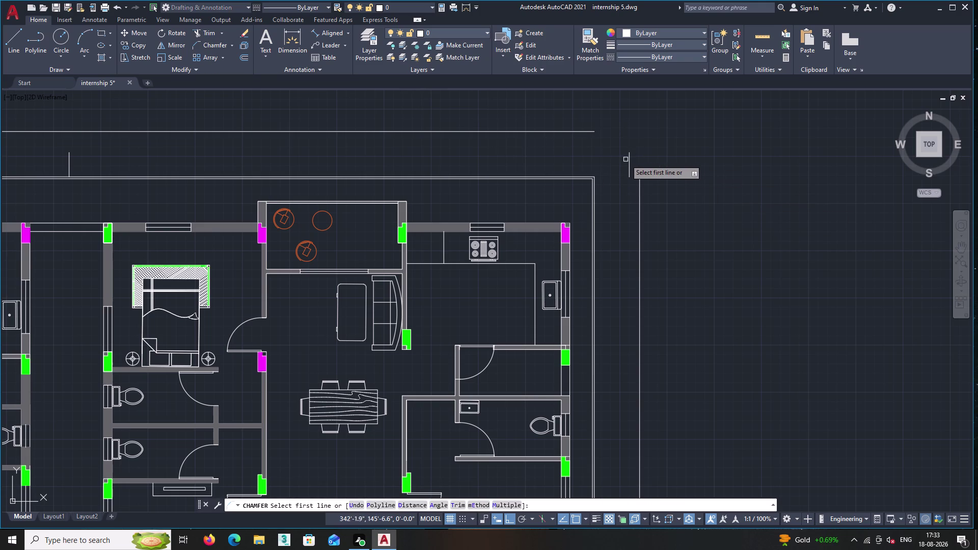
click(629, 160)
double_click(584, 131)
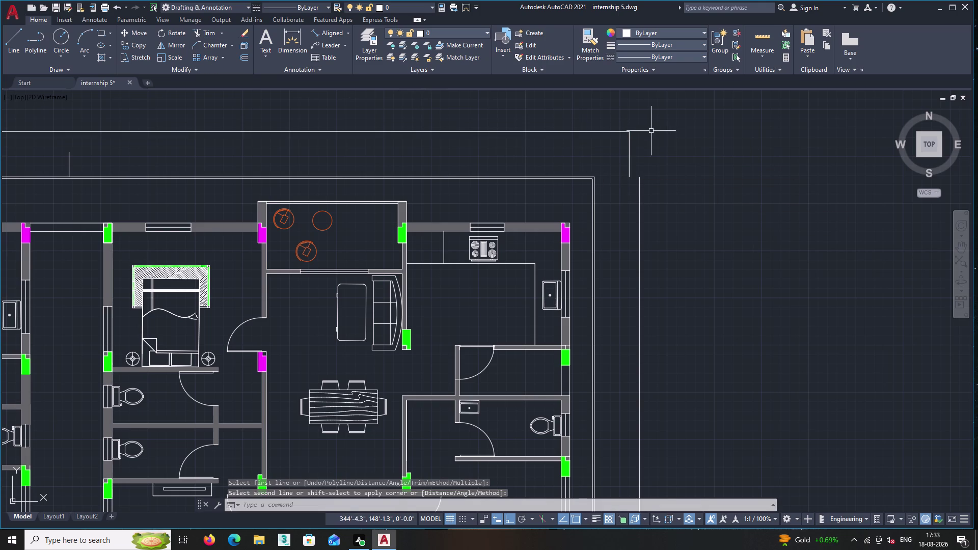
scroll(down, 3)
middle_click(660, 176)
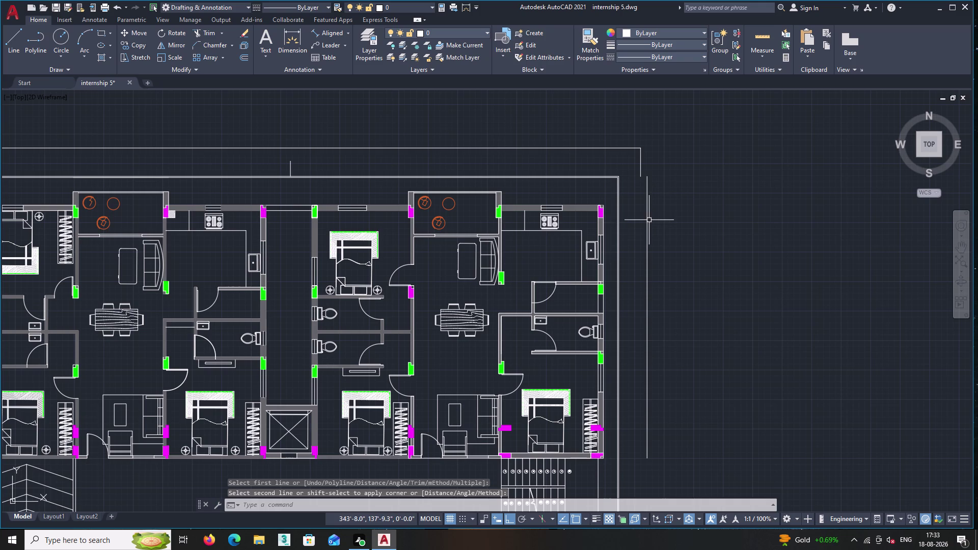
Move the outer vertical line left so it meets the top offset line's corner.
double_click(648, 220)
right_click(656, 178)
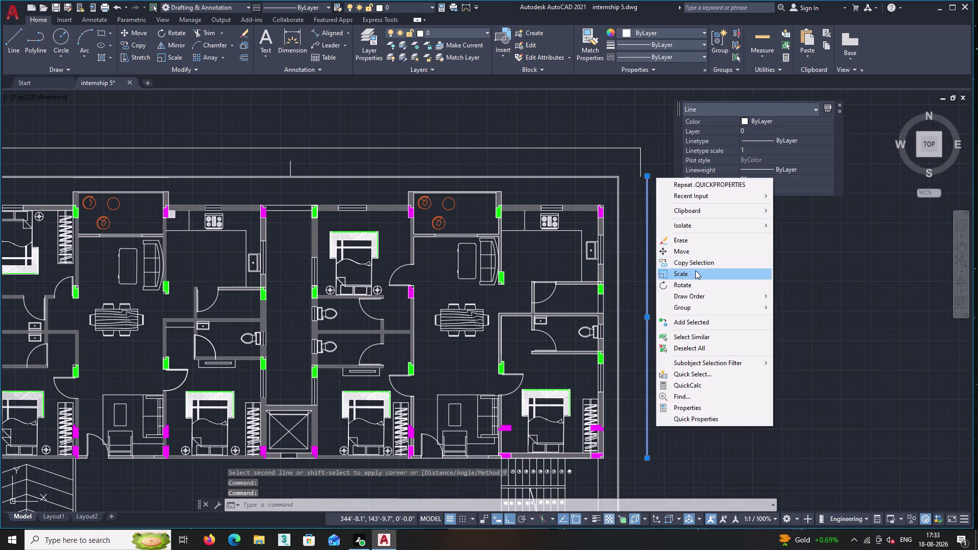
click(691, 251)
scroll(up, 3)
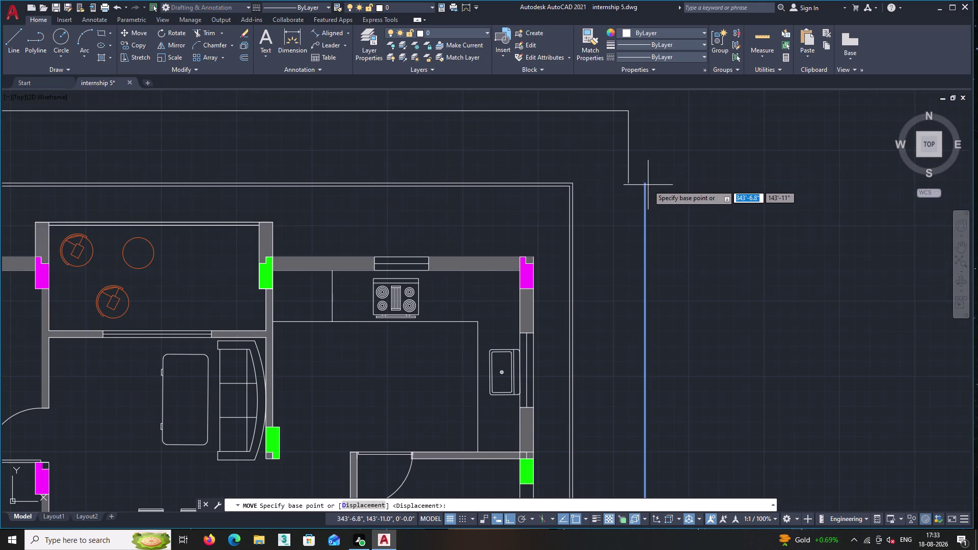
click(643, 183)
click(627, 184)
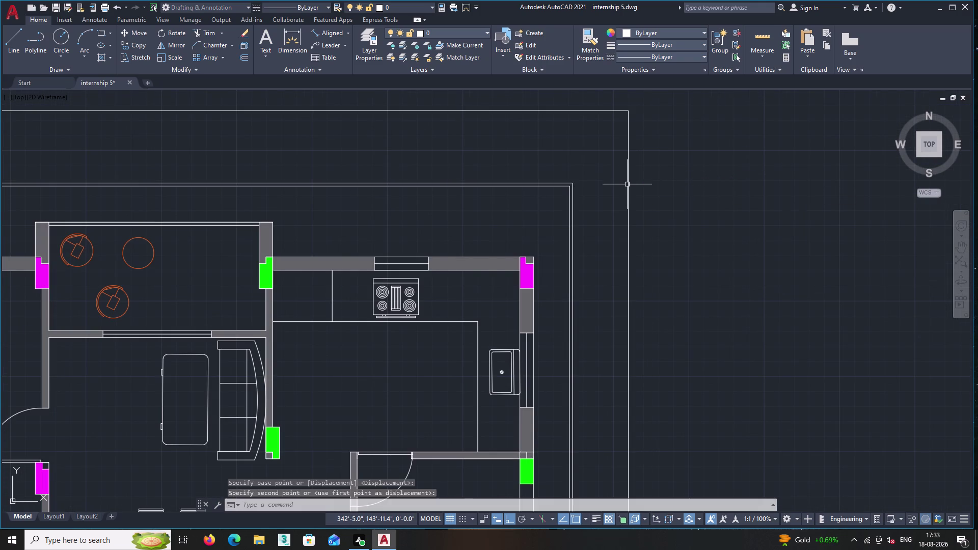
key(Return)
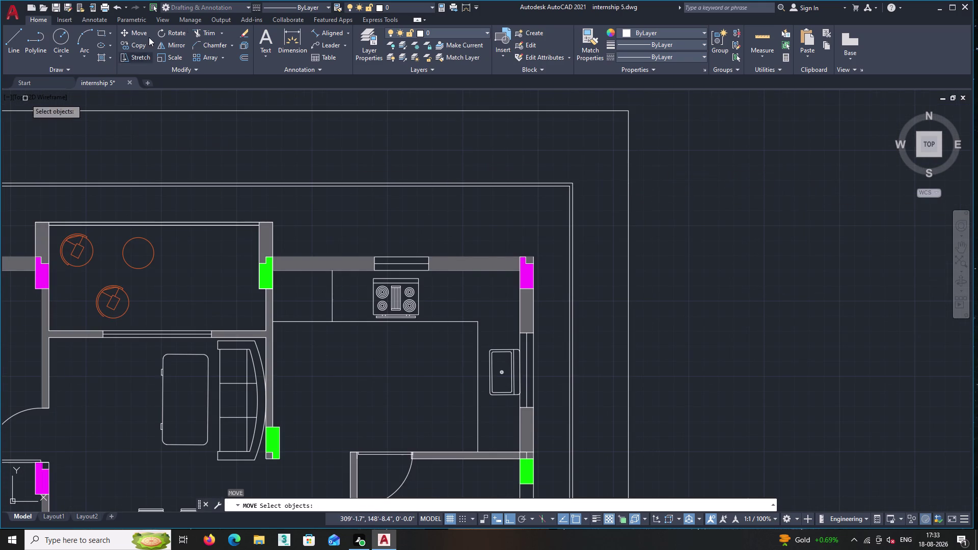
Try a multileader at the top-right boundary corner, then undo it.
triple_click(346, 32)
click(346, 31)
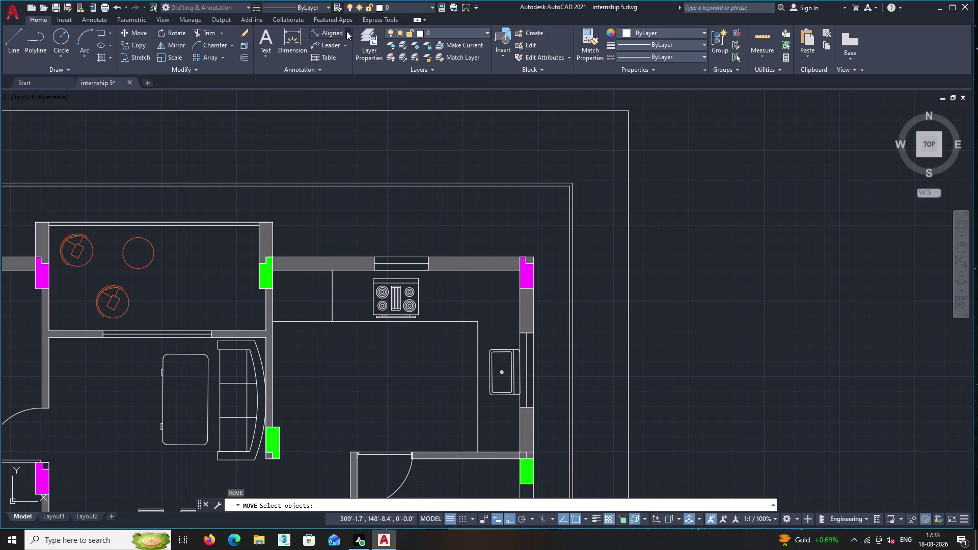
triple_click(345, 32)
double_click(344, 47)
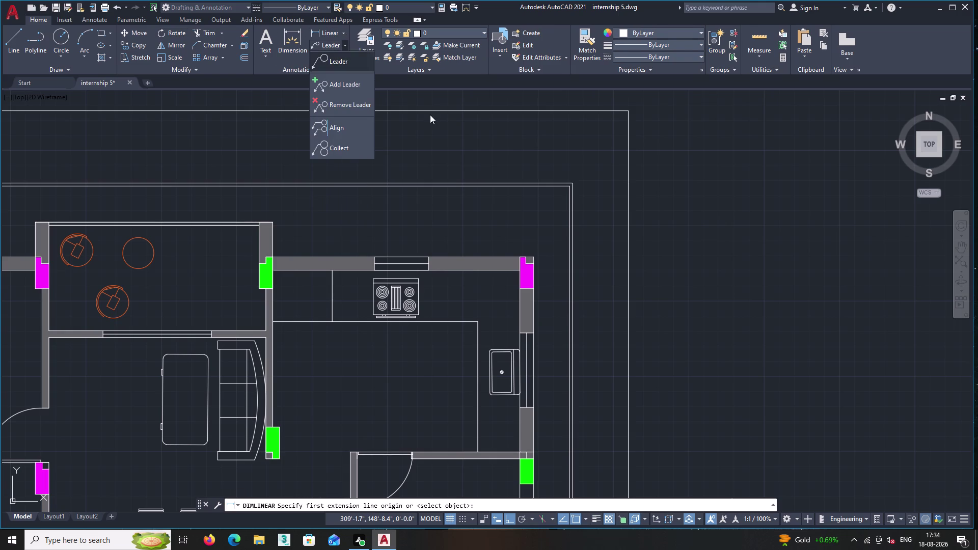
double_click(360, 65)
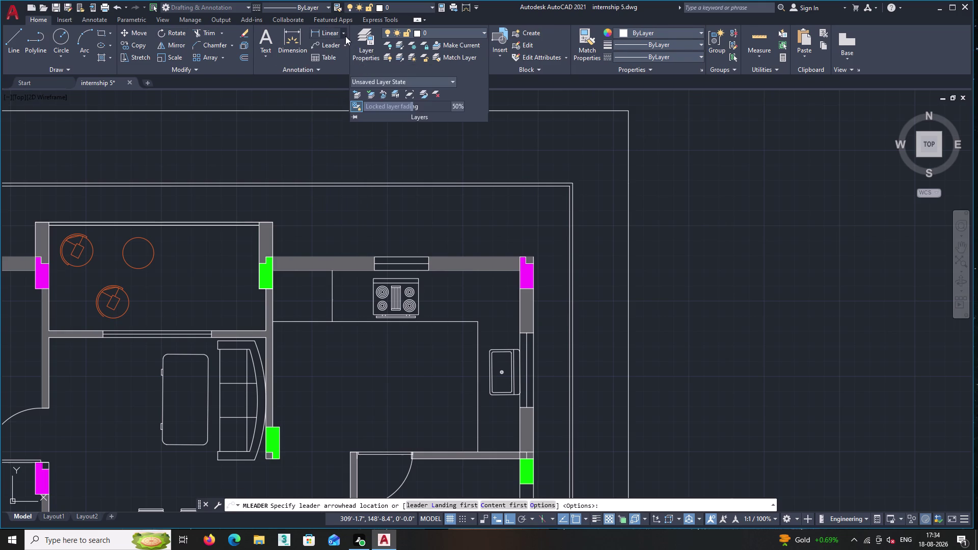
double_click(344, 34)
double_click(346, 33)
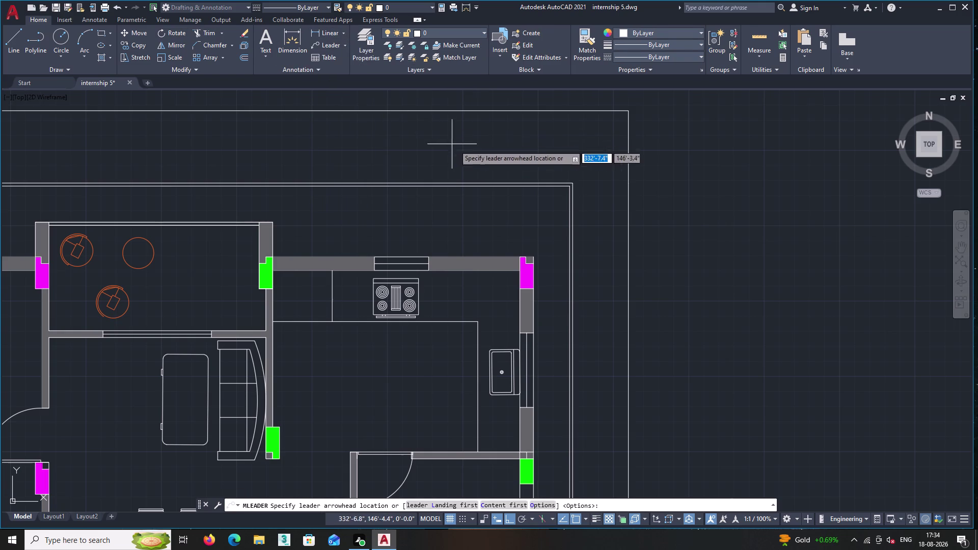
scroll(up, 3)
middle_drag(546, 144, 538, 248)
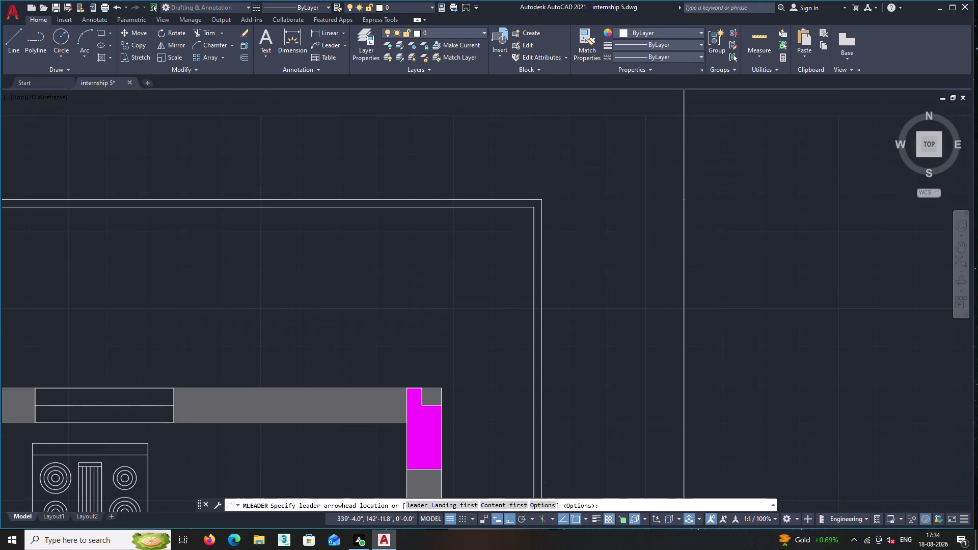
click(543, 198)
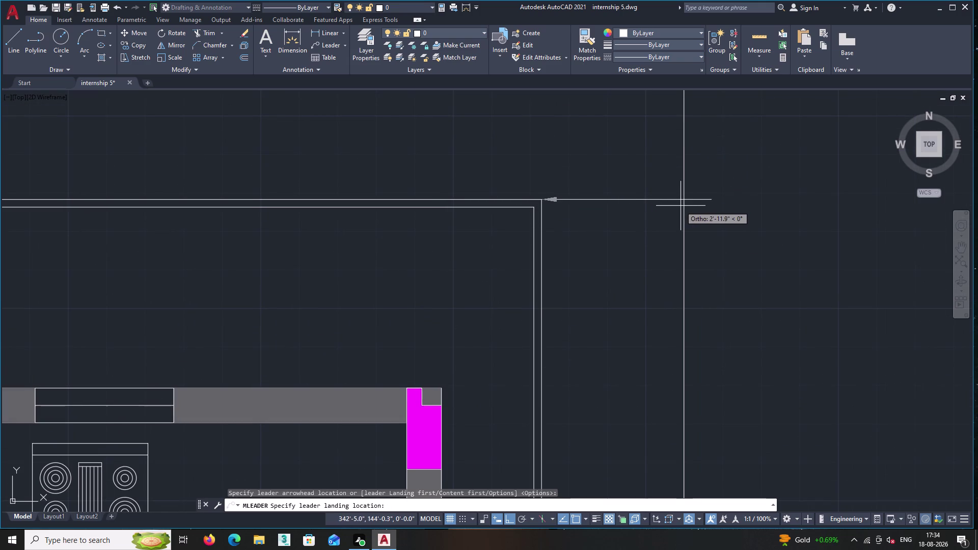
click(684, 200)
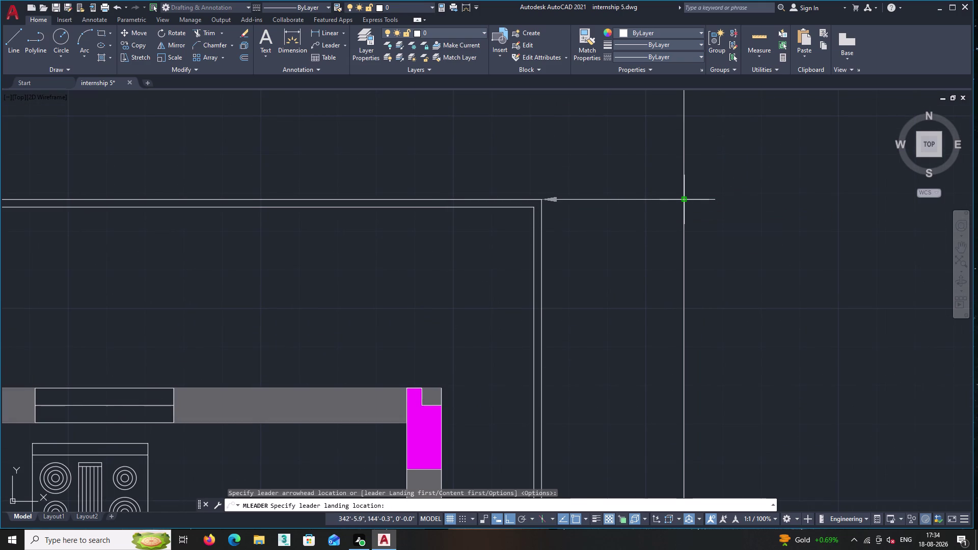
key(Escape)
key(grave)
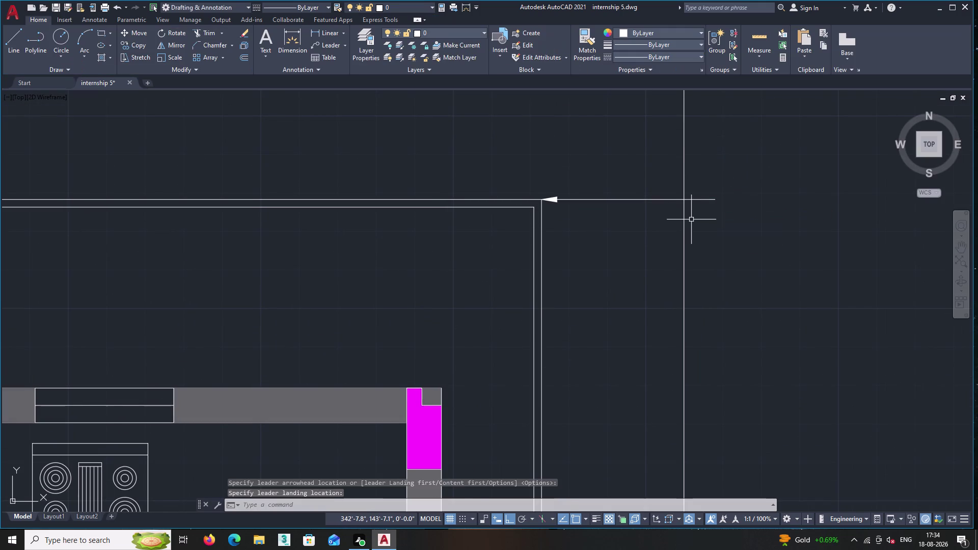
key(ctrl+z)
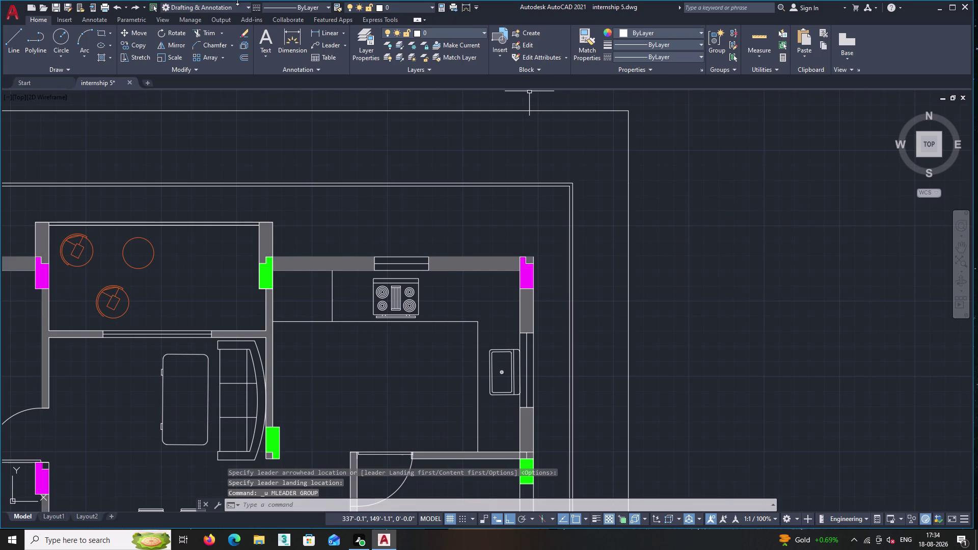
Measure the 3'-1" gap between inner and outer boundary lines, then cancel.
click(325, 36)
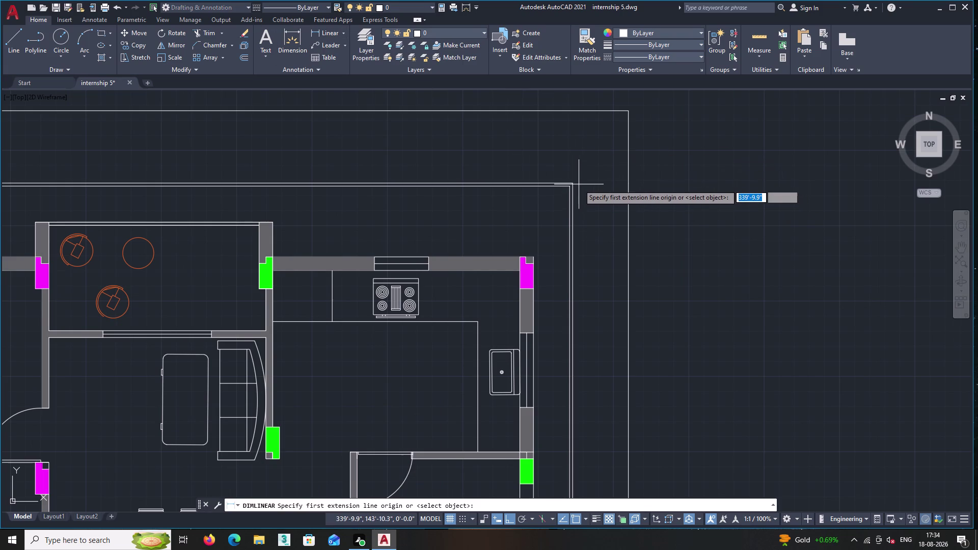
double_click(572, 183)
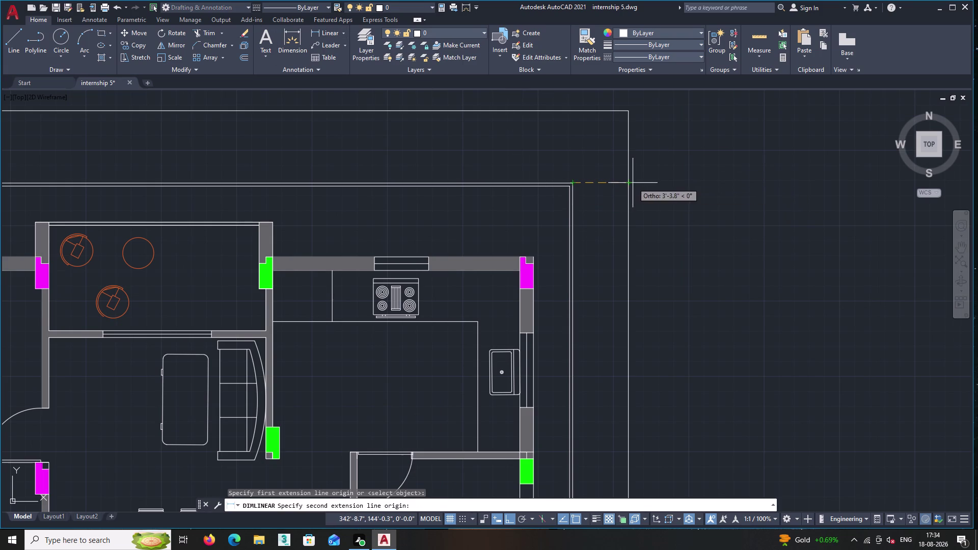
scroll(up, 3)
click(629, 183)
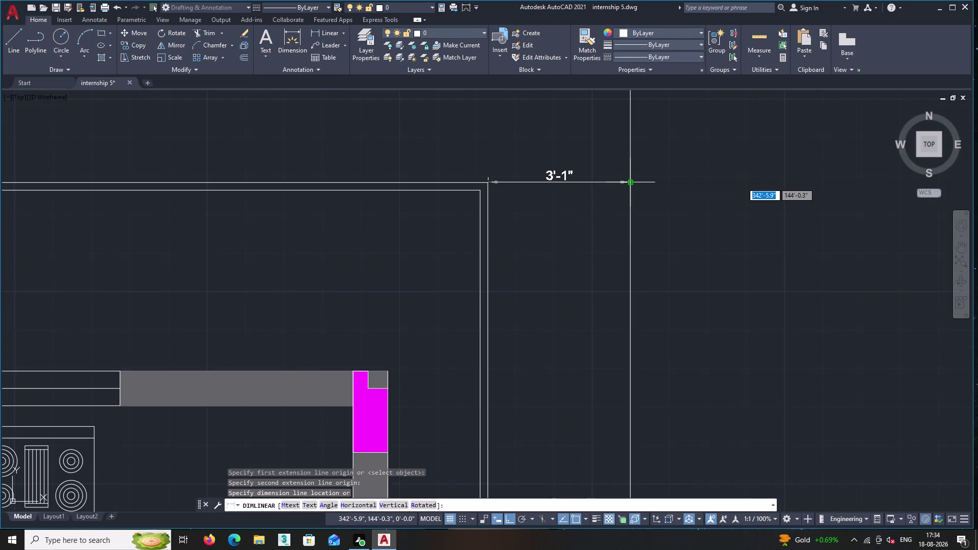
key(Escape)
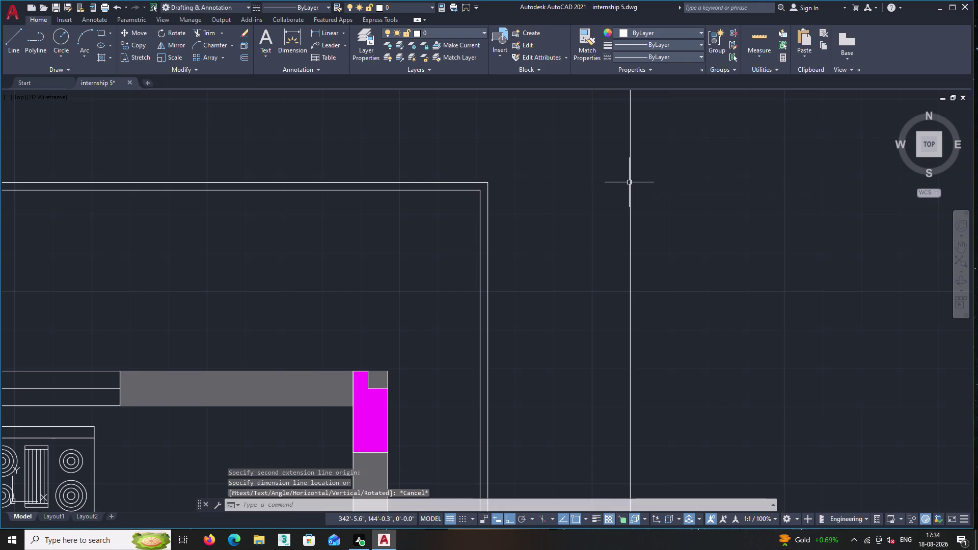
scroll(down, 3)
middle_drag(610, 200, 628, 234)
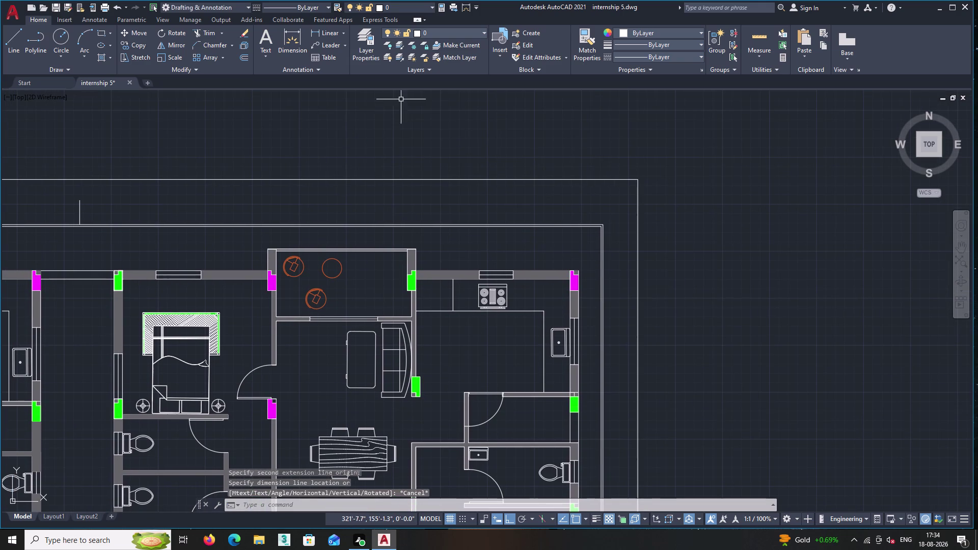
middle_drag(309, 205, 437, 205)
Offset the top boundary line 3'-1" upward.
click(247, 57)
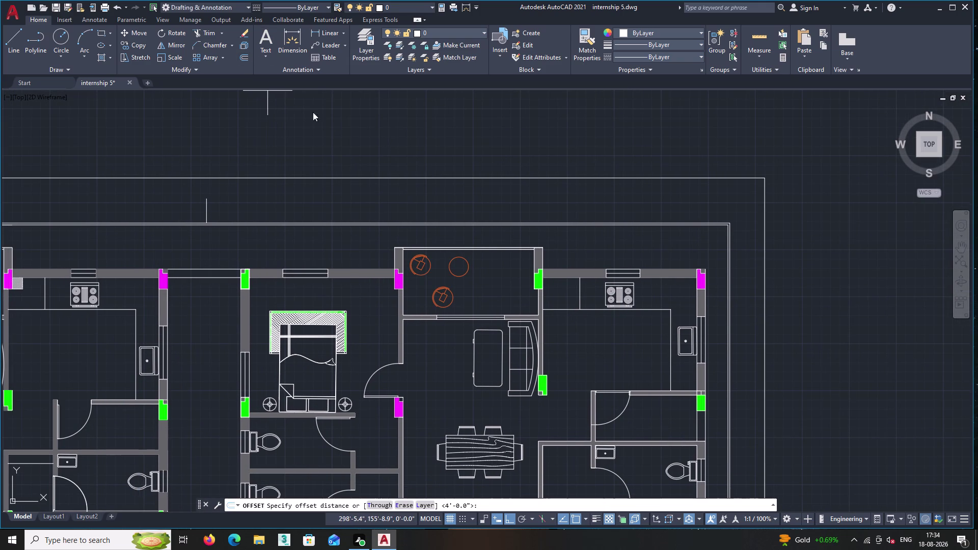
key(1)
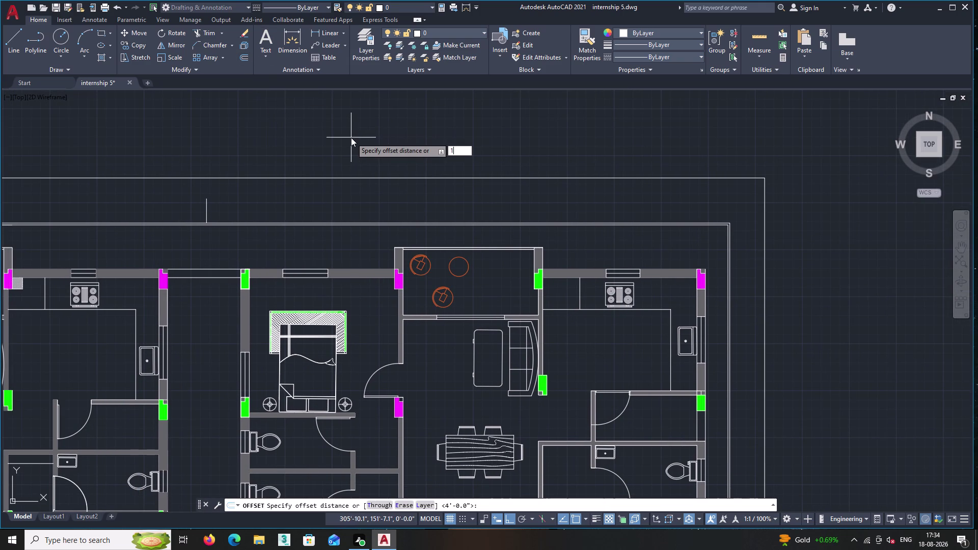
key(BackSpace)
text(3'1)
key(Return)
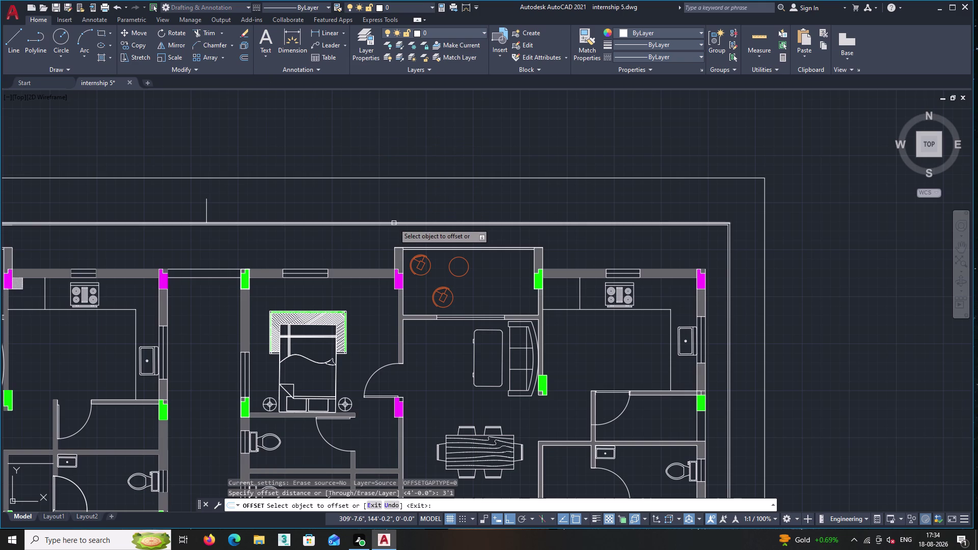
click(393, 223)
click(395, 207)
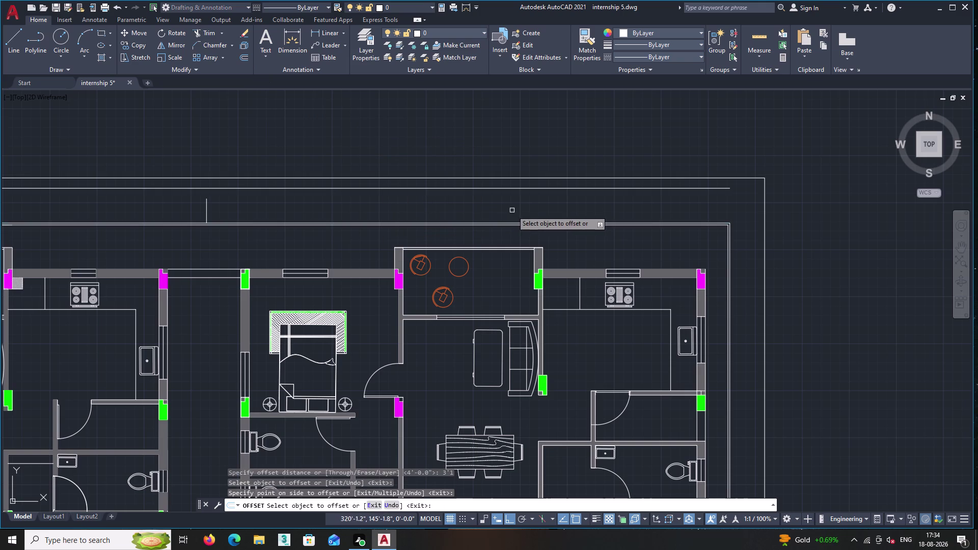
Pick a left-side boundary line, then end the offset command.
middle_drag(298, 215, 791, 162)
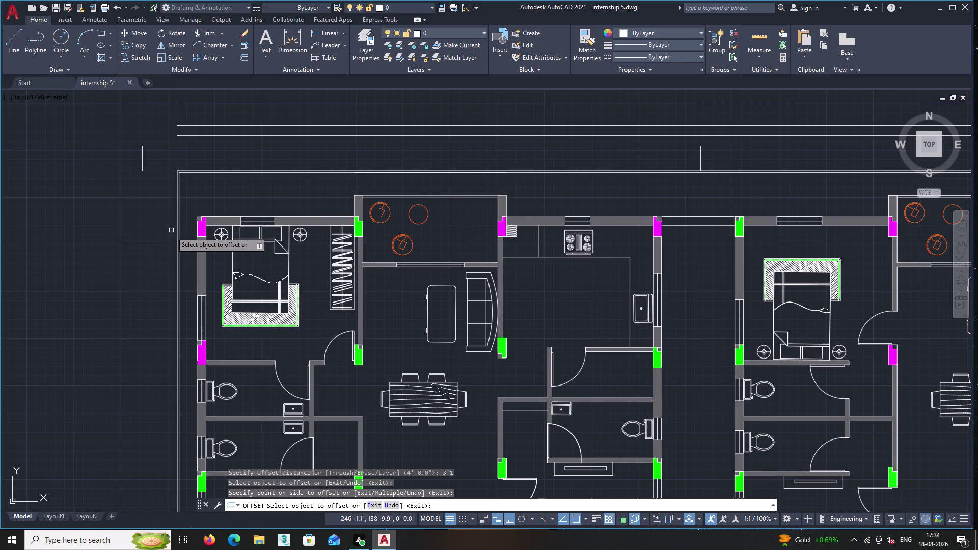
click(174, 237)
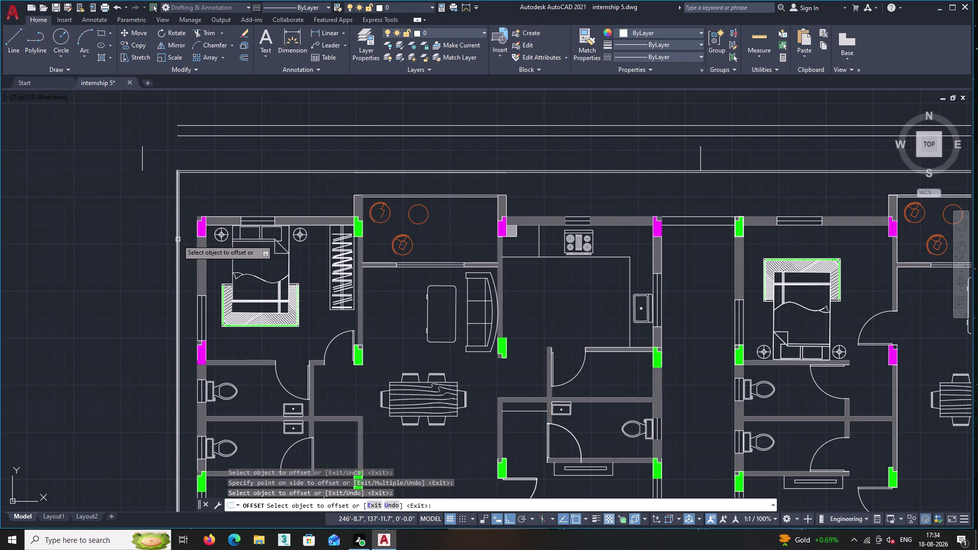
double_click(175, 242)
middle_drag(167, 245, 174, 205)
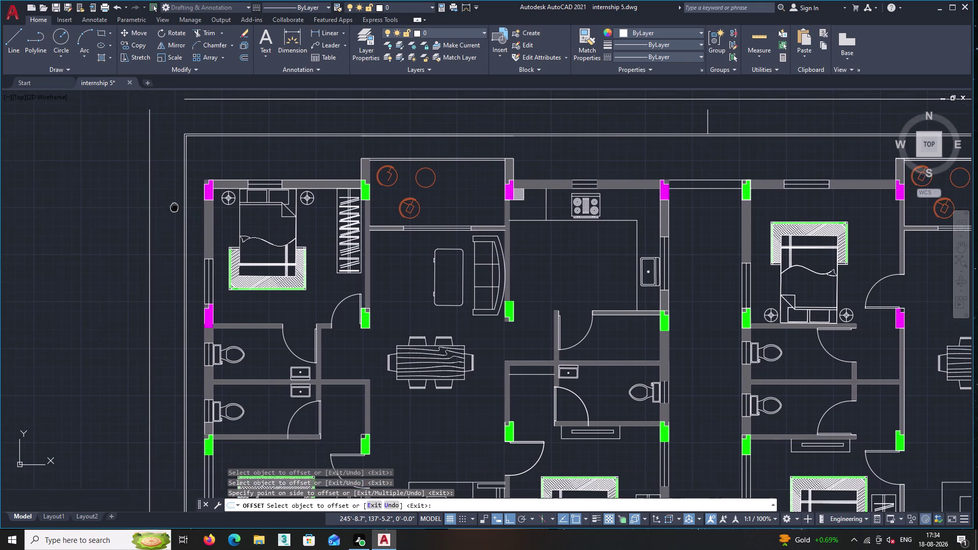
scroll(down, 3)
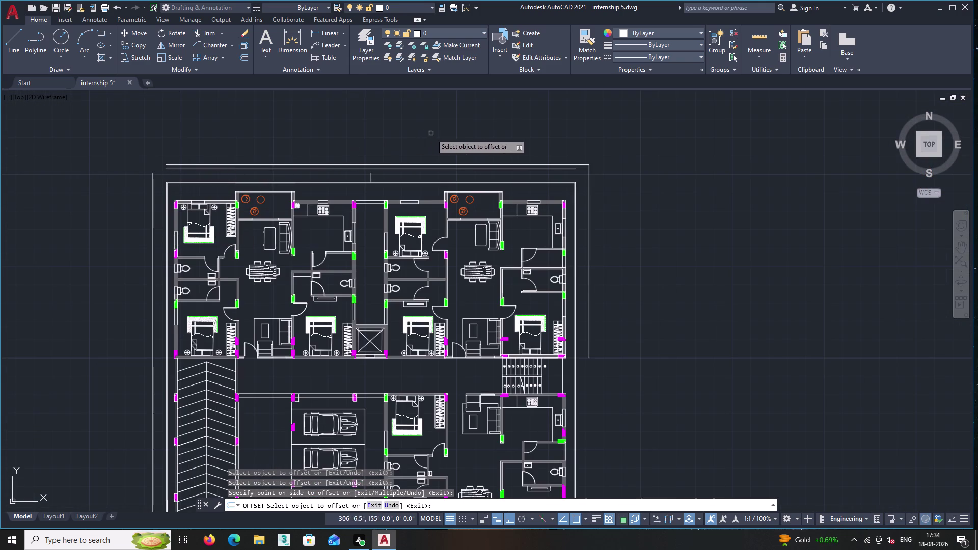
key(Return)
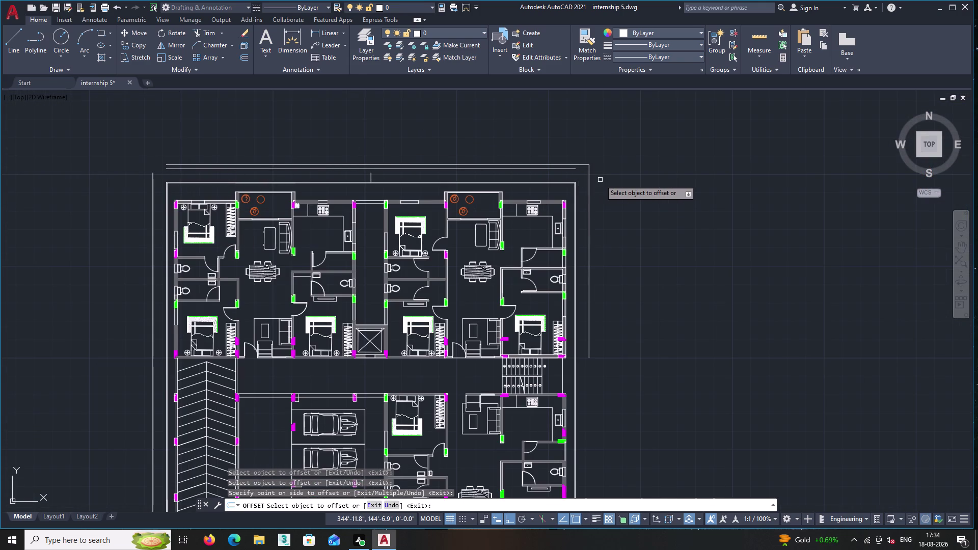
click(557, 169)
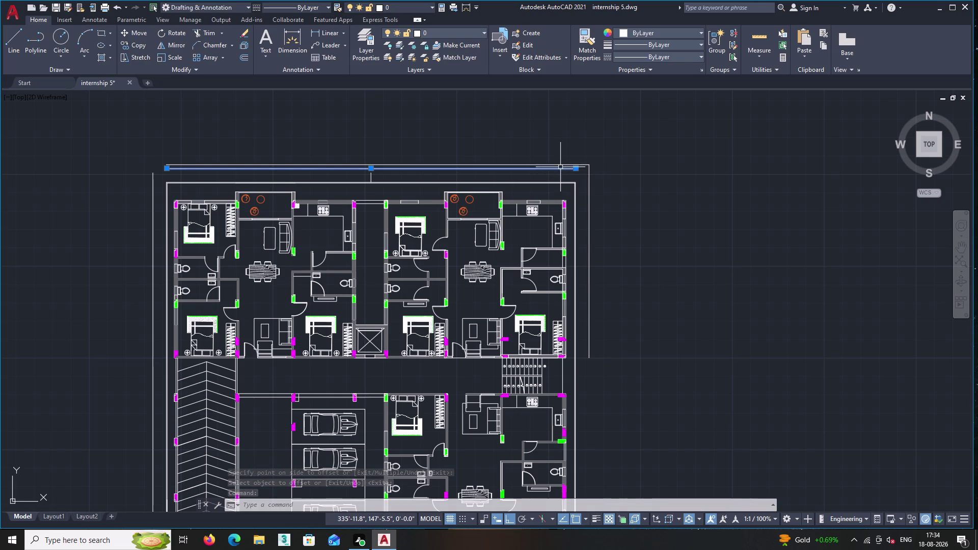
Erase the unwanted extra line near the plan's top boundary.
click(559, 163)
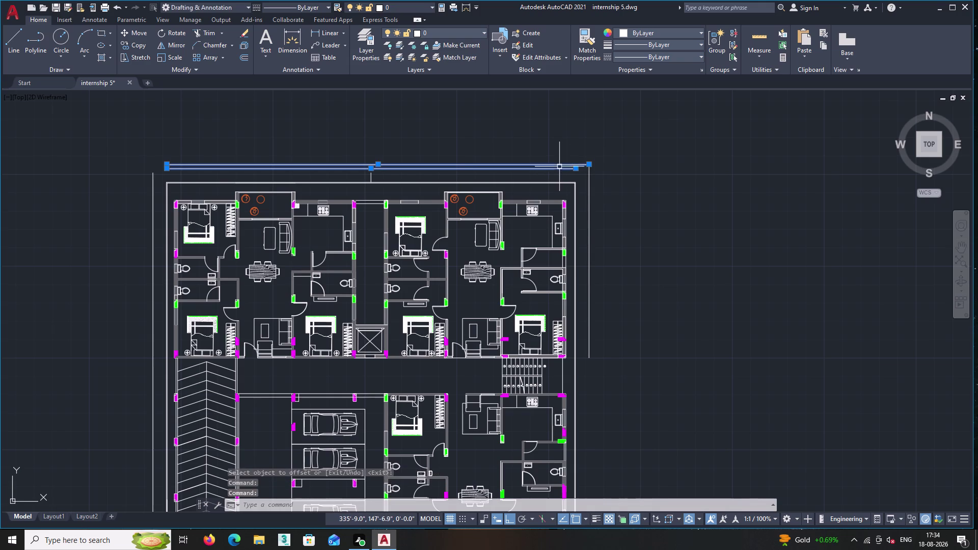
triple_click(560, 174)
click(560, 173)
key(Escape)
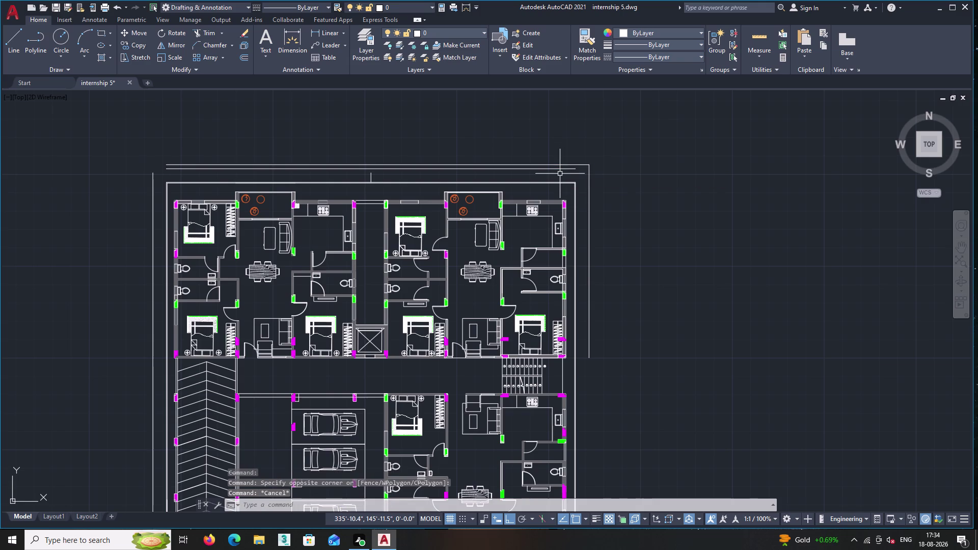
key(Escape)
click(576, 165)
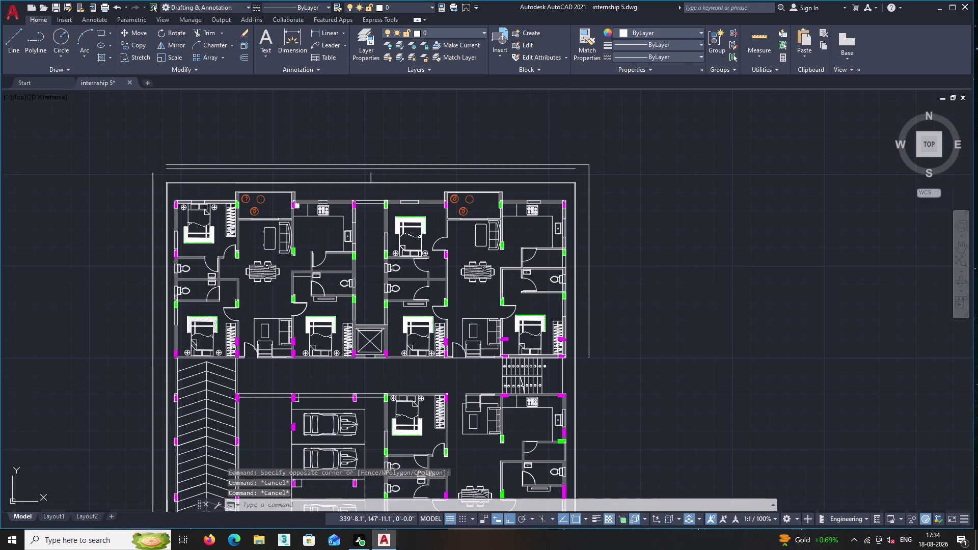
key(Delete)
scroll(up, 3)
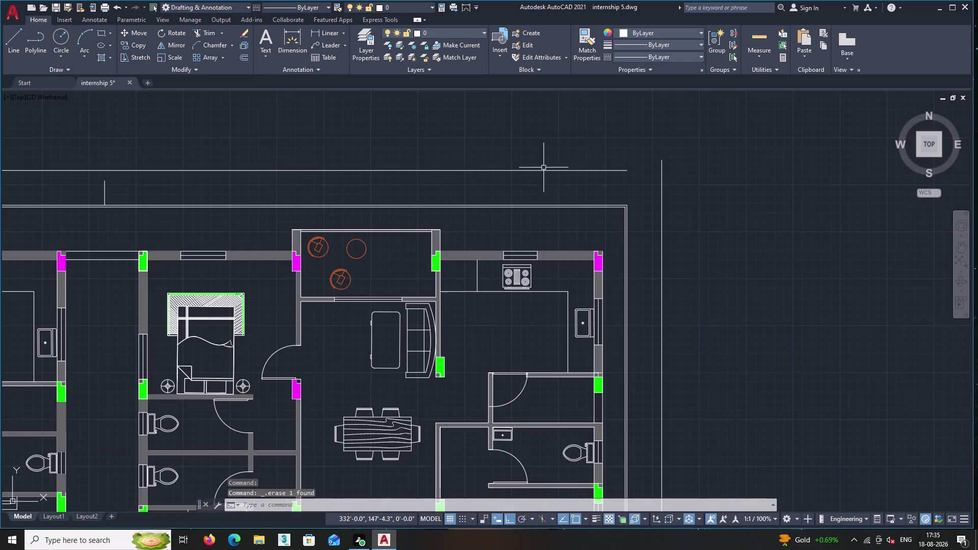
Chamfer the top and vertical boundary lines at zero distance to close a top corner.
double_click(206, 40)
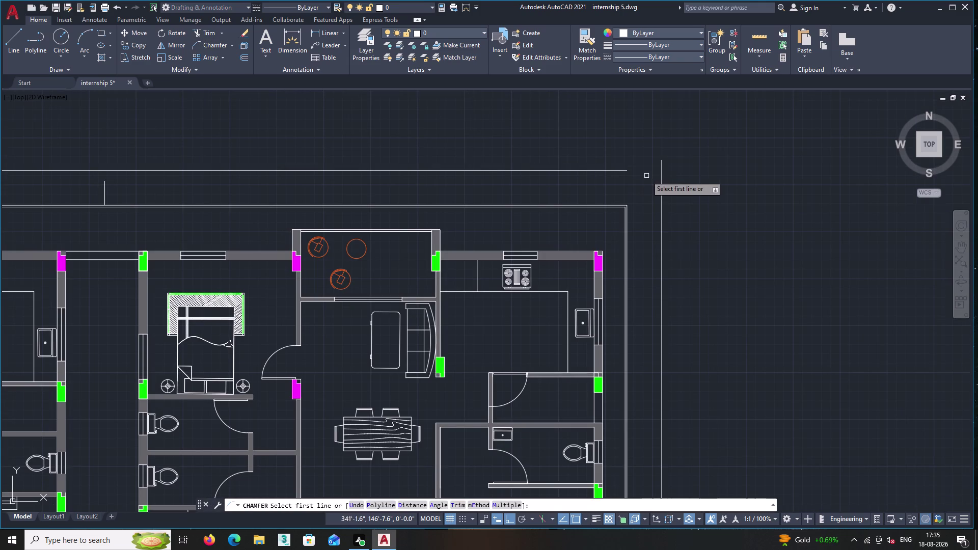
click(661, 169)
double_click(621, 172)
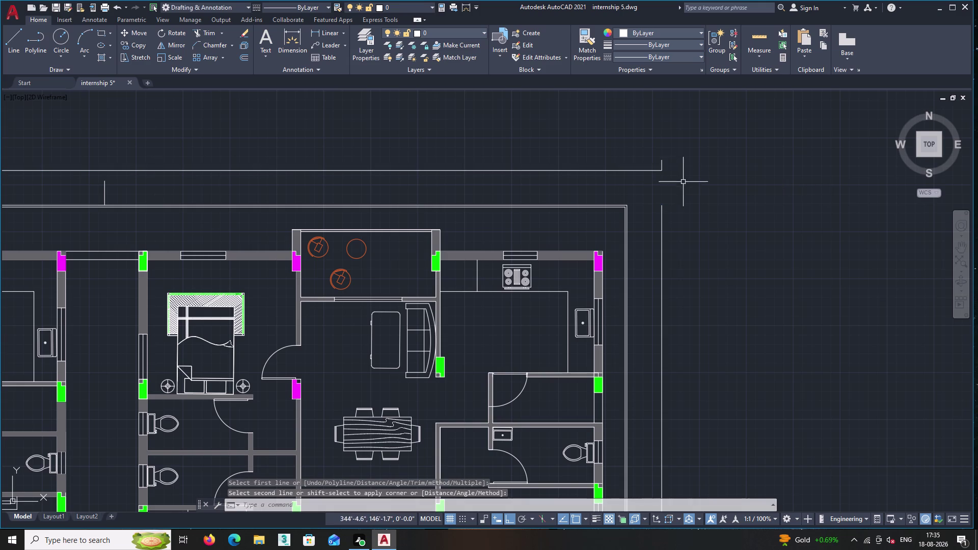
scroll(up, 3)
click(663, 167)
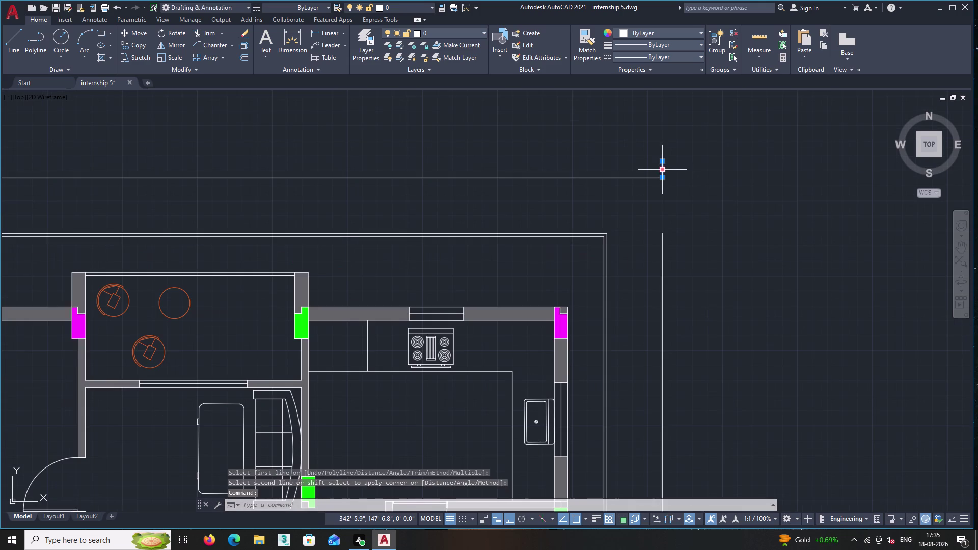
key(Delete)
scroll(down, 3)
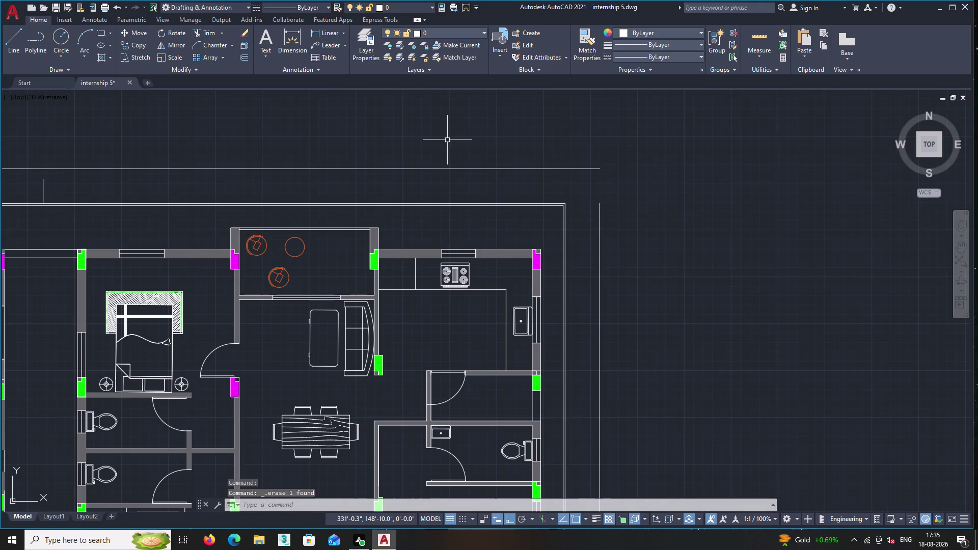
Join the top boundary line to its side line at another upper corner with a chamfer.
double_click(213, 44)
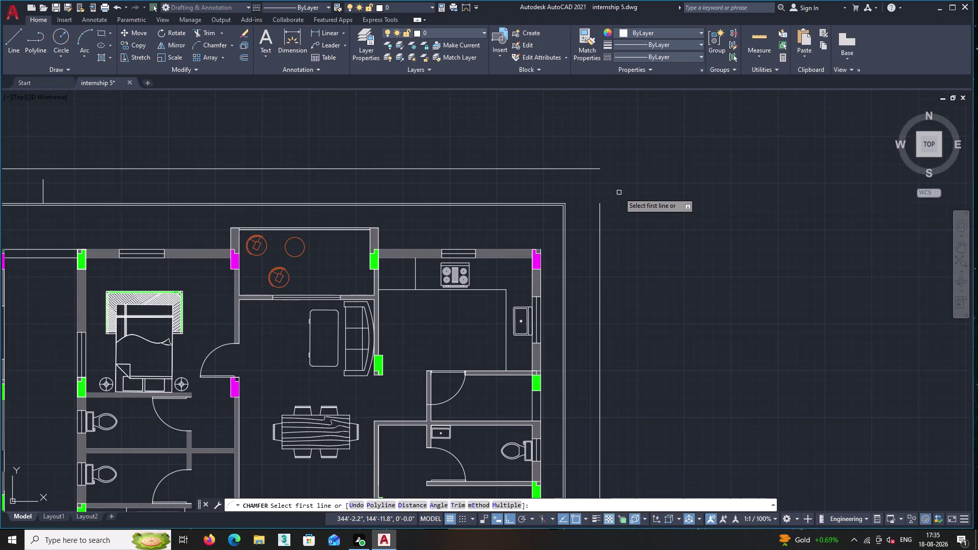
click(595, 169)
click(602, 204)
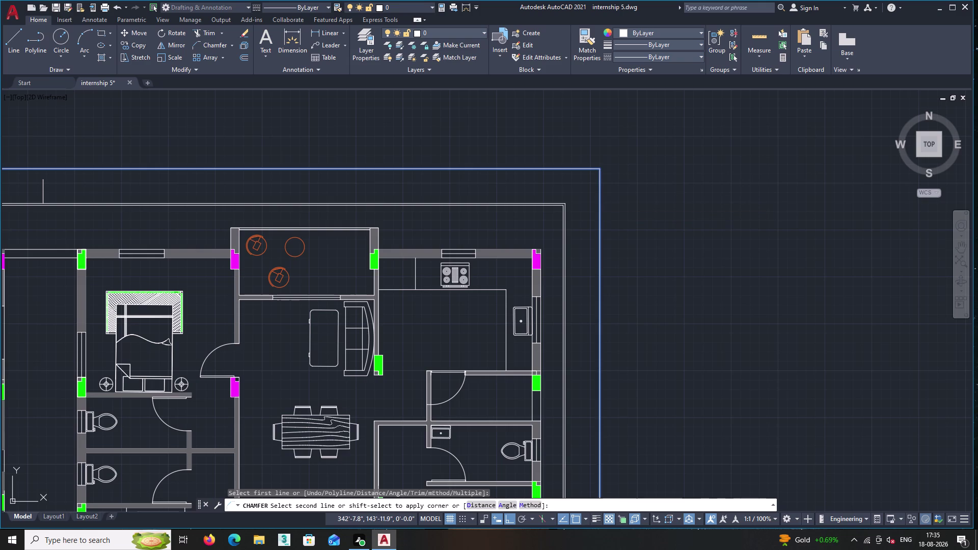
scroll(down, 3)
middle_drag(619, 167, 692, 160)
scroll(up, 3)
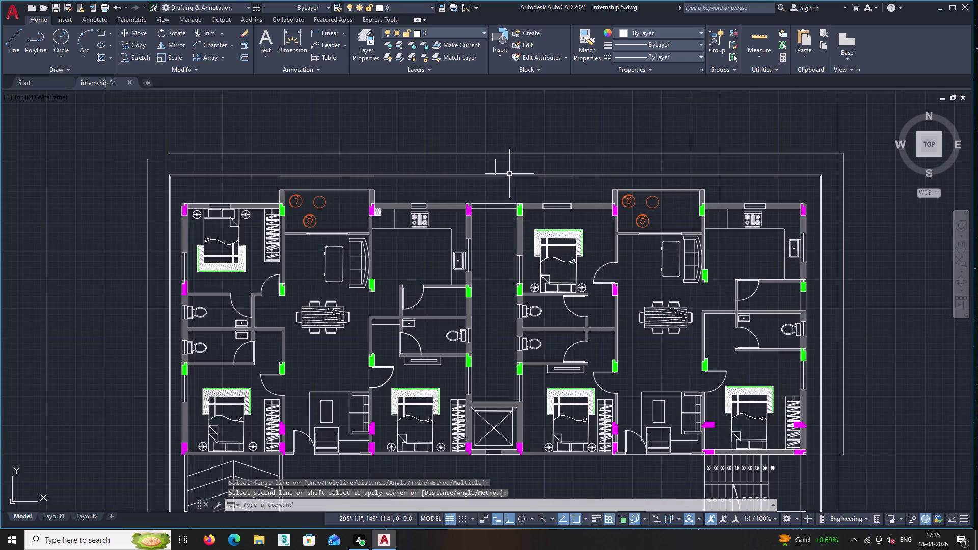
scroll(up, 3)
double_click(497, 165)
key(Delete)
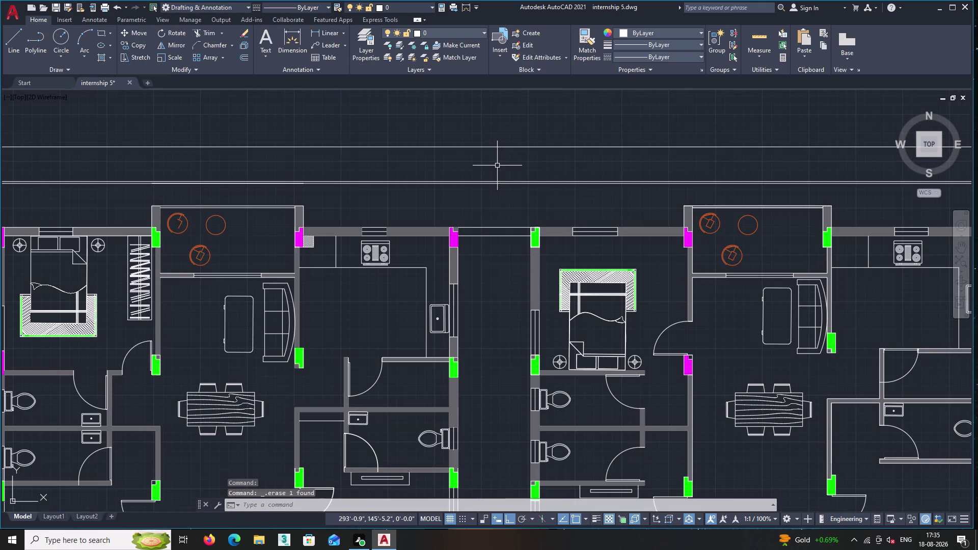
scroll(down, 3)
middle_drag(460, 129, 522, 128)
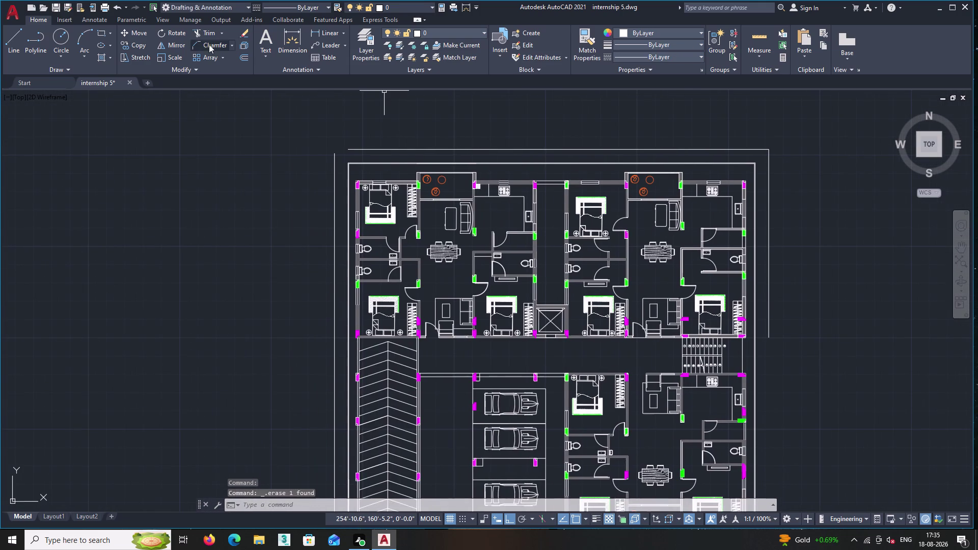
Chamfer the top and left boundary lines into a clean upper-left corner.
double_click(209, 45)
click(354, 149)
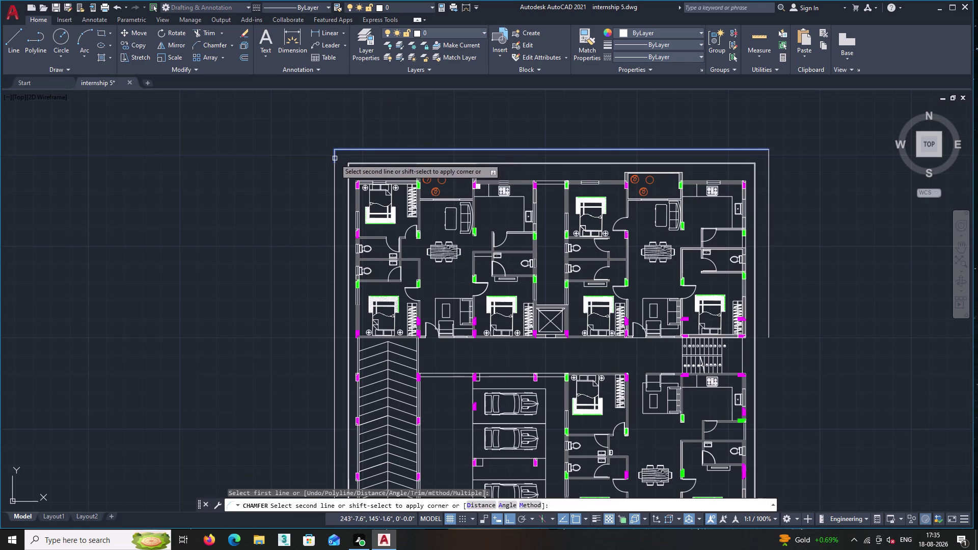
click(334, 159)
middle_drag(515, 124, 420, 135)
scroll(down, 3)
middle_drag(449, 131, 450, 108)
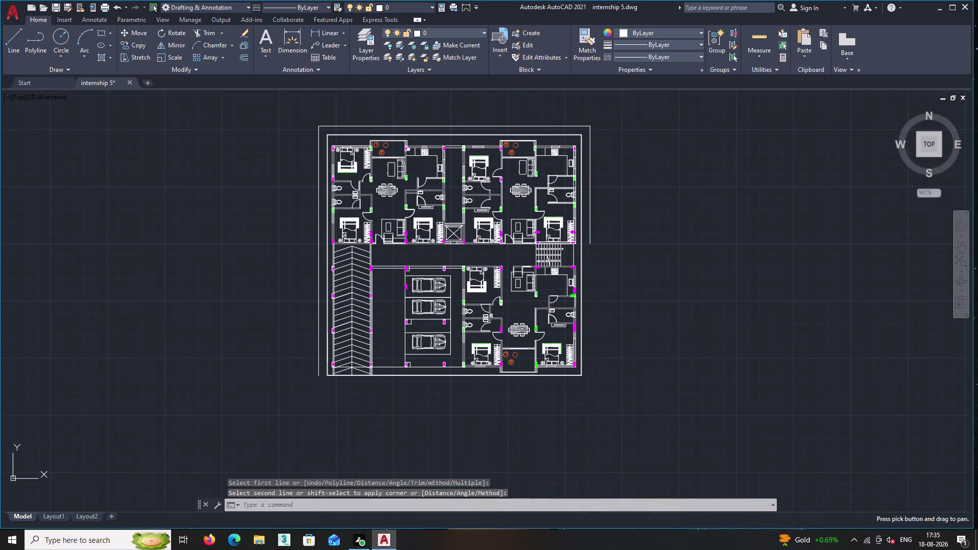
middle_drag(461, 390, 445, 321)
scroll(up, 3)
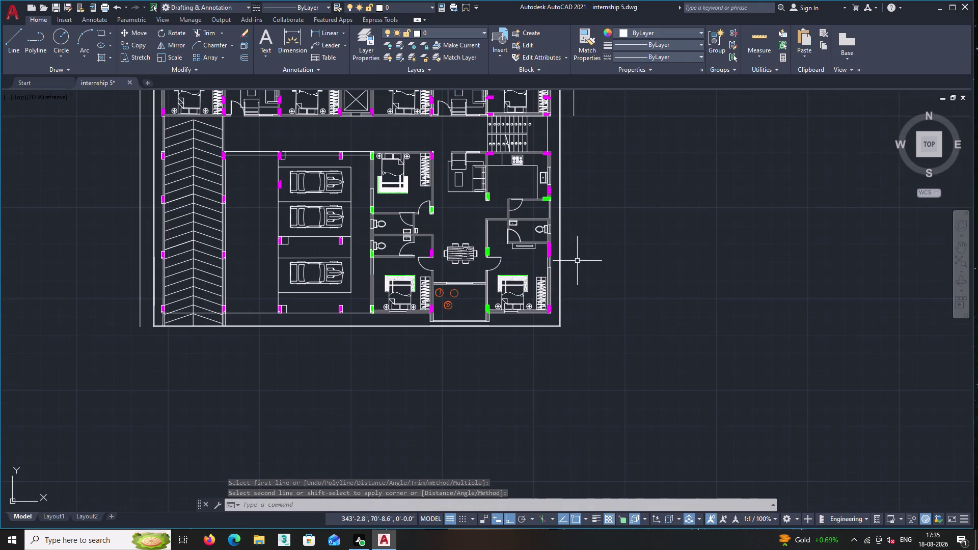
middle_drag(580, 237, 590, 432)
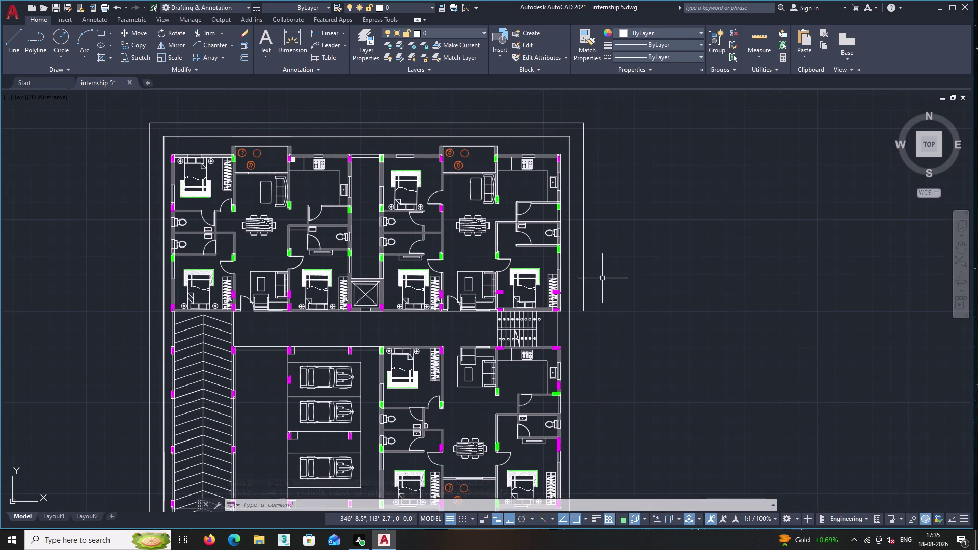
middle_drag(583, 298, 544, 206)
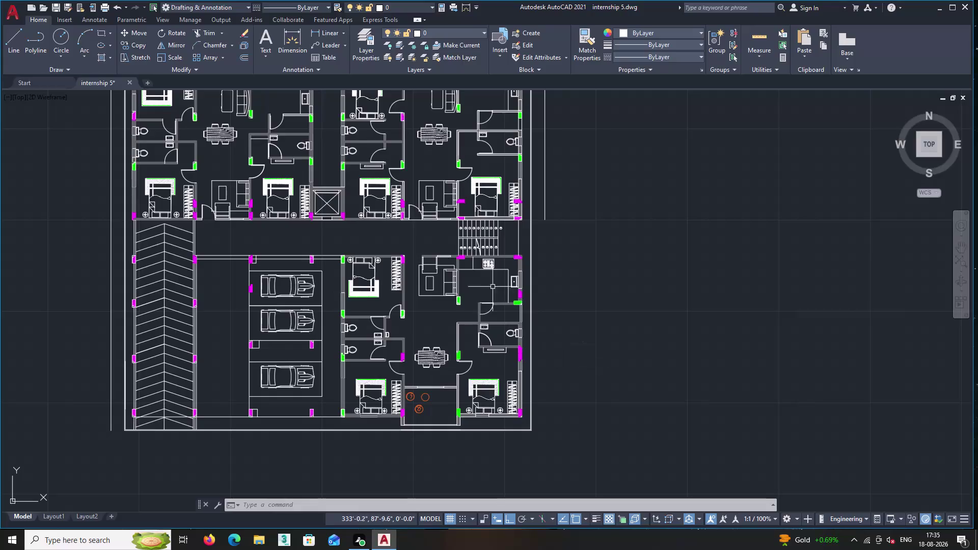
double_click(248, 56)
Offset the bottom and right boundary lines outward at the default distance.
key(Return)
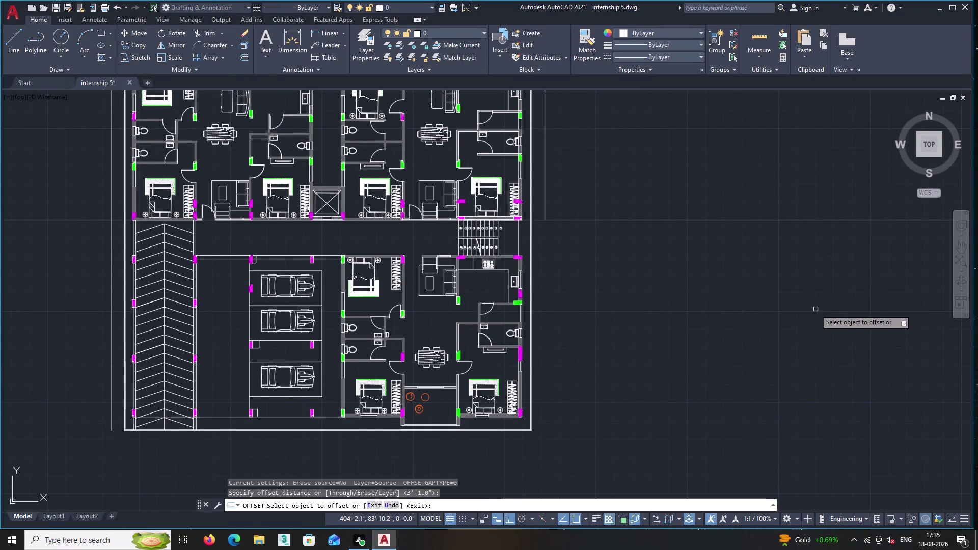
middle_drag(548, 417, 615, 315)
scroll(up, 3)
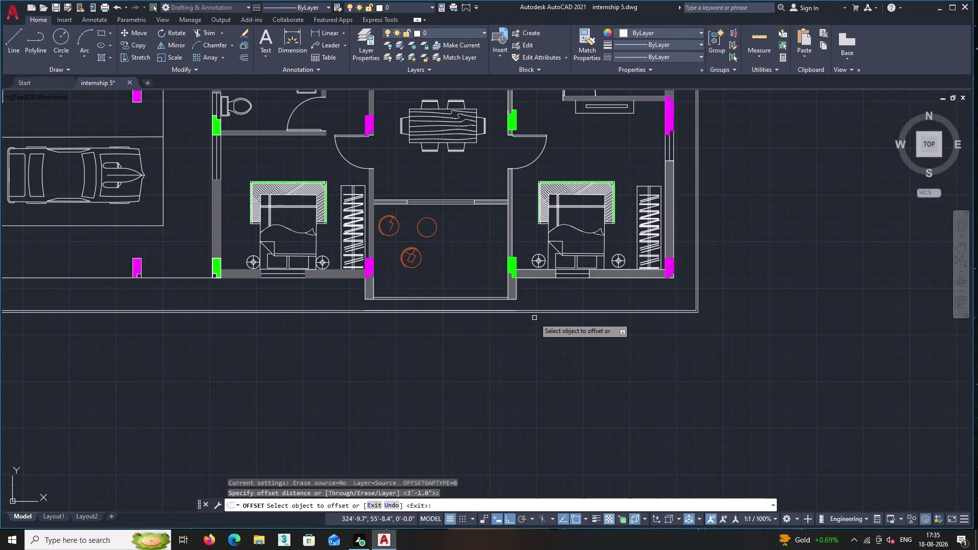
click(538, 313)
click(545, 345)
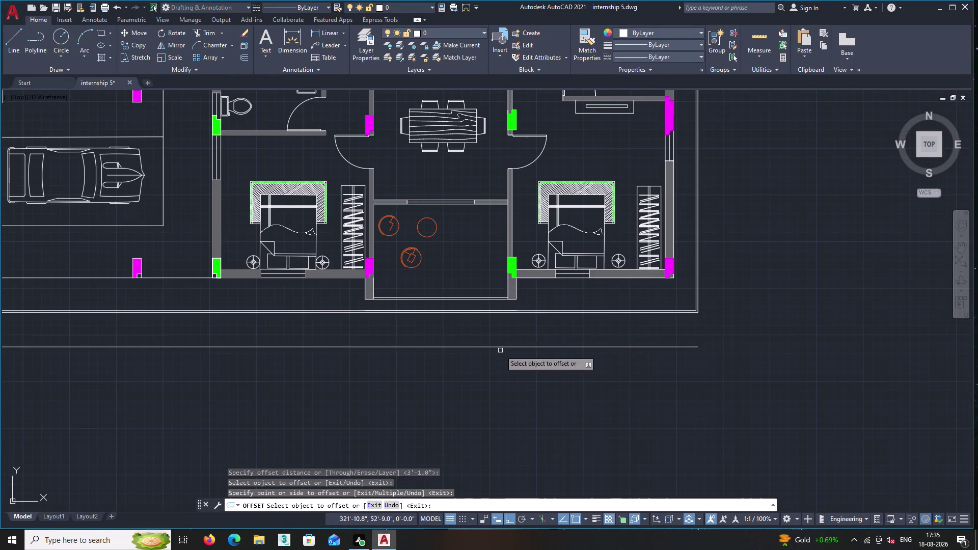
middle_click(498, 349)
scroll(down, 3)
scroll(up, 3)
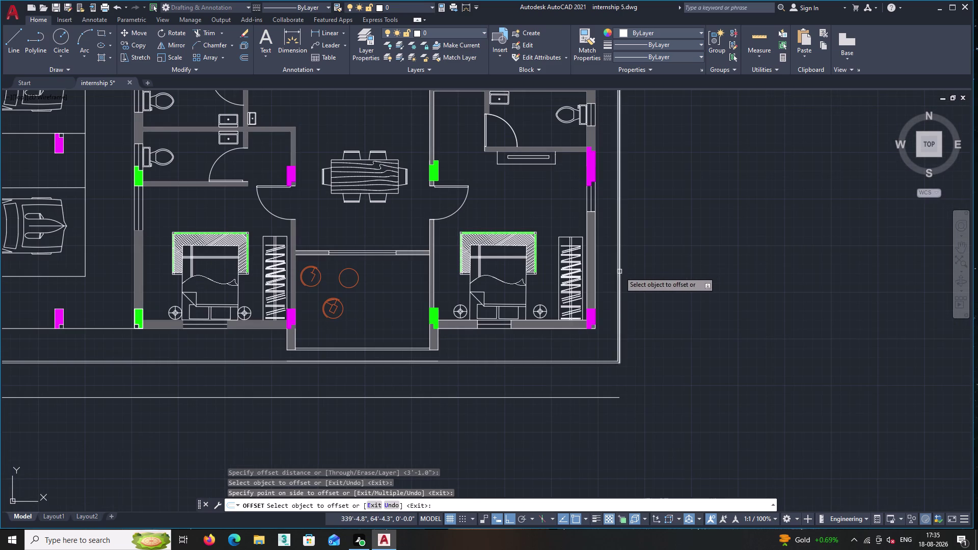
click(619, 272)
click(673, 263)
scroll(down, 3)
middle_drag(673, 261, 634, 424)
scroll(down, 3)
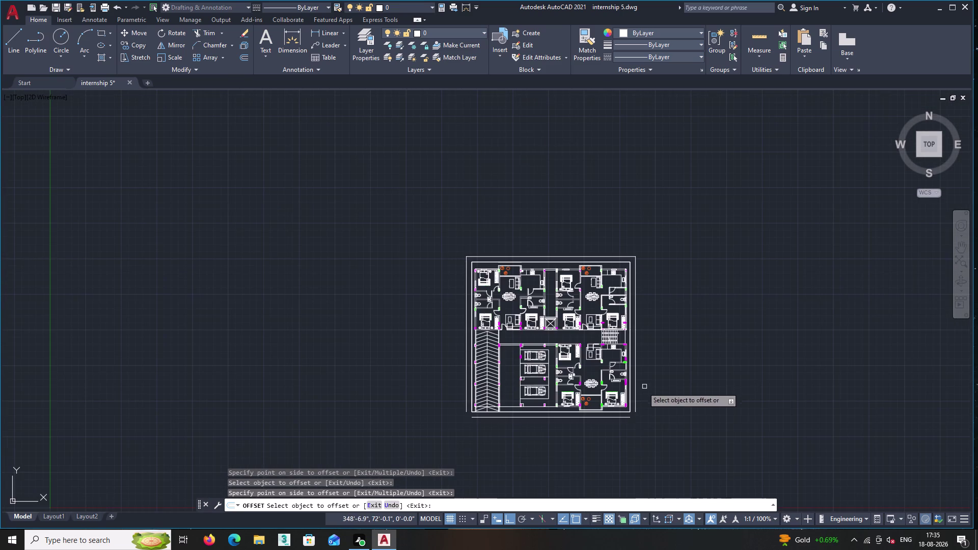
scroll(up, 3)
Chamfer the left and bottom lines at zero distance to close the bottom-left corner.
double_click(208, 40)
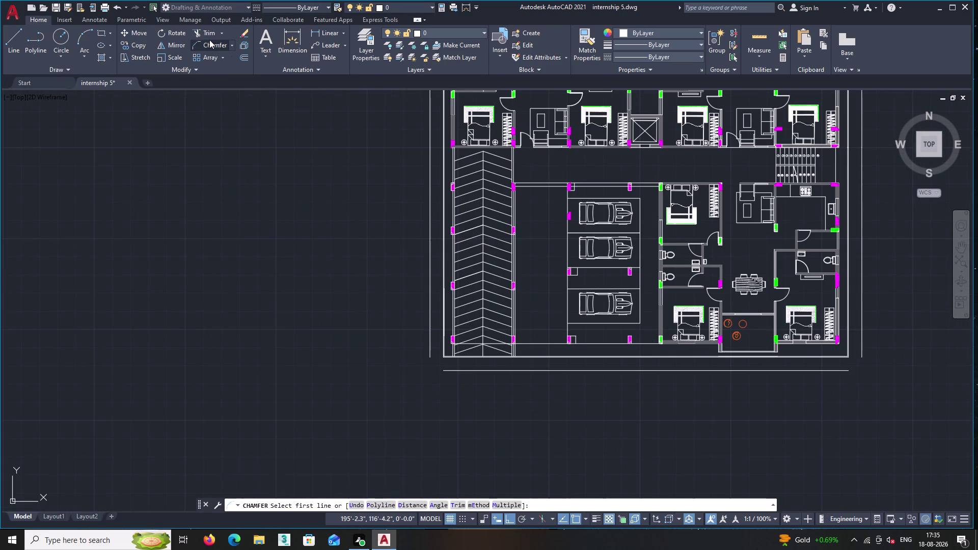
click(430, 350)
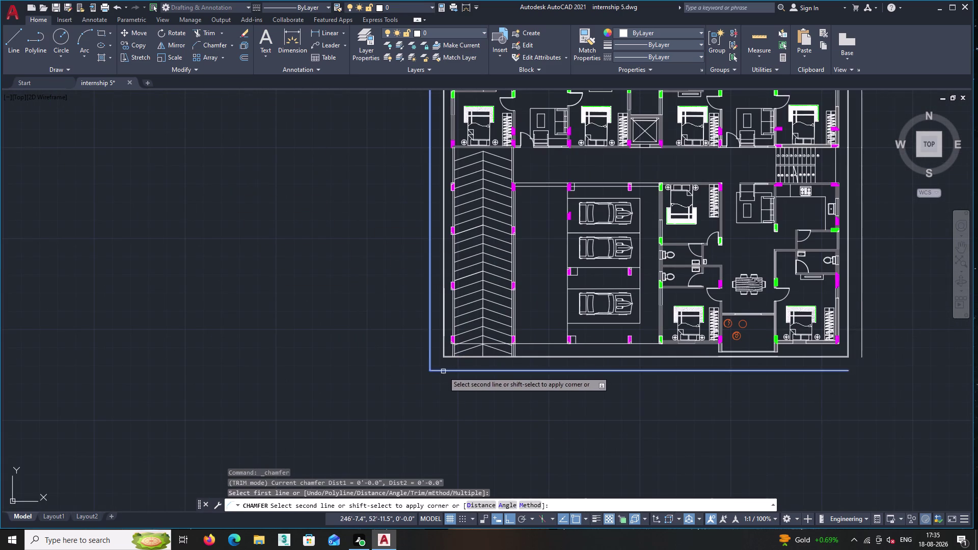
click(443, 371)
scroll(down, 3)
middle_drag(468, 394, 439, 385)
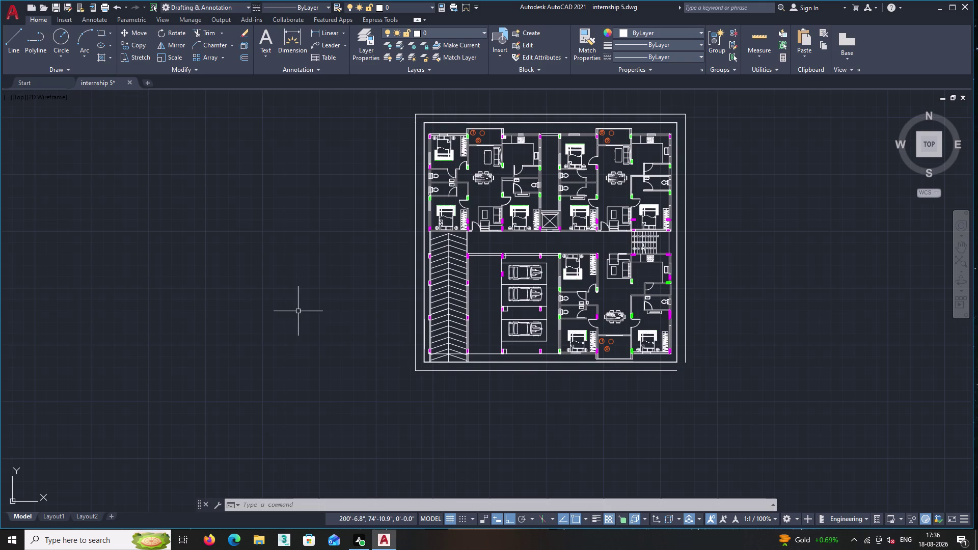
Dimension the top boundary from its left to right corner, placed above the plan, reading 98'-11".
double_click(323, 30)
scroll(up, 3)
middle_drag(417, 114, 349, 191)
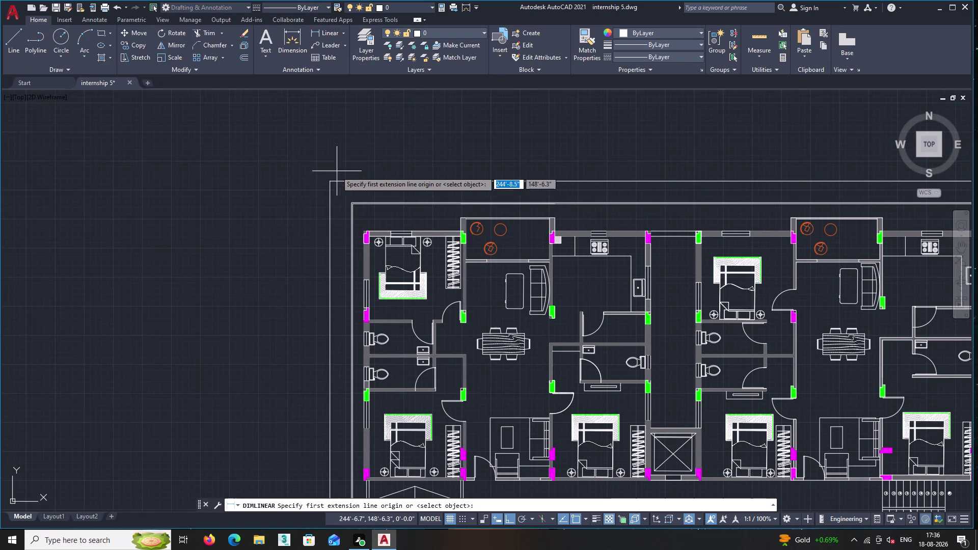
click(331, 181)
middle_drag(477, 158, 179, 149)
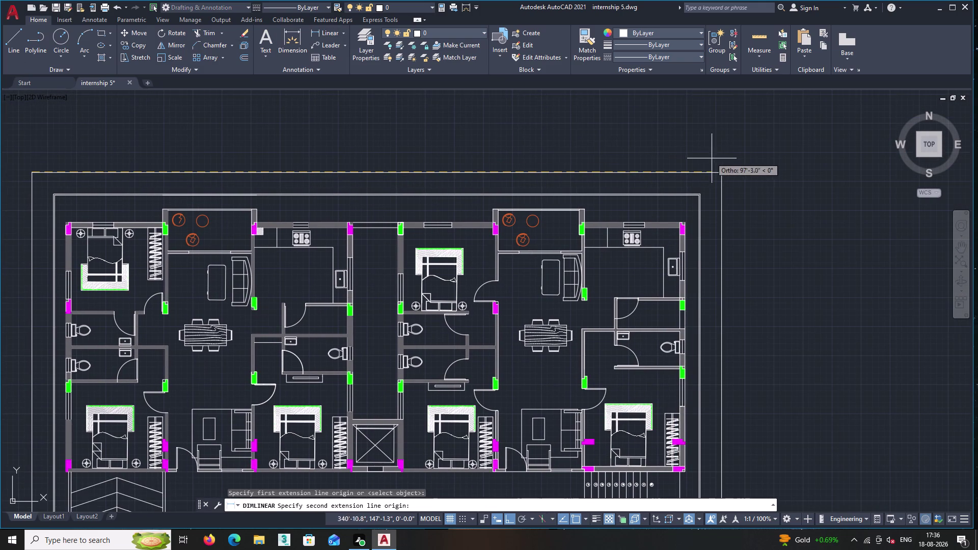
click(722, 172)
click(710, 143)
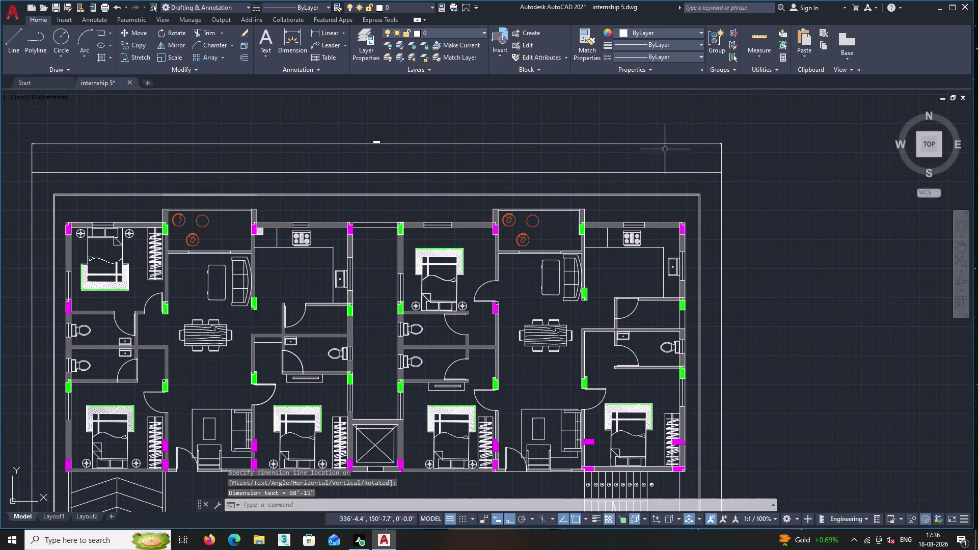
scroll(up, 3)
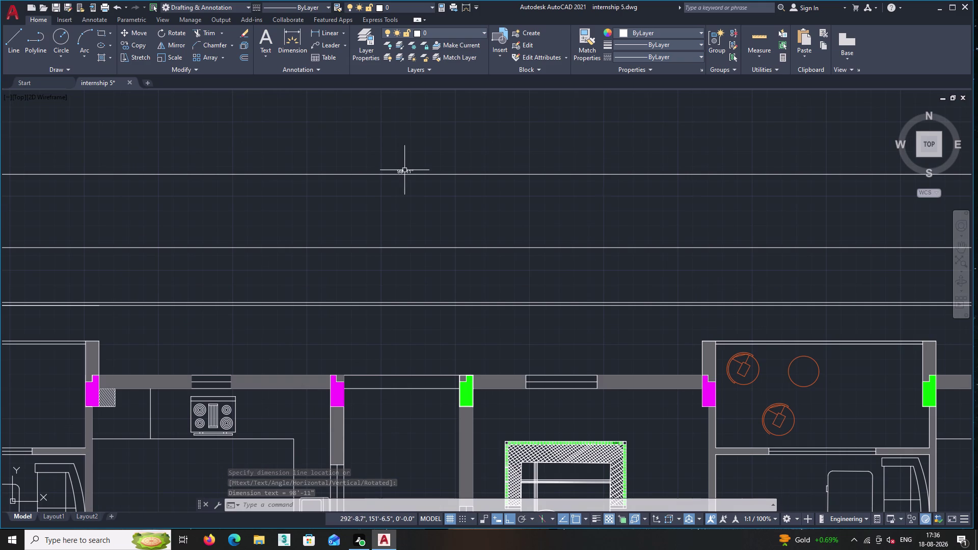
scroll(up, 3)
scroll(down, 3)
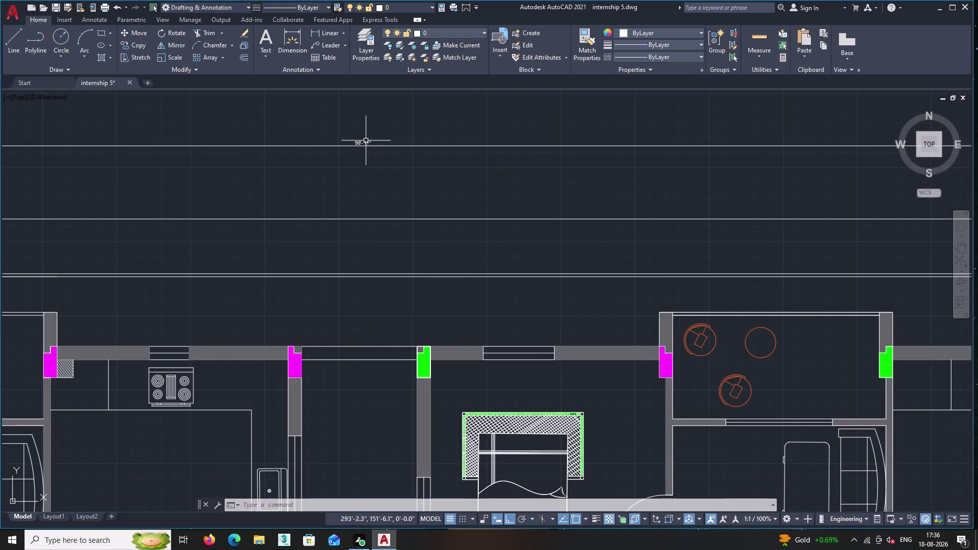
scroll(up, 3)
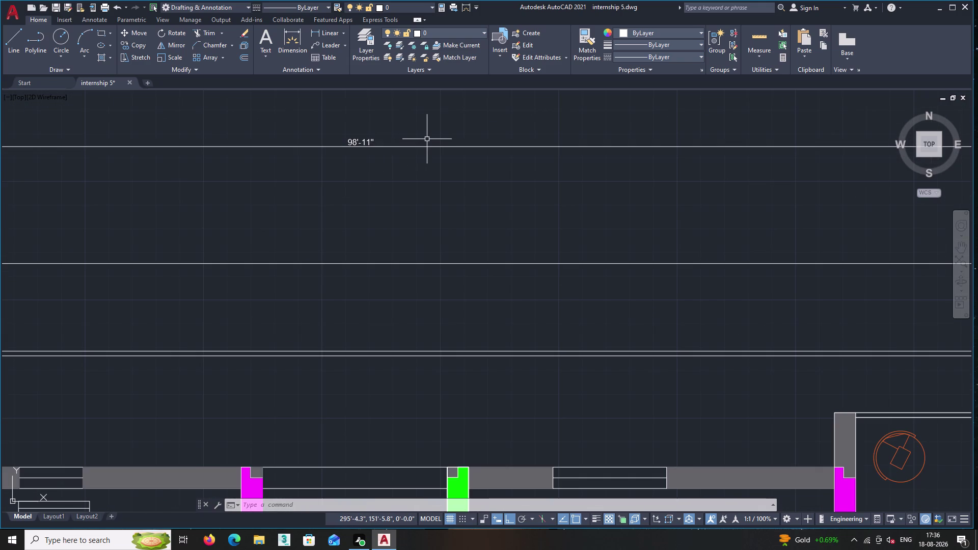
Use UNITS to set Architectural length units with 0'-0 1/2" precision.
text(units)
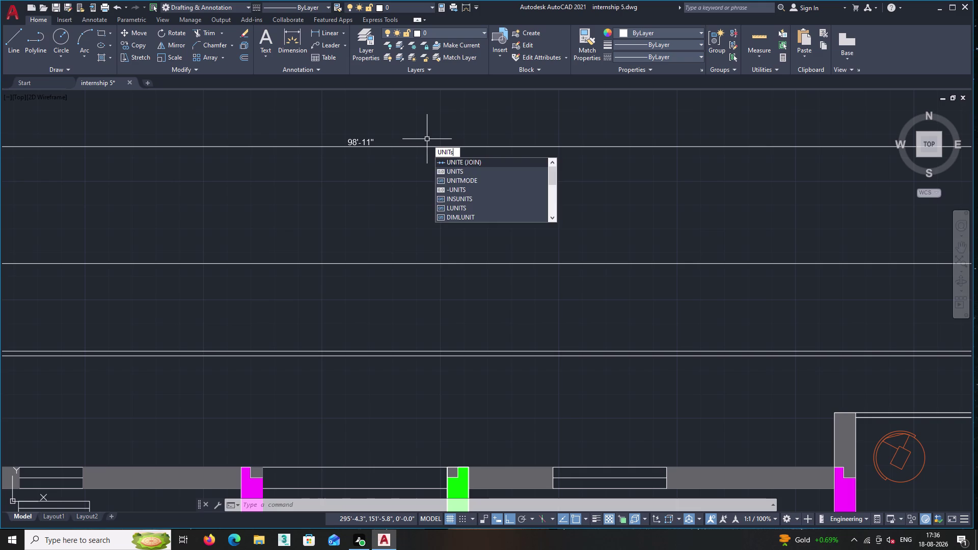
key(Return)
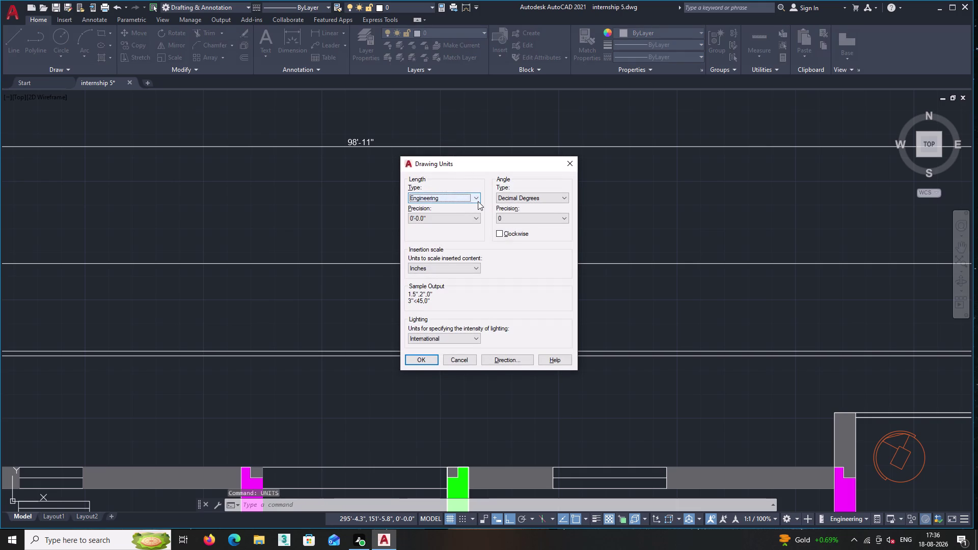
double_click(475, 198)
click(473, 199)
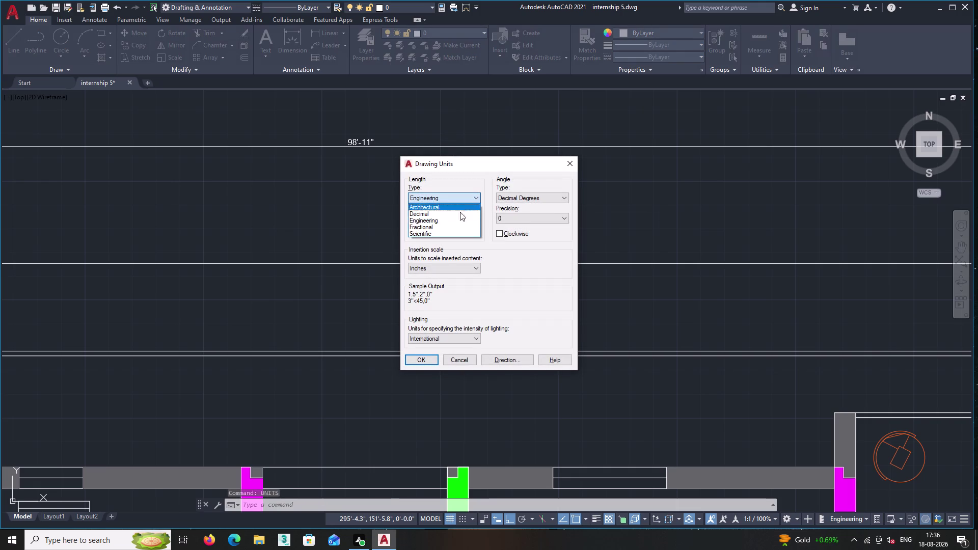
double_click(452, 209)
click(477, 217)
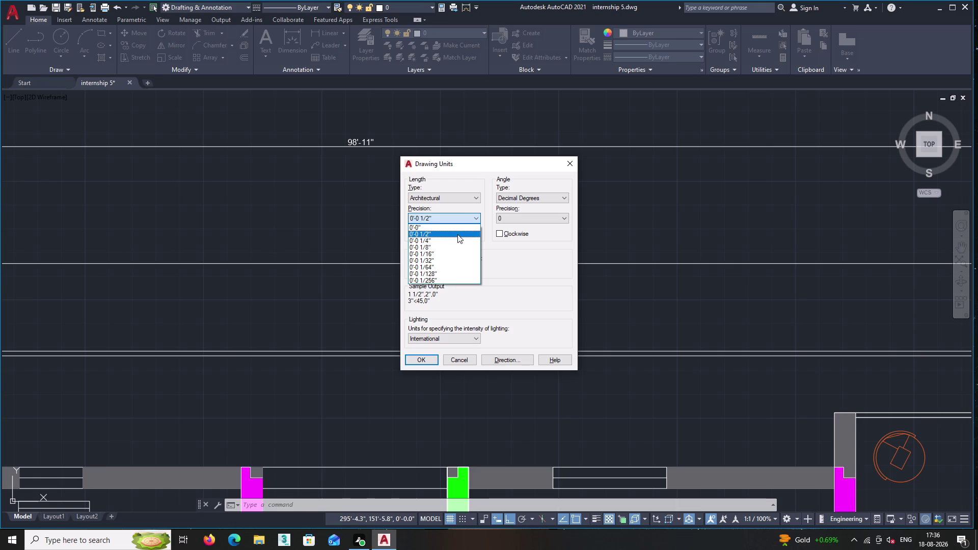
double_click(430, 234)
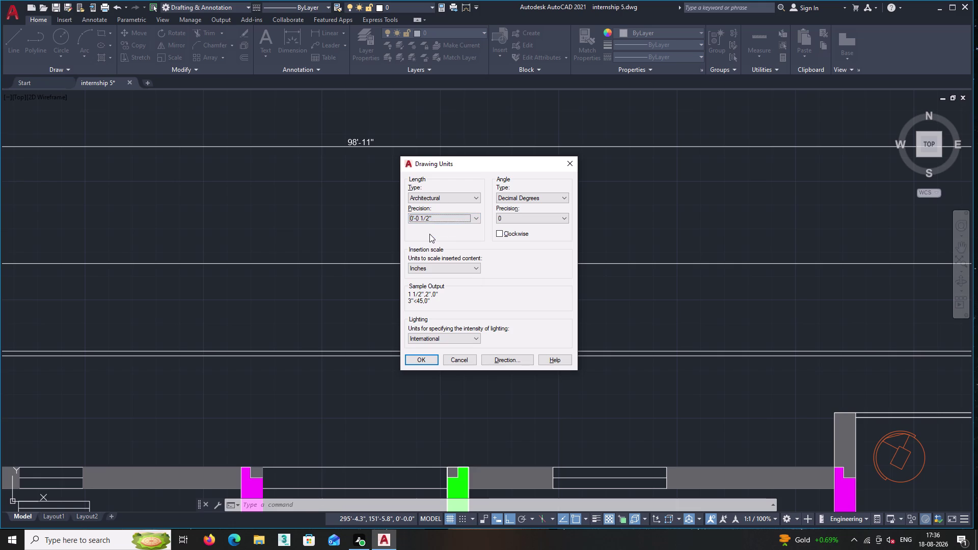
click(422, 360)
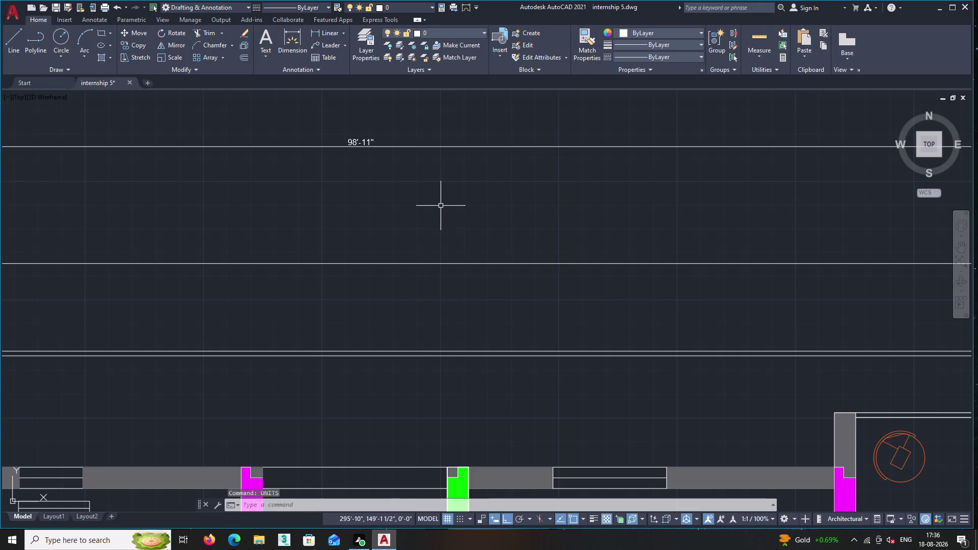
Open the Dimension Style Manager with the D command after correcting a mistyped entry.
text(unit)
text(s)
key(BackSpace)
key(BackSpace)
key(BackSpace)
key(BackSpace)
key(BackSpace)
key(BackSpace)
key(d)
key(Return)
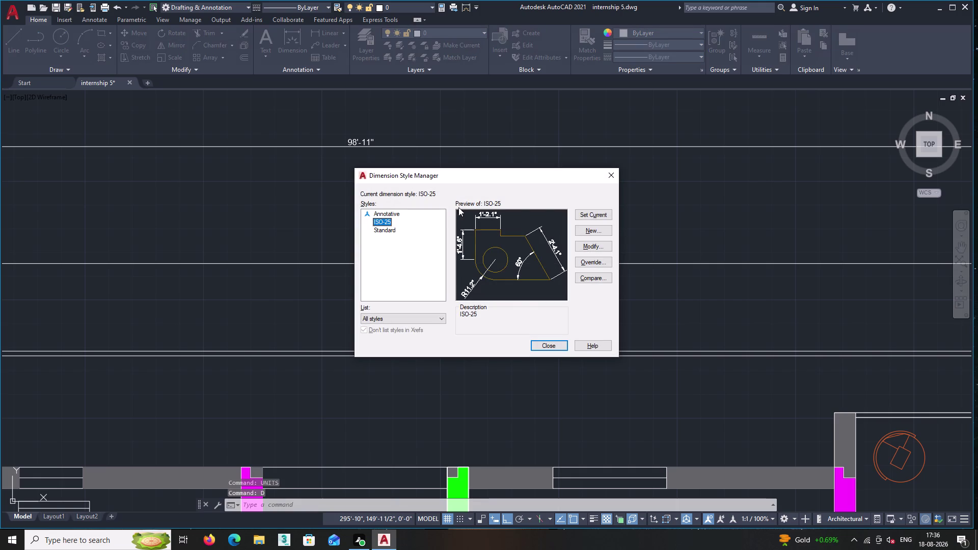
Give ISO-25 Architectural primary units at 0'-0 1/2" precision, then close the manager.
double_click(595, 245)
click(595, 245)
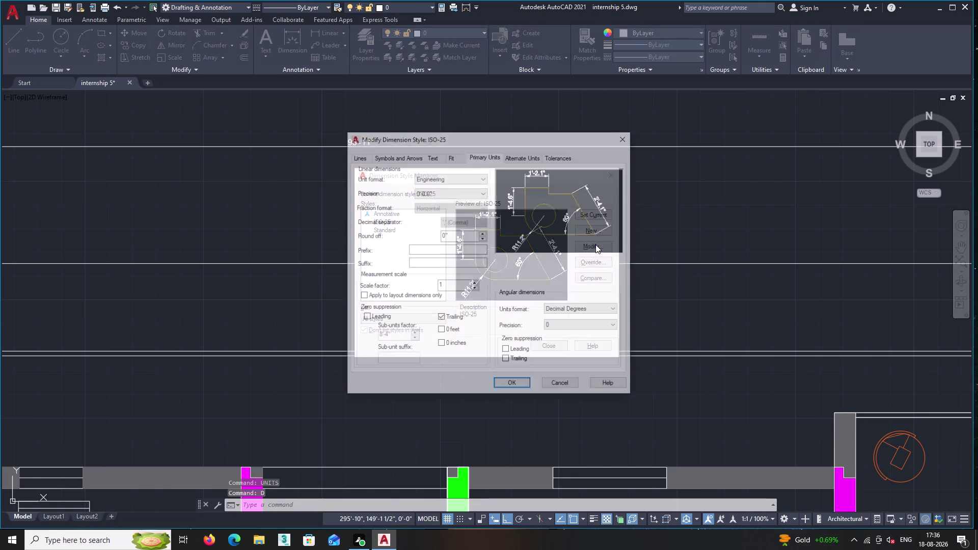
double_click(490, 155)
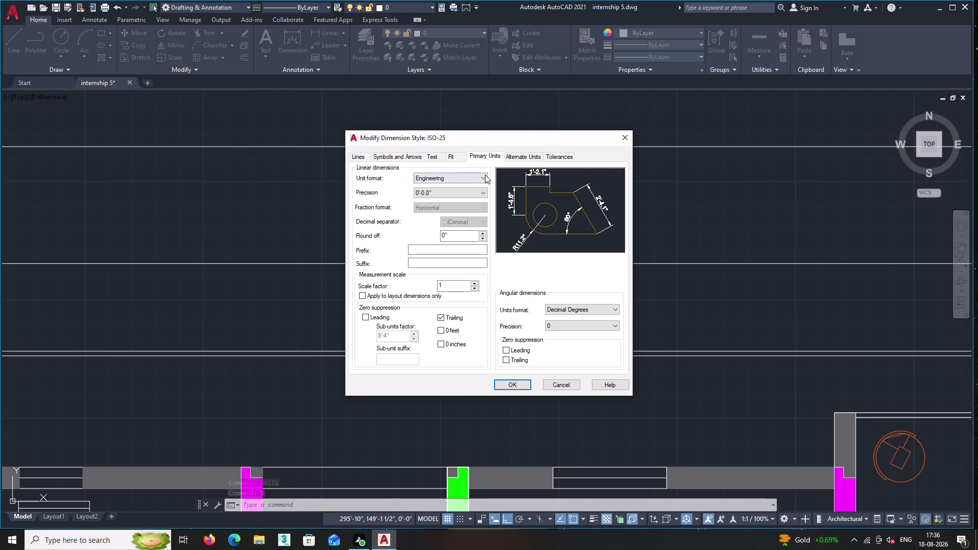
click(485, 175)
click(454, 204)
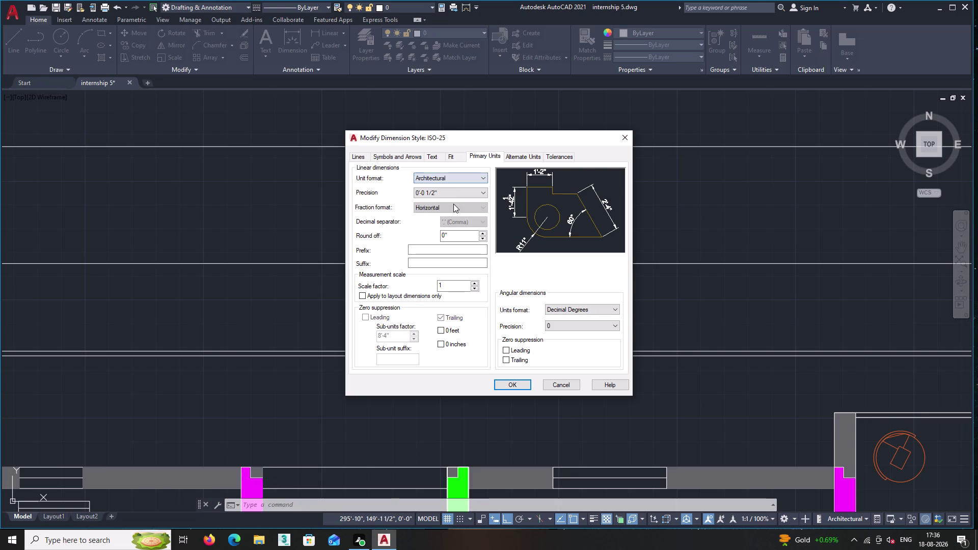
click(481, 194)
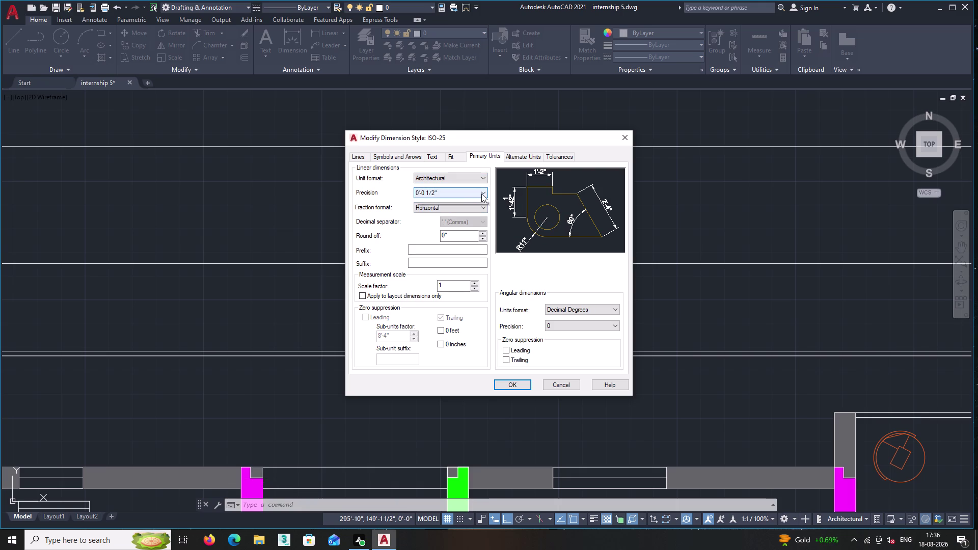
click(450, 207)
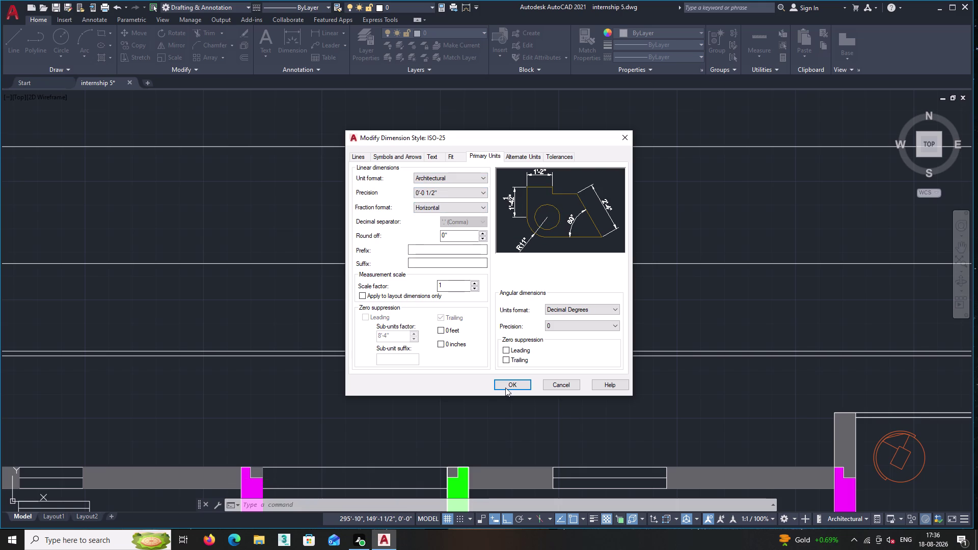
click(505, 388)
click(585, 216)
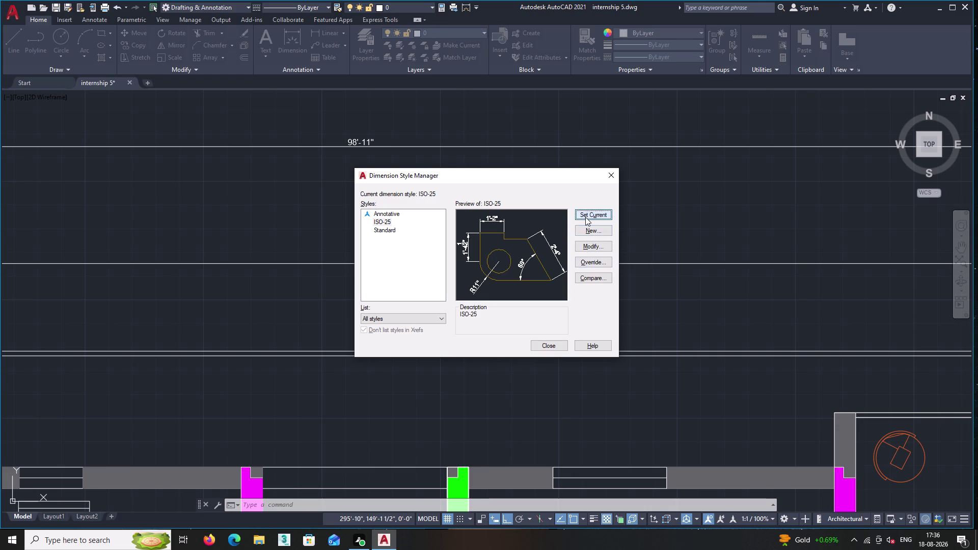
double_click(551, 342)
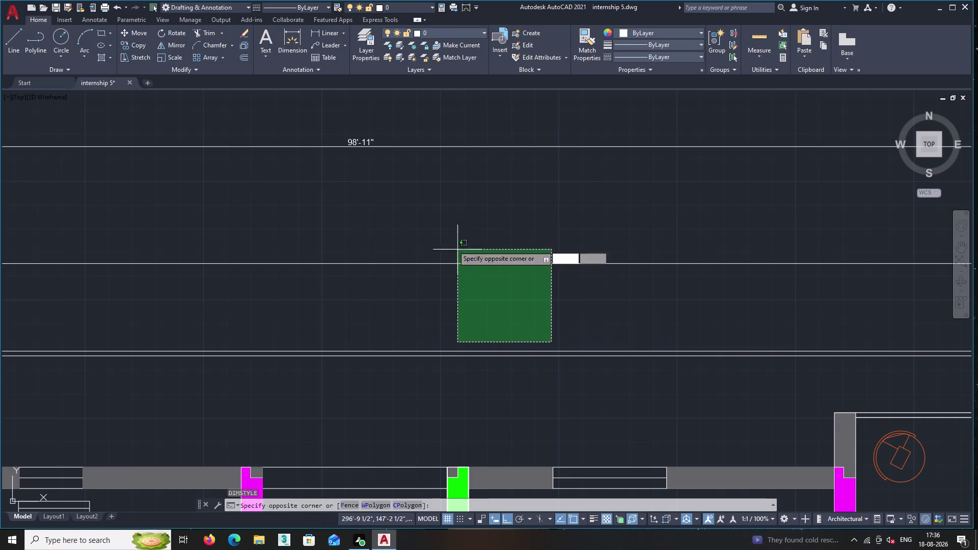
Leave the text editor above the plan, discarding the unsaved text changes.
triple_click(408, 197)
middle_drag(408, 197, 627, 248)
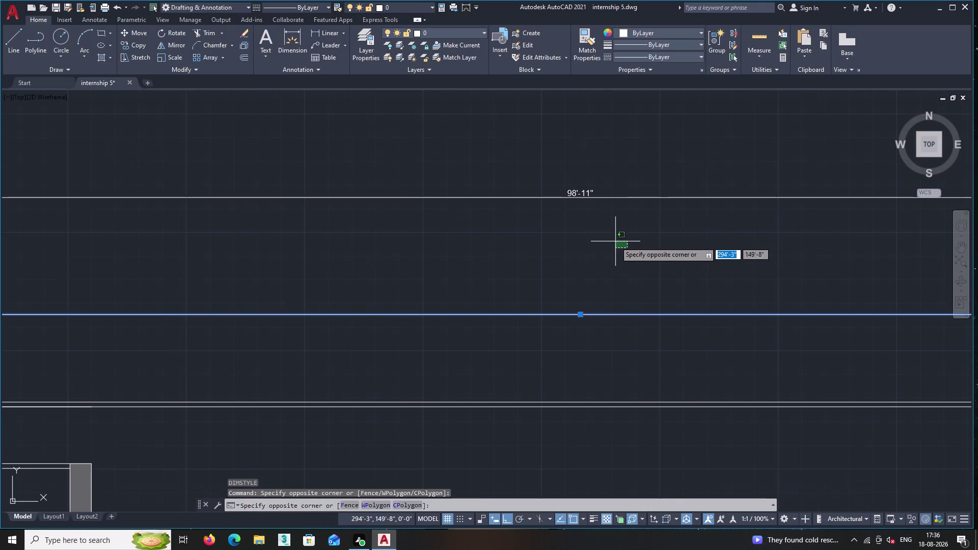
key(Escape)
key(Escape)
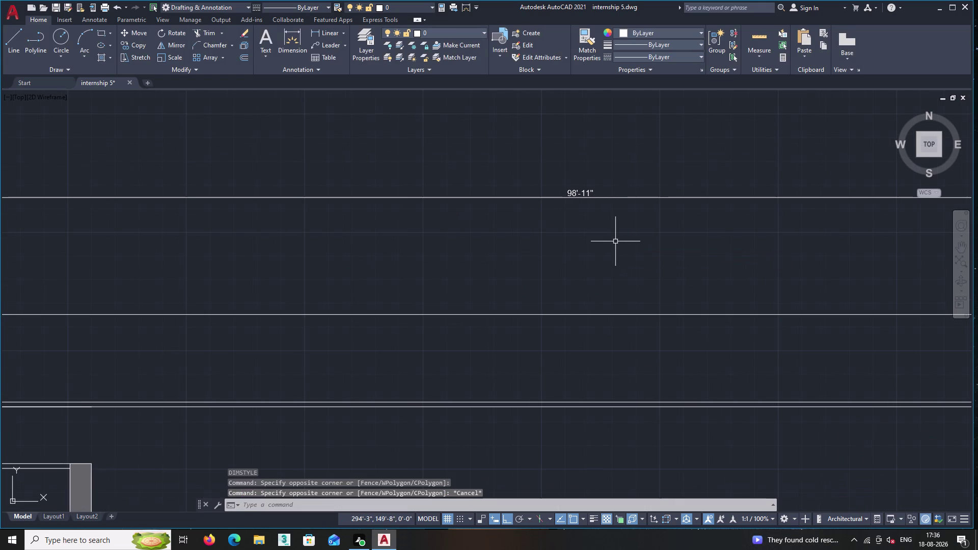
scroll(down, 3)
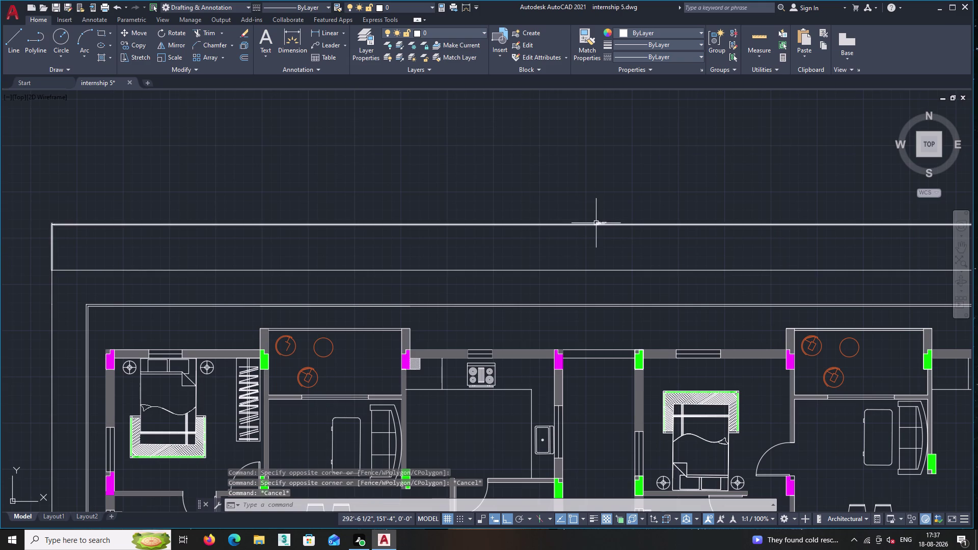
double_click(597, 223)
key(Delete)
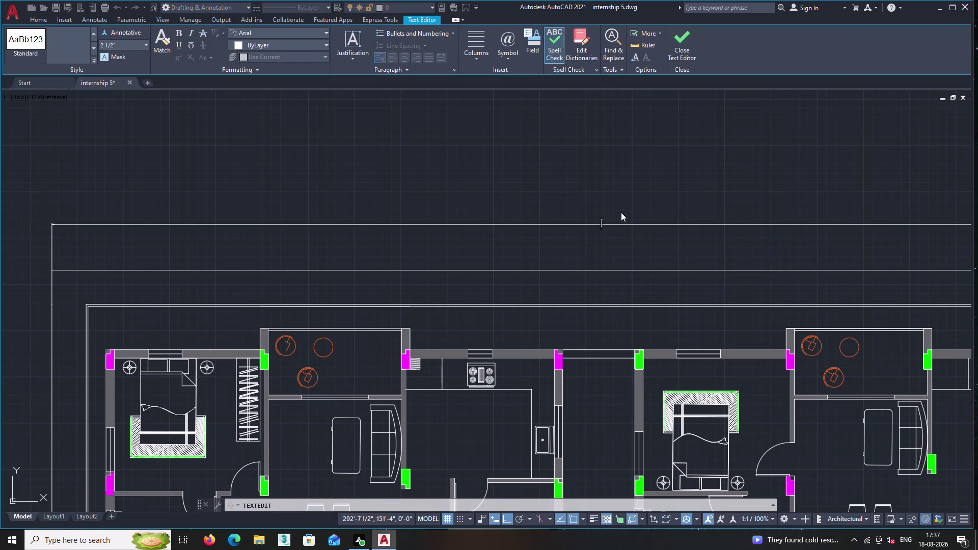
key(Escape)
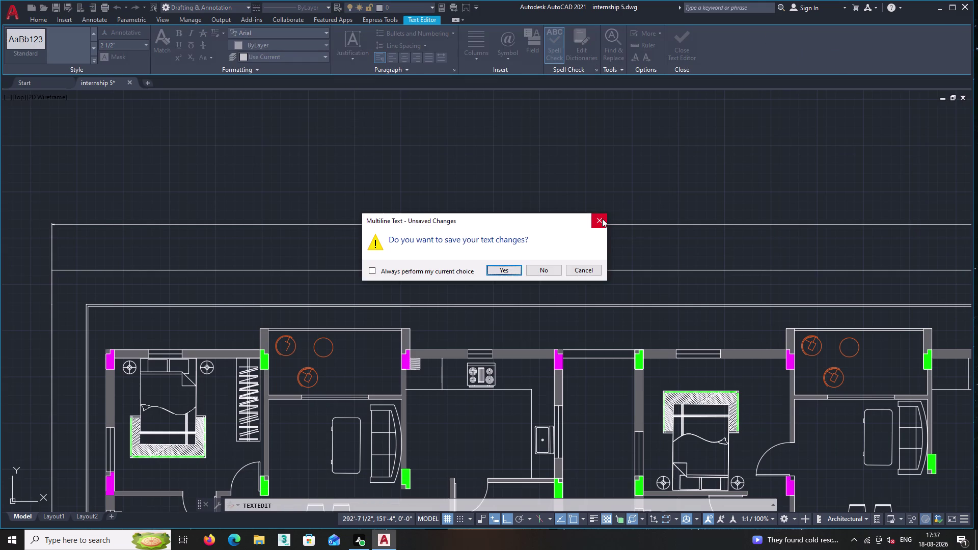
click(545, 262)
double_click(542, 270)
click(589, 243)
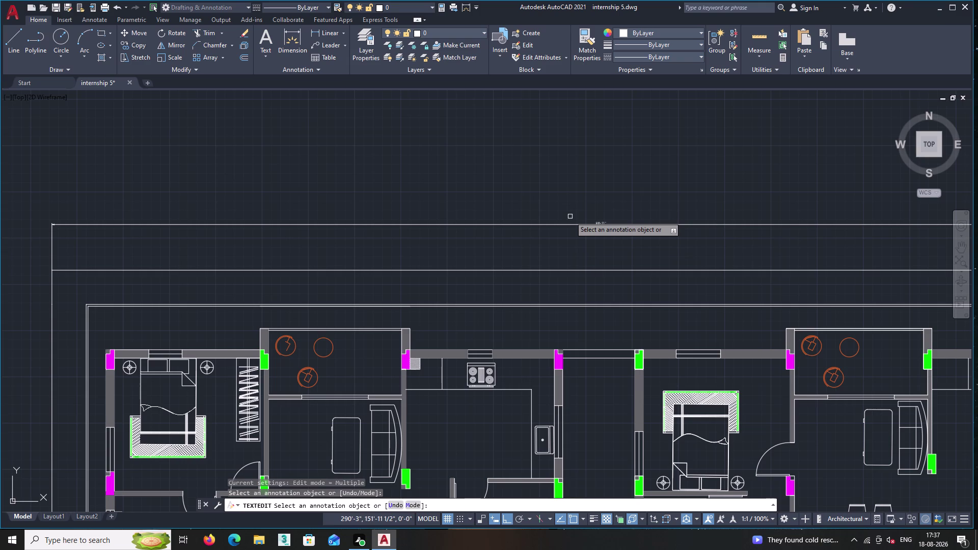
key(Escape)
Erase the stray line above the plan.
click(587, 246)
double_click(578, 215)
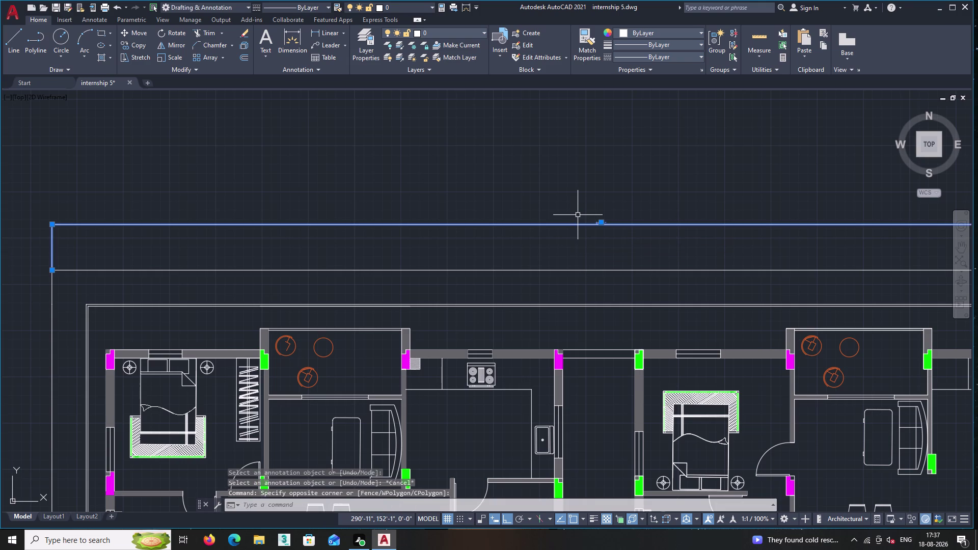
key(Delete)
middle_click(371, 232)
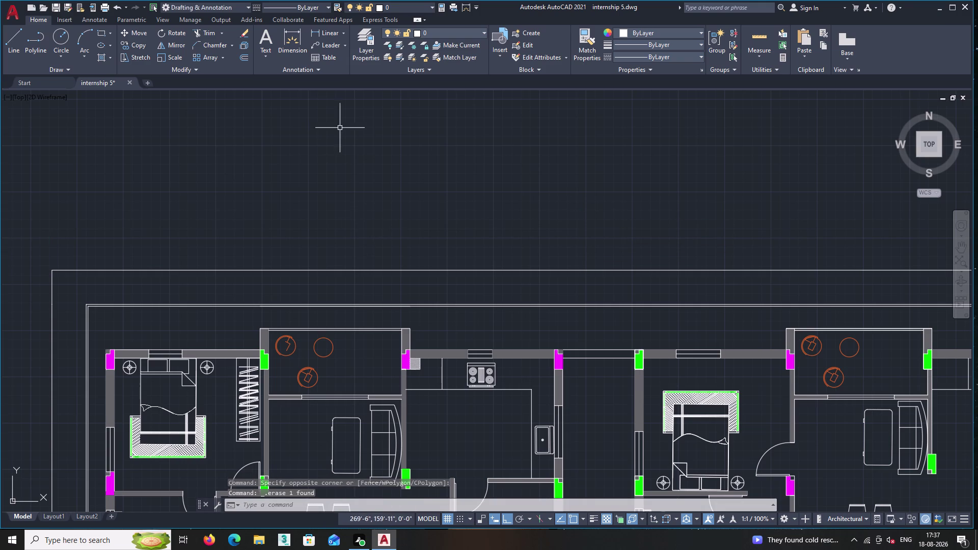
Place a linear dimension reading 98'-11" along the outer boundary, above the plan.
click(329, 32)
scroll(up, 3)
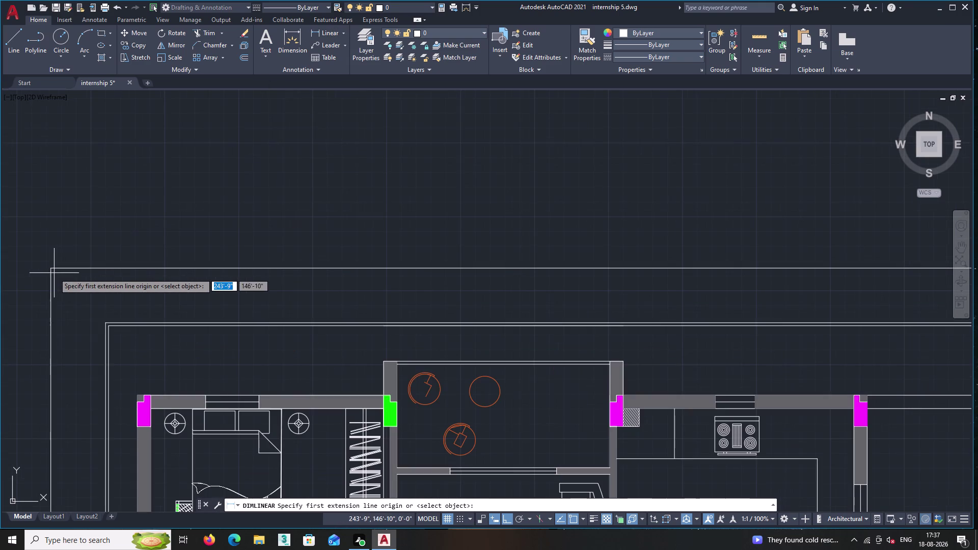
click(50, 267)
middle_drag(309, 283, 122, 230)
scroll(down, 3)
middle_drag(669, 222, 252, 224)
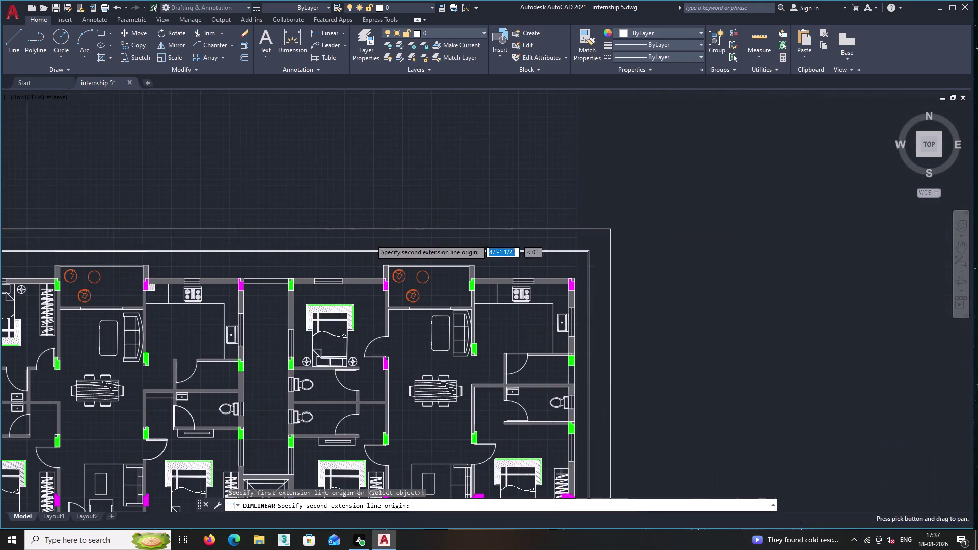
double_click(609, 230)
double_click(605, 205)
scroll(up, 3)
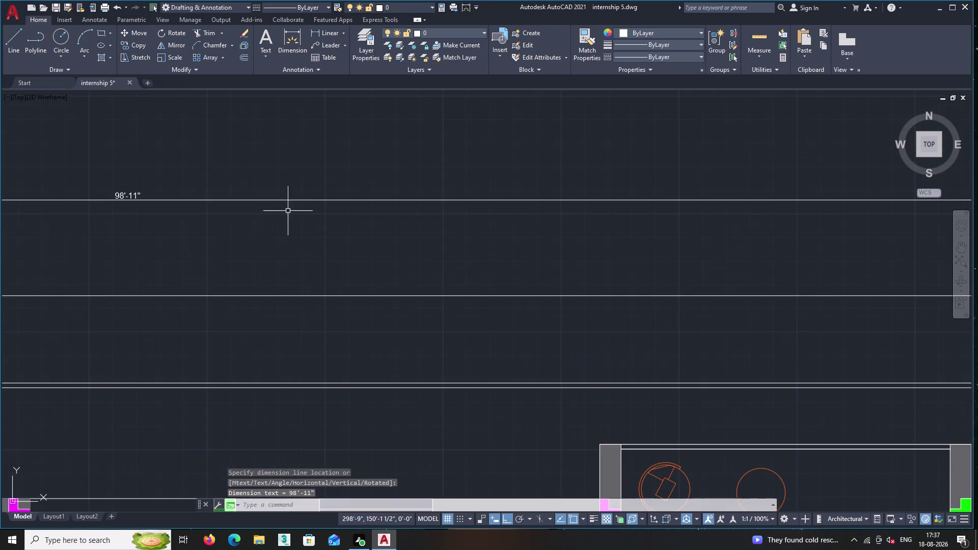
scroll(up, 3)
middle_drag(160, 207, 360, 255)
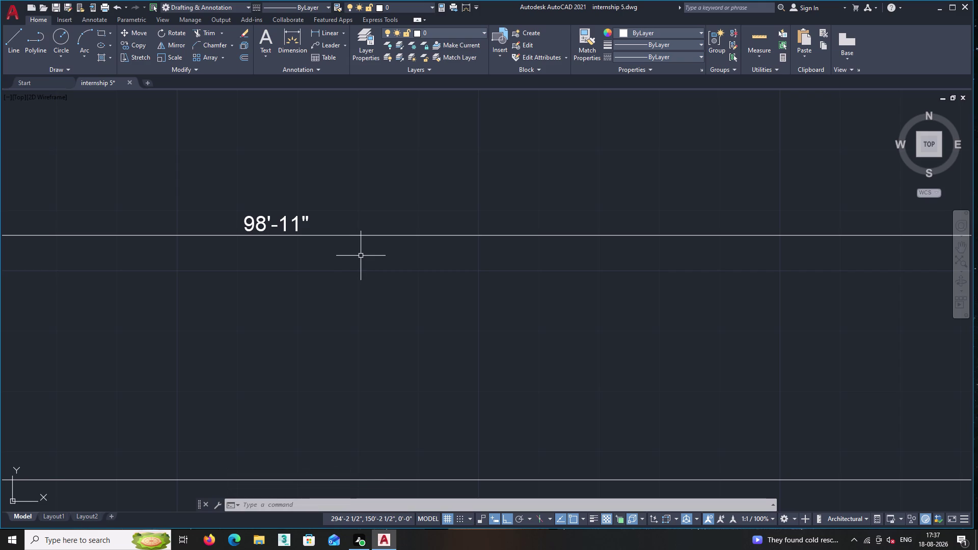
middle_drag(356, 256, 472, 262)
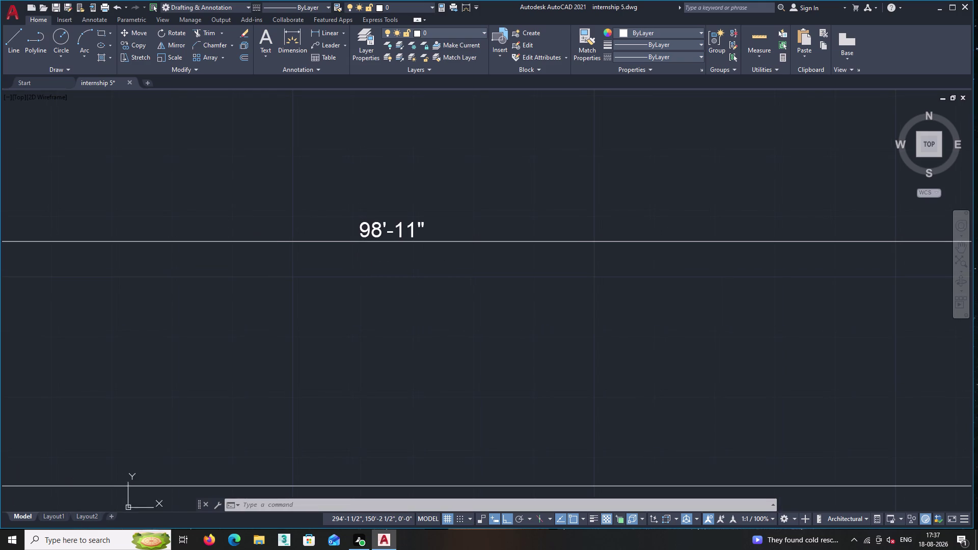
scroll(up, 3)
scroll(up, 3)
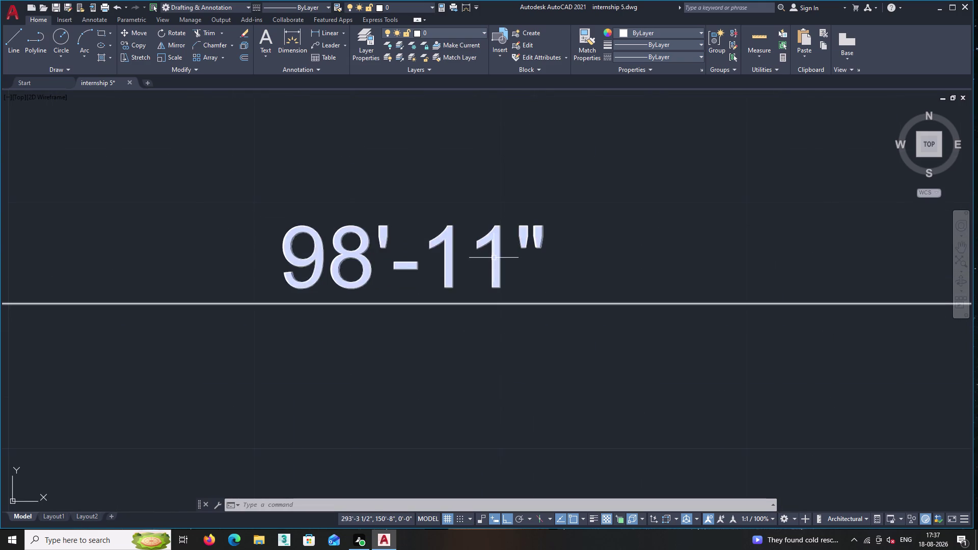
triple_click(493, 257)
Replace the boundary dimension text with 98'-101/2" and end text editing.
click(502, 252)
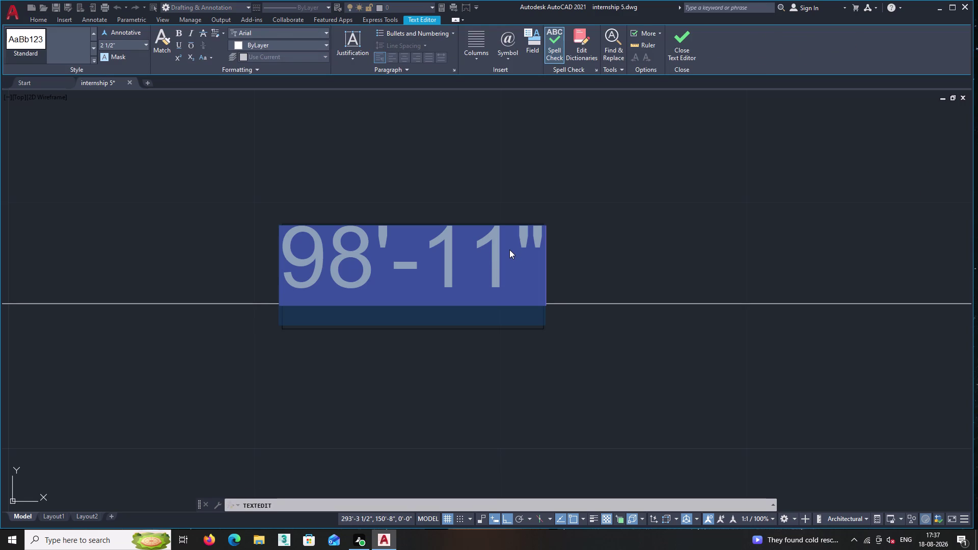
key(BackSpace)
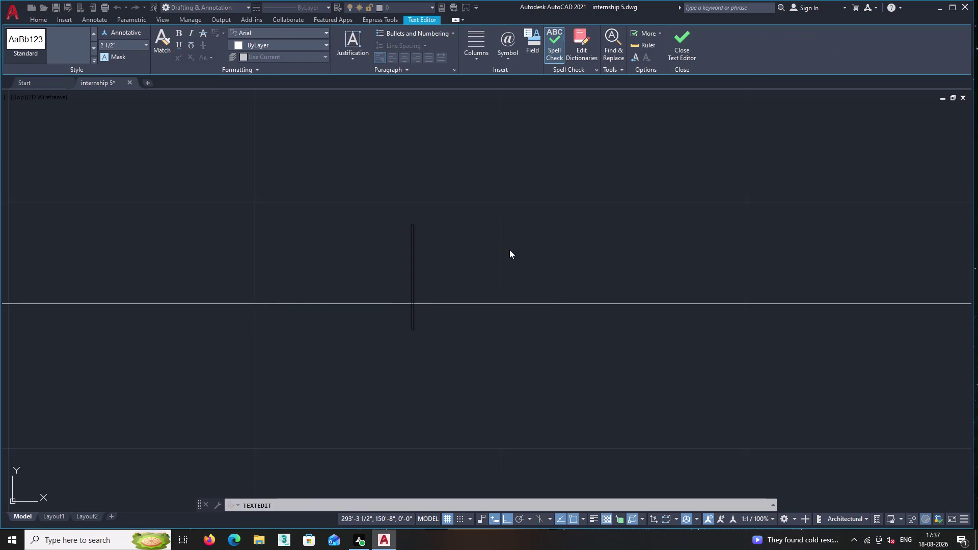
text(98)
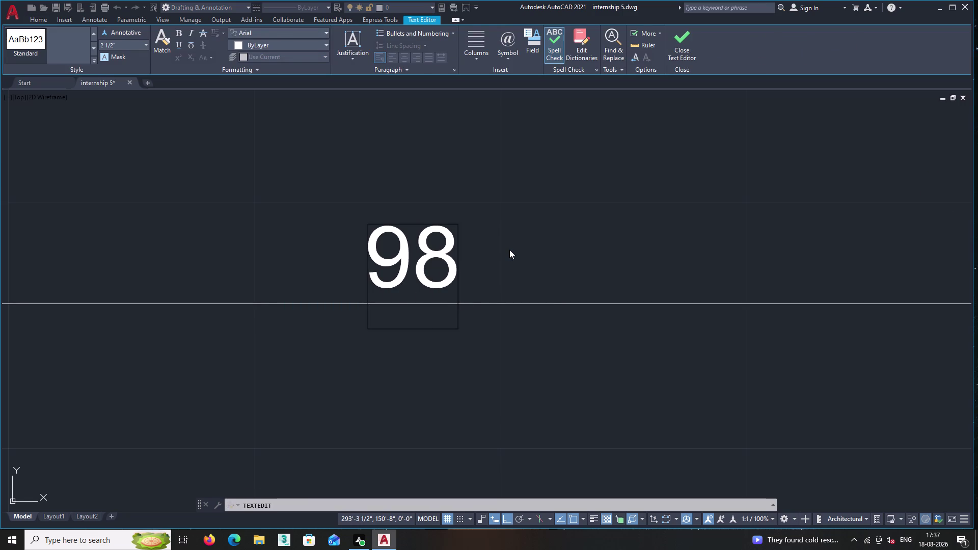
key(apostrophe)
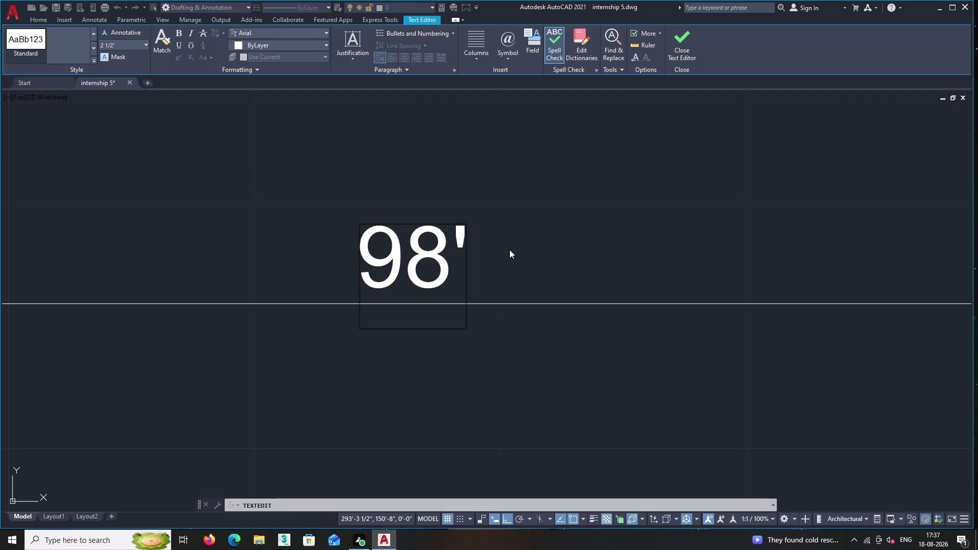
key(minus)
text(10)
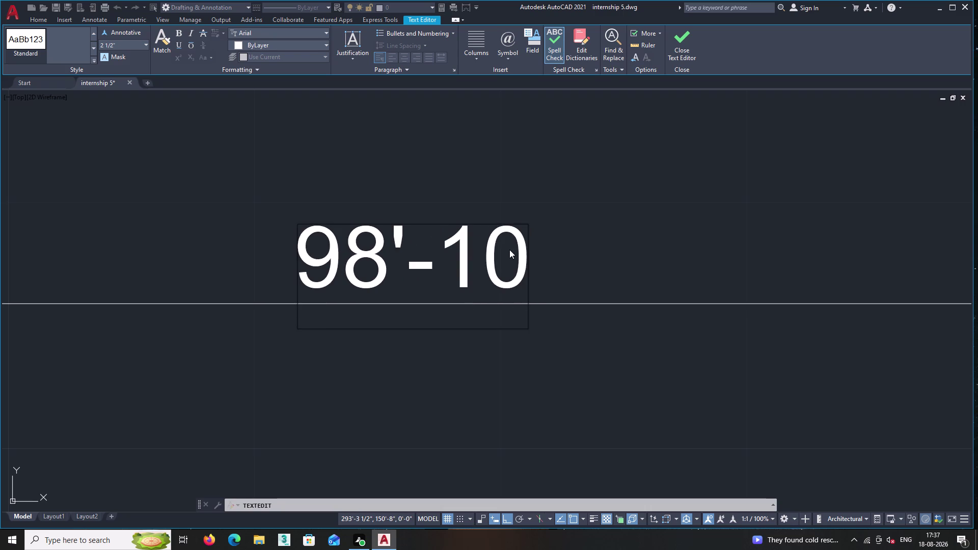
key(1)
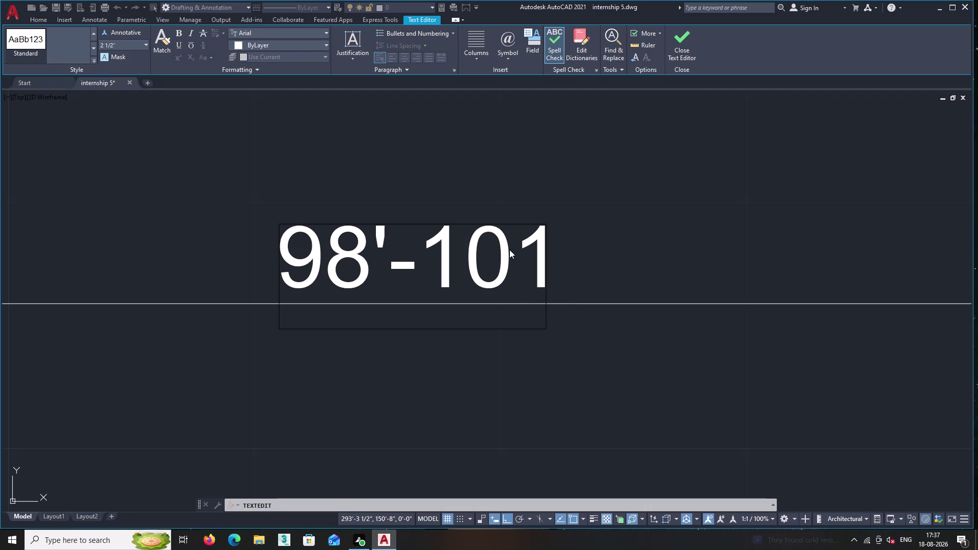
key(slash)
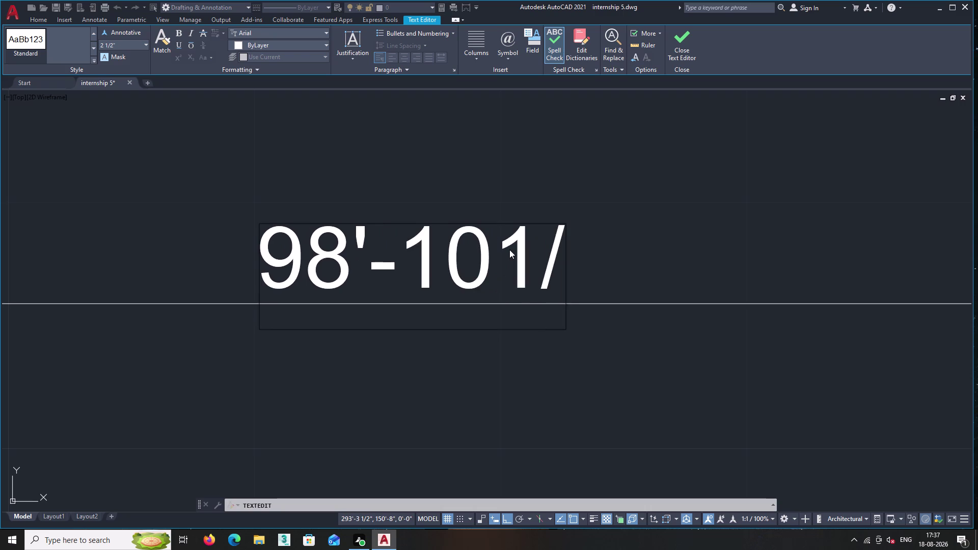
key(2)
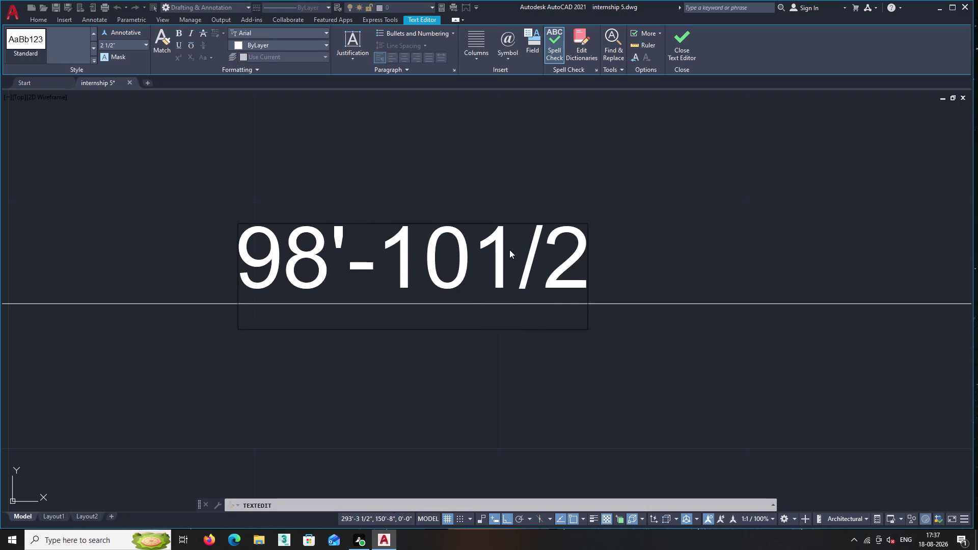
key(shift+quotedbl)
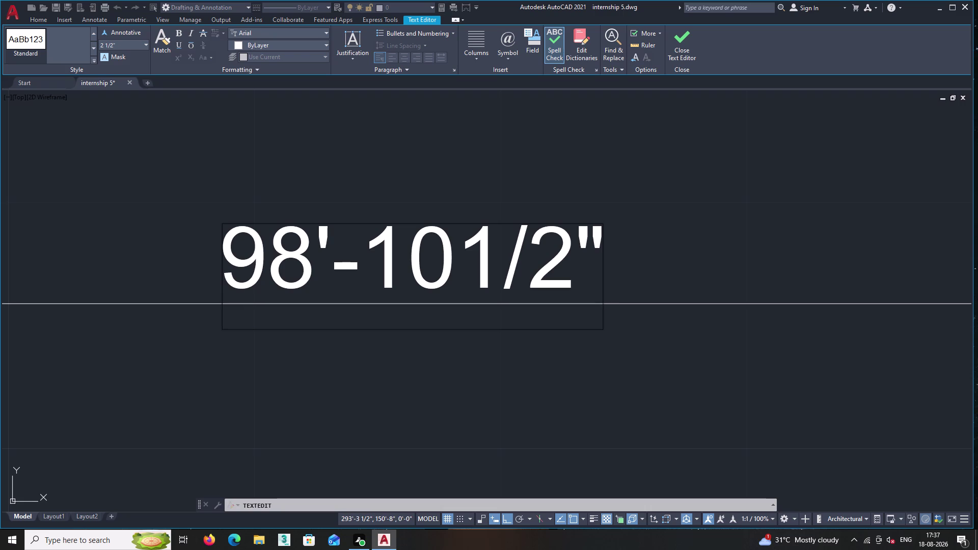
click(486, 345)
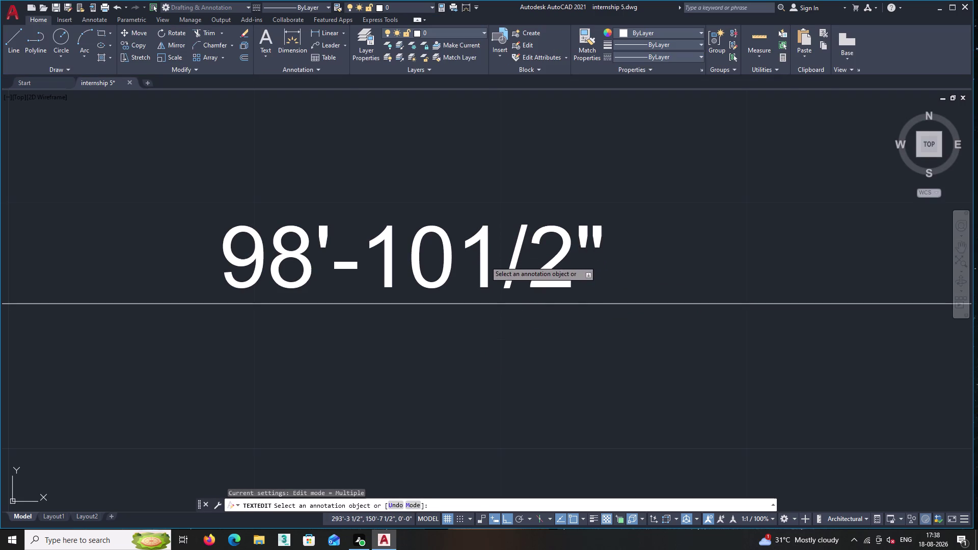
key(Escape)
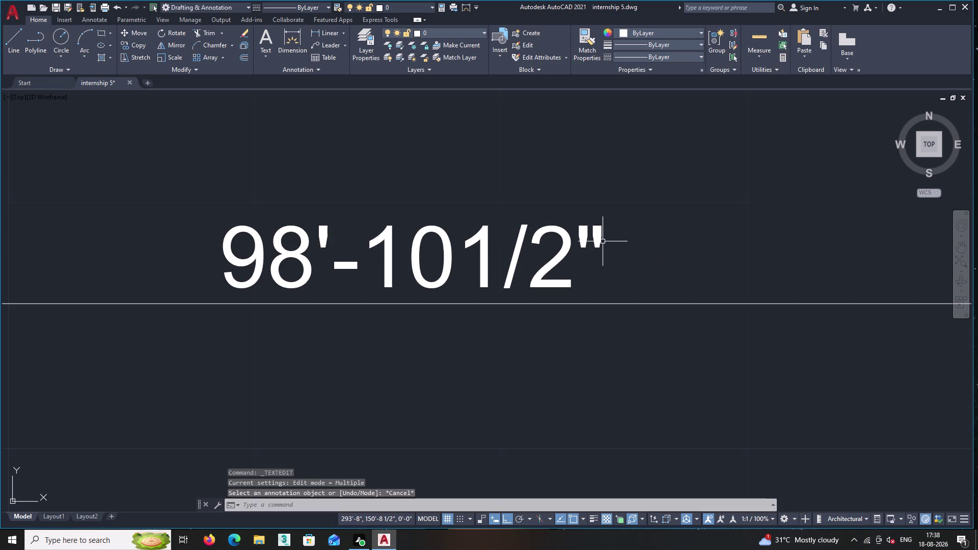
Move the view to the plan's upper-left outer boundary and start a Linear dimension there.
scroll(down, 3)
scroll(down, 3)
middle_drag(574, 314, 569, 293)
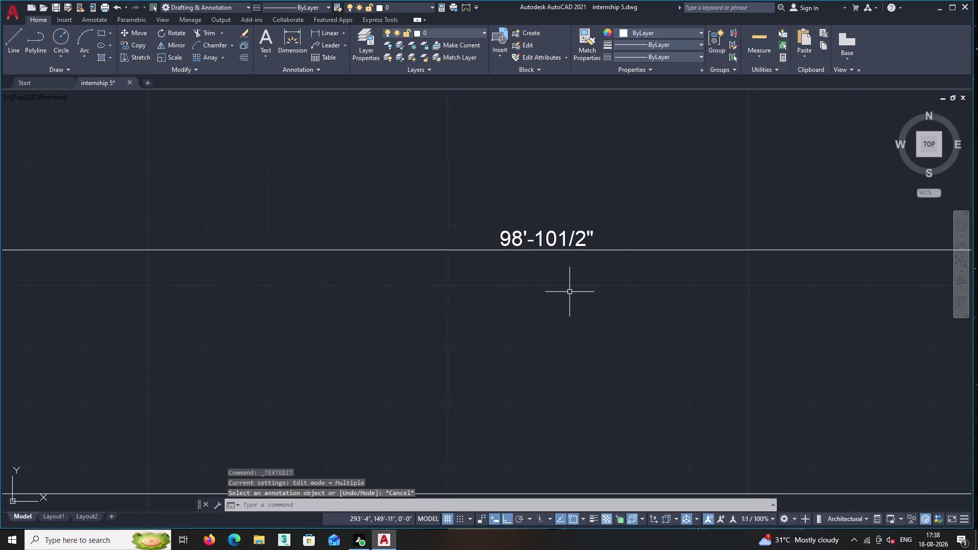
scroll(up, 3)
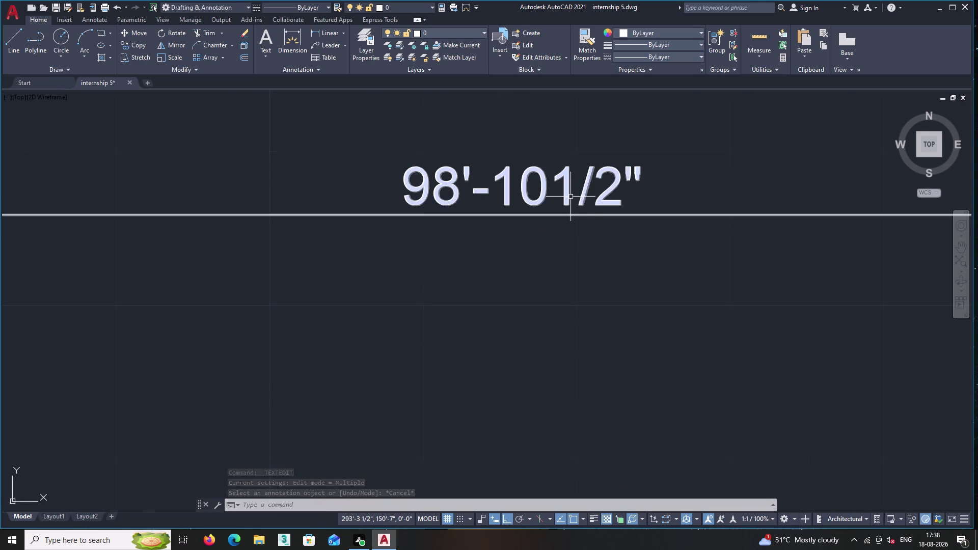
scroll(down, 3)
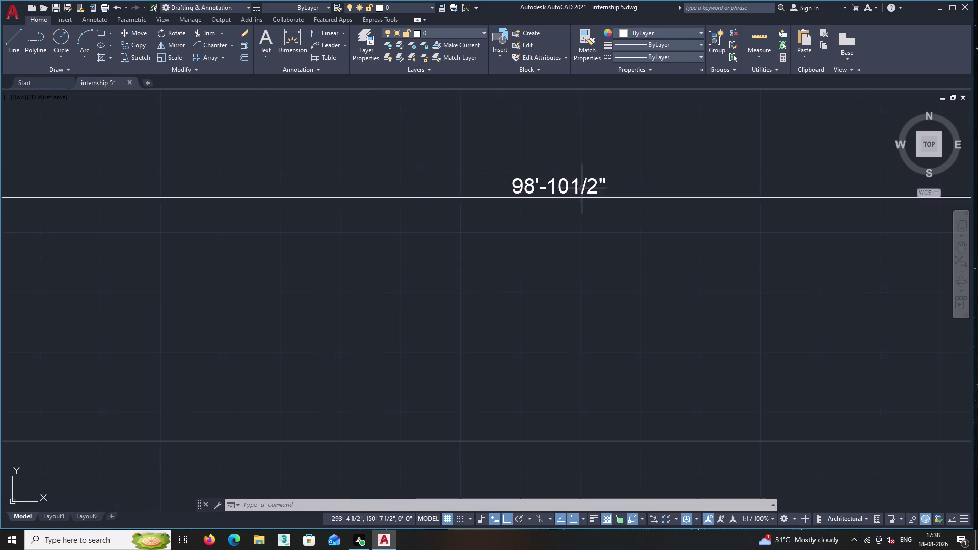
scroll(up, 3)
scroll(down, 3)
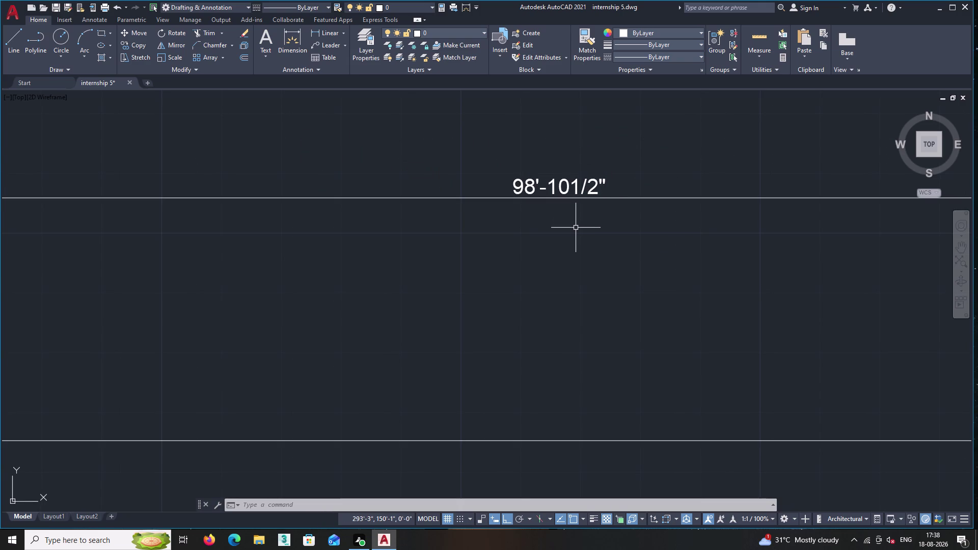
scroll(down, 3)
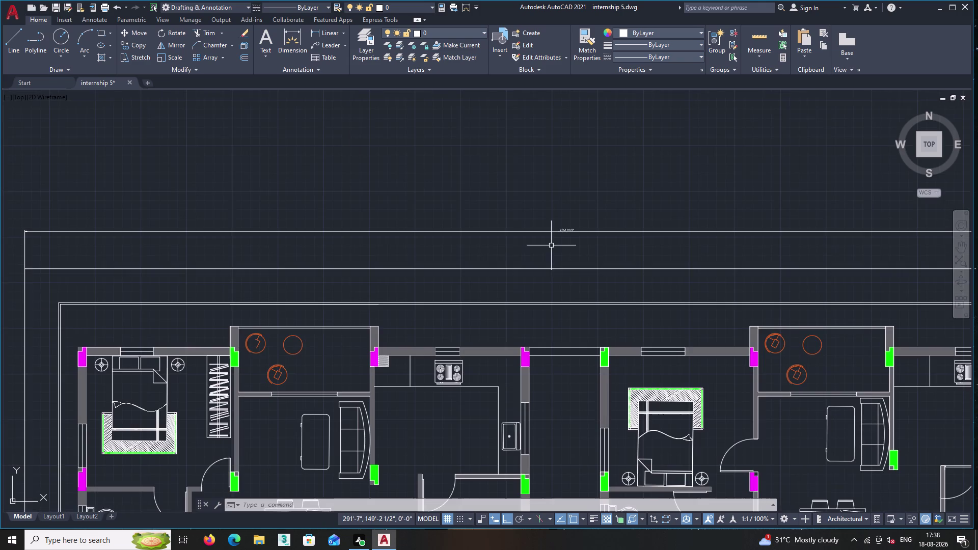
middle_drag(551, 245, 522, 242)
middle_drag(461, 225, 730, 205)
scroll(up, 3)
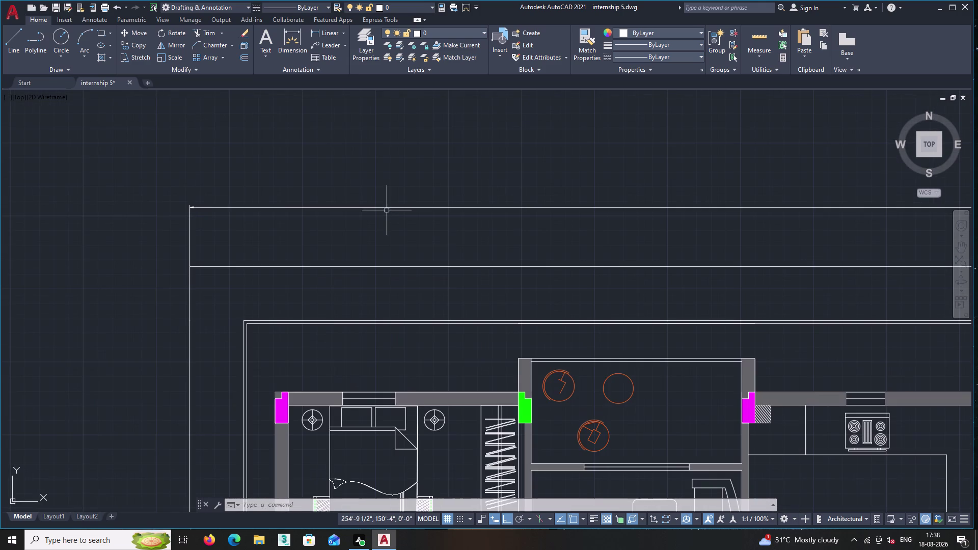
click(339, 35)
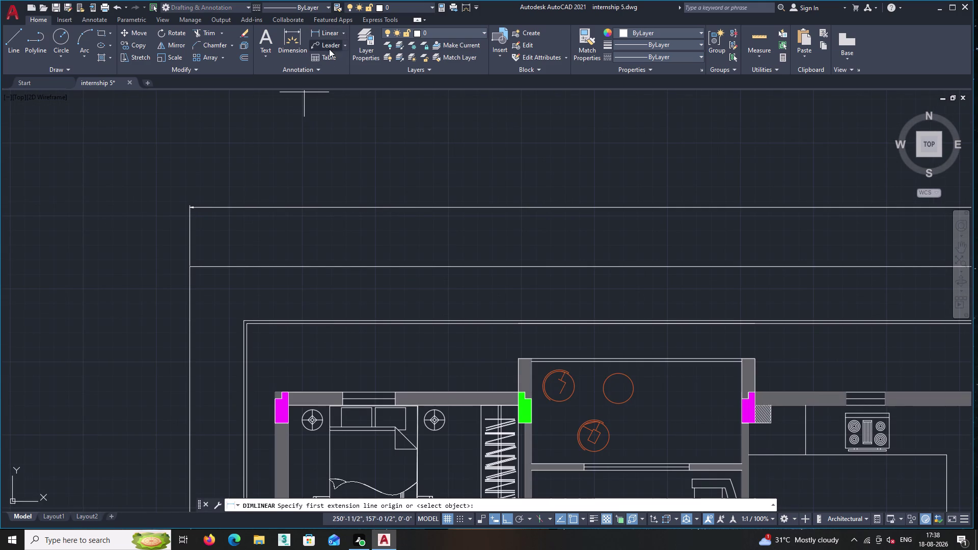
Dimension the left outer boundary vertically from its top-left to bottom-left corner.
middle_drag(460, 216, 207, 153)
middle_drag(511, 183, 229, 124)
middle_drag(240, 129, 781, 103)
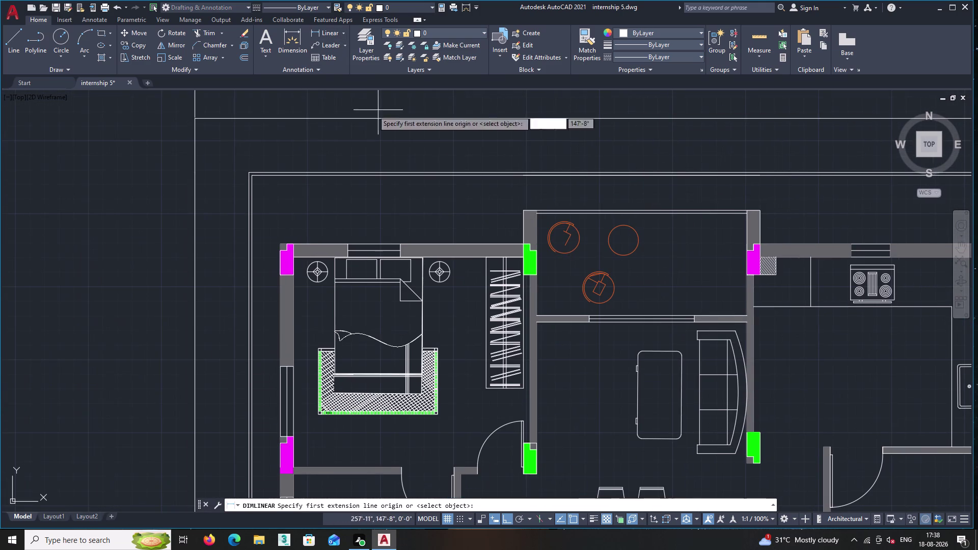
click(194, 118)
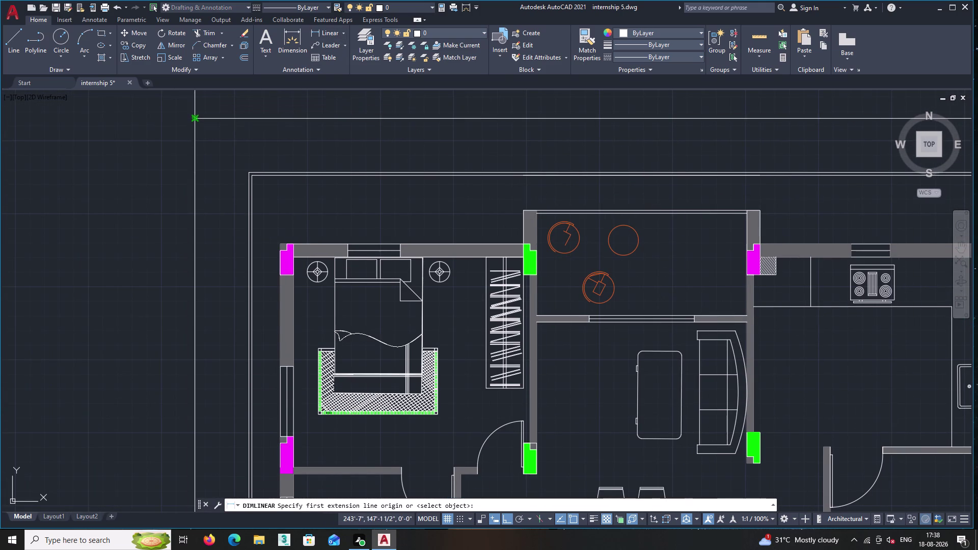
middle_drag(182, 331, 226, 126)
scroll(down, 3)
middle_drag(228, 364, 328, 32)
middle_drag(338, 272, 342, 262)
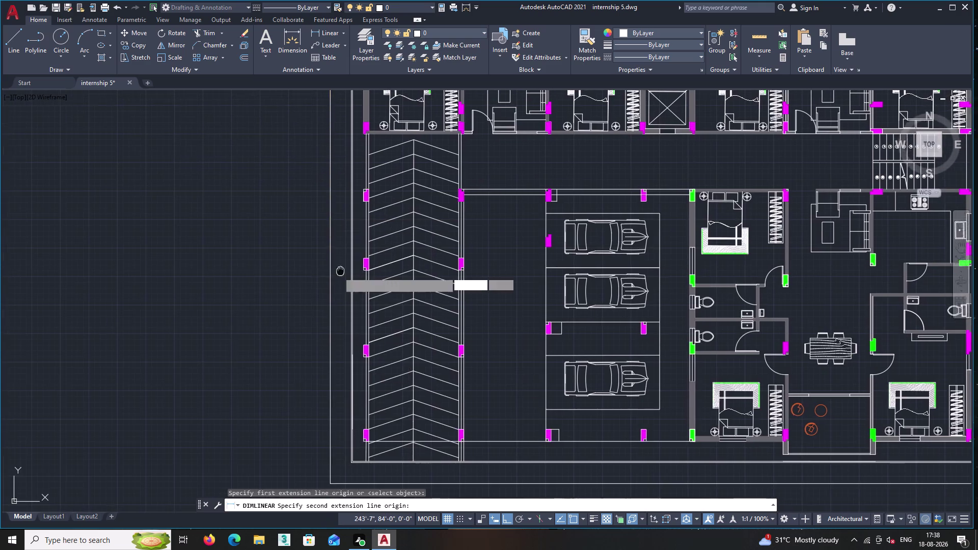
middle_drag(343, 261, 326, 15)
scroll(up, 3)
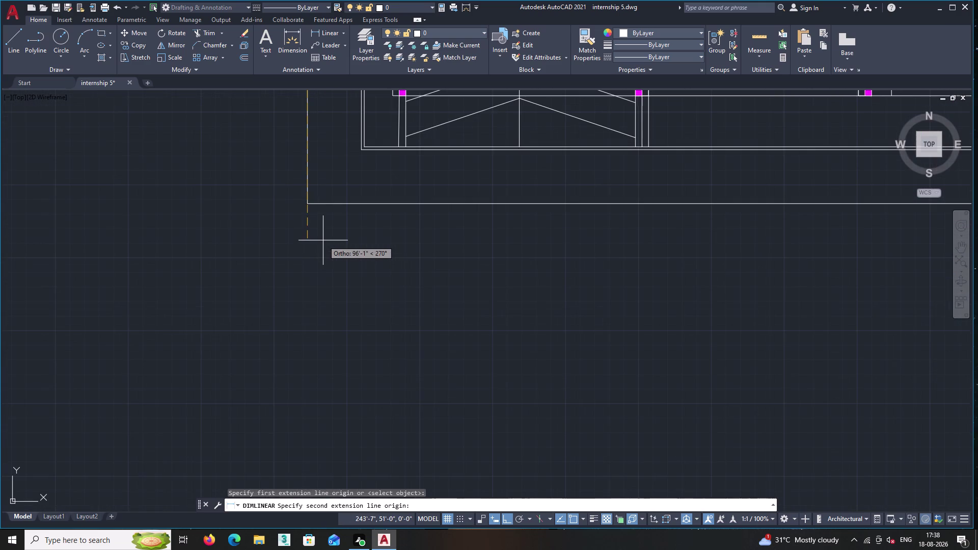
scroll(up, 3)
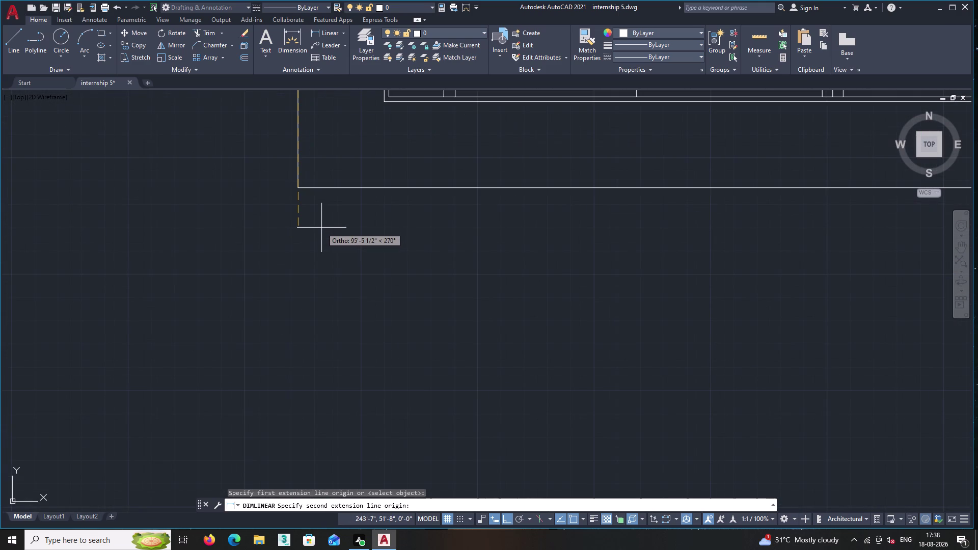
scroll(up, 3)
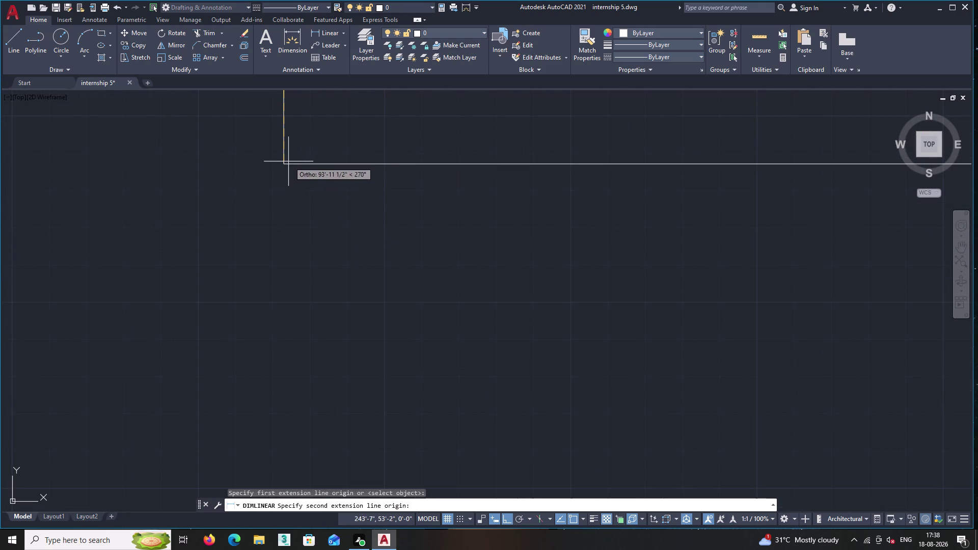
click(284, 164)
click(267, 165)
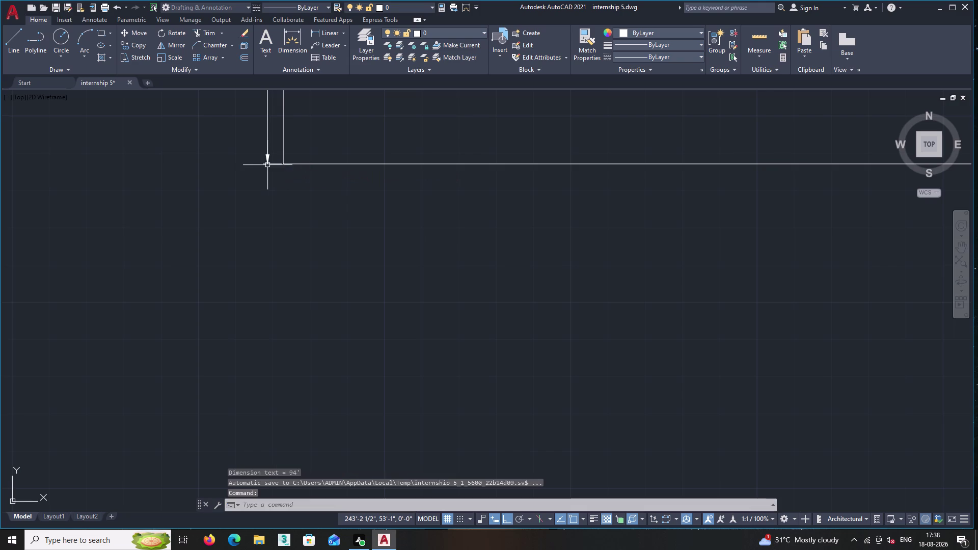
Find the new 94' dimension and open its text for editing.
middle_drag(267, 168, 349, 466)
middle_drag(351, 236, 358, 549)
scroll(down, 3)
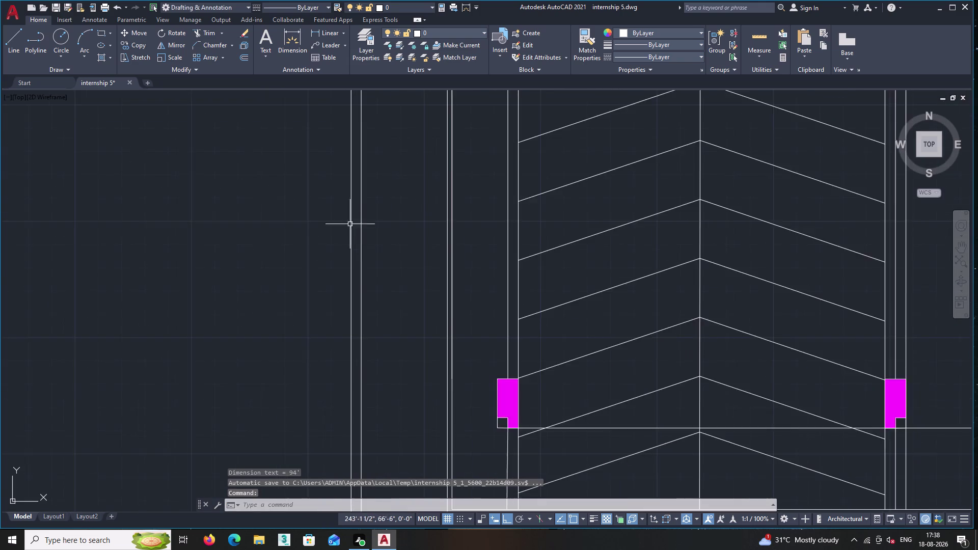
scroll(down, 3)
middle_drag(363, 270, 403, 467)
scroll(down, 3)
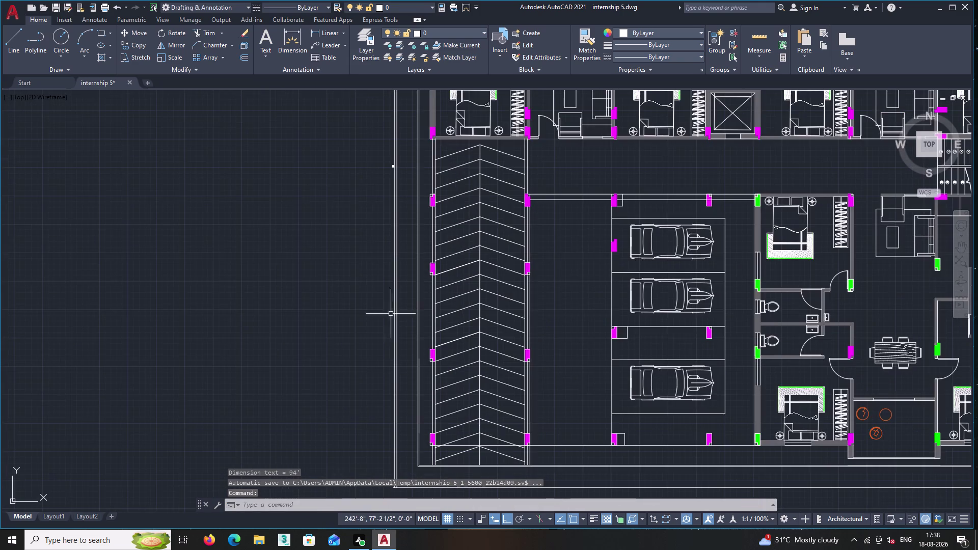
scroll(up, 3)
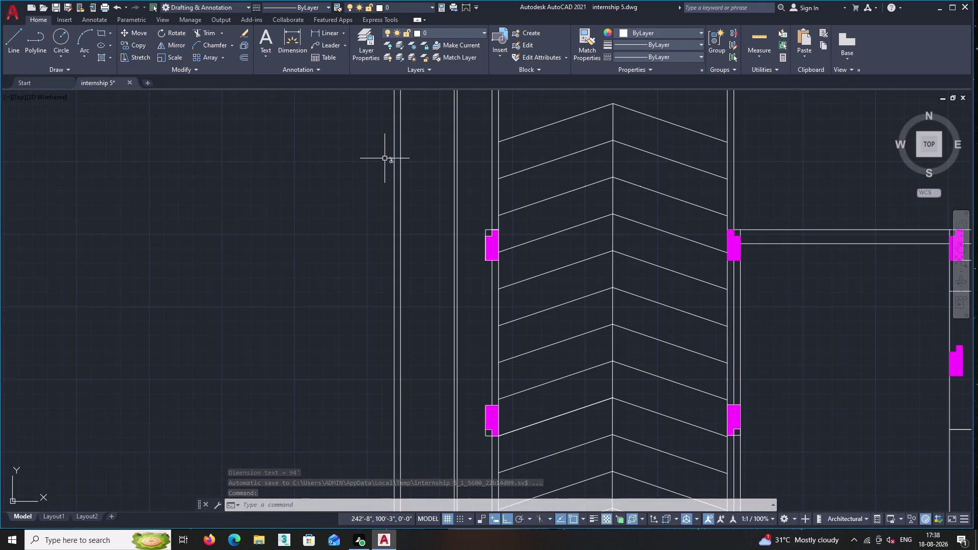
scroll(up, 3)
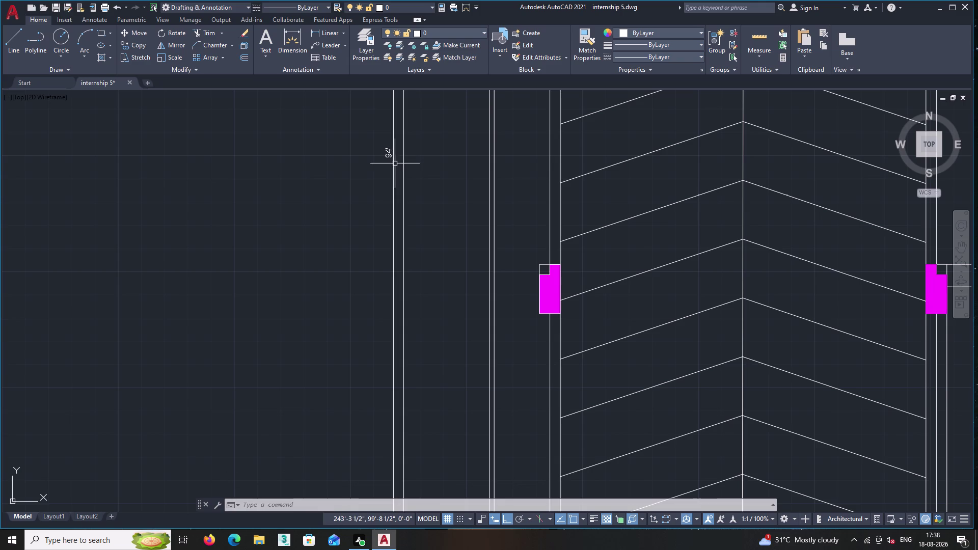
scroll(up, 3)
middle_drag(390, 167, 383, 289)
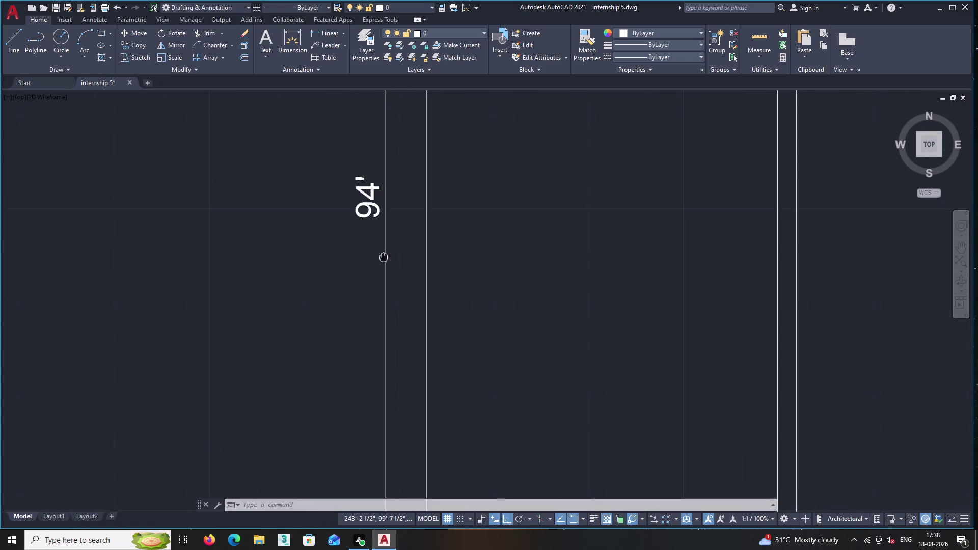
middle_drag(383, 288, 381, 322)
scroll(up, 3)
scroll(up, 3)
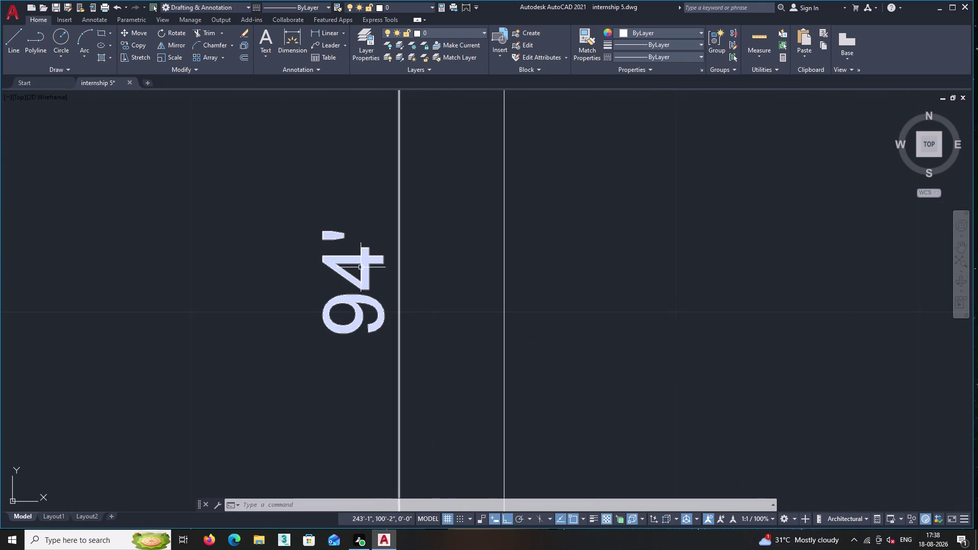
triple_click(361, 267)
Replace the dimension text 94' with 88'-5" and end text editing.
click(395, 288)
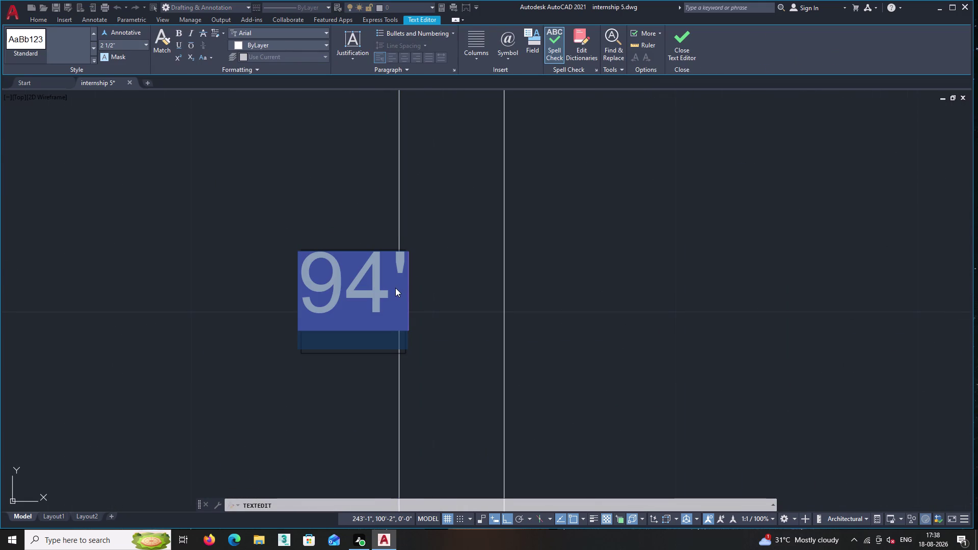
key(Delete)
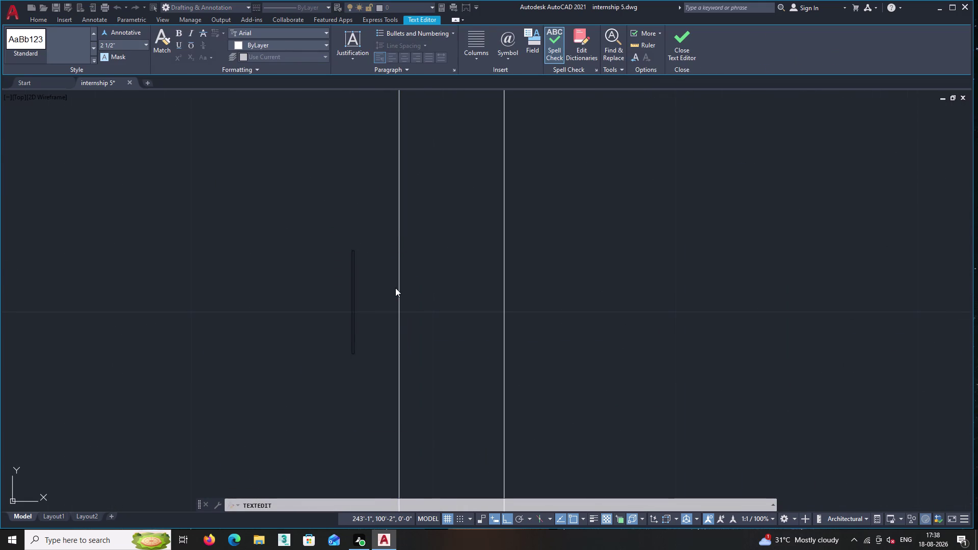
text(88')
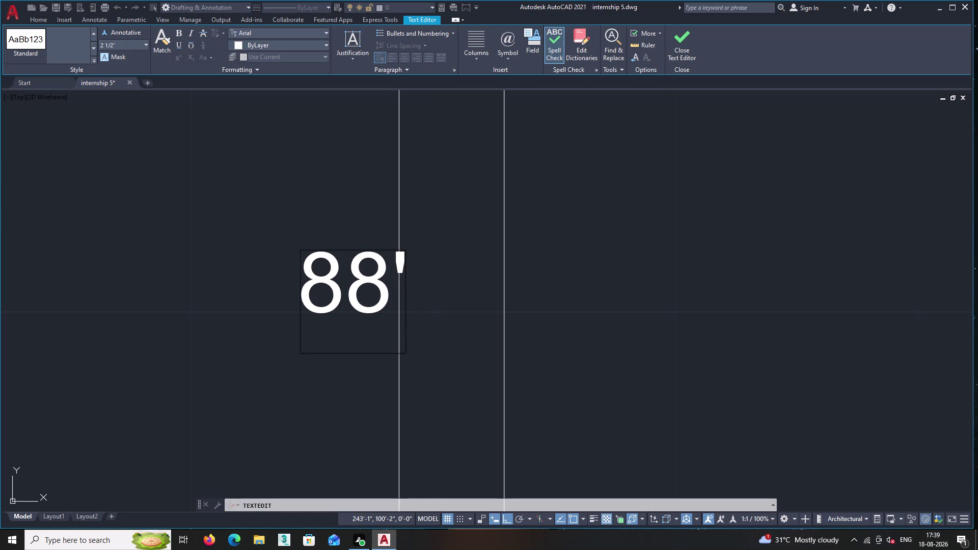
key(minus)
text(5")
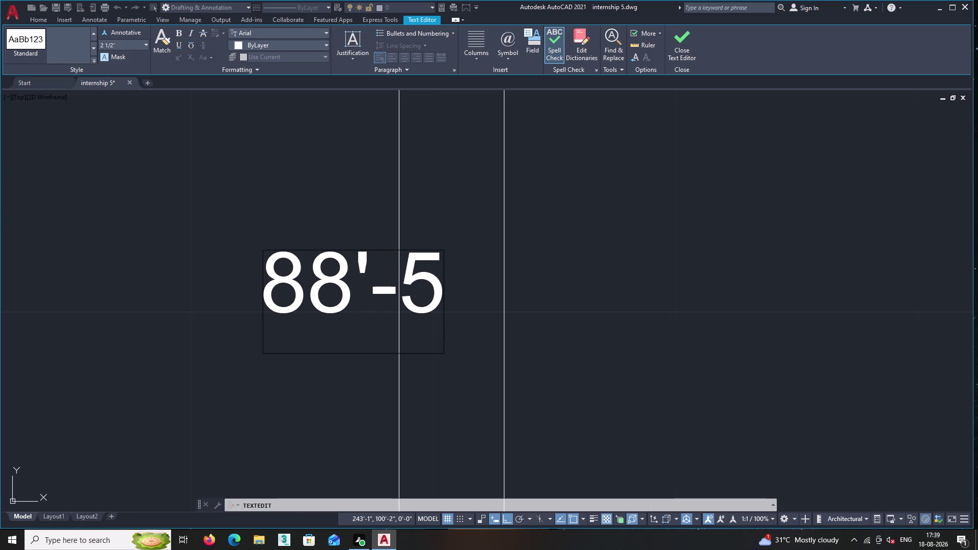
double_click(312, 198)
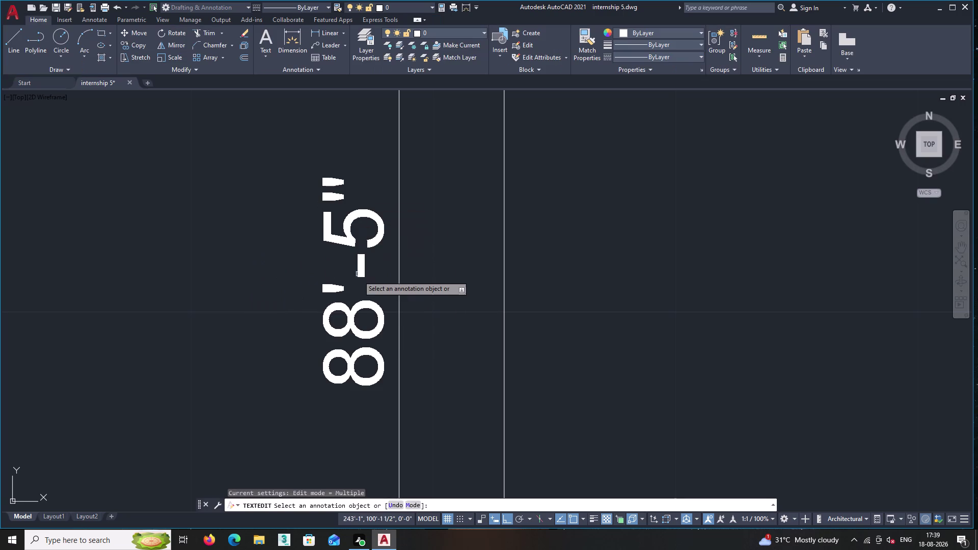
key(Return)
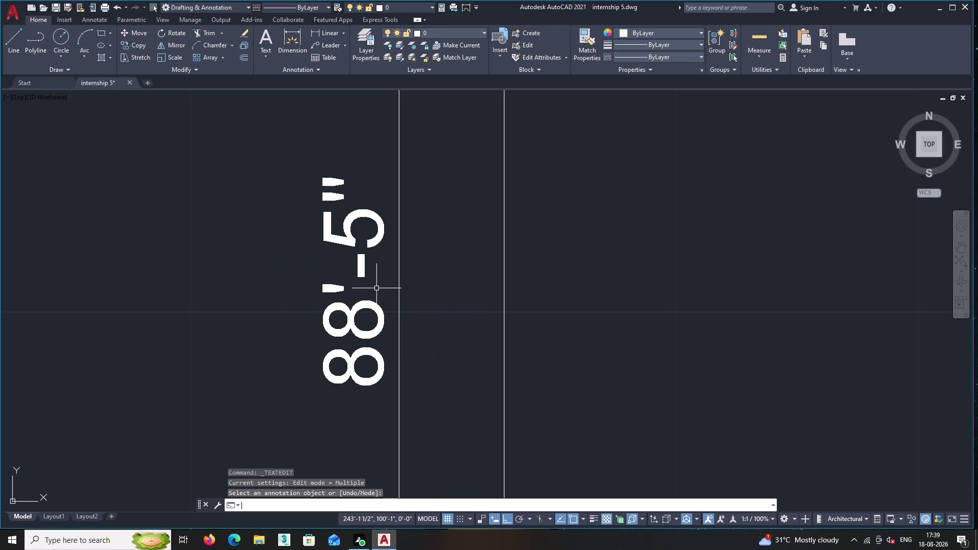
Pan over to the wall above the ramp area.
scroll(down, 3)
middle_drag(481, 305, 387, 238)
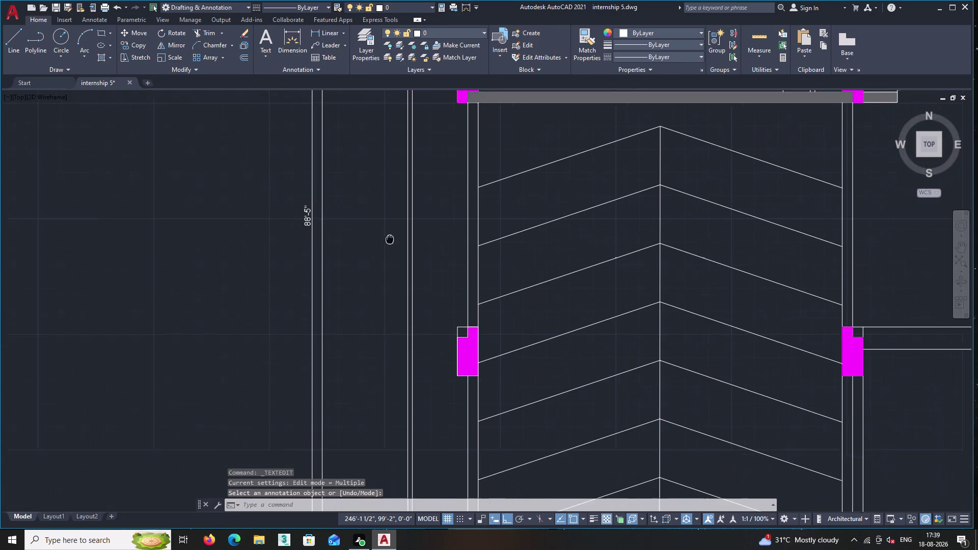
middle_drag(387, 238, 386, 238)
middle_drag(432, 286, 412, 276)
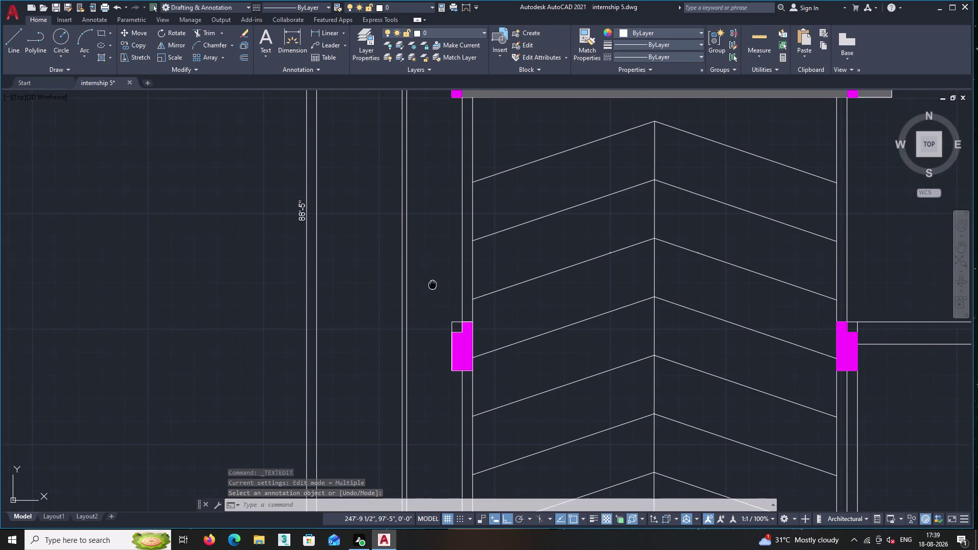
middle_drag(412, 277, 385, 272)
middle_drag(448, 261, 372, 370)
scroll(down, 3)
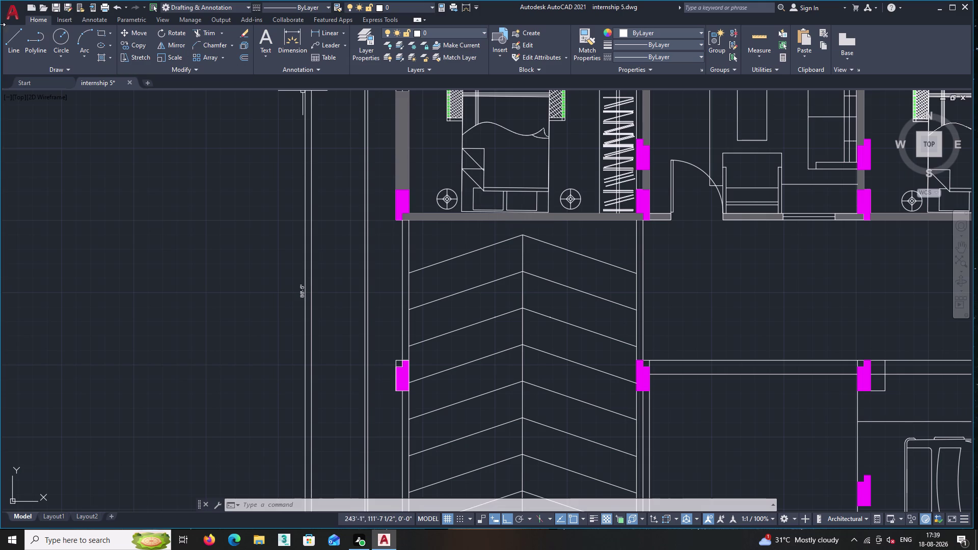
click(12, 32)
scroll(up, 3)
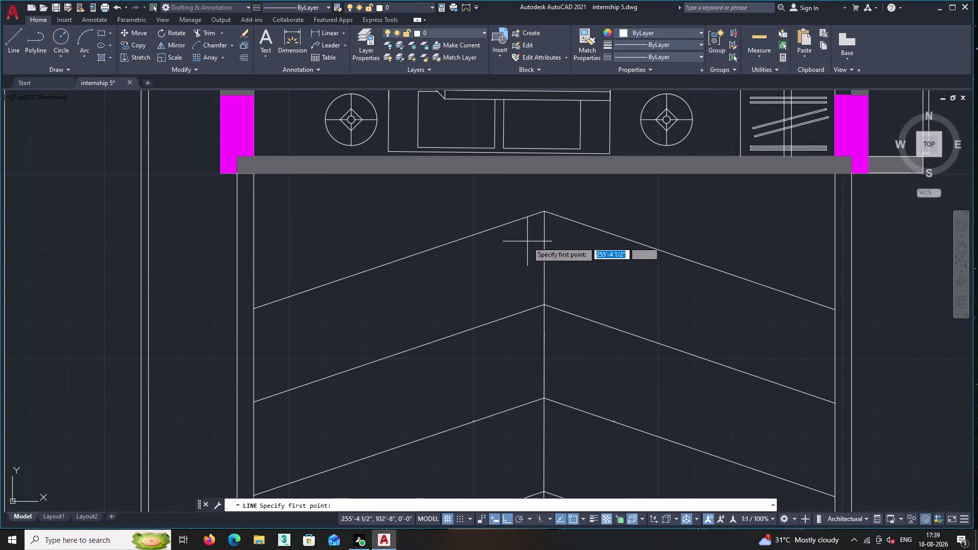
click(545, 211)
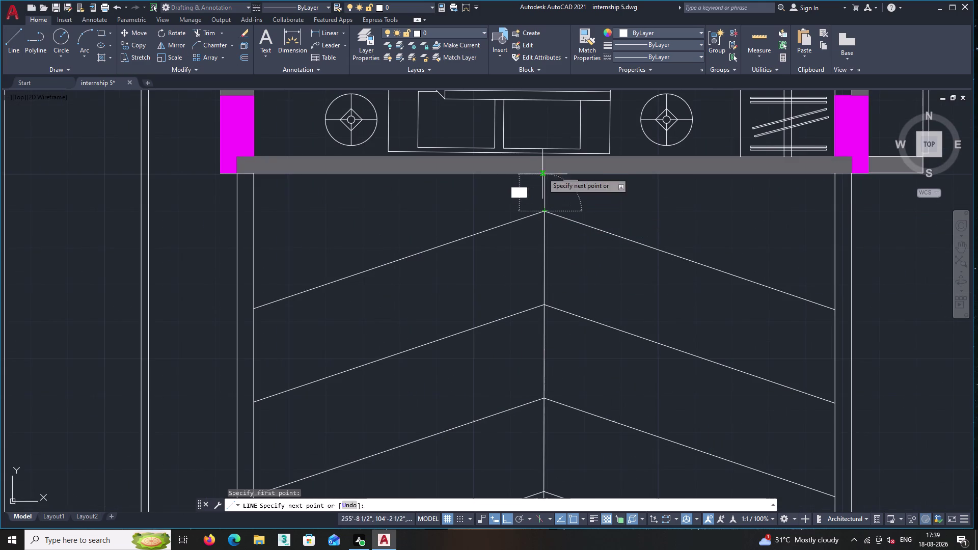
click(544, 173)
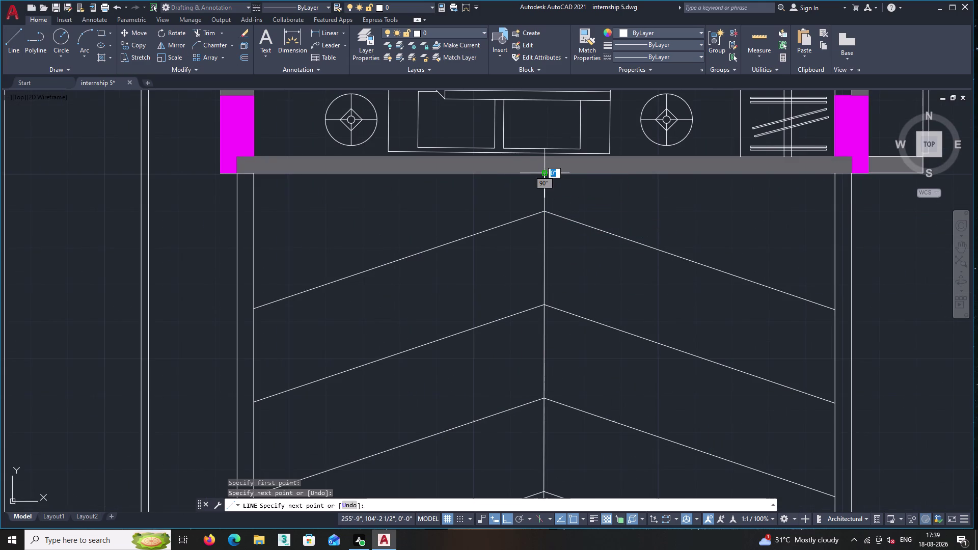
key(Return)
middle_drag(566, 206, 514, 224)
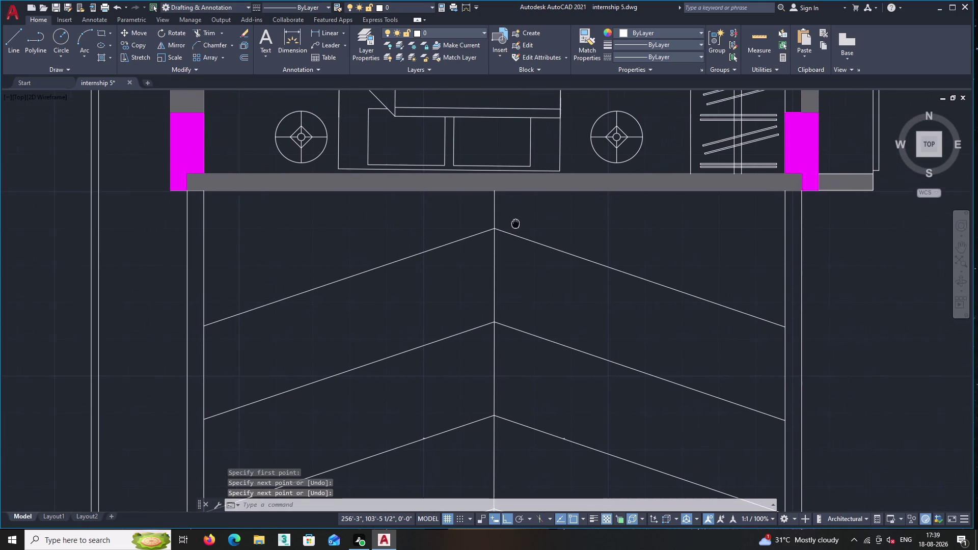
middle_drag(514, 223, 511, 224)
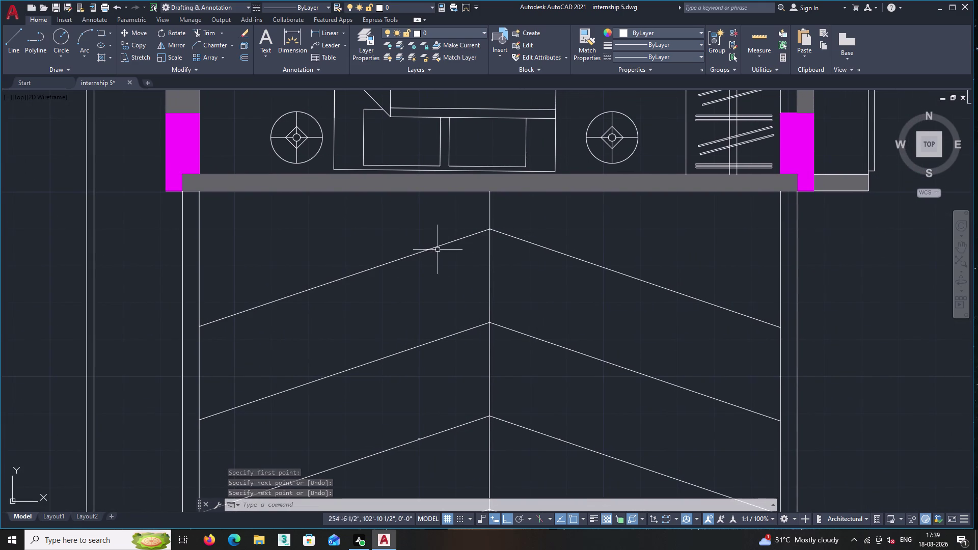
scroll(down, 3)
scroll(down, 3)
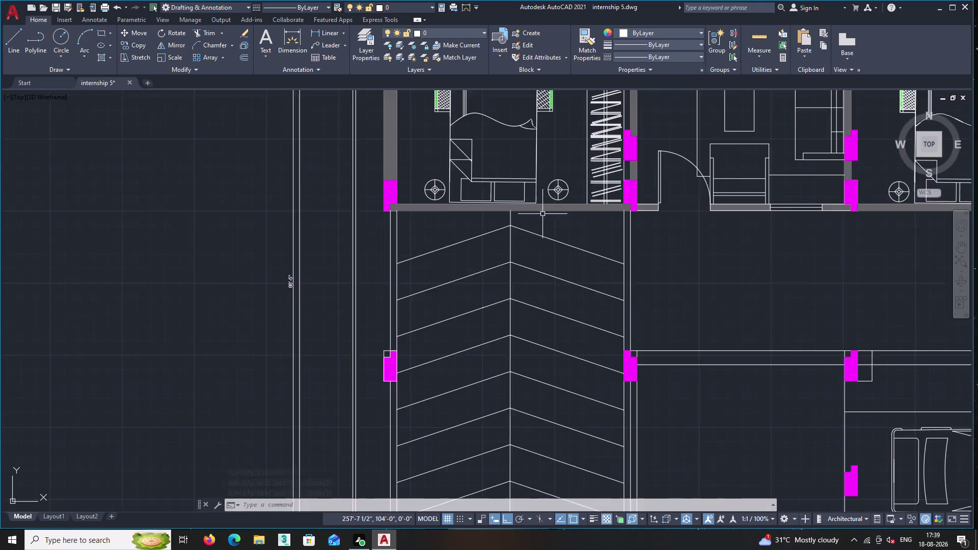
scroll(down, 3)
middle_drag(530, 225, 395, 310)
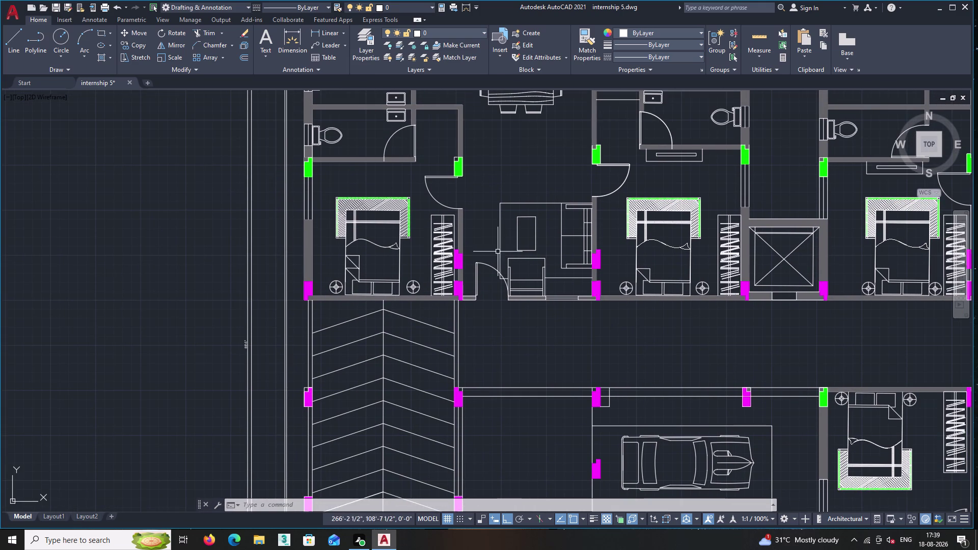
scroll(up, 3)
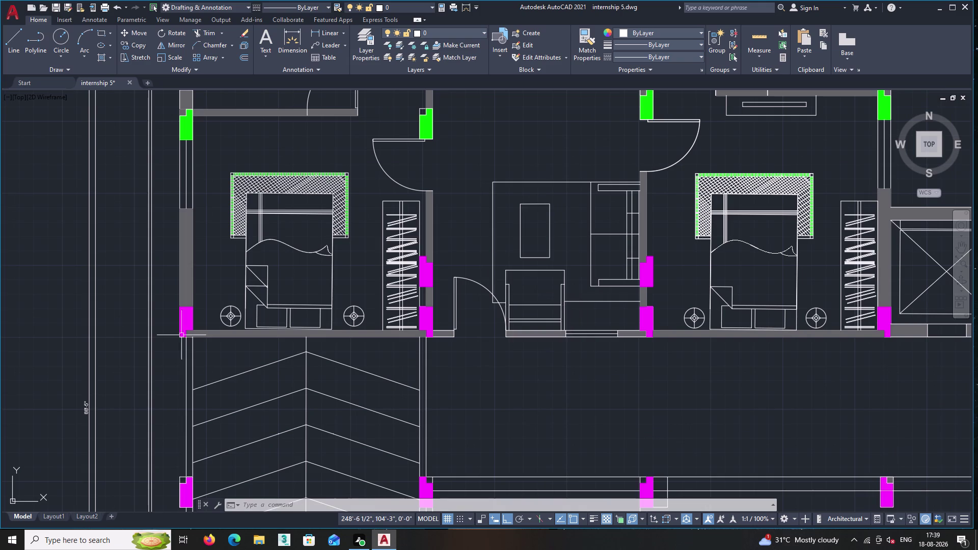
middle_drag(183, 331, 447, 279)
scroll(down, 3)
Draw a short line in the empty space left of the plan.
click(20, 36)
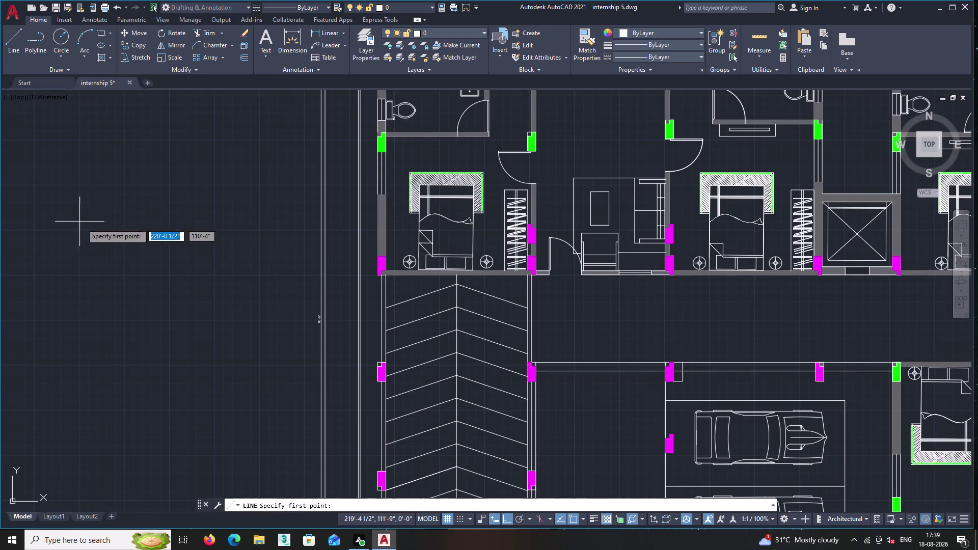
middle_drag(99, 220, 236, 224)
scroll(down, 3)
click(182, 221)
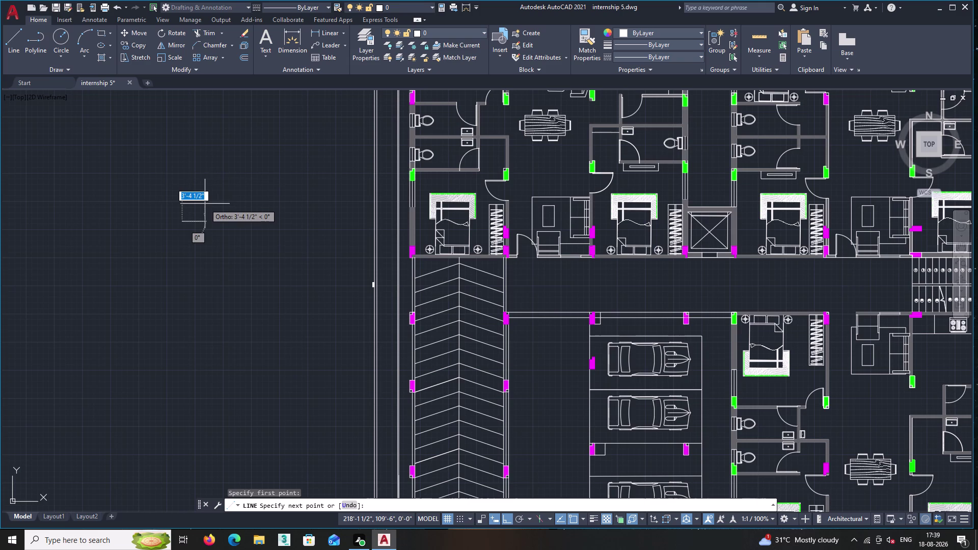
double_click(199, 191)
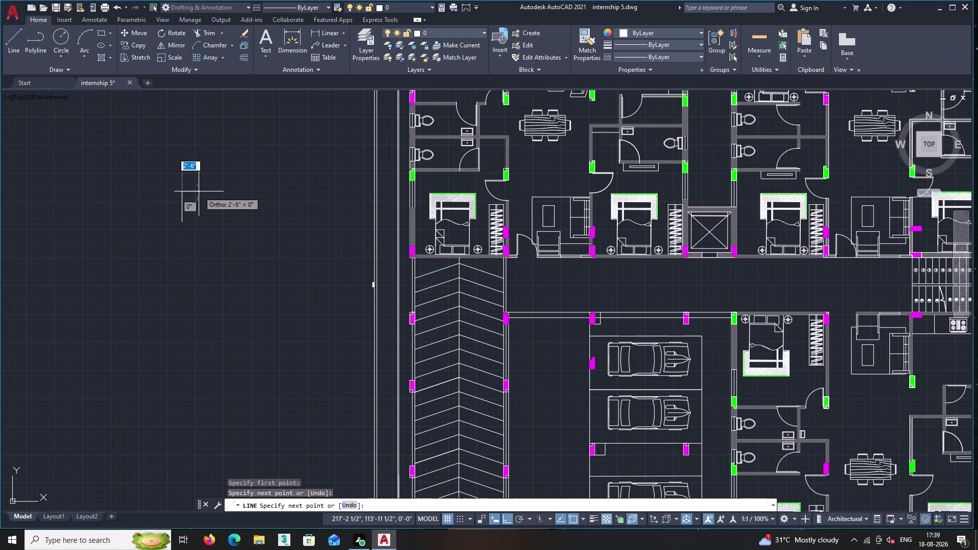
key(Return)
Start the vertical line with grid Snap (F9) and Ortho (F8) both turned off.
click(10, 35)
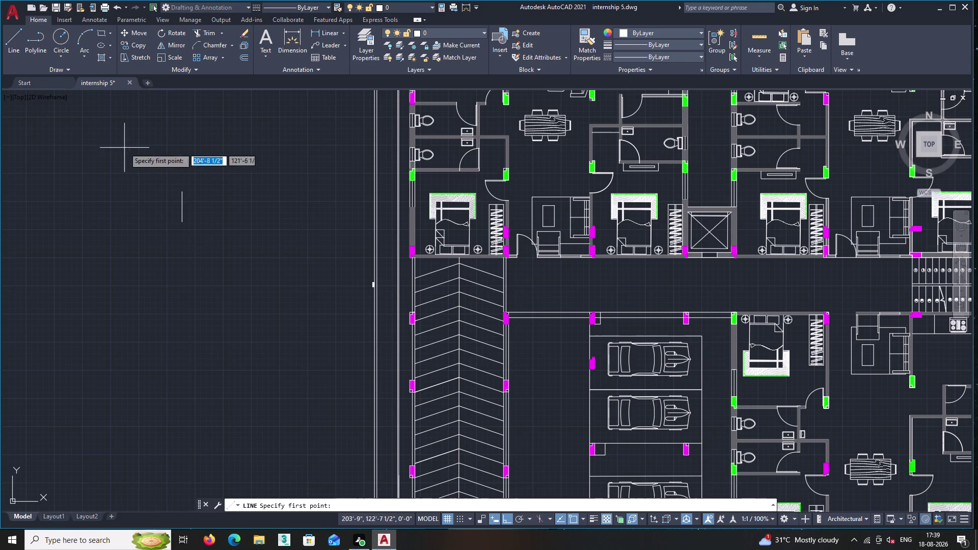
click(182, 194)
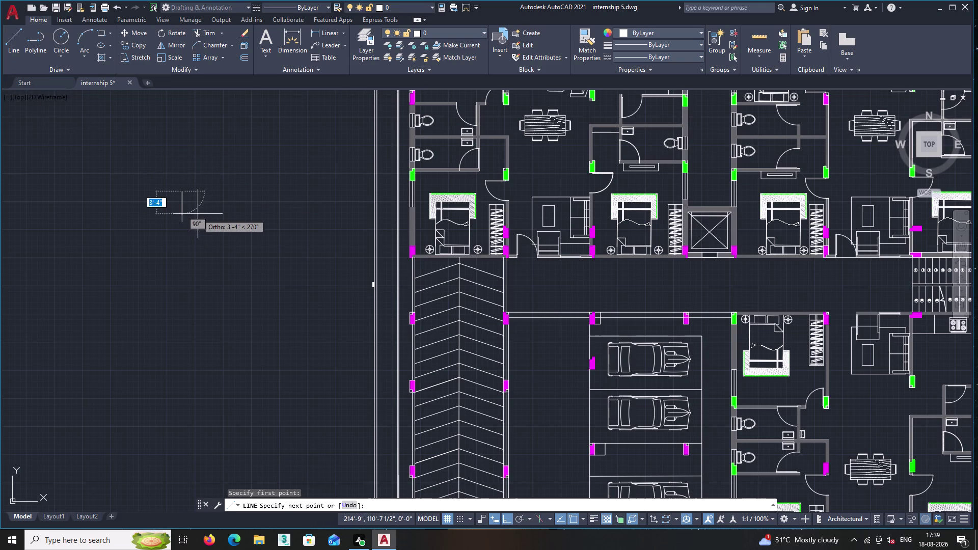
key(F9)
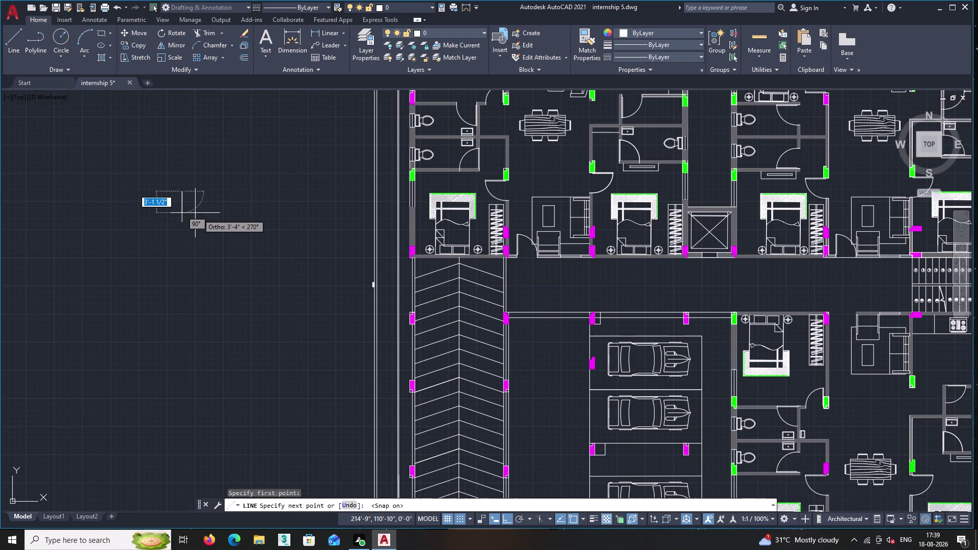
scroll(up, 3)
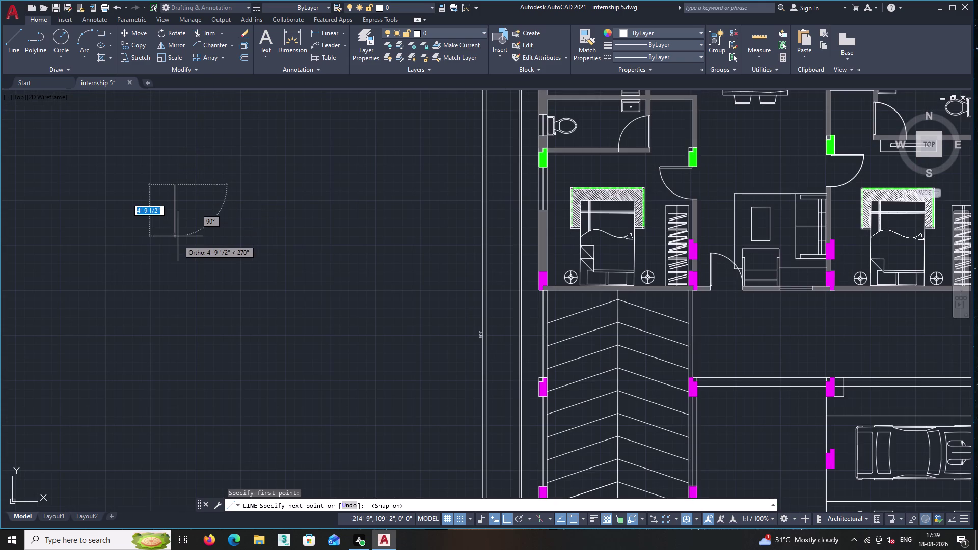
key(F9)
key(F9)
key(F9)
key(F8)
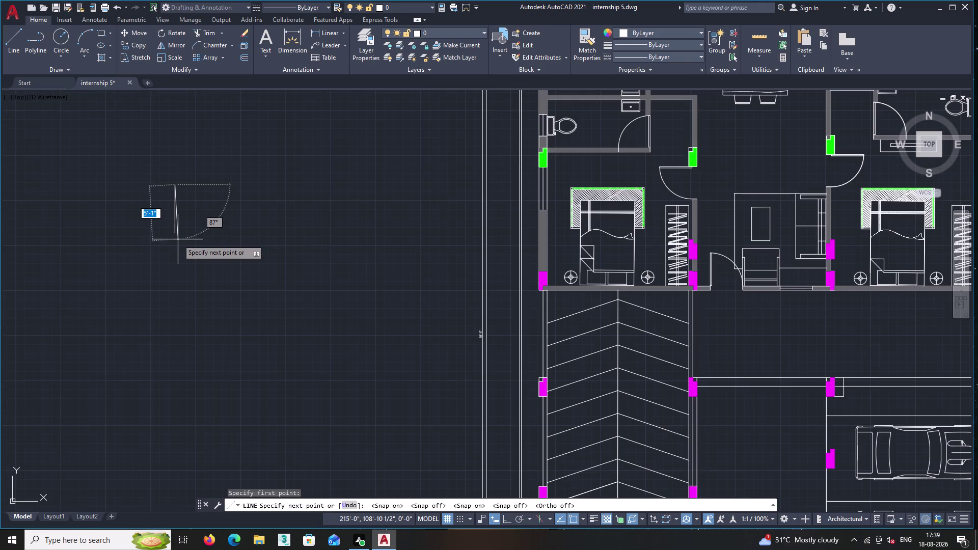
Draw the triangle's right side down from the top and a base overhanging left.
scroll(up, 3)
scroll(up, 3)
middle_drag(163, 212, 258, 289)
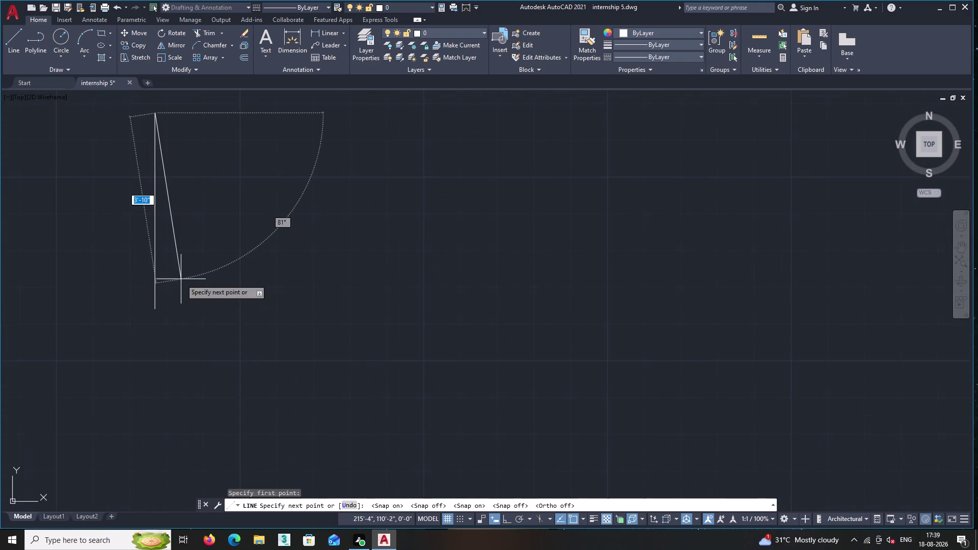
middle_drag(199, 284, 241, 302)
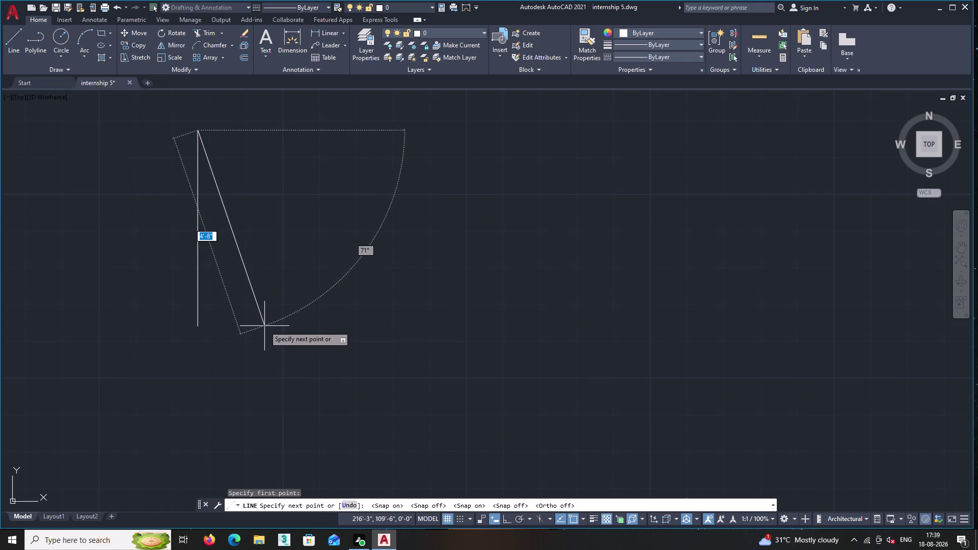
click(234, 194)
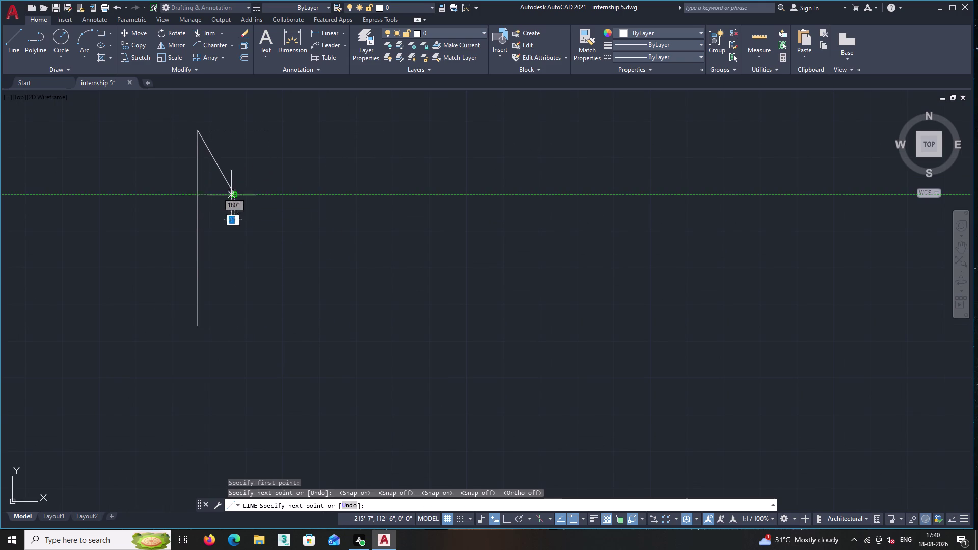
middle_drag(200, 194, 294, 202)
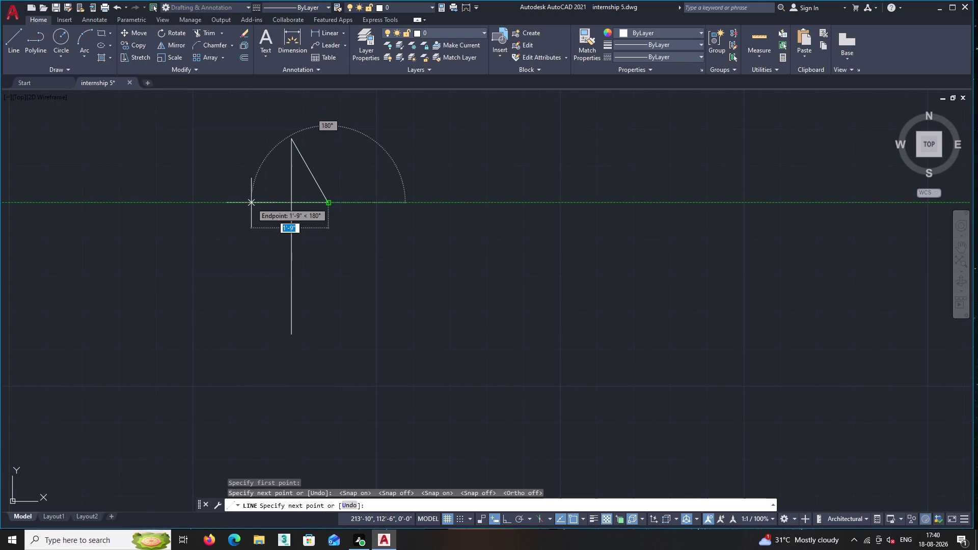
click(251, 202)
key(Return)
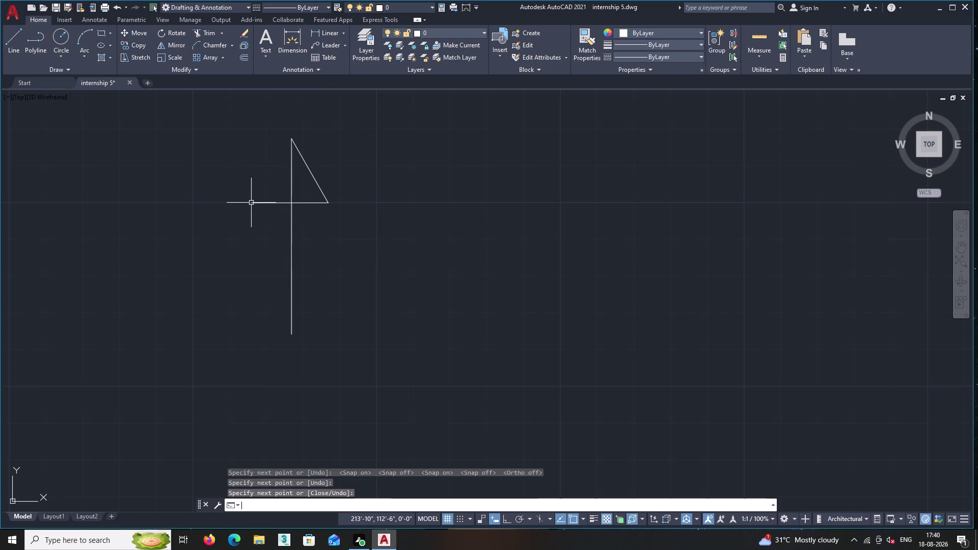
Close the triangle with a line from the apex to the base's left end.
click(18, 31)
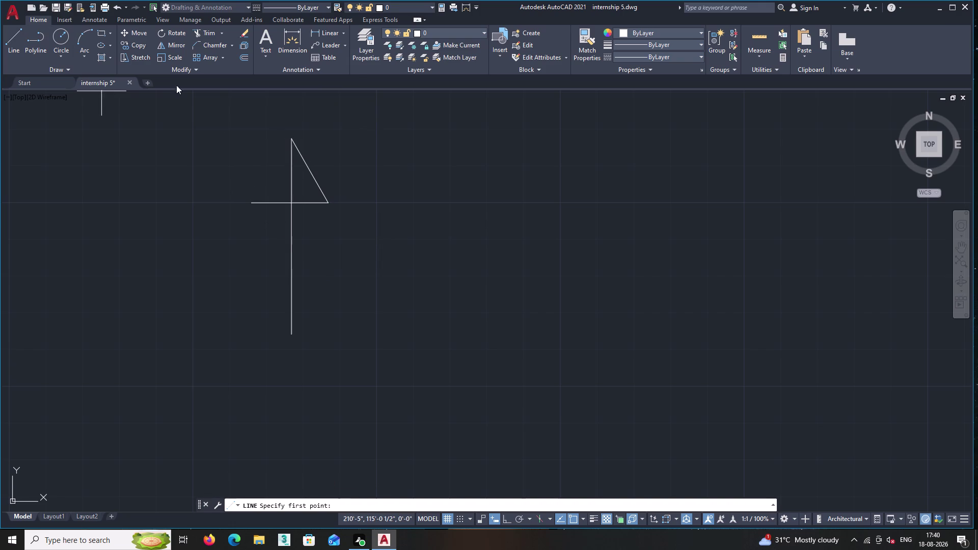
double_click(290, 139)
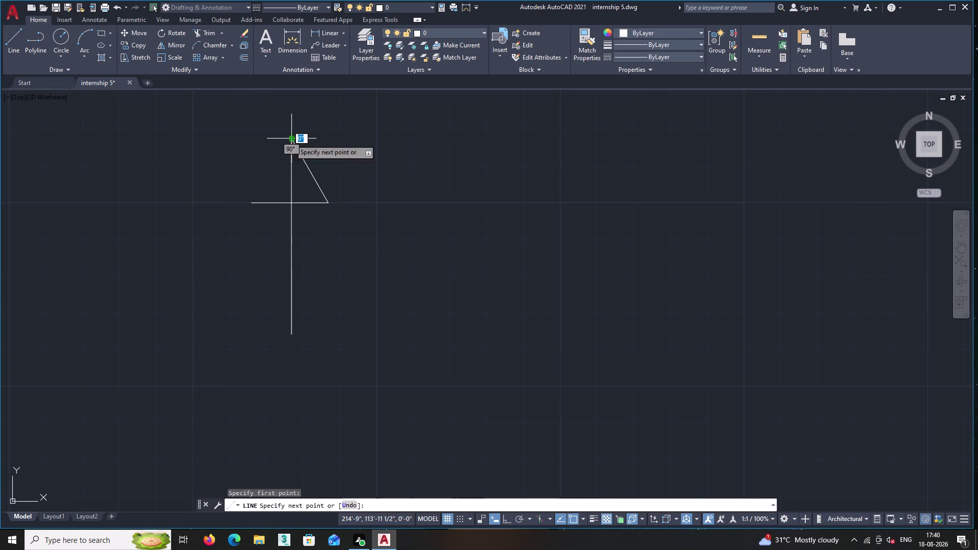
click(259, 202)
right_click(259, 203)
key(Return)
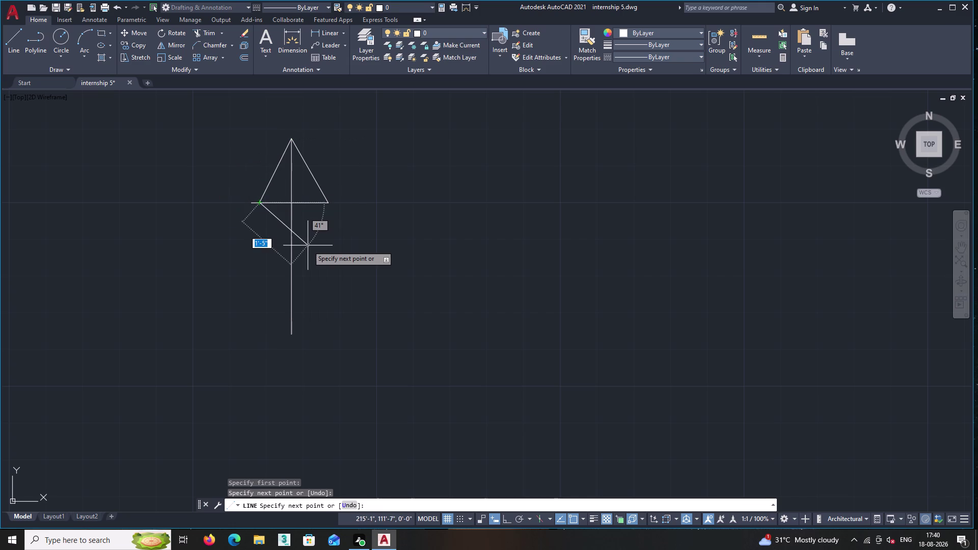
key(Escape)
text(t)
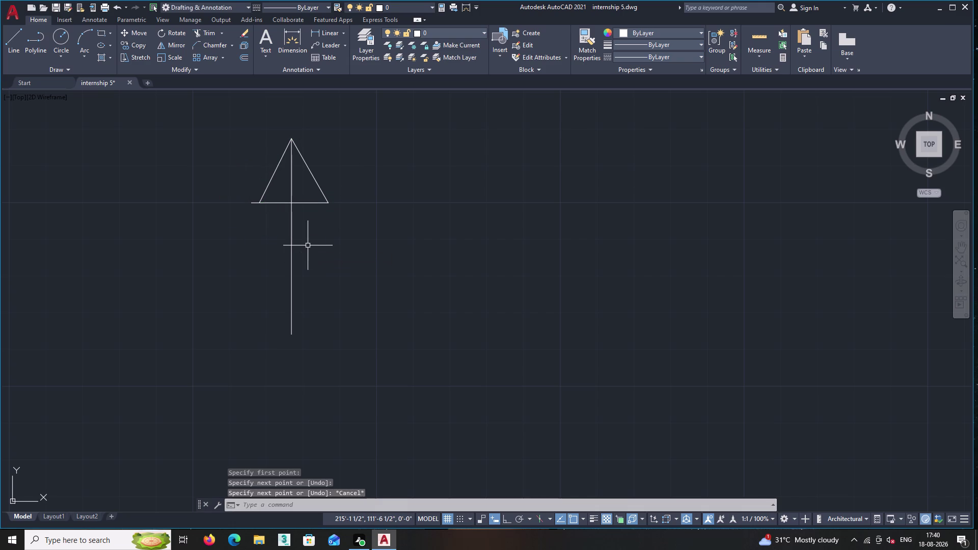
text(r)
key(Return)
Fence-trim the vertical stem and the base's left overhang, then zoom in on the triangle.
click(314, 255)
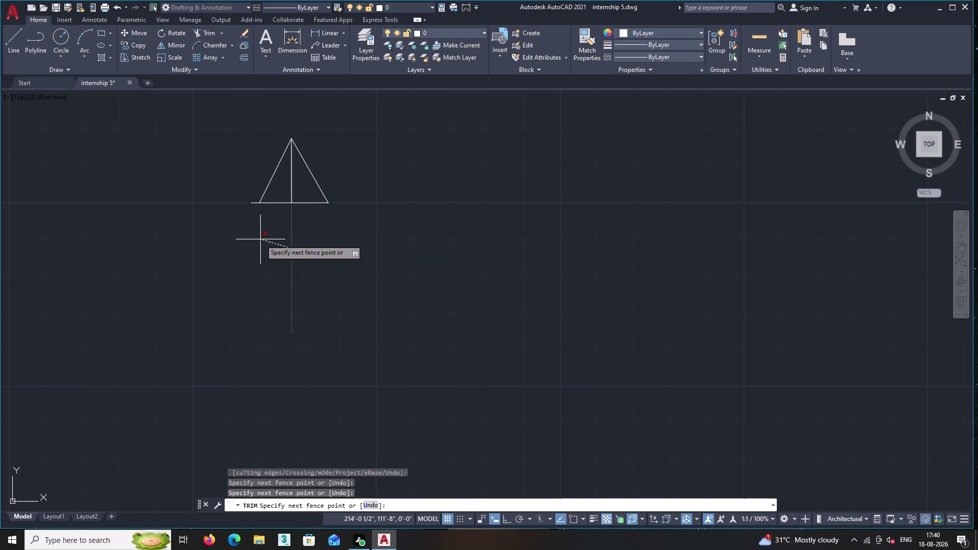
click(260, 240)
double_click(290, 184)
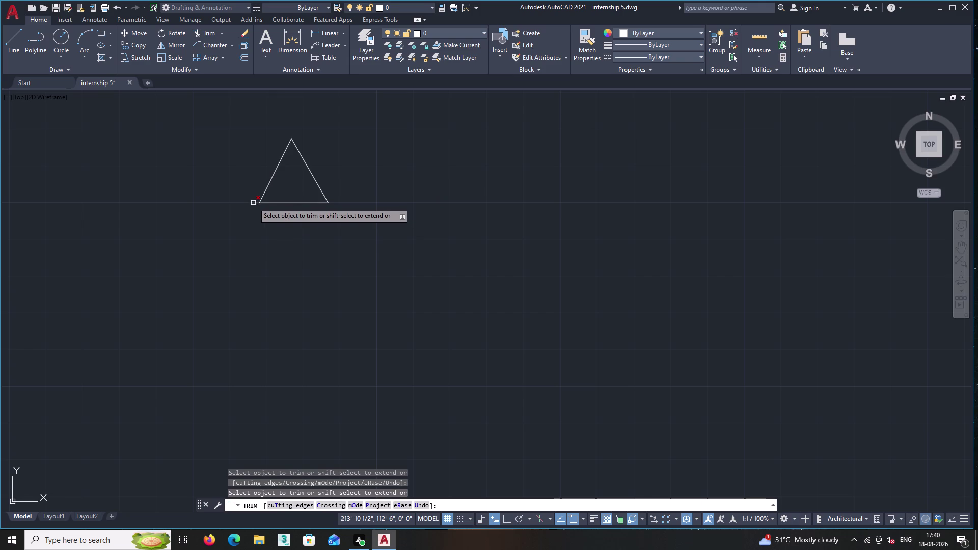
double_click(253, 203)
key(Return)
key(Return)
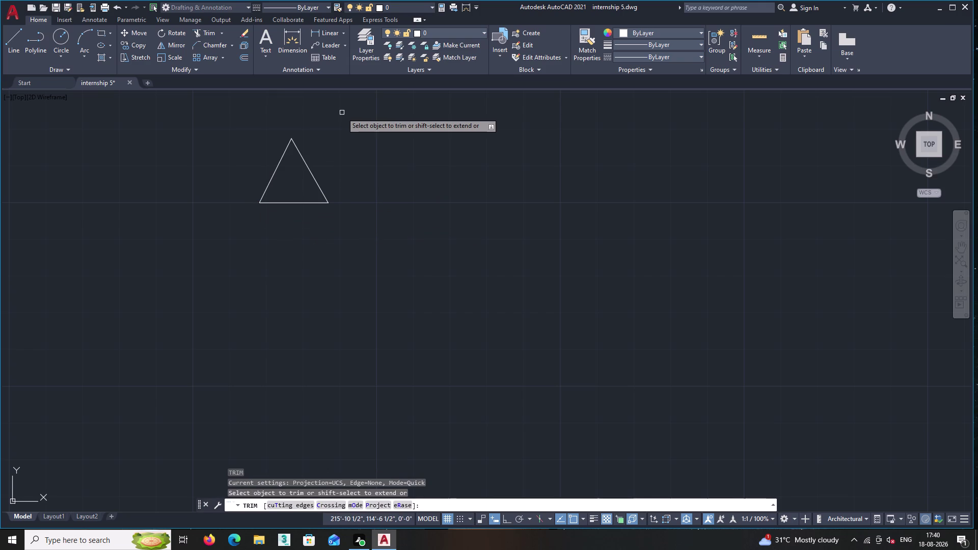
key(Escape)
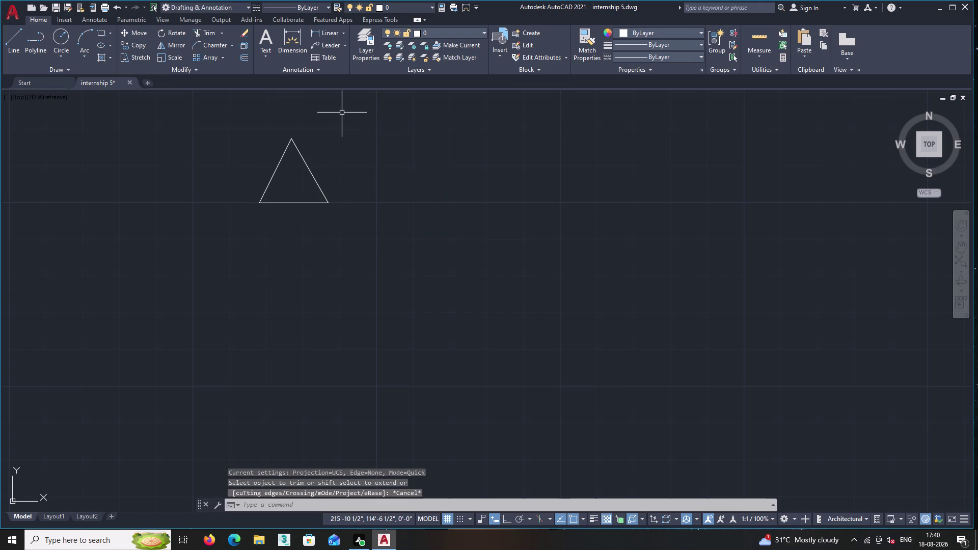
middle_drag(333, 200, 333, 201)
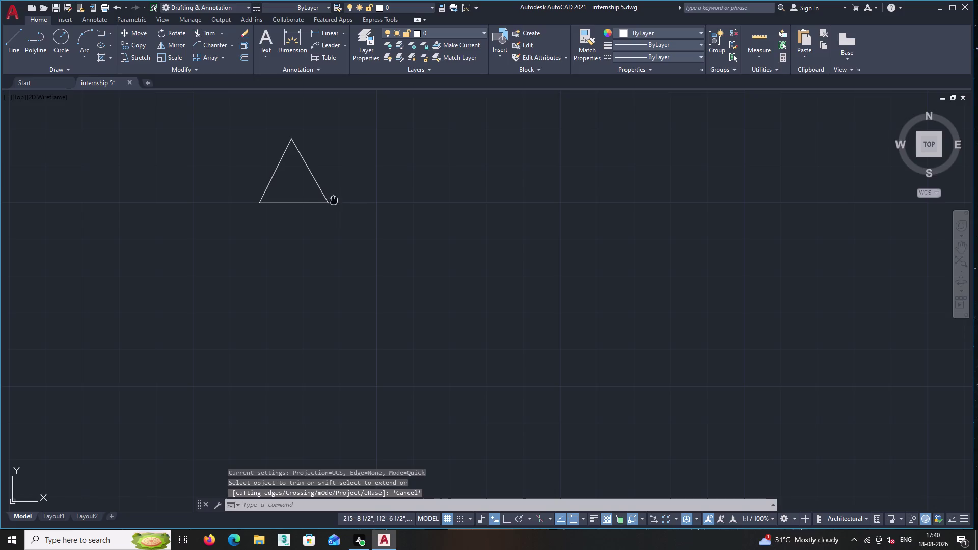
middle_drag(333, 201, 386, 283)
scroll(up, 3)
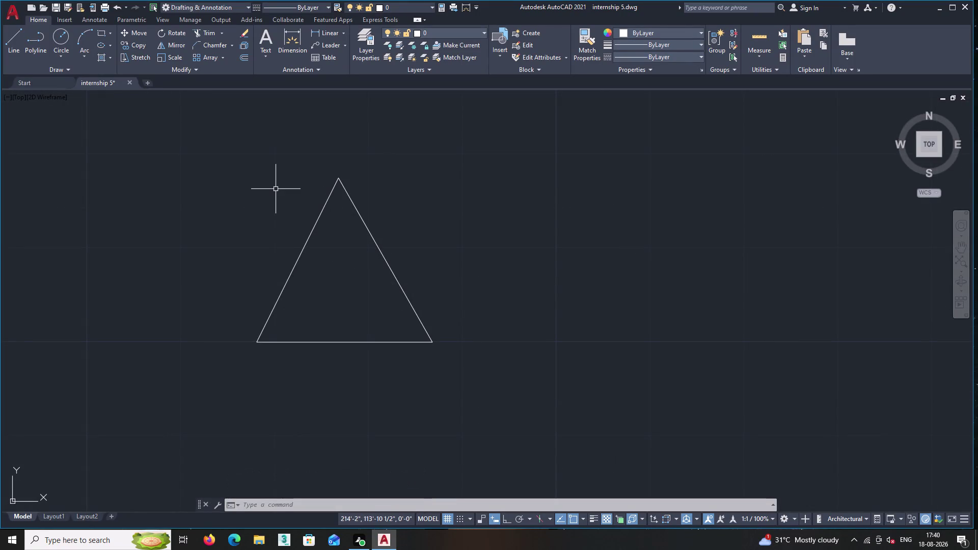
Hatch the triangle's interior in red, then exit the hatch command.
key(h)
key(Return)
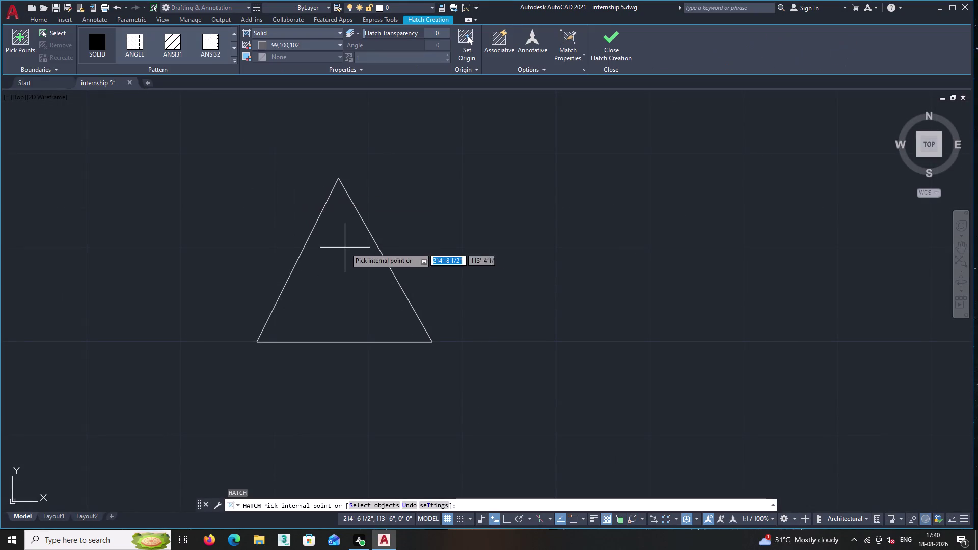
click(350, 250)
double_click(338, 44)
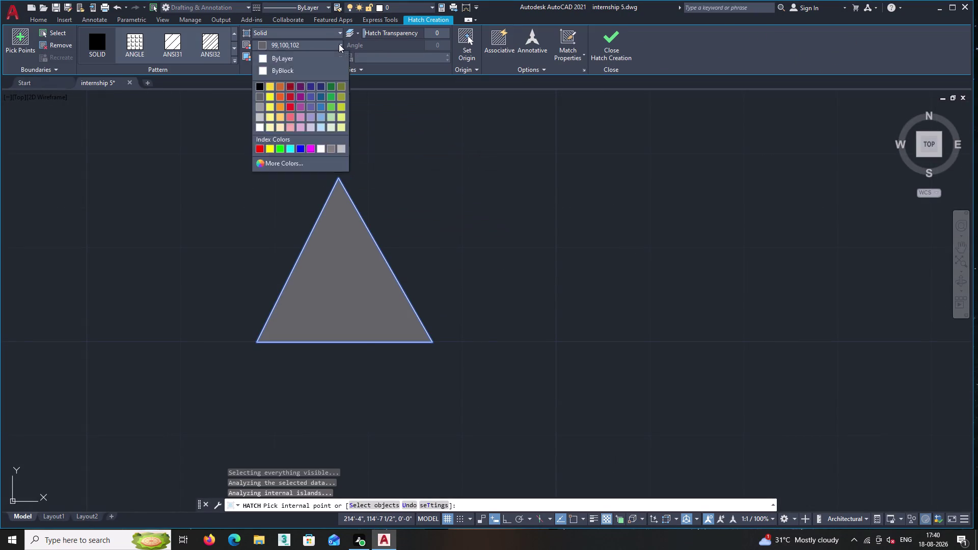
click(339, 42)
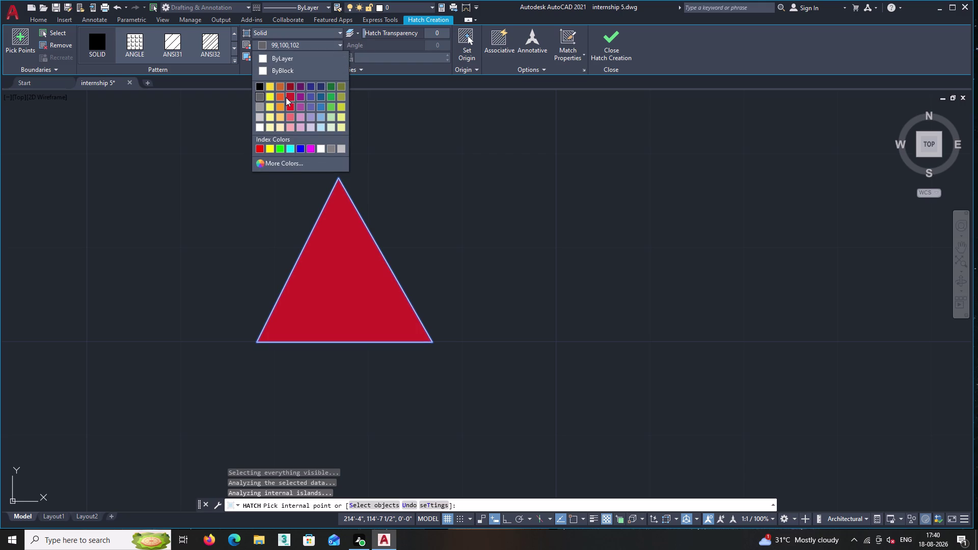
double_click(289, 95)
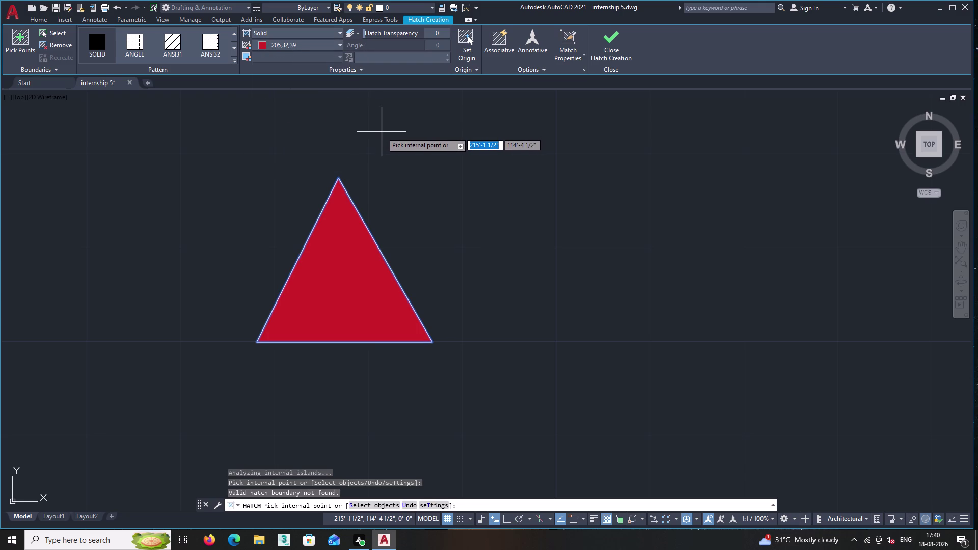
key(Escape)
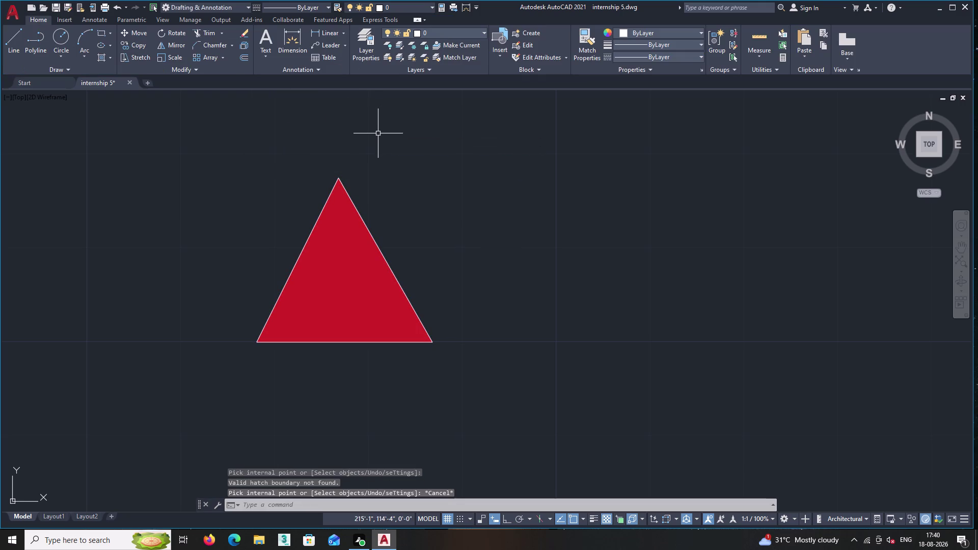
Zoom to the whole drawing and window-select the red triangle.
scroll(down, 3)
middle_click(391, 185)
middle_click(392, 186)
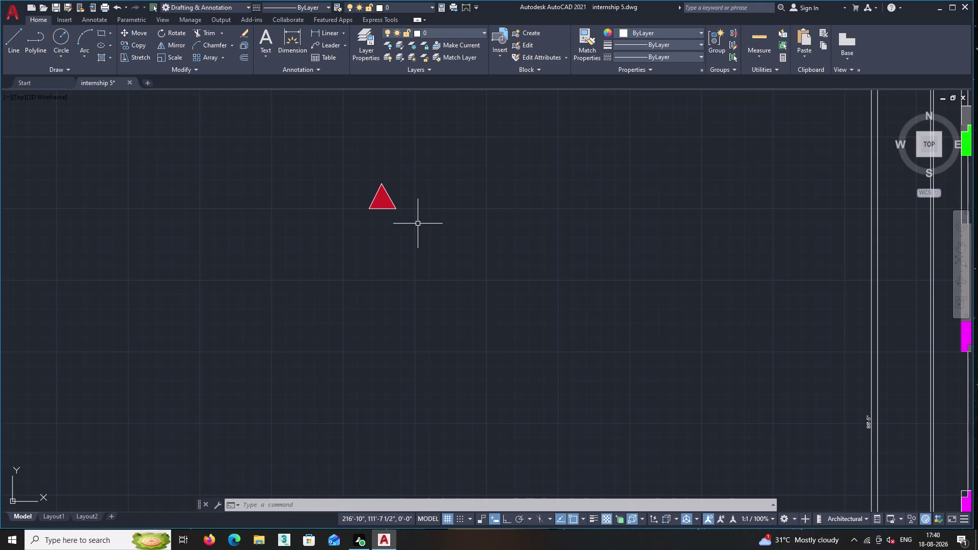
click(421, 222)
click(369, 173)
Copy the red triangle from a base point and place the first copy in the corridor.
right_click(367, 166)
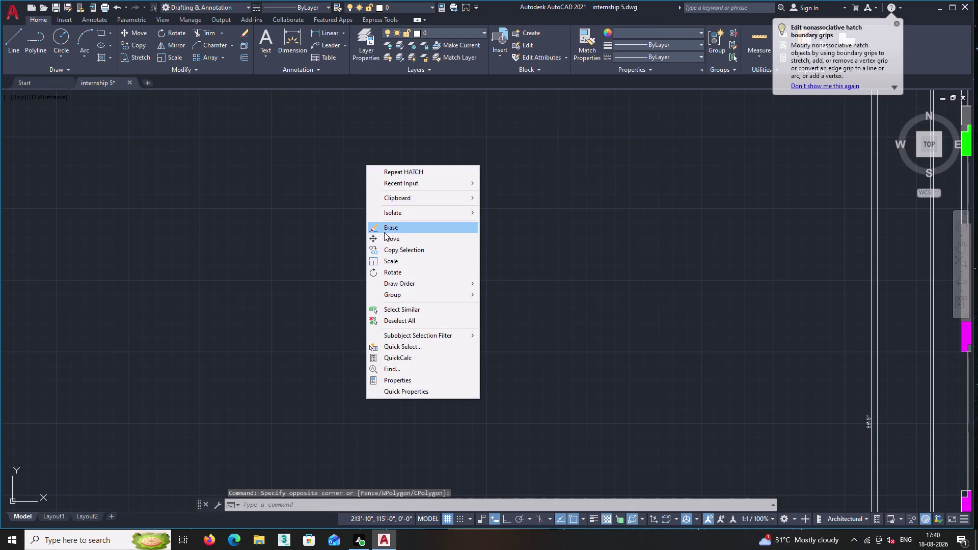
click(399, 252)
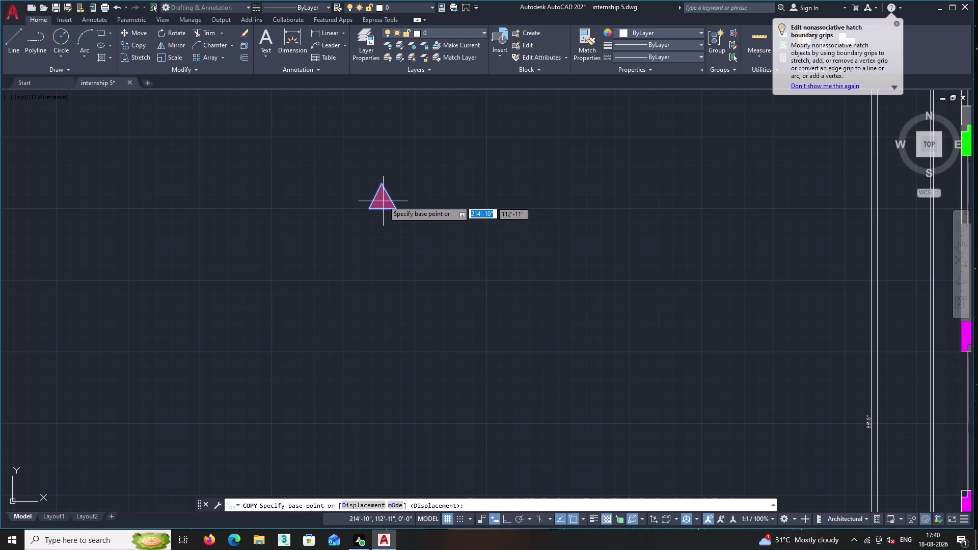
click(381, 199)
middle_drag(469, 219, 331, 231)
scroll(down, 3)
middle_drag(679, 281, 488, 274)
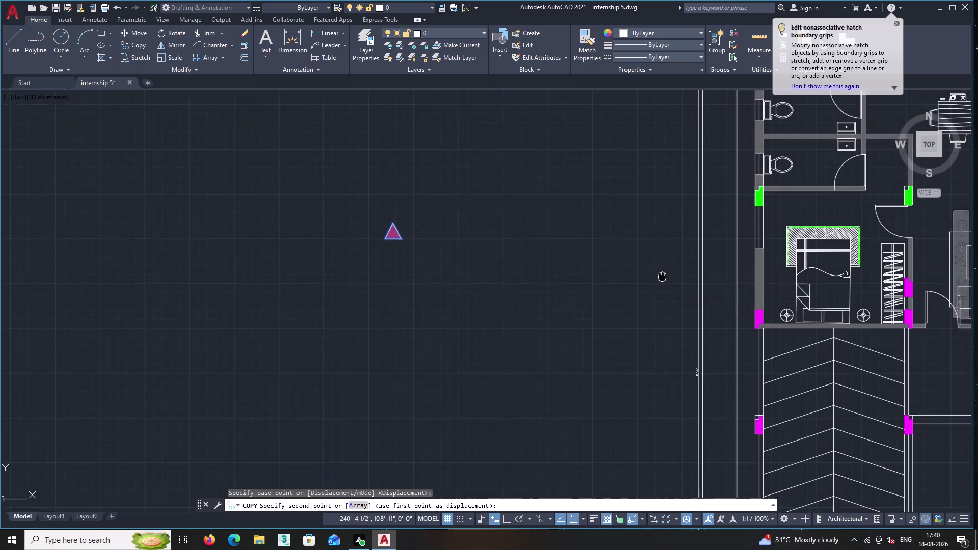
middle_drag(489, 274, 458, 275)
scroll(down, 3)
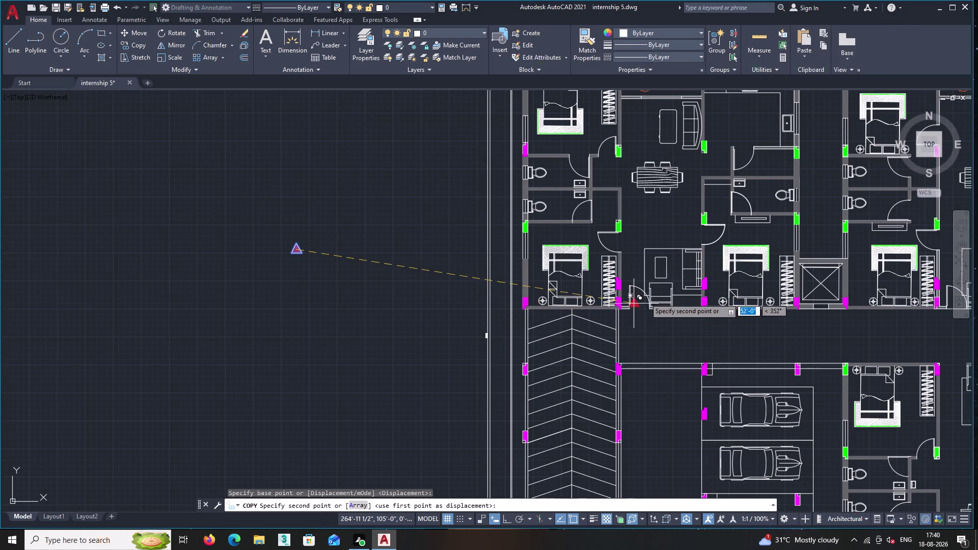
scroll(up, 3)
scroll(up, 3)
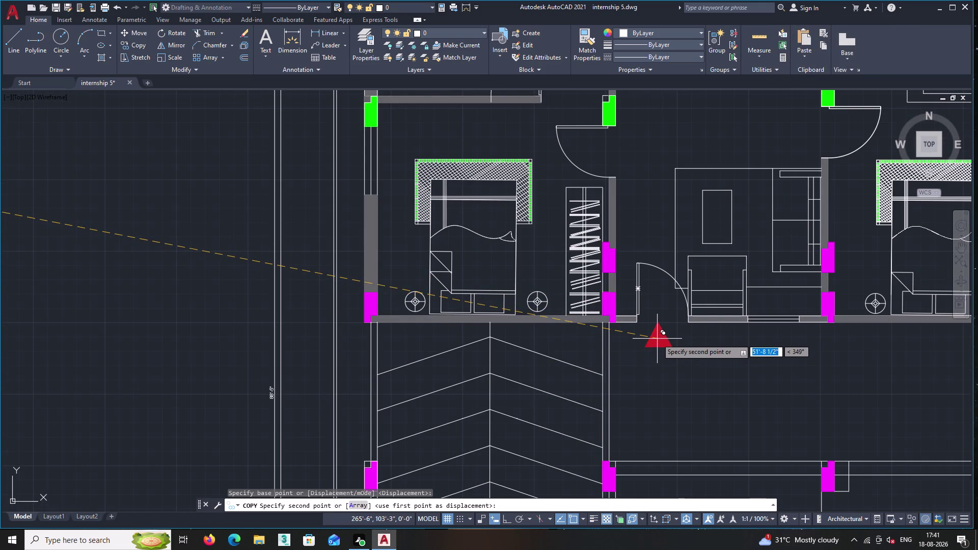
click(657, 339)
Place a second triangle copy farther right along the corridor.
middle_drag(685, 350, 428, 305)
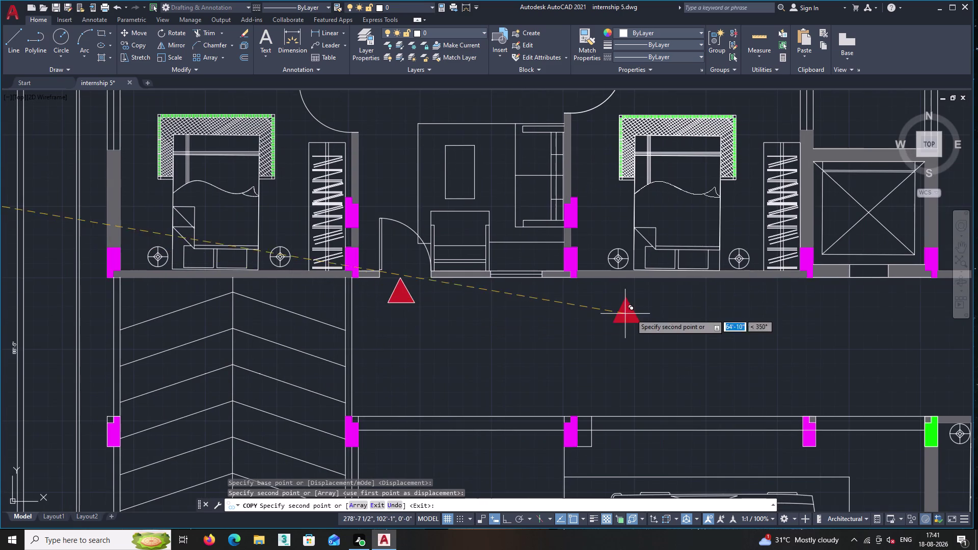
middle_drag(646, 311, 433, 308)
middle_drag(710, 314, 596, 317)
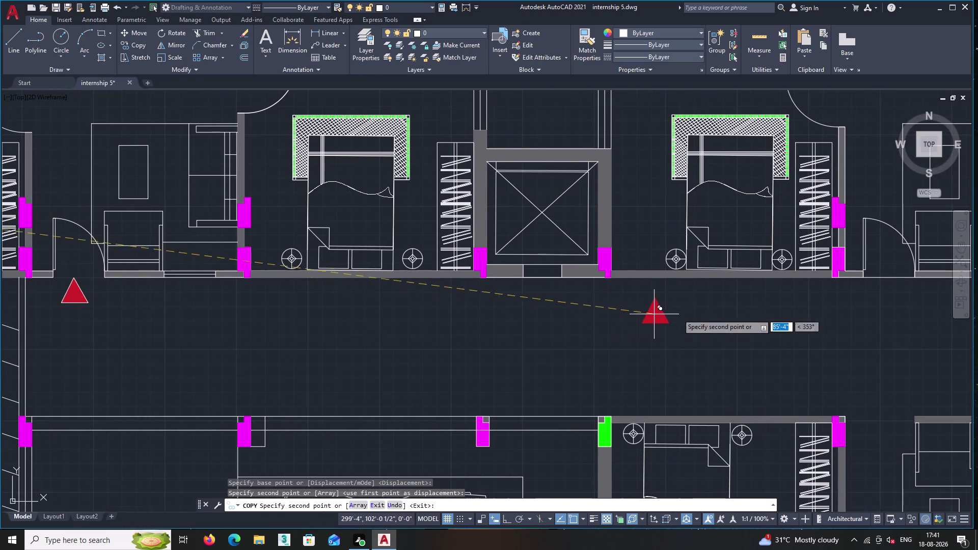
middle_drag(778, 317, 566, 298)
scroll(down, 3)
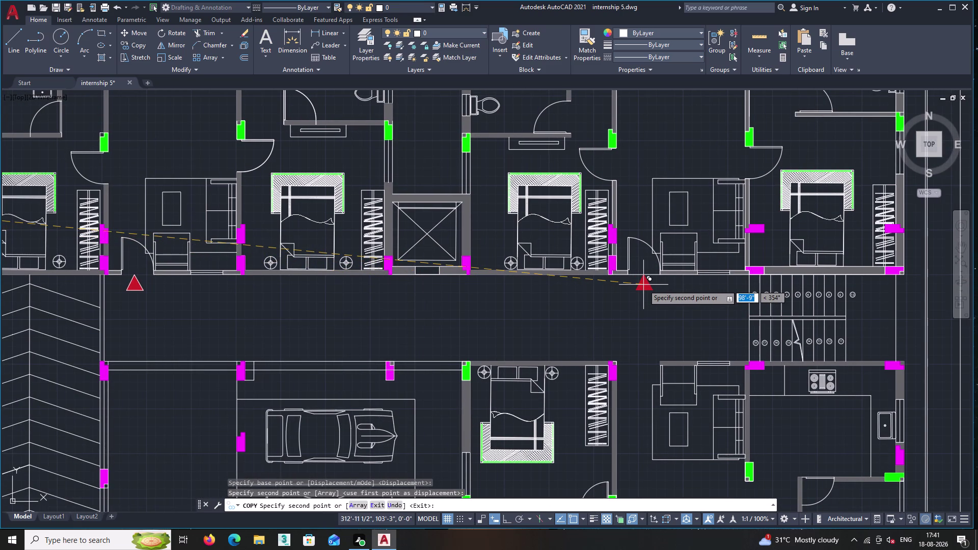
click(643, 286)
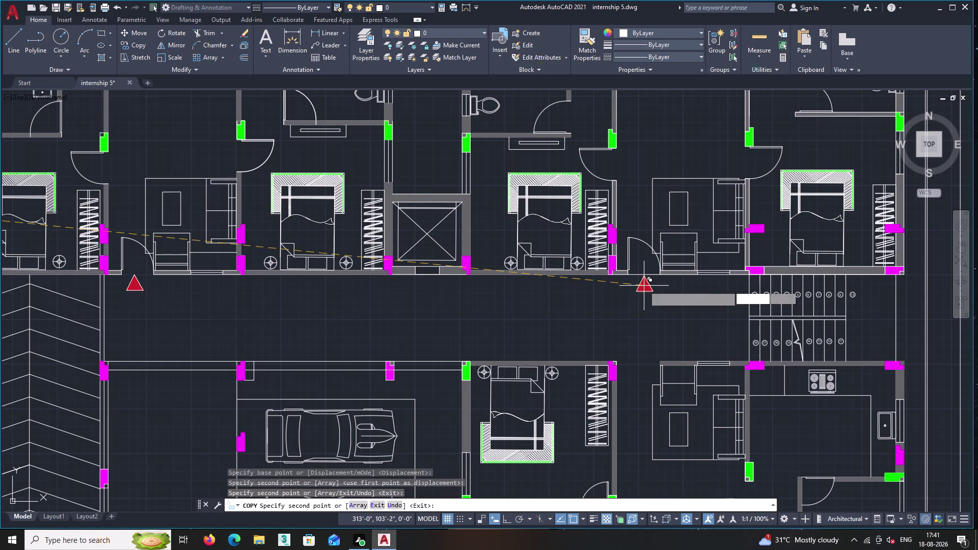
Place a triangle copy just below the plan's lower boundary and end copying.
middle_drag(596, 304, 550, 301)
middle_drag(523, 331, 683, 214)
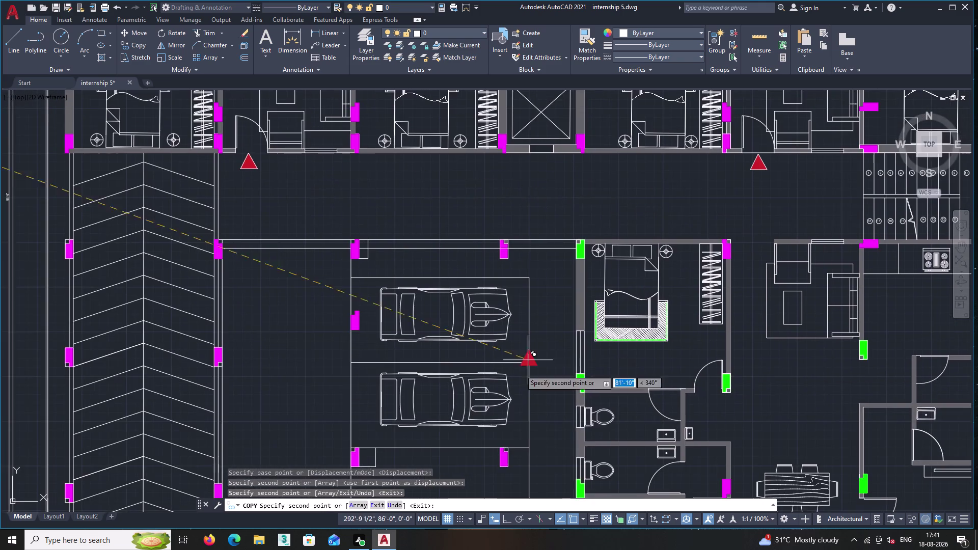
middle_drag(462, 416, 699, 121)
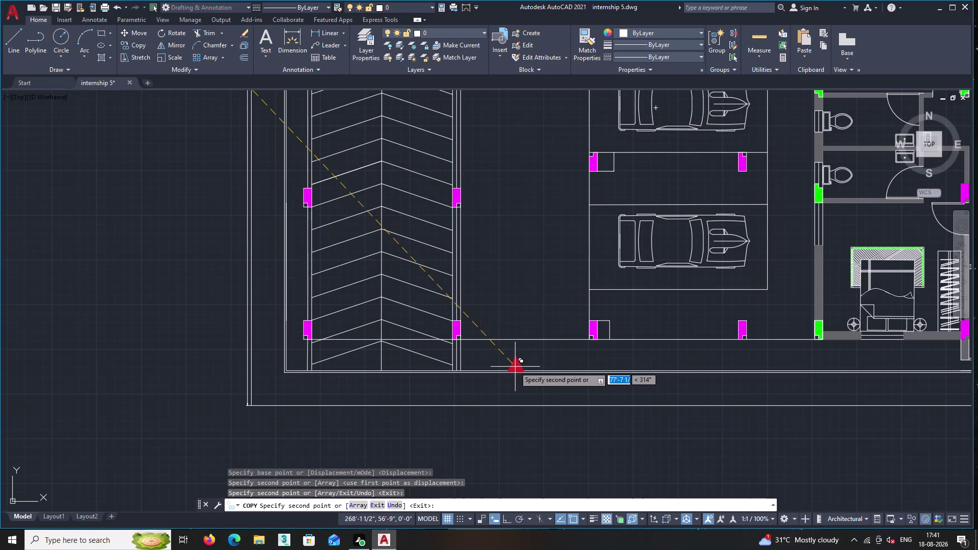
middle_drag(503, 390, 510, 316)
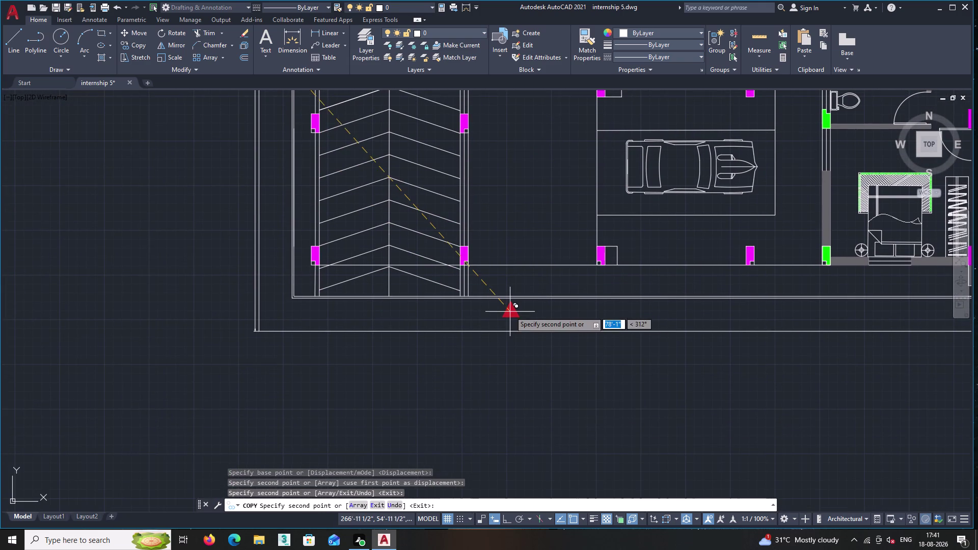
scroll(up, 3)
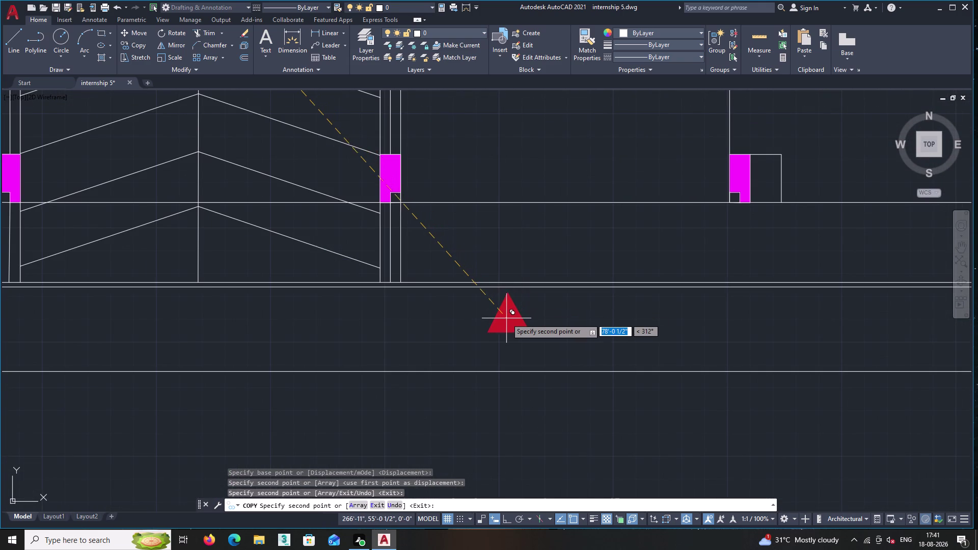
scroll(down, 3)
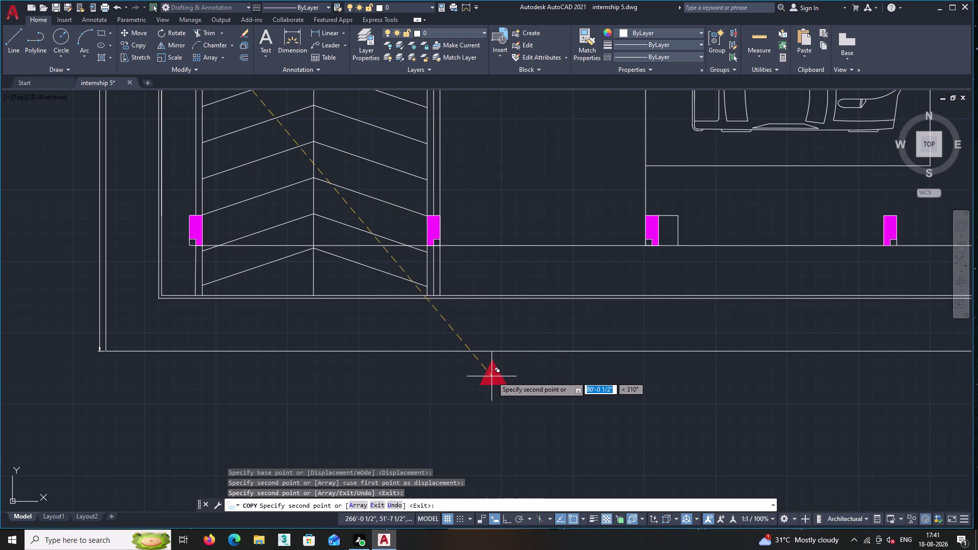
middle_drag(498, 378, 507, 353)
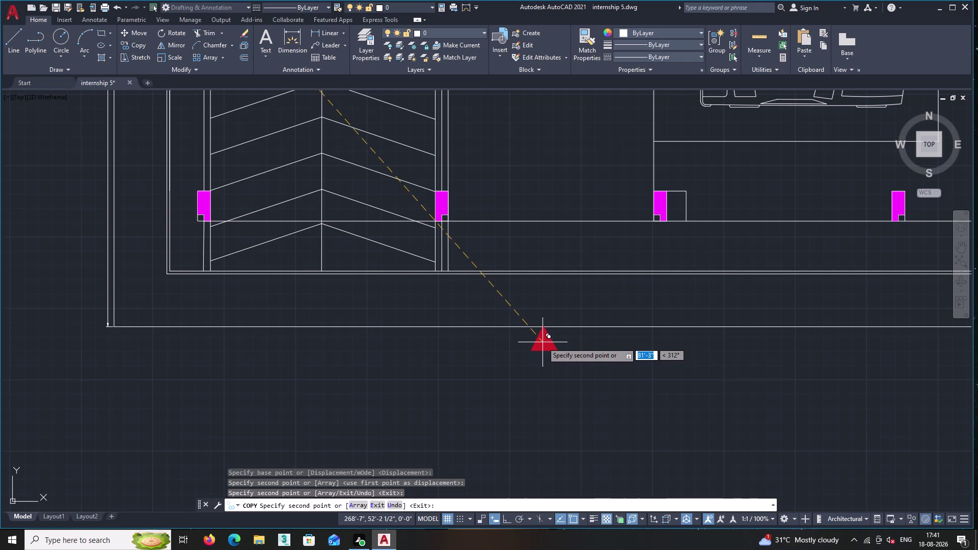
double_click(542, 342)
key(Escape)
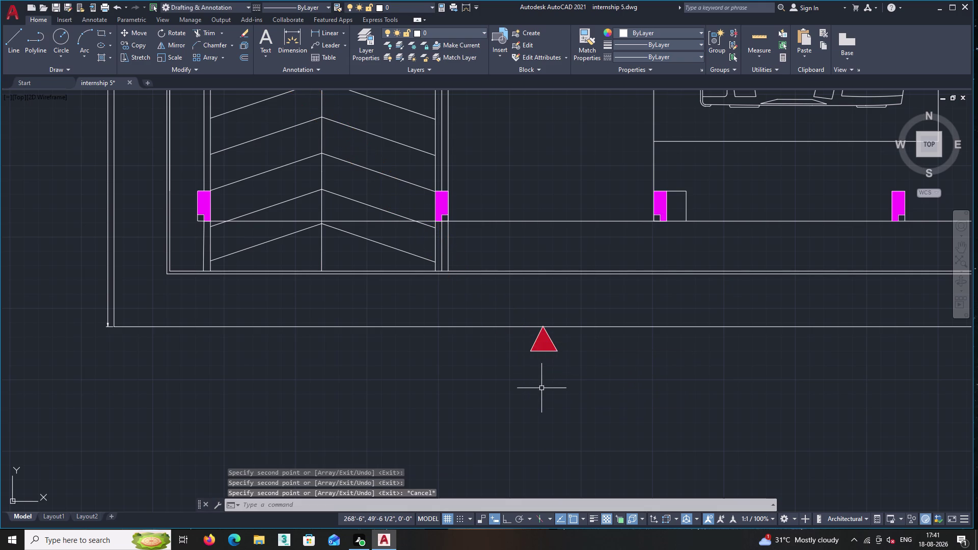
middle_drag(520, 335, 475, 404)
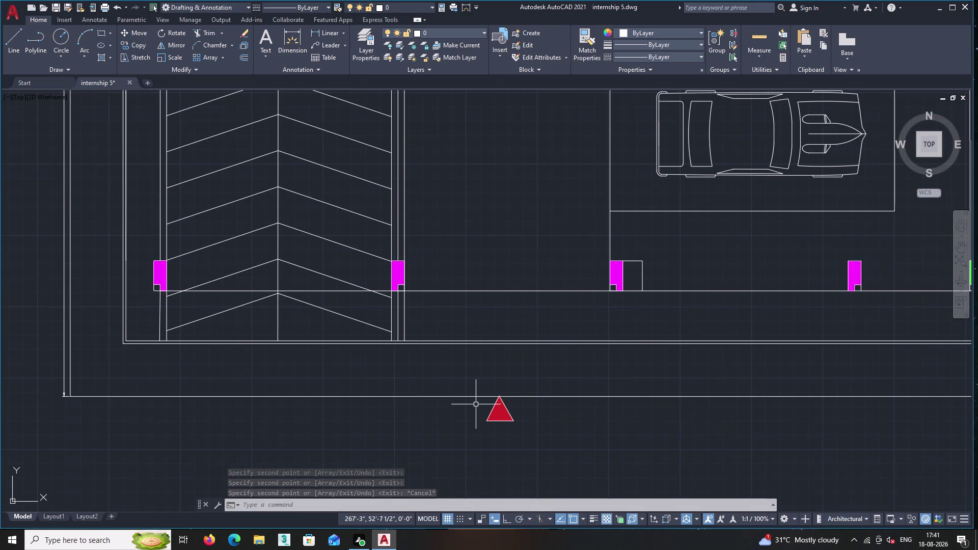
click(15, 42)
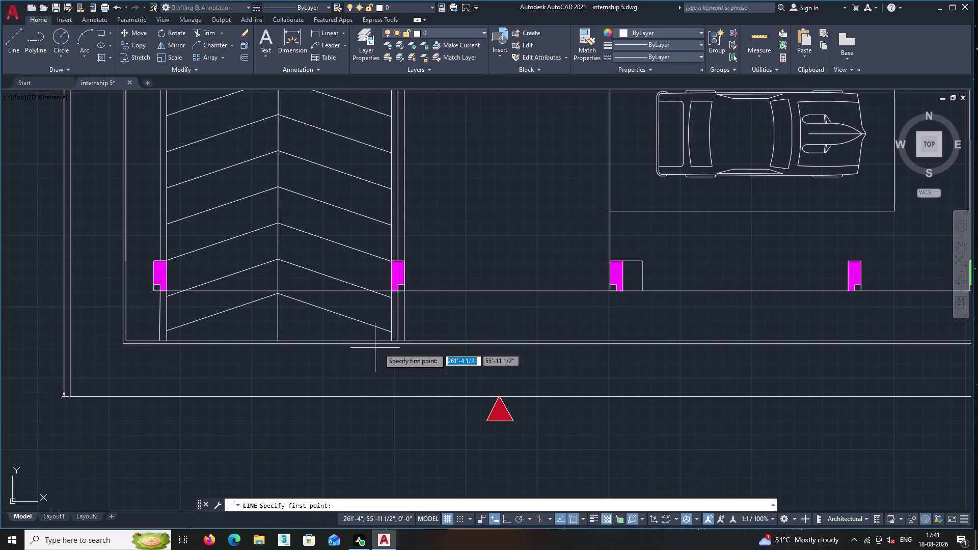
Draw a vertical wall line from the inner boundary corner down to the outer boundary.
scroll(up, 3)
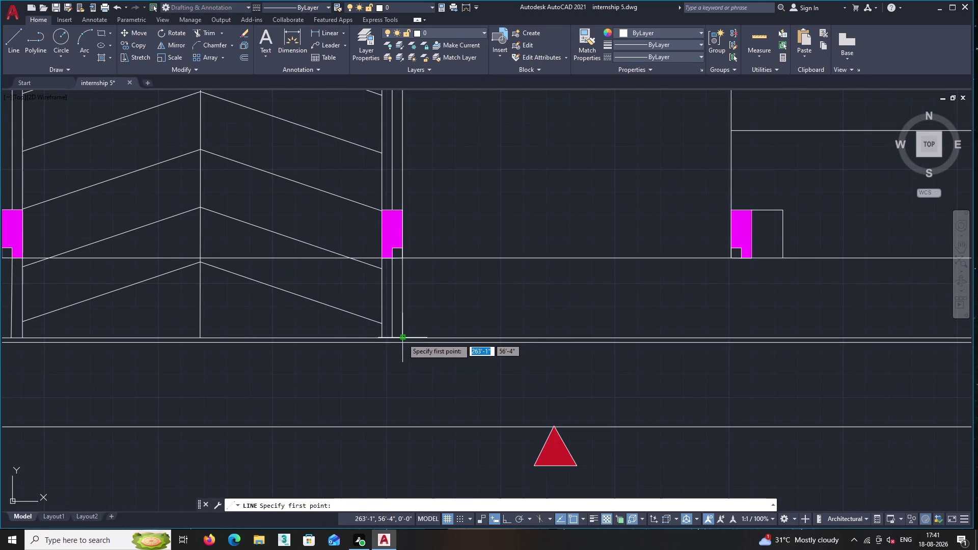
click(402, 338)
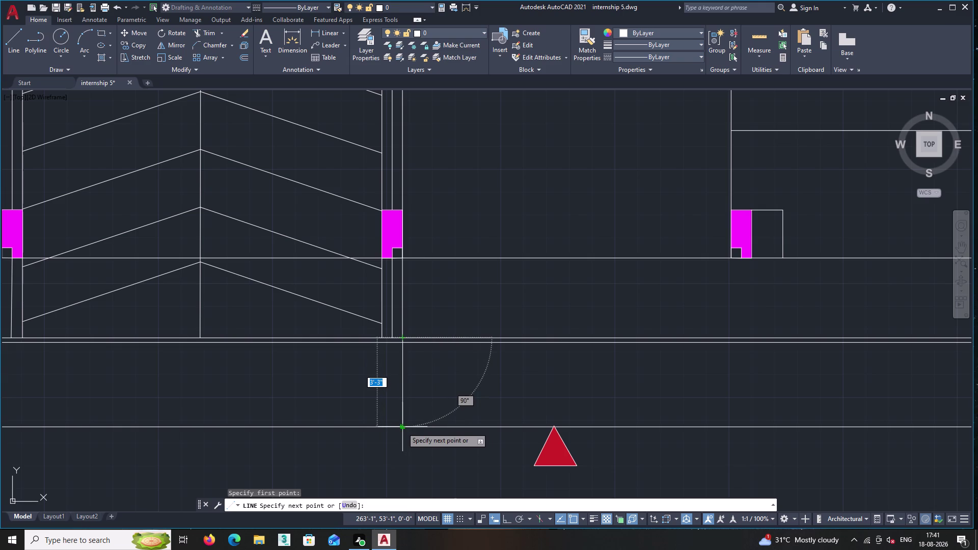
click(402, 427)
key(Return)
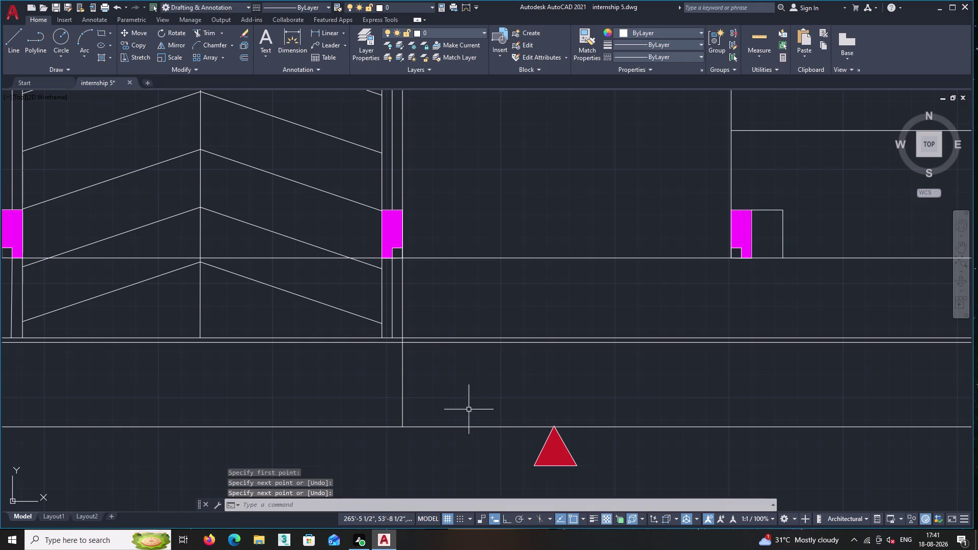
middle_drag(478, 397, 437, 414)
Draw a second wall line from the next column's lower corner to the outer boundary.
key(Return)
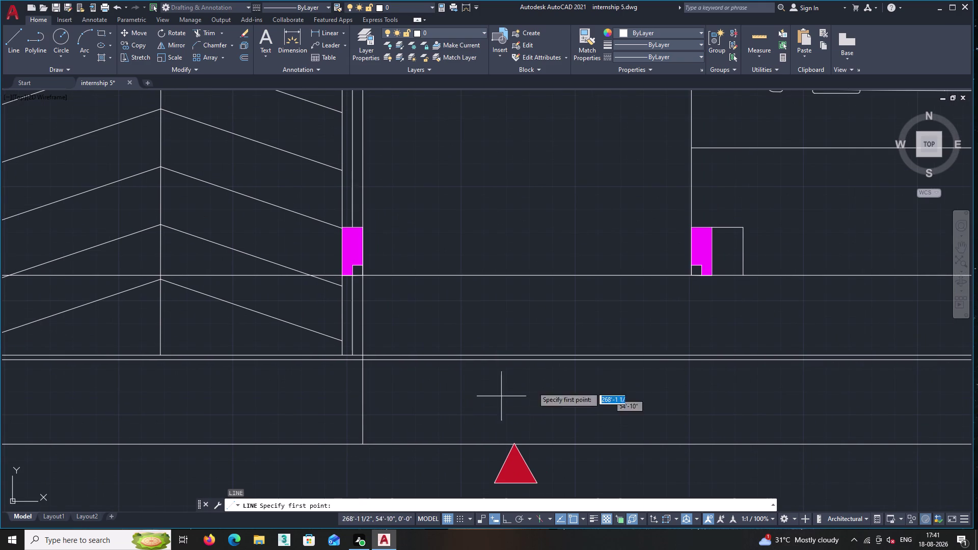
middle_drag(682, 333, 593, 338)
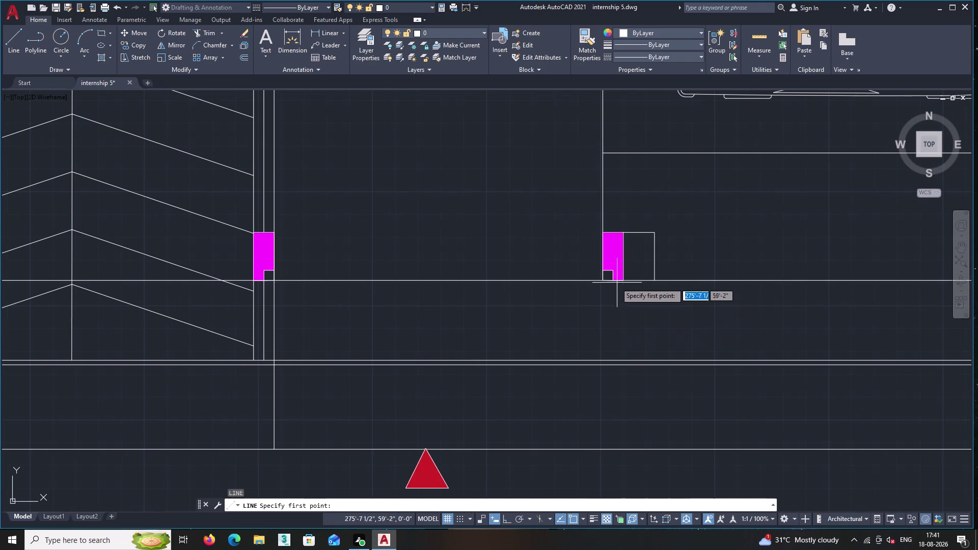
click(602, 280)
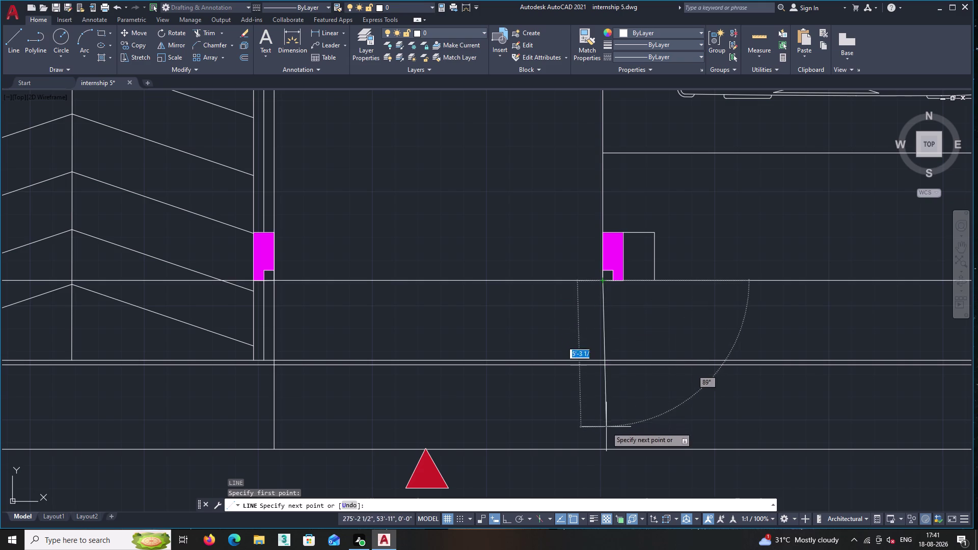
click(604, 450)
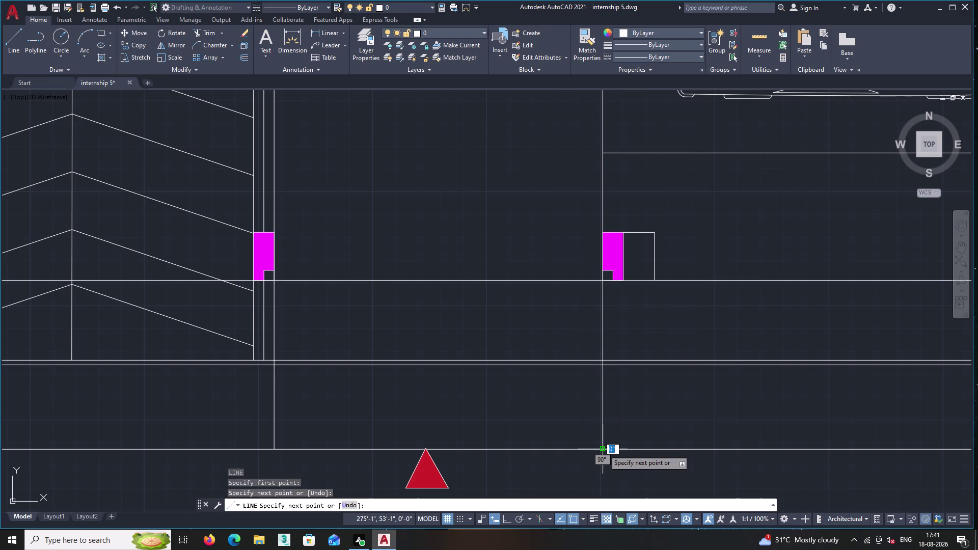
key(Return)
Review the new wall lines, then pan and zoom to the plan's top-left boundary.
middle_drag(633, 359, 587, 375)
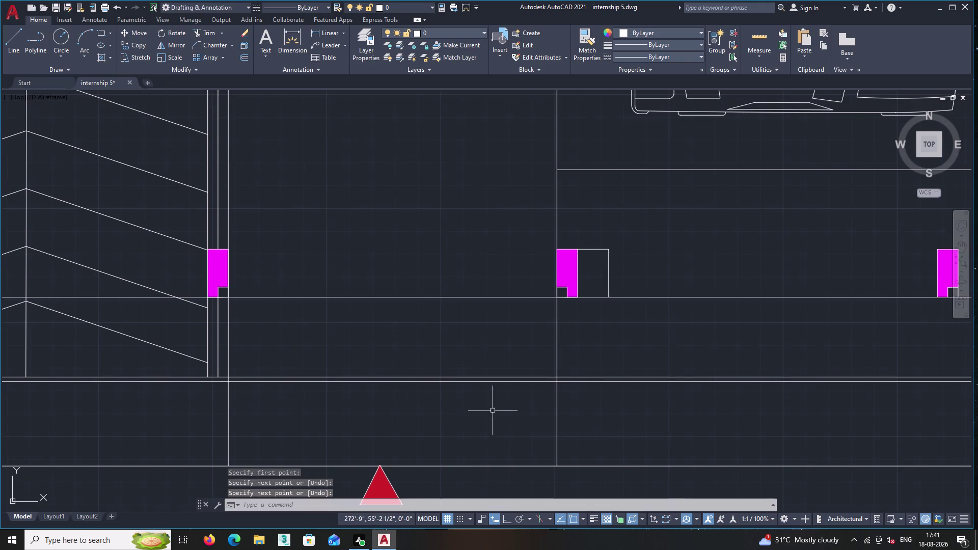
middle_drag(425, 436, 495, 342)
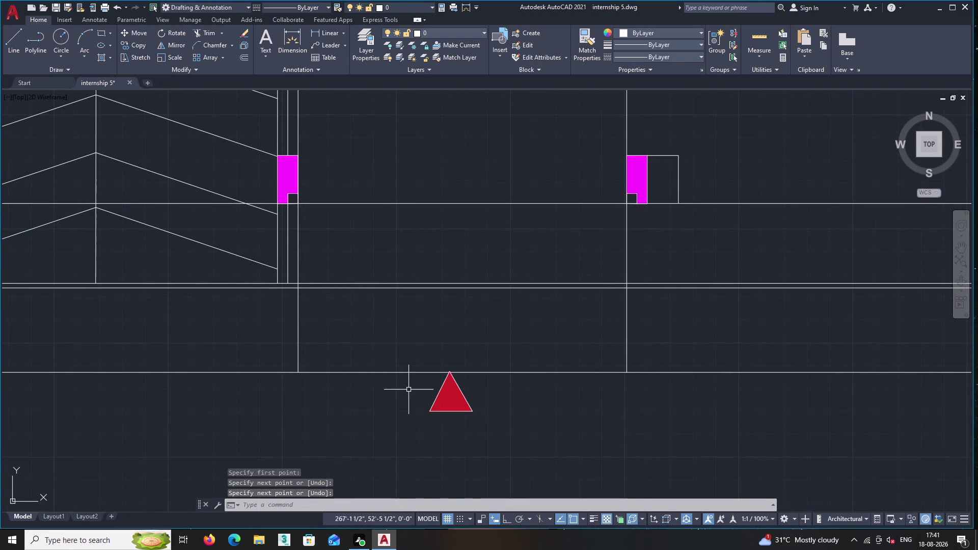
middle_drag(409, 387, 560, 354)
scroll(down, 3)
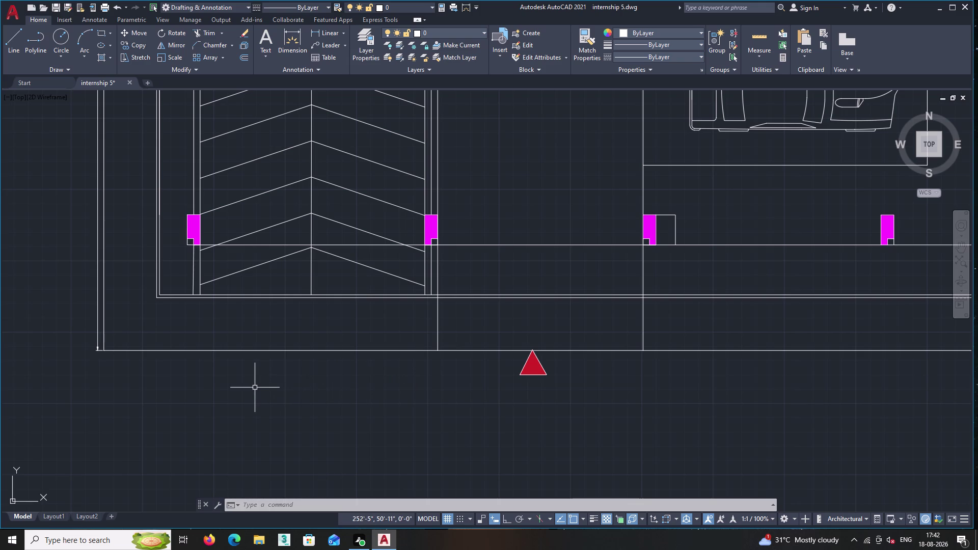
middle_drag(239, 301, 215, 545)
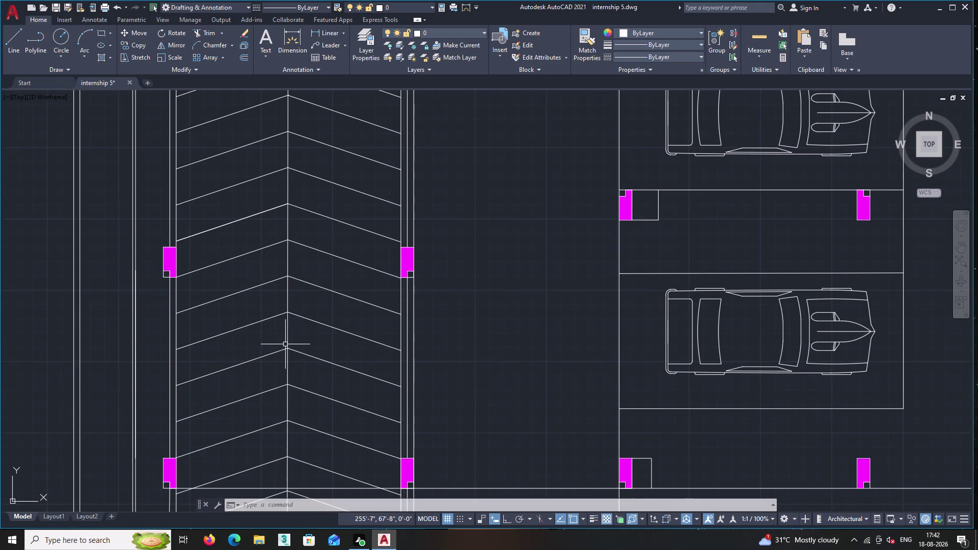
middle_drag(449, 246, 463, 546)
middle_drag(477, 309, 479, 340)
scroll(down, 3)
middle_drag(492, 285, 488, 378)
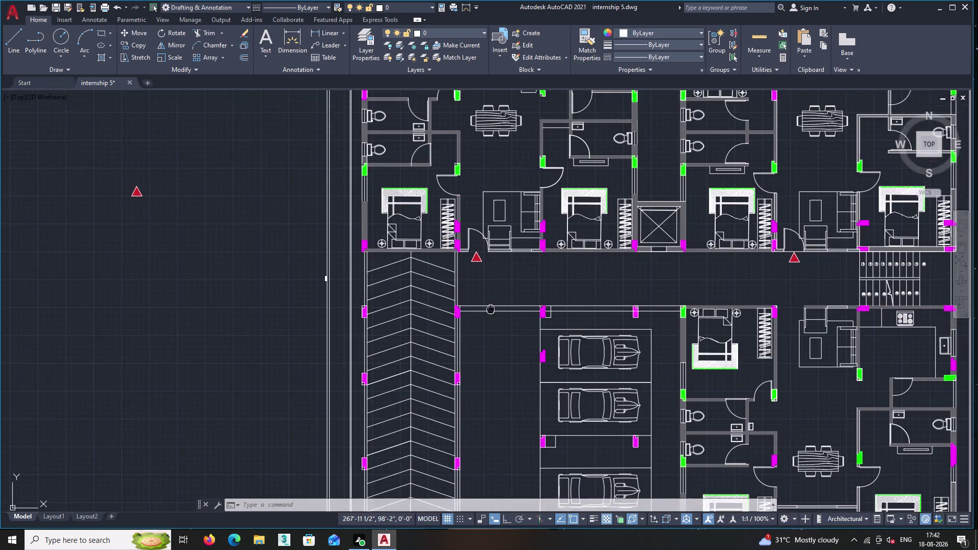
middle_drag(487, 377, 500, 544)
scroll(up, 3)
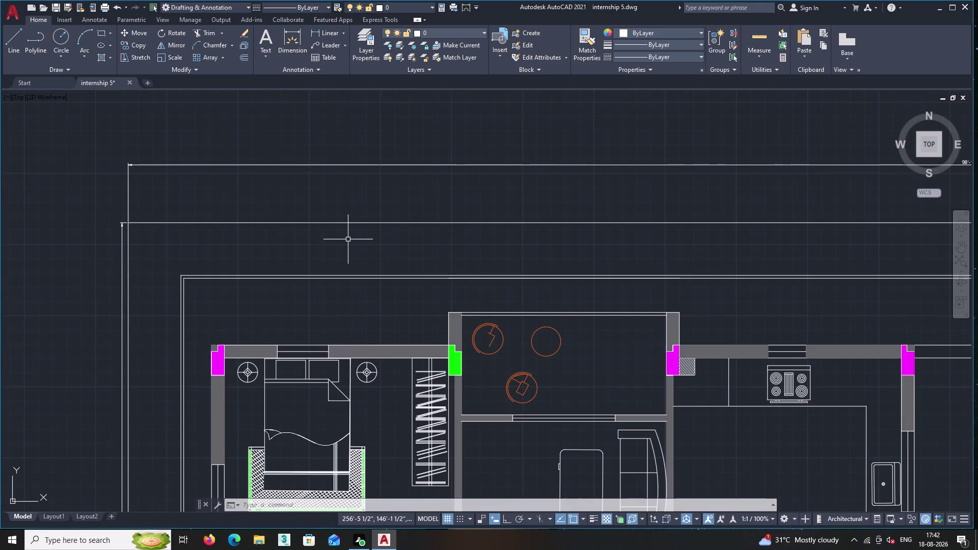
Offset the top boundary line and two left boundary lines at a distance of 2.
double_click(243, 54)
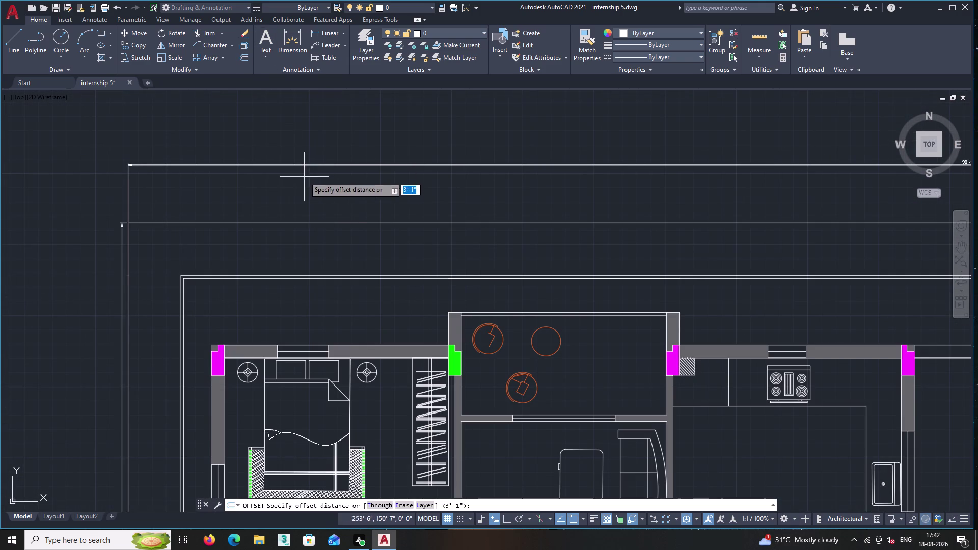
key(2)
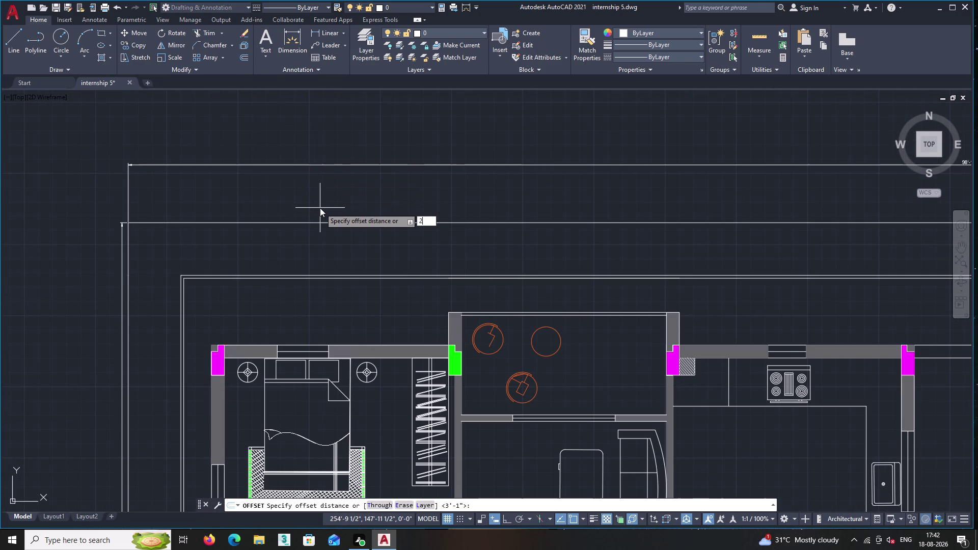
key(Return)
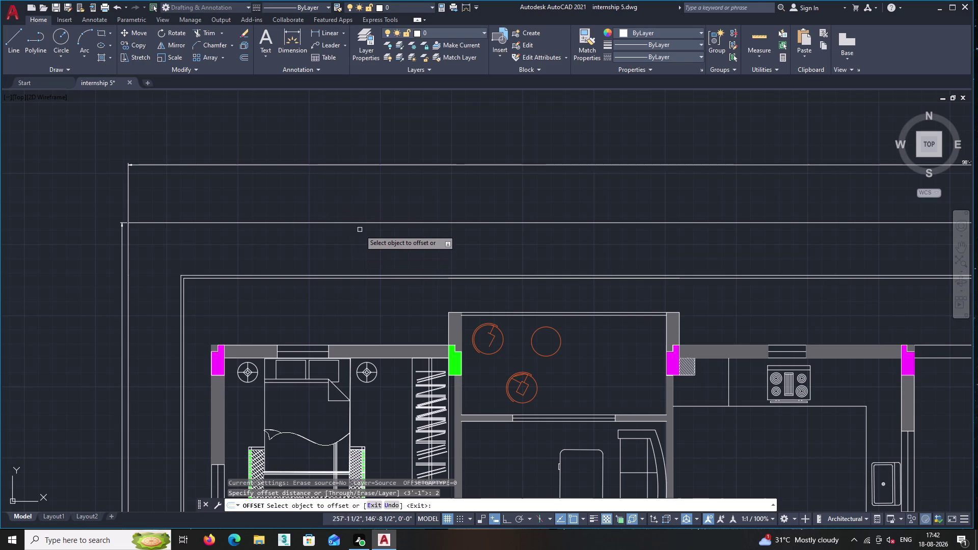
click(360, 223)
click(360, 228)
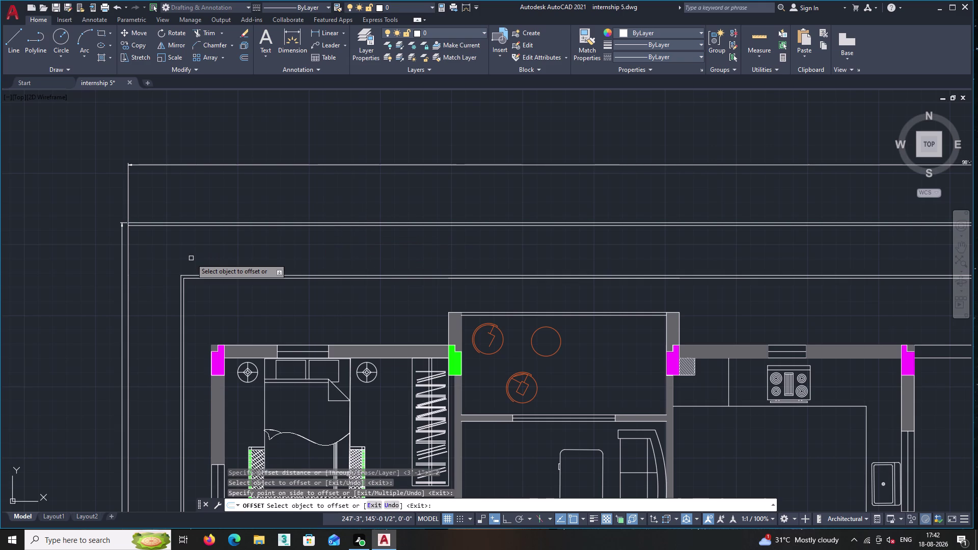
click(127, 282)
click(142, 280)
click(127, 259)
click(135, 258)
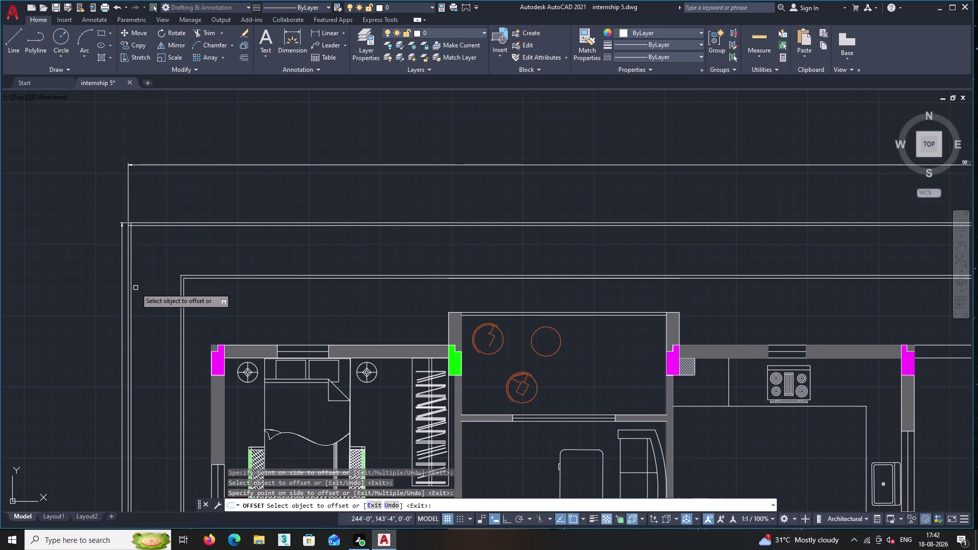
Offset the bottom boundary line by 2.
middle_drag(137, 288, 190, 180)
middle_drag(154, 350, 182, 181)
middle_drag(235, 366, 243, 186)
middle_drag(253, 335, 257, 262)
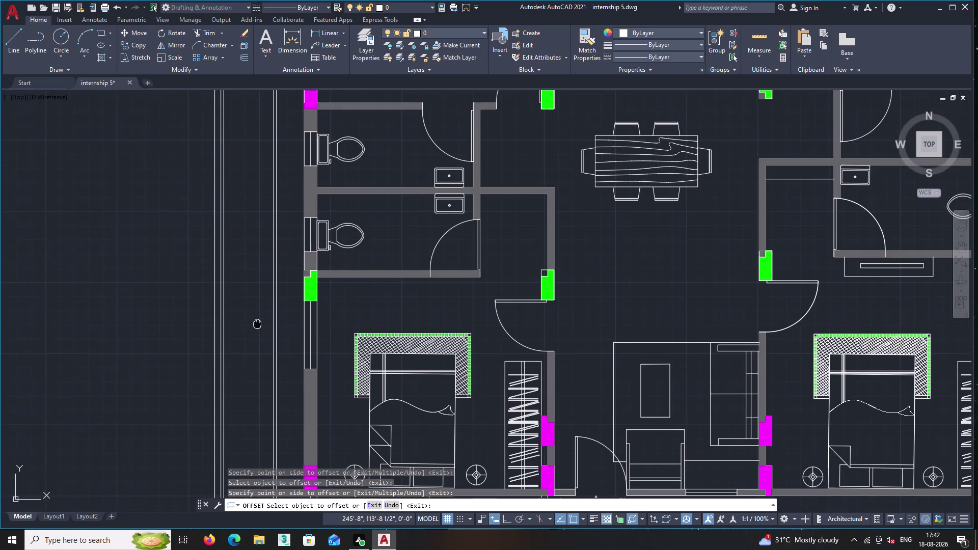
middle_drag(257, 262, 258, 150)
scroll(down, 3)
middle_drag(248, 356, 275, 53)
scroll(up, 3)
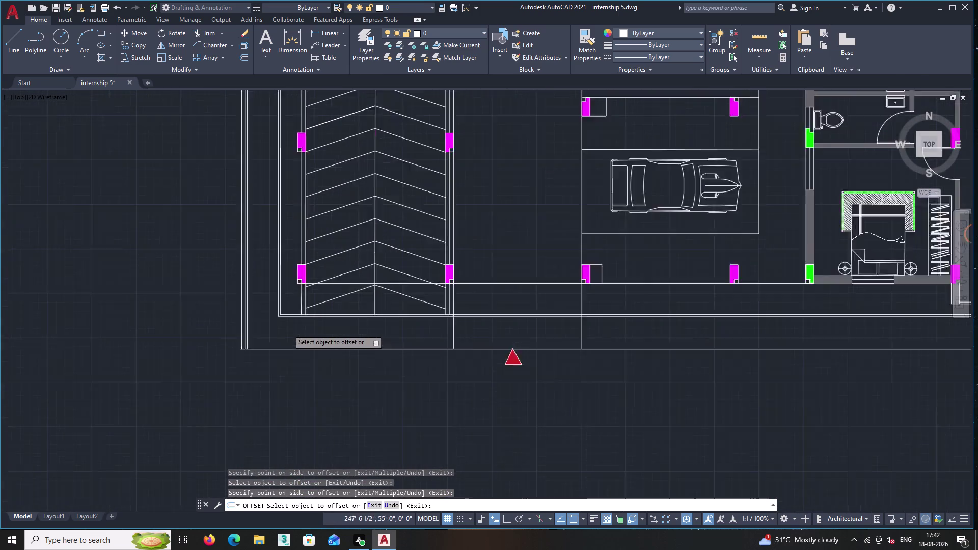
click(300, 361)
click(299, 348)
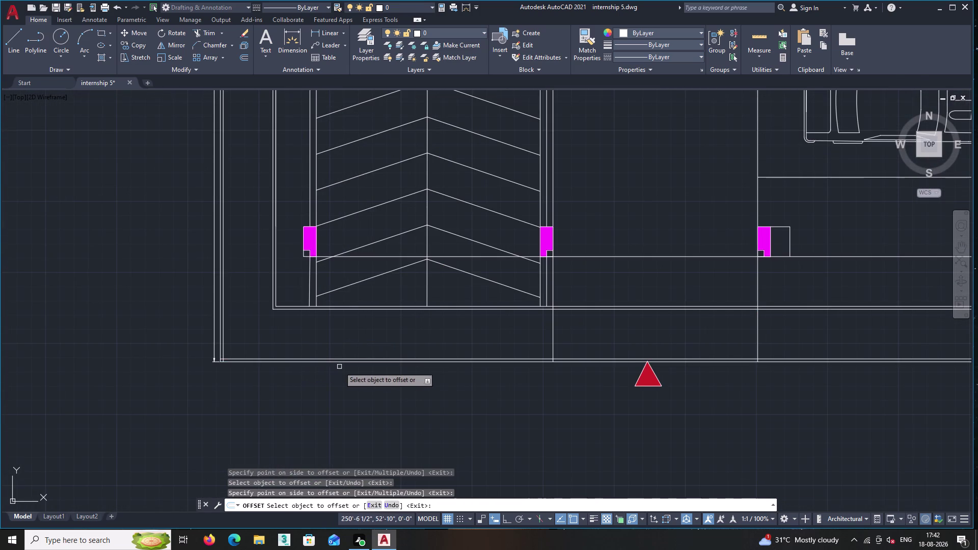
Offset the right boundary line by 2 and end the offset command.
middle_drag(339, 367, 121, 367)
middle_drag(659, 441, 320, 429)
middle_drag(583, 401, 159, 413)
scroll(down, 3)
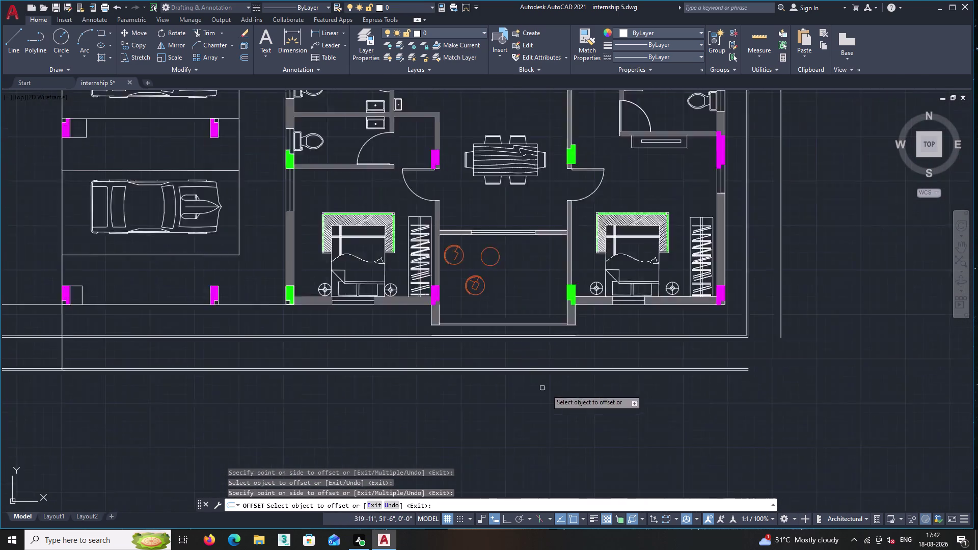
middle_drag(747, 380, 690, 394)
scroll(up, 3)
click(635, 352)
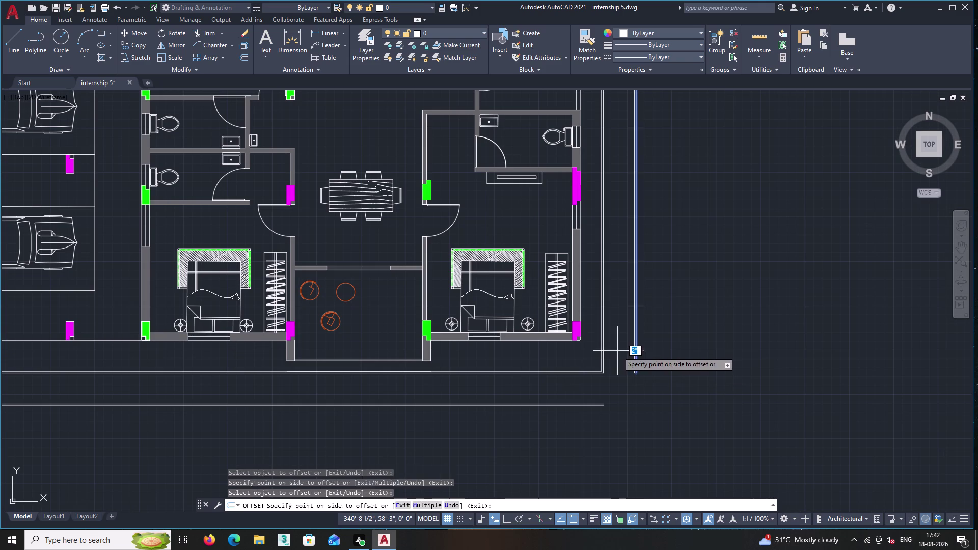
click(617, 351)
scroll(up, 3)
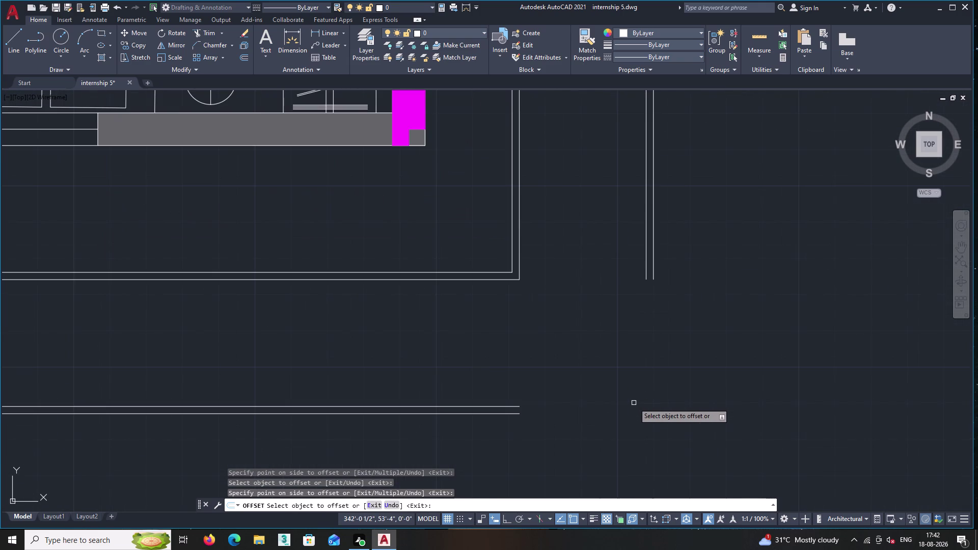
key(Return)
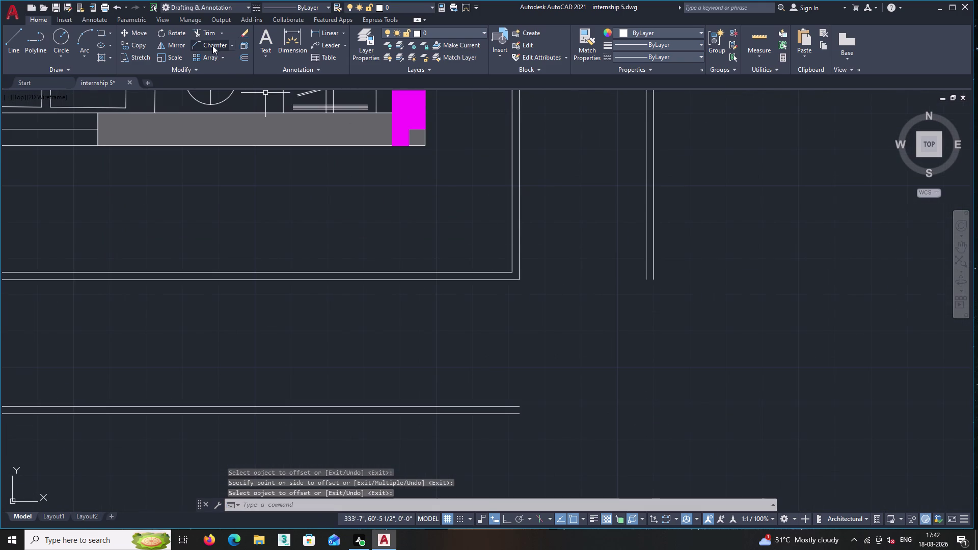
Chamfer the inner, then the outer, bottom and right boundary lines into sharp corners.
double_click(212, 43)
click(492, 406)
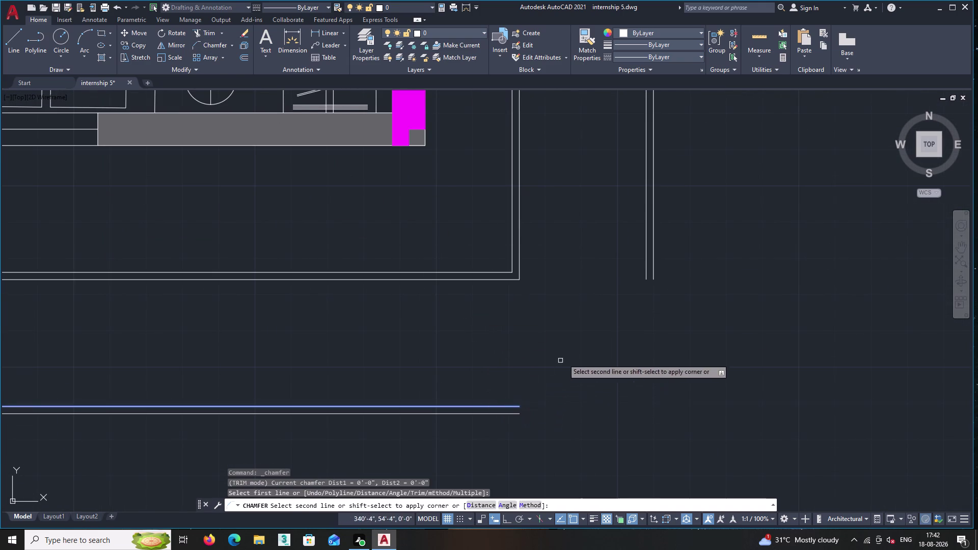
click(644, 278)
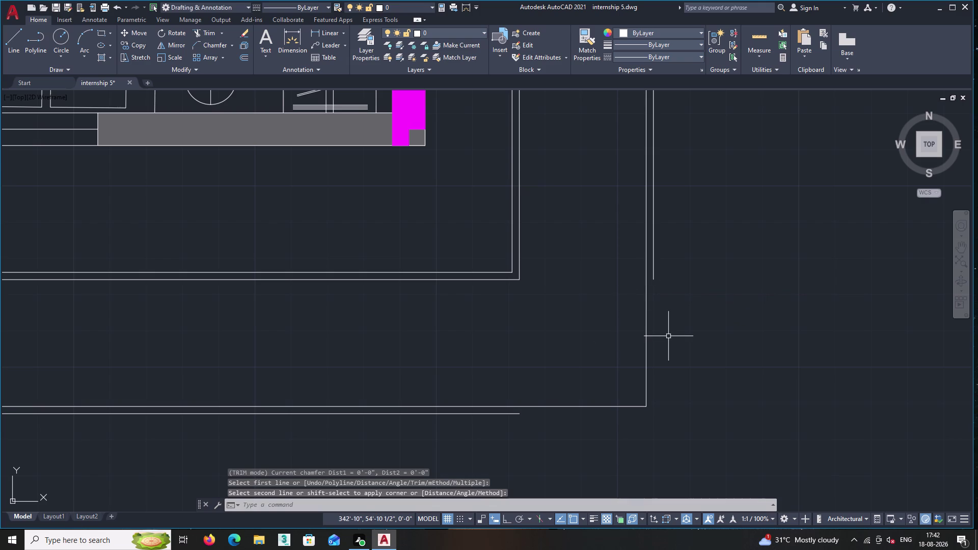
key(Return)
click(511, 415)
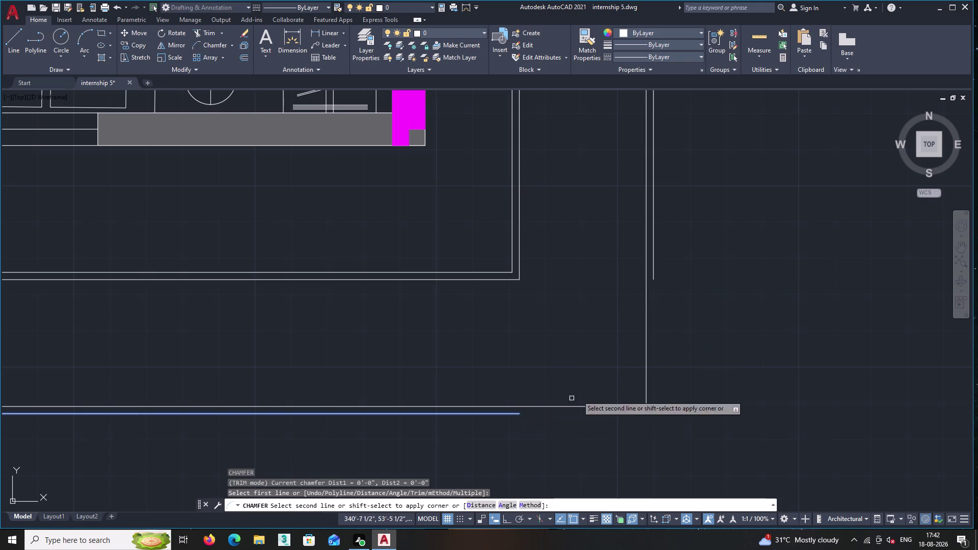
click(653, 281)
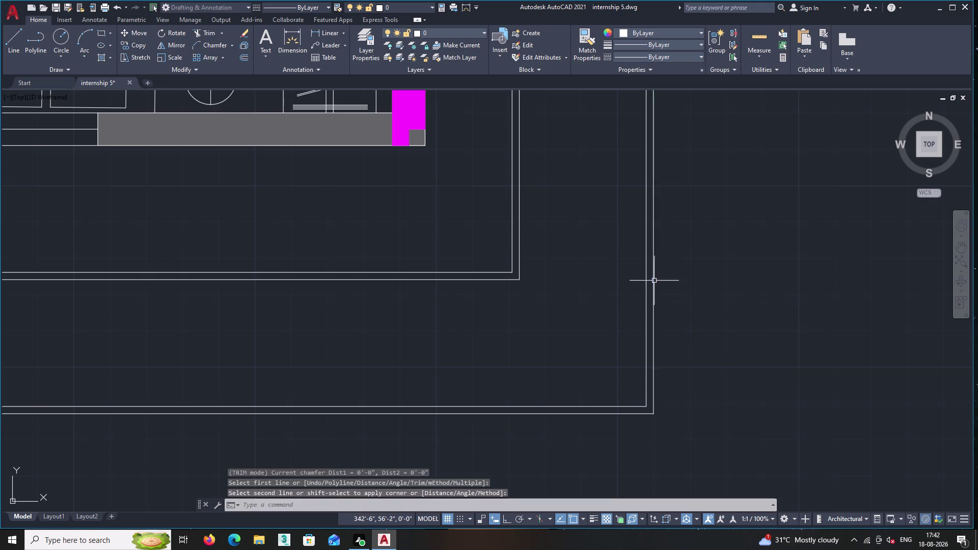
Pan and zoom to the plan's bottom-left boundary corner.
scroll(down, 3)
scroll(down, 3)
middle_drag(568, 326, 895, 363)
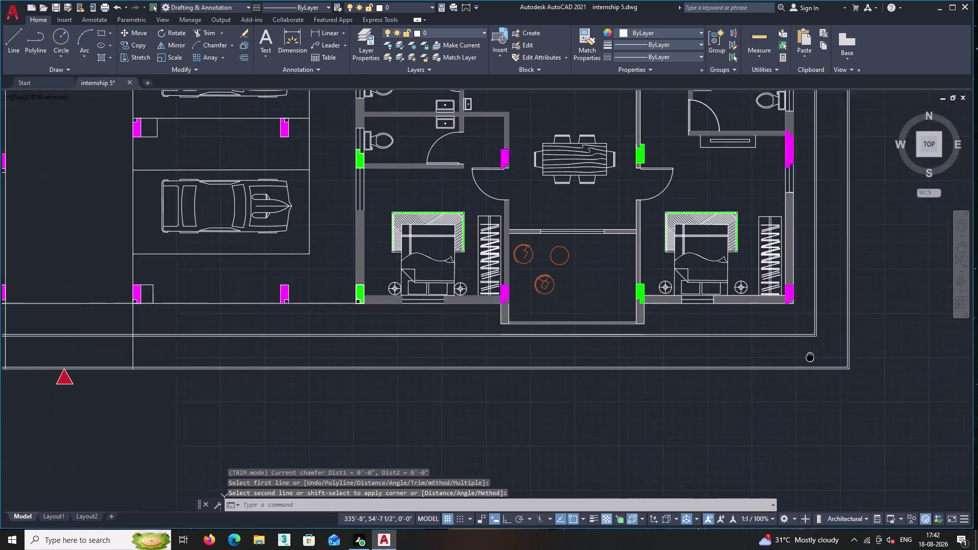
middle_drag(894, 363, 952, 363)
middle_drag(389, 399, 686, 364)
scroll(up, 3)
scroll(up, 3)
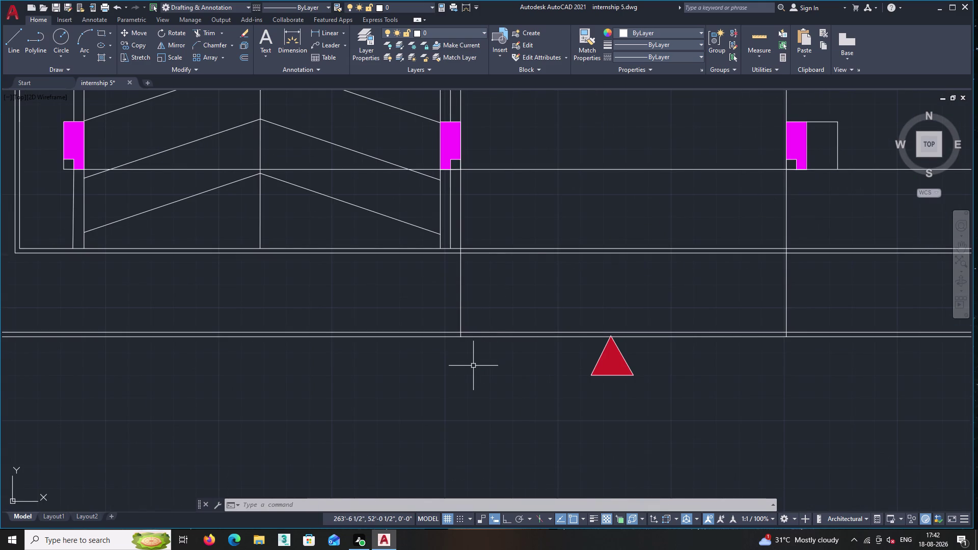
scroll(up, 3)
scroll(down, 3)
middle_drag(457, 374, 709, 376)
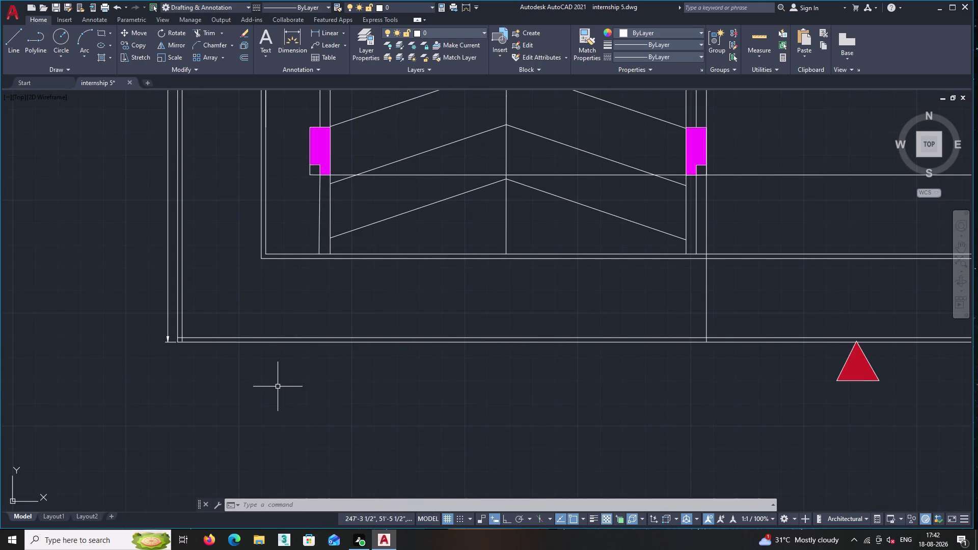
Trim two overhanging line ends at the bottom-left boundary corner using TR.
text(tr)
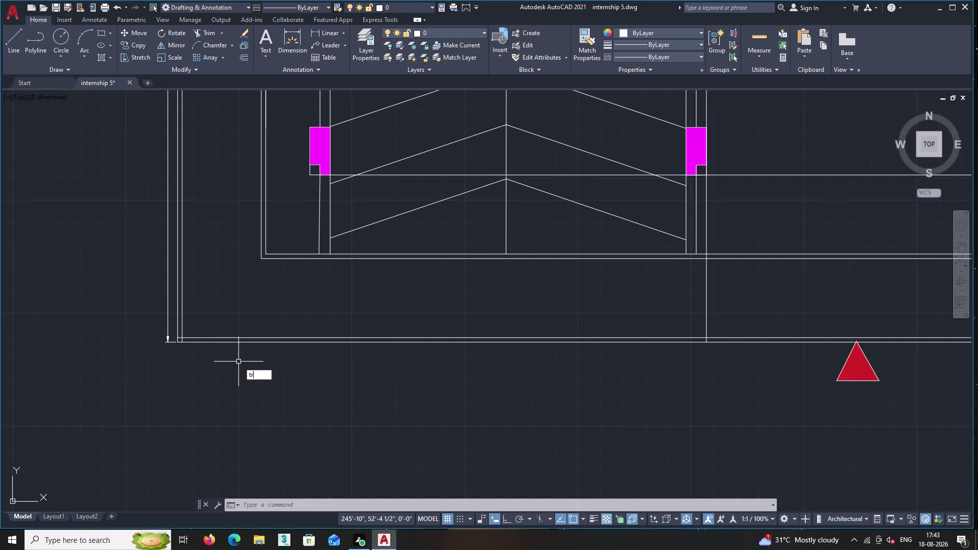
key(Return)
scroll(up, 3)
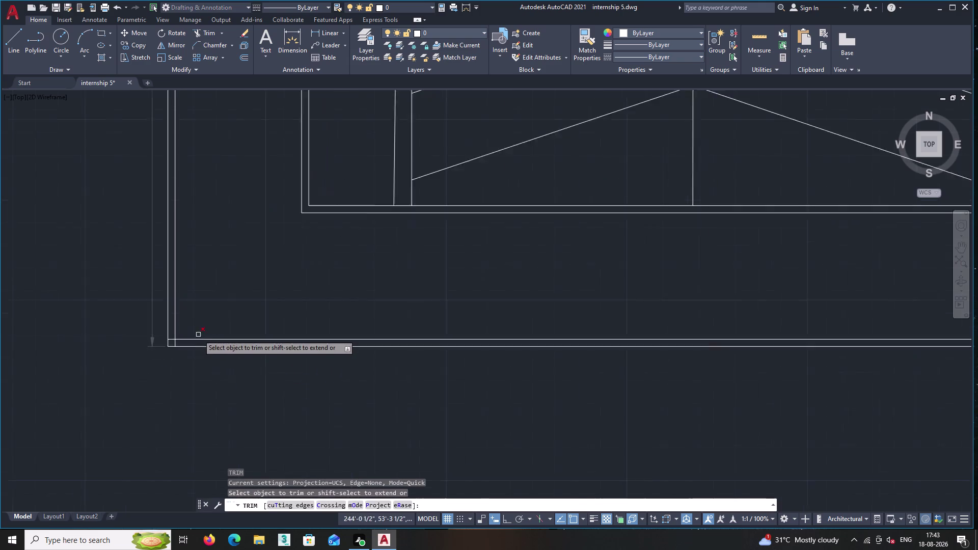
scroll(up, 3)
middle_drag(197, 320, 405, 312)
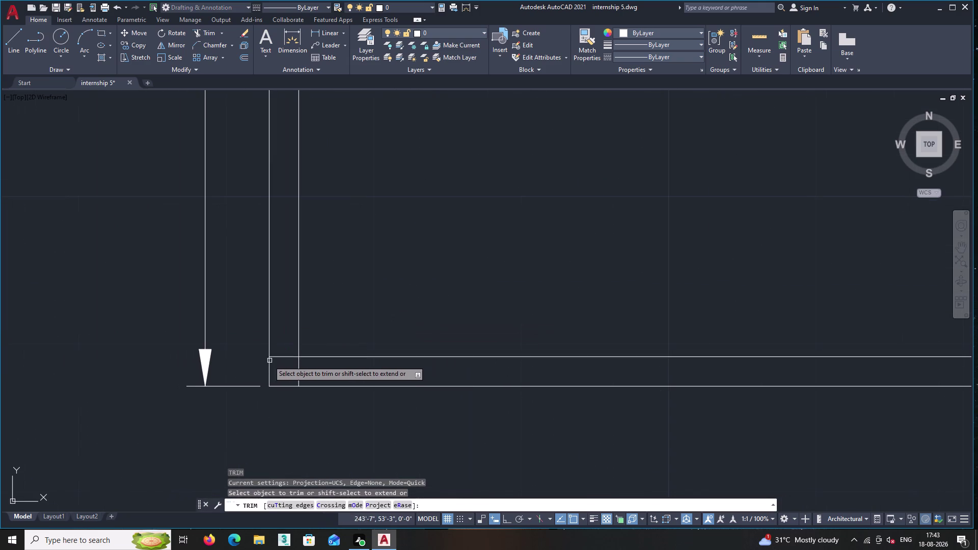
scroll(up, 3)
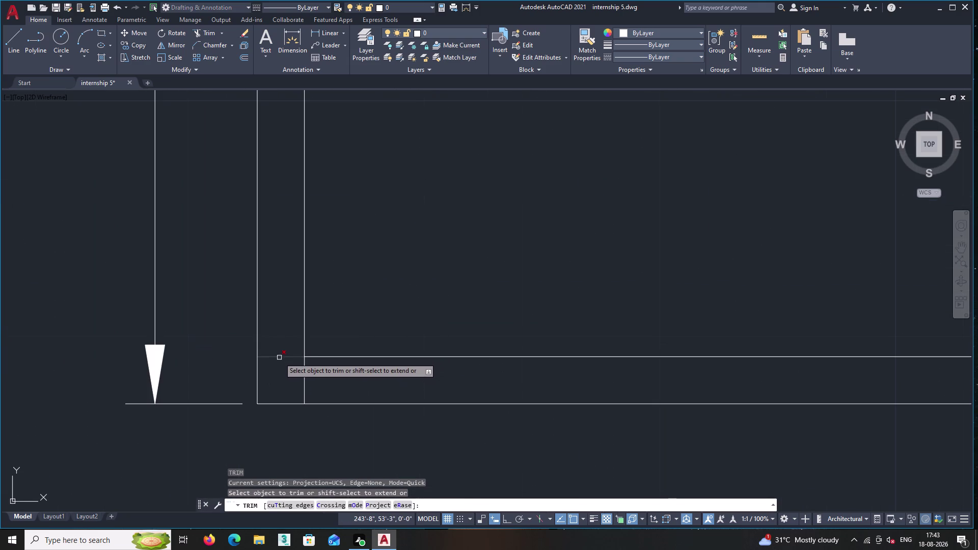
click(279, 358)
click(303, 373)
Trim two overhanging lines at the top-left boundary corner.
scroll(down, 3)
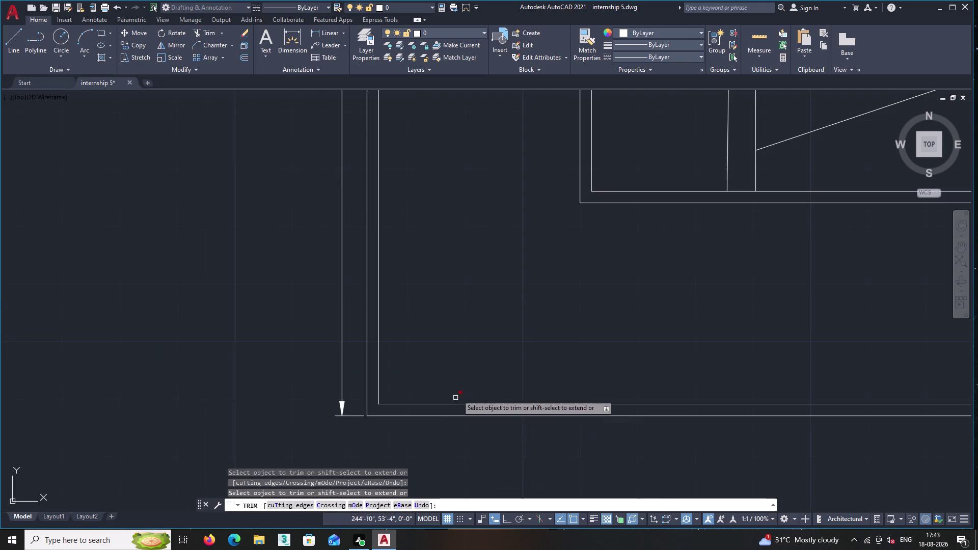
middle_drag(471, 345, 81, 329)
scroll(down, 3)
middle_drag(643, 367, 572, 350)
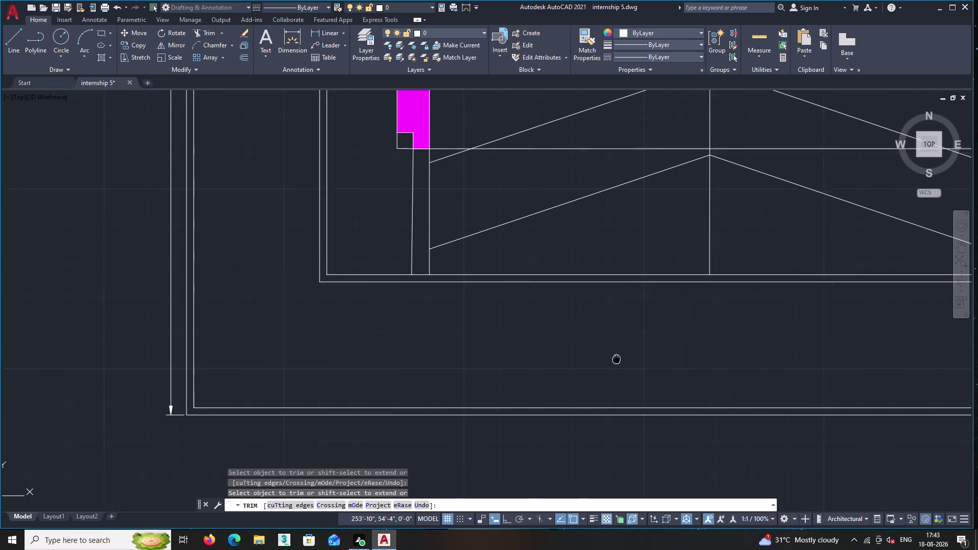
middle_drag(572, 350, 250, 327)
middle_drag(718, 403, 335, 348)
scroll(down, 3)
middle_drag(605, 381, 111, 336)
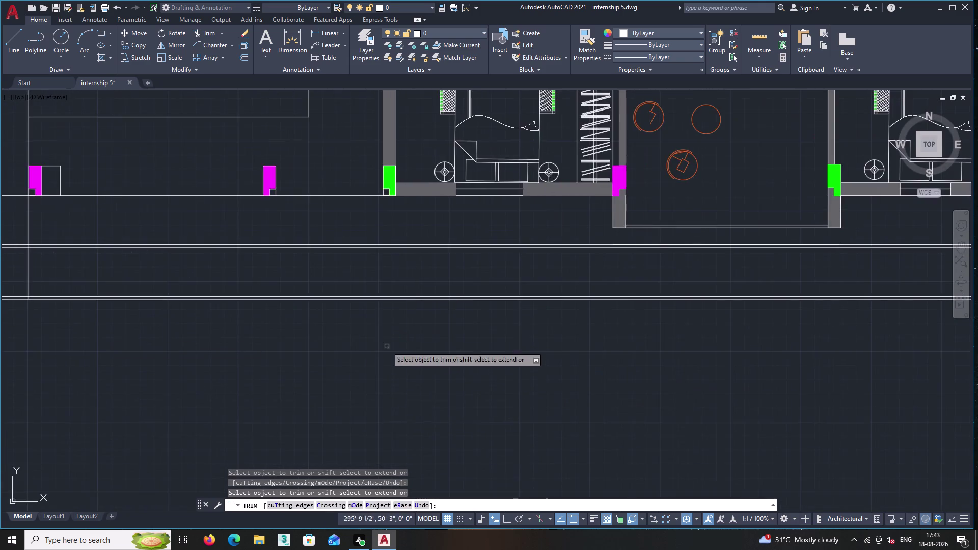
scroll(down, 3)
middle_drag(504, 350, 177, 330)
scroll(up, 3)
middle_drag(574, 288, 653, 426)
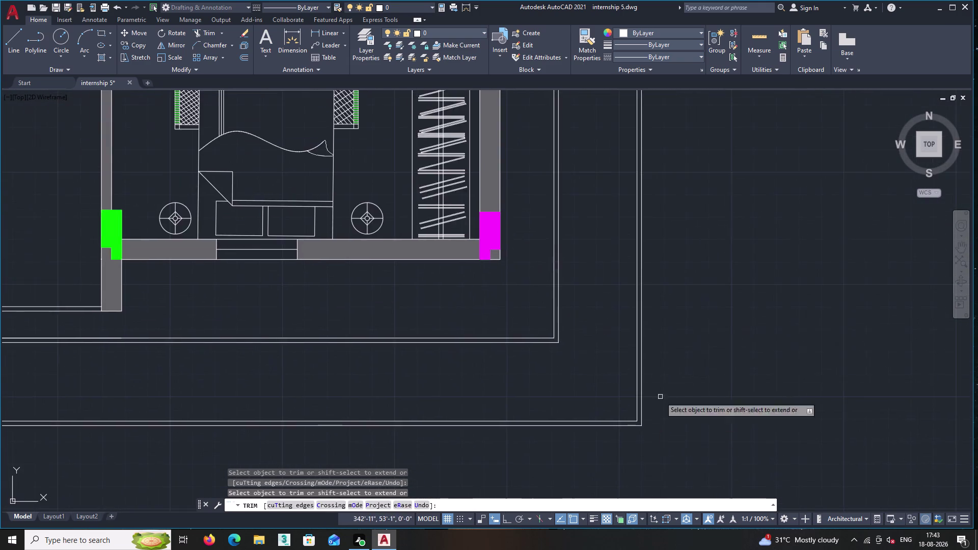
middle_click(687, 310)
scroll(down, 3)
middle_drag(691, 280, 774, 430)
scroll(up, 3)
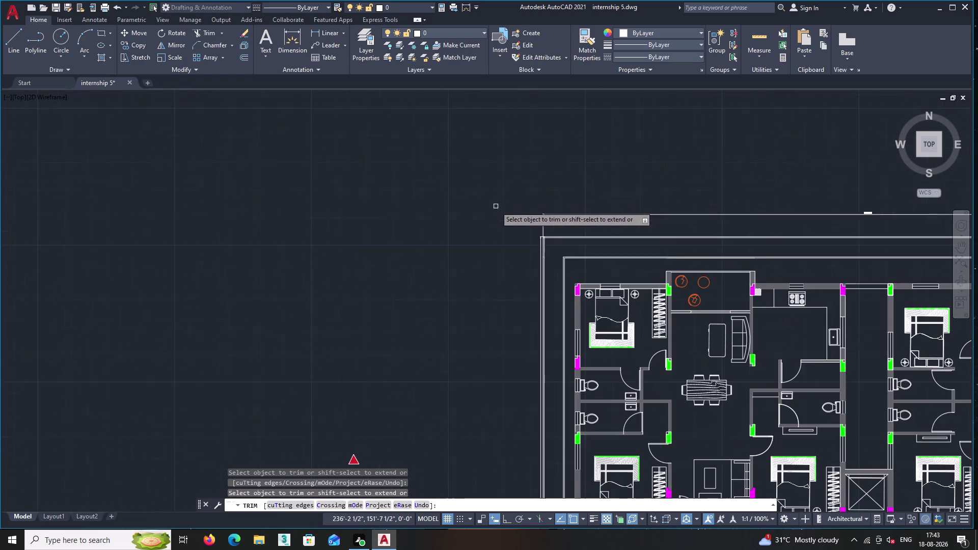
scroll(up, 3)
scroll(up, 3)
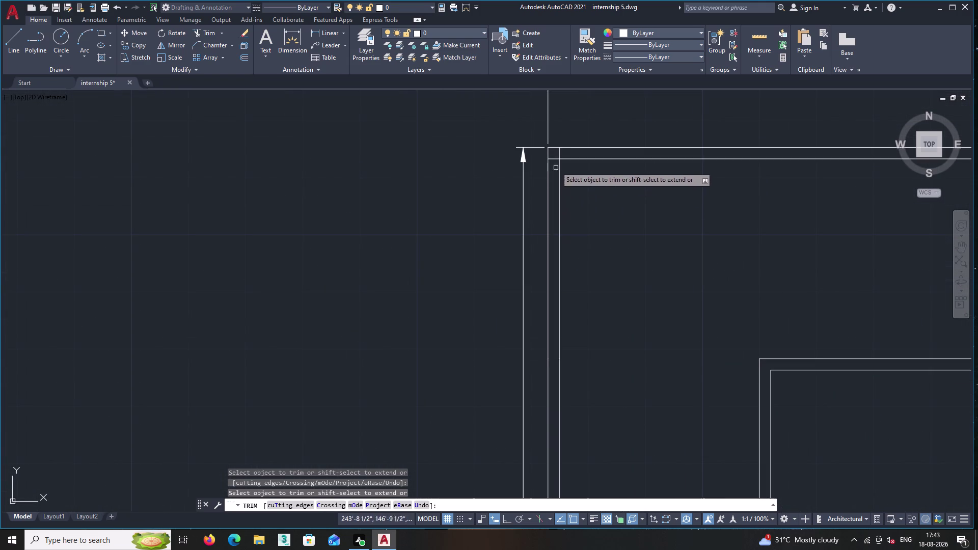
click(556, 158)
click(560, 153)
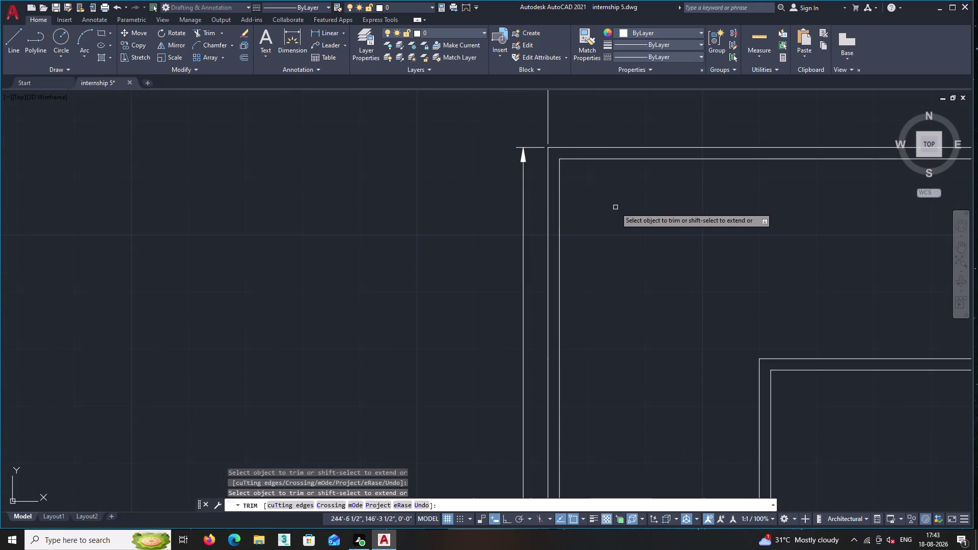
Zoom out to the whole plan and follow the top border to its left corner.
scroll(down, 3)
middle_click(620, 217)
middle_drag(619, 217, 601, 221)
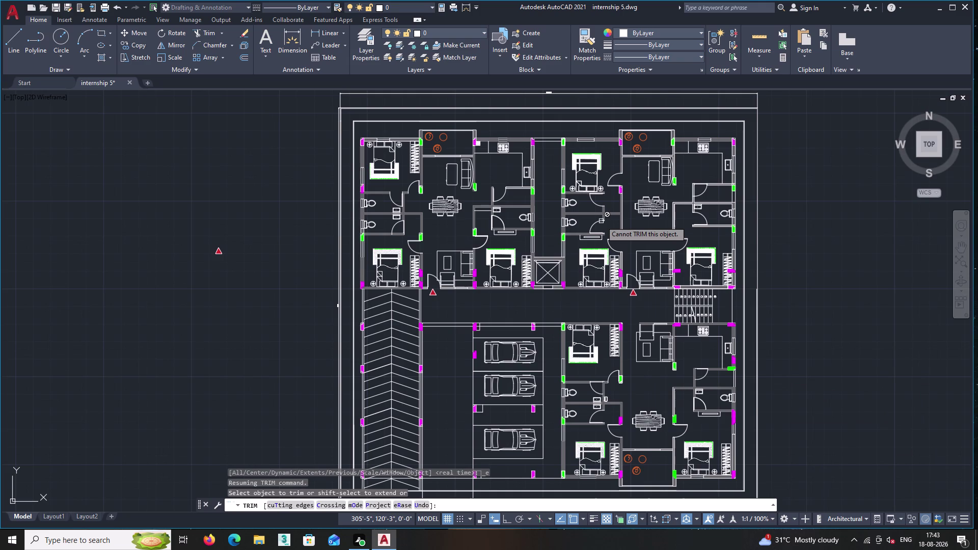
middle_drag(601, 221, 443, 207)
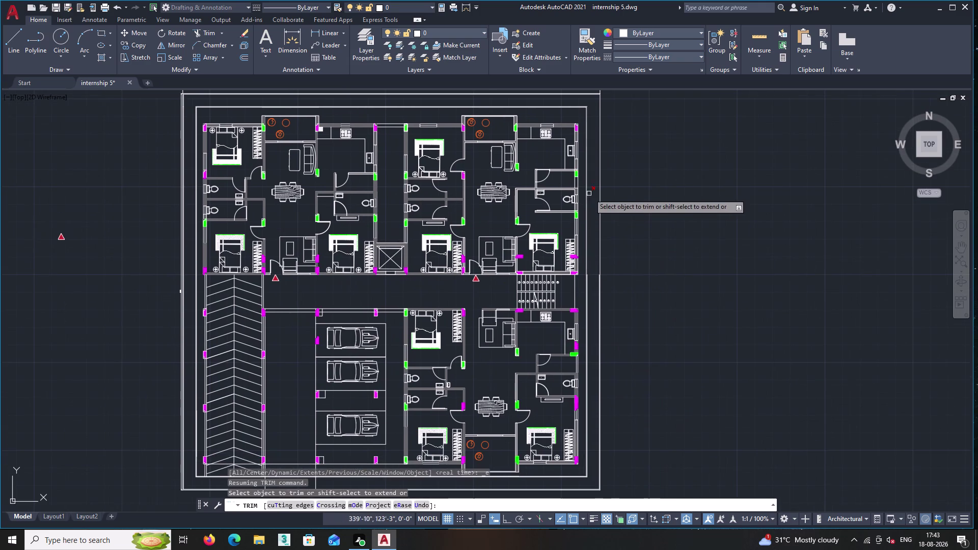
middle_drag(639, 176, 618, 352)
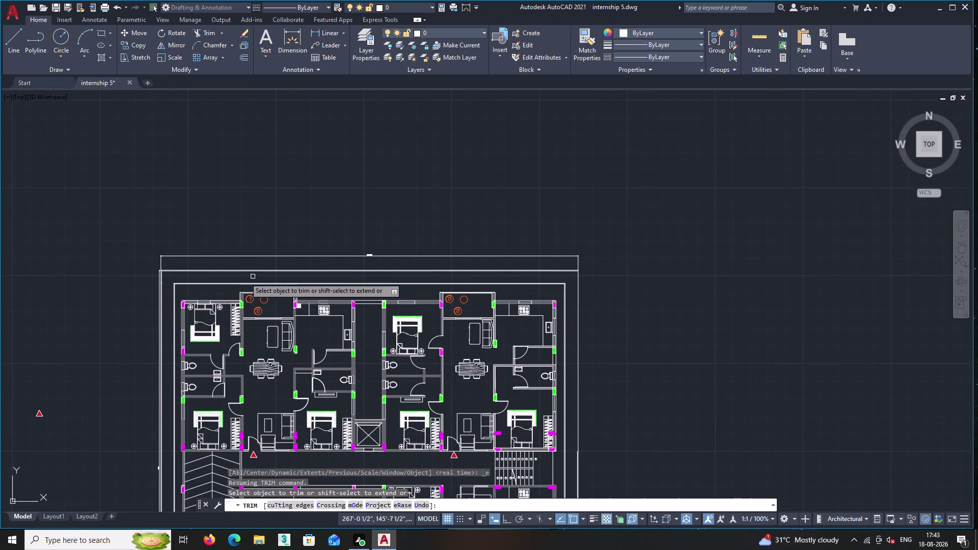
scroll(up, 3)
middle_drag(334, 280, 149, 266)
middle_drag(644, 253, 445, 259)
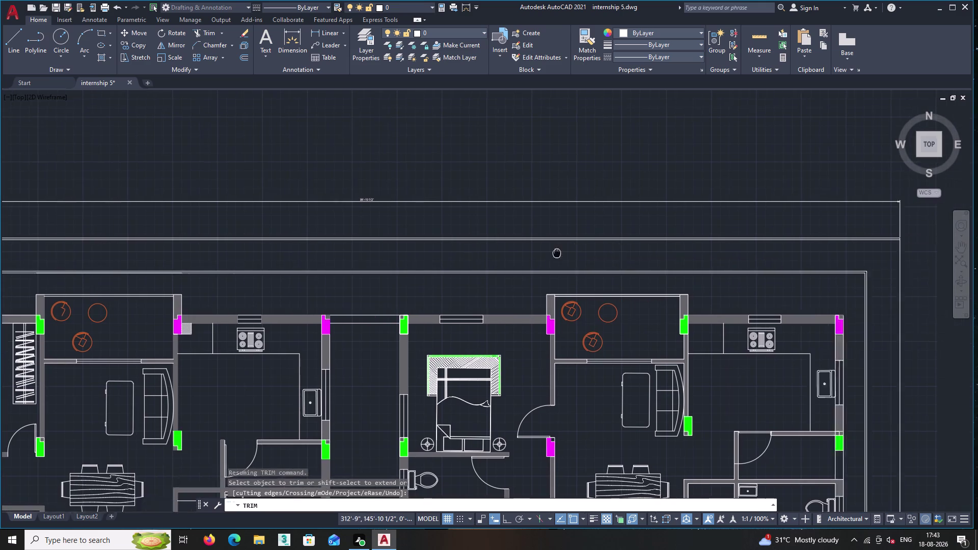
middle_drag(444, 258, 397, 259)
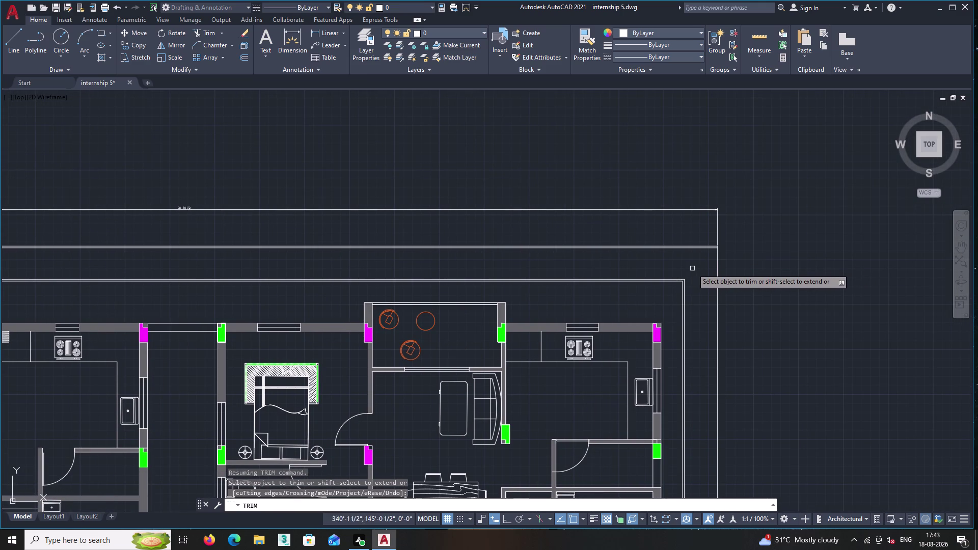
middle_drag(694, 277, 704, 260)
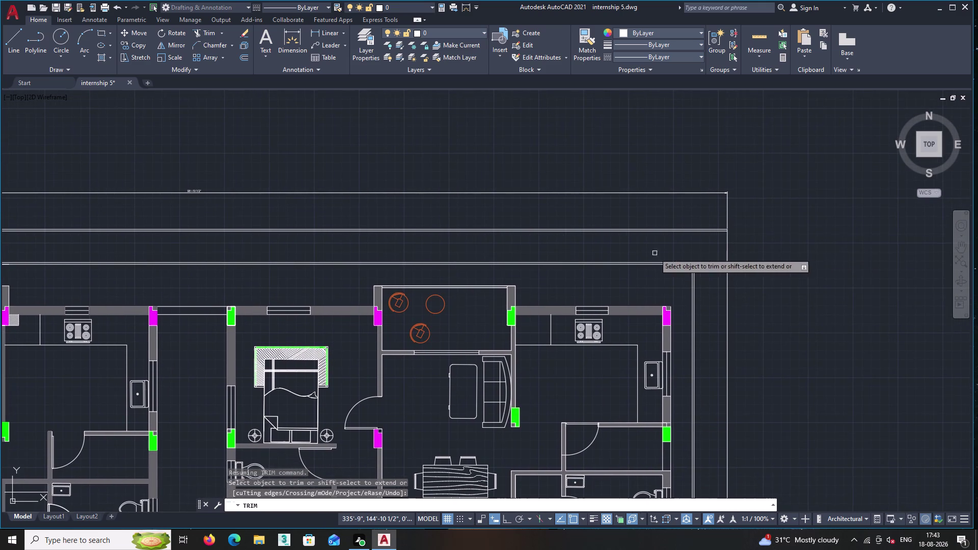
middle_drag(655, 253, 977, 208)
scroll(up, 3)
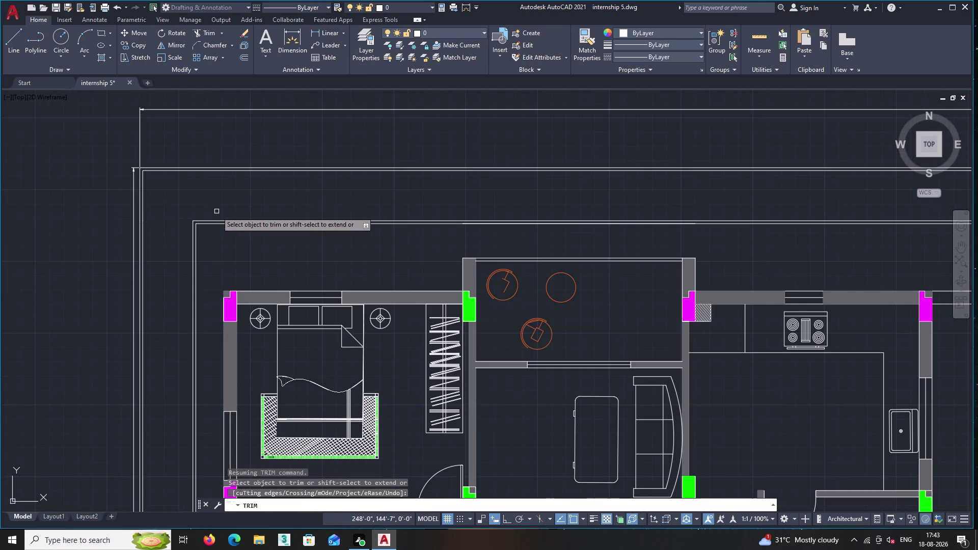
Undo the last trim at the top-left corner and end the trim command.
key(ctrl+z)
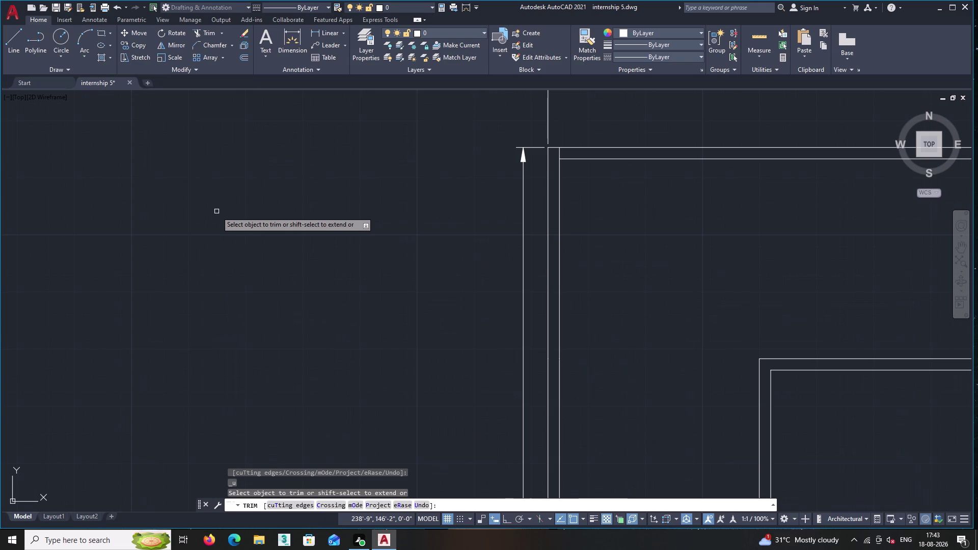
scroll(down, 3)
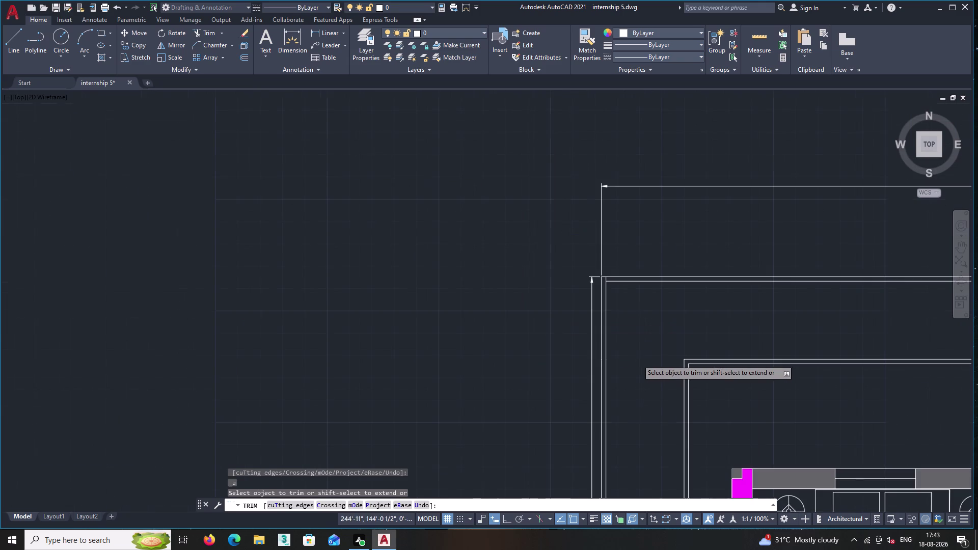
middle_drag(630, 350, 538, 232)
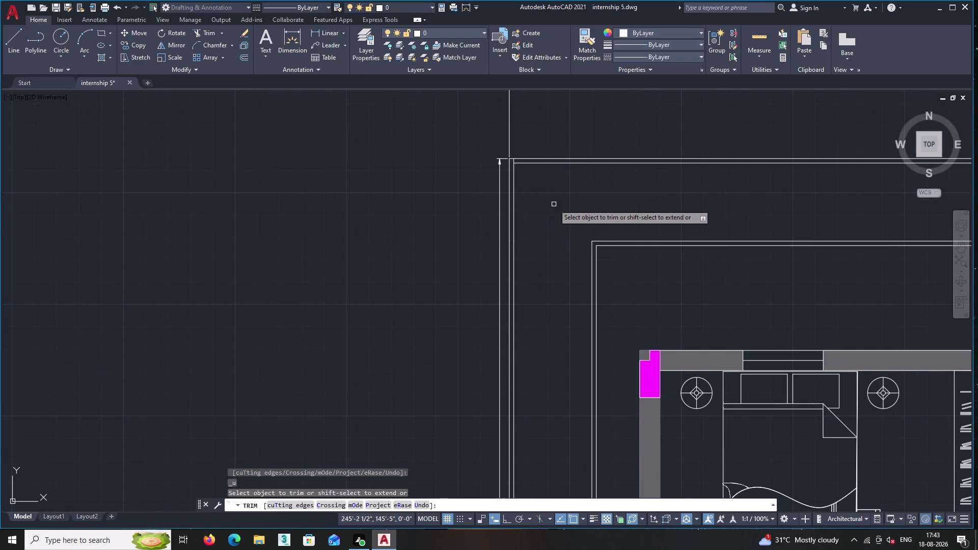
scroll(down, 3)
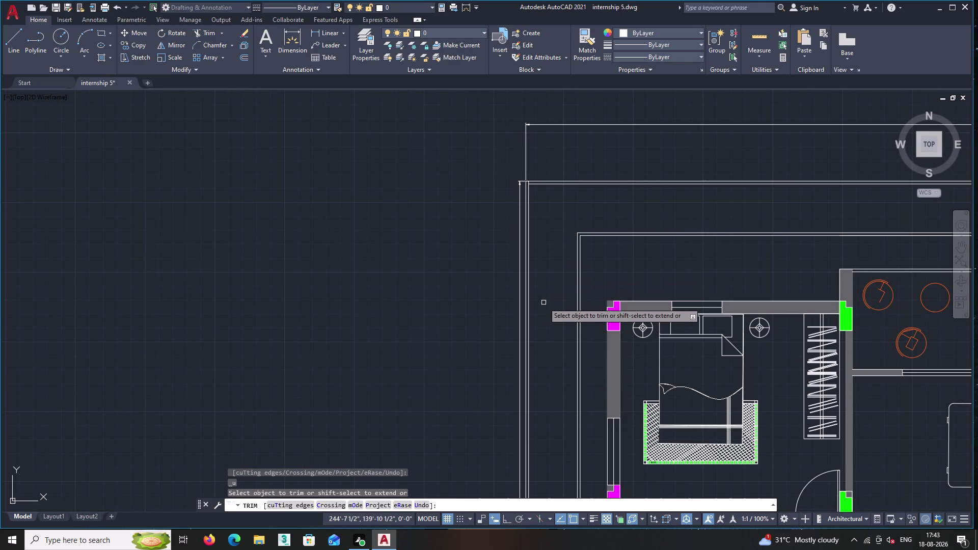
middle_drag(544, 302, 535, 284)
scroll(up, 3)
scroll(up, 3)
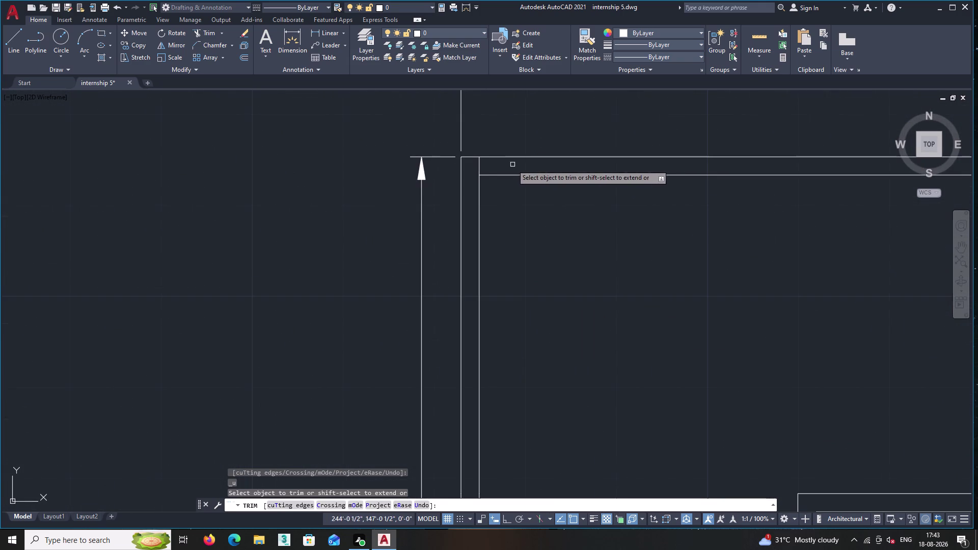
click(480, 170)
key(Return)
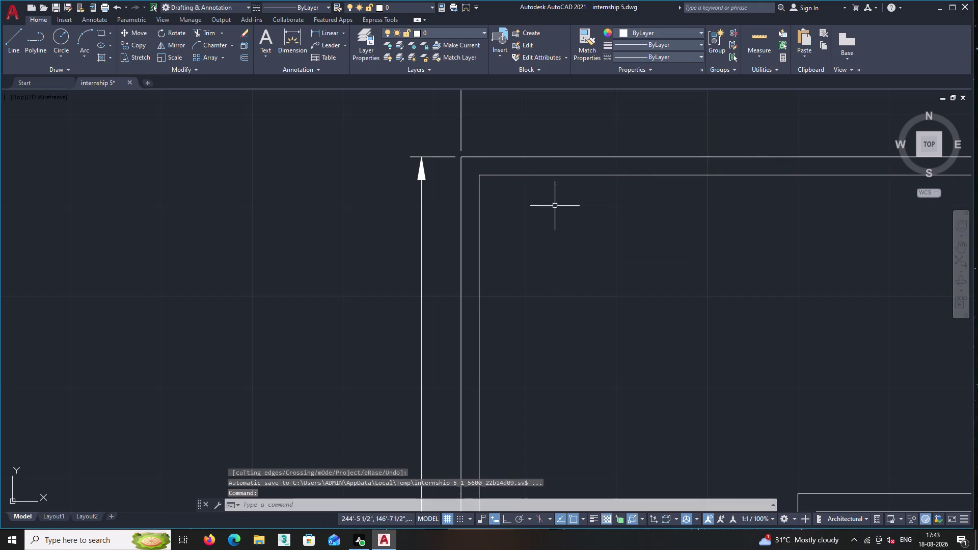
Start a hatch and pick several points inside the outer boundary band.
key(h)
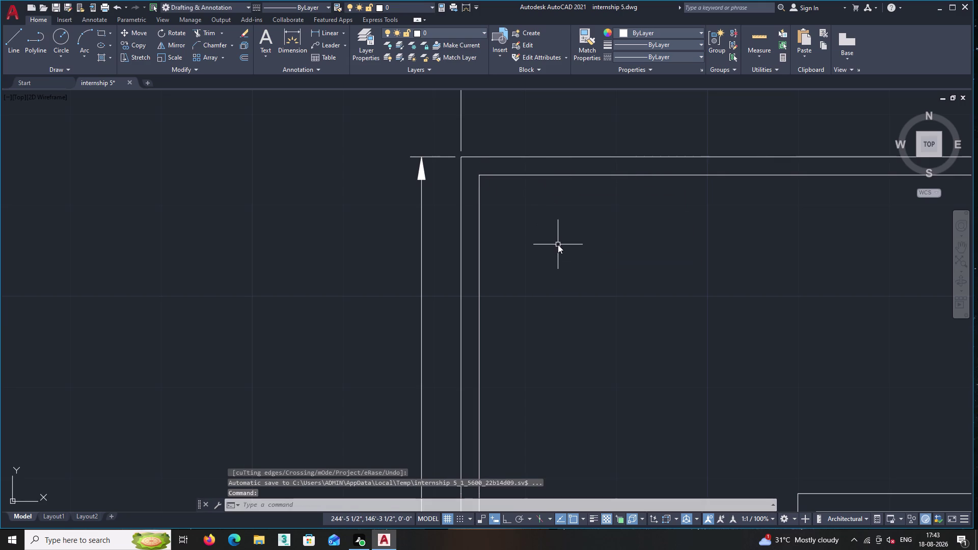
key(Return)
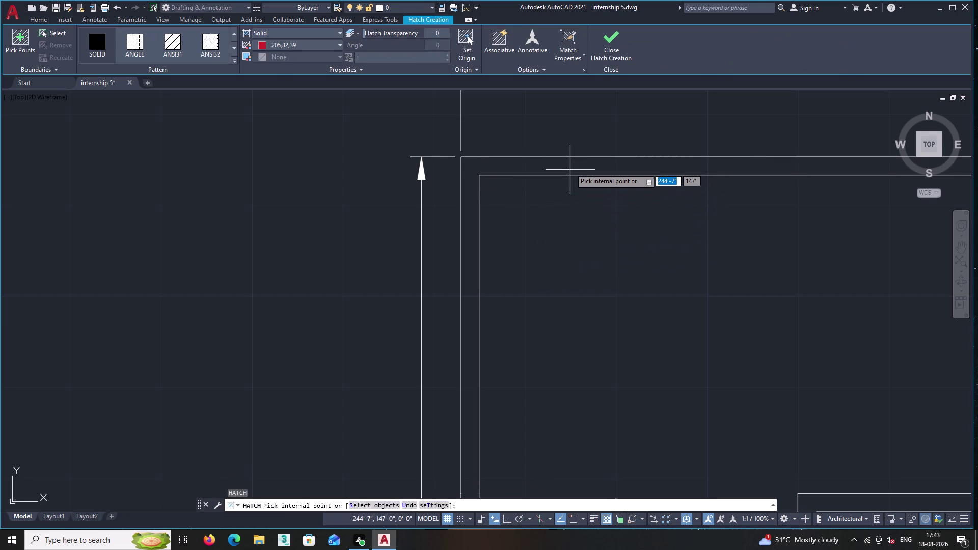
click(570, 168)
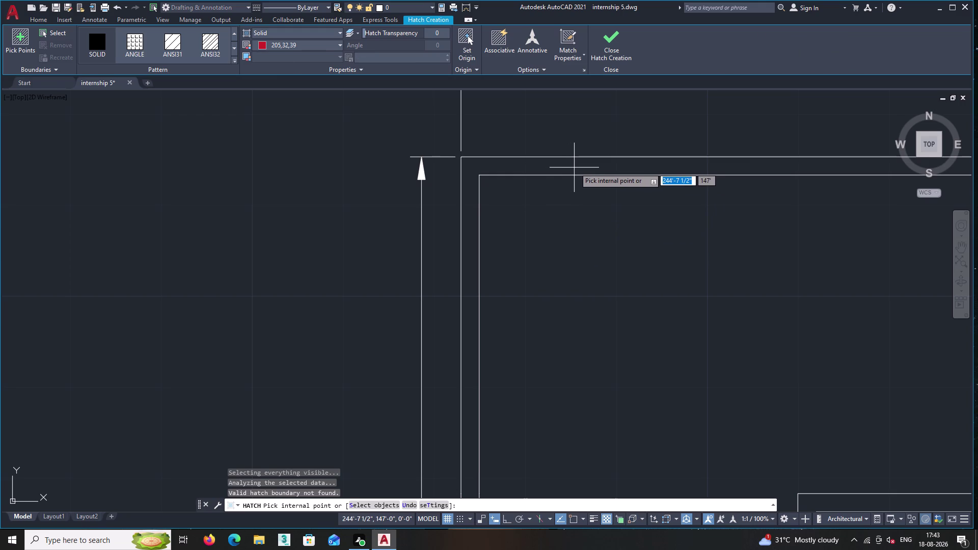
double_click(574, 168)
click(563, 169)
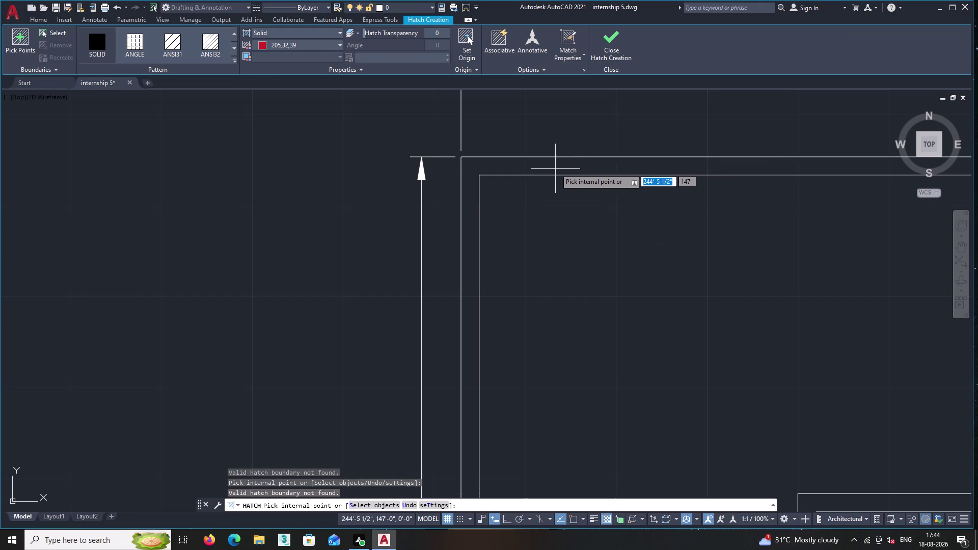
click(555, 169)
double_click(470, 316)
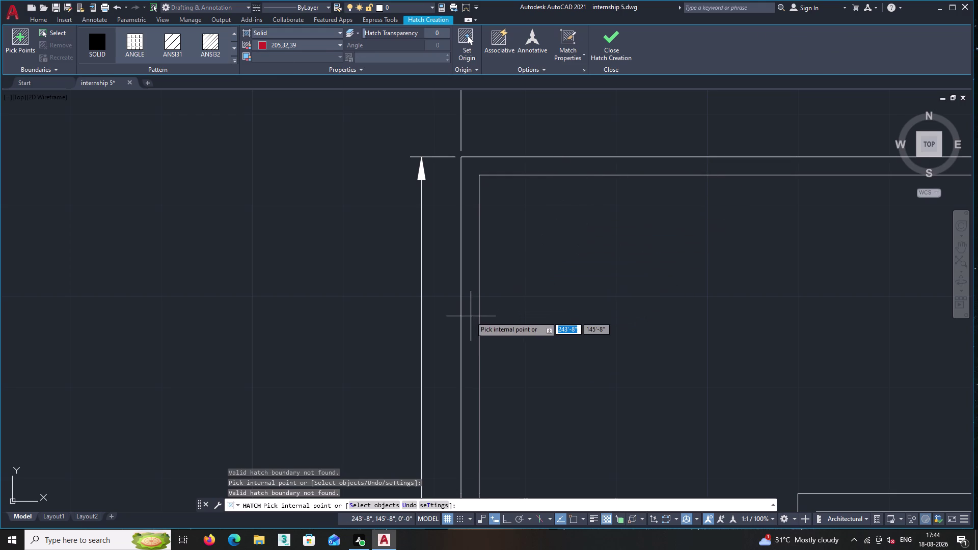
click(467, 322)
Pan down the plan's left side to the bottom-left boundary corner.
scroll(down, 3)
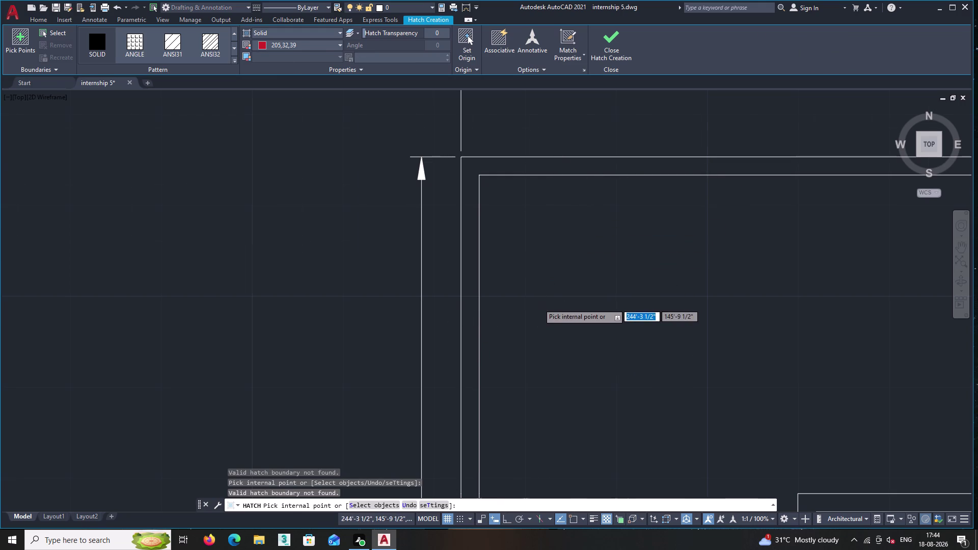
scroll(down, 3)
middle_drag(548, 319, 541, 44)
scroll(down, 3)
scroll(down, 3)
middle_drag(553, 348, 534, 57)
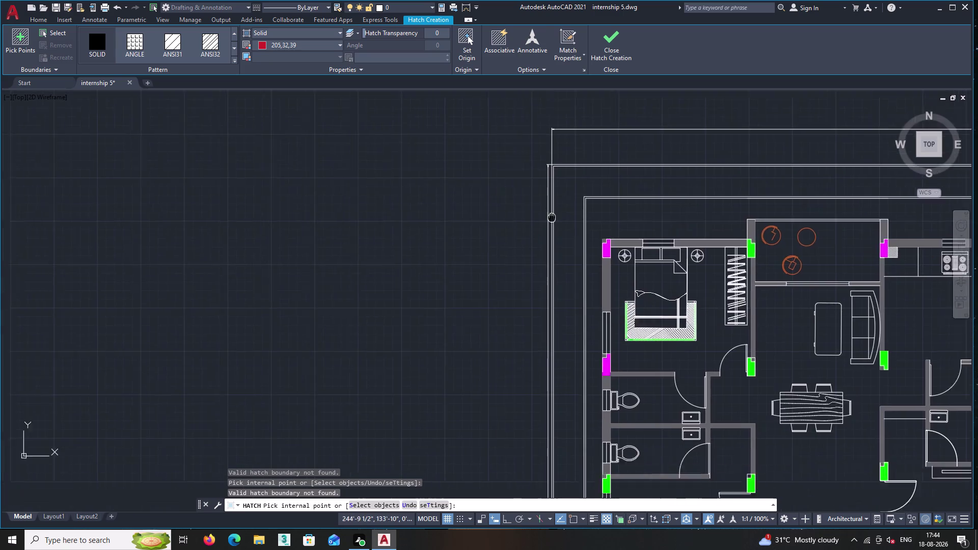
middle_drag(535, 58, 544, 0)
middle_drag(582, 359, 581, 0)
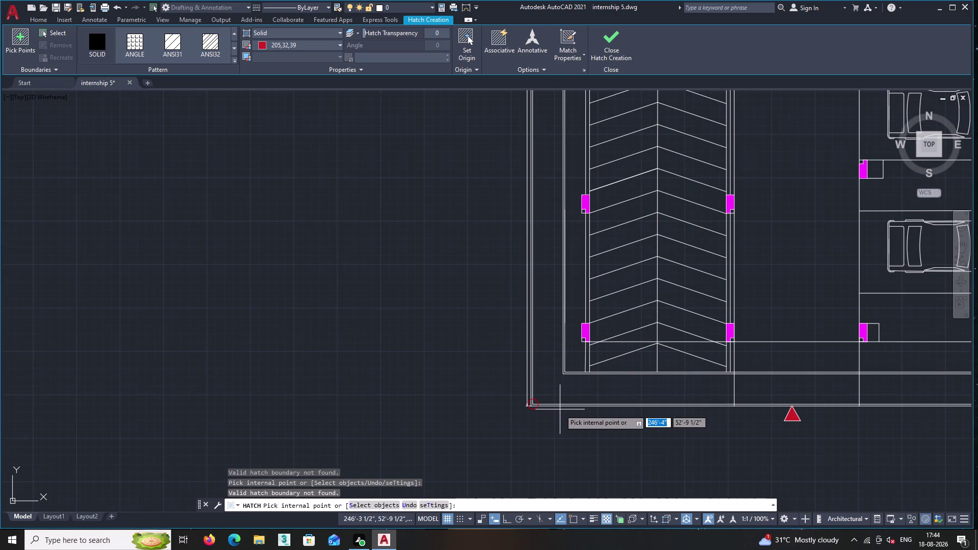
Undo the failed hatch pick, cancel hatching, and start JOIN.
key(ctrl+z)
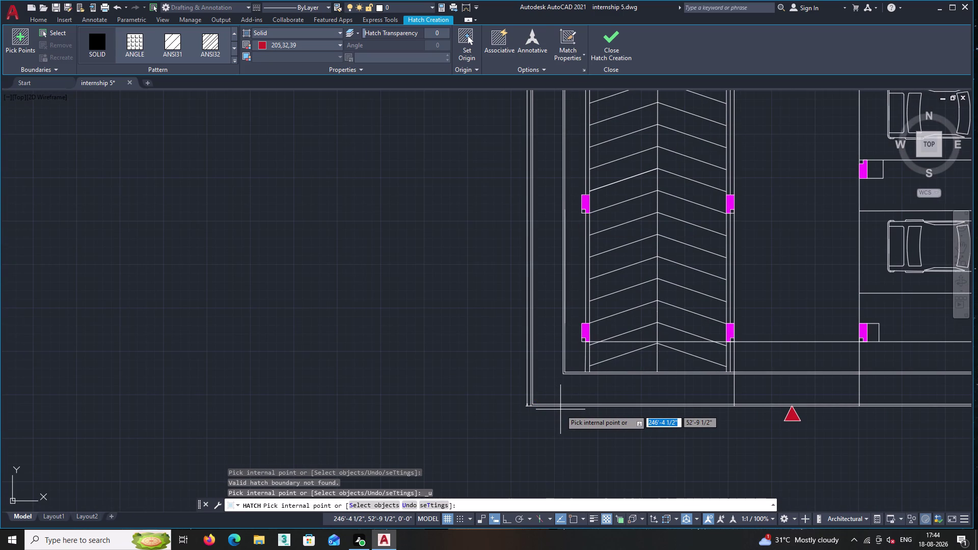
scroll(up, 3)
scroll(up, 3)
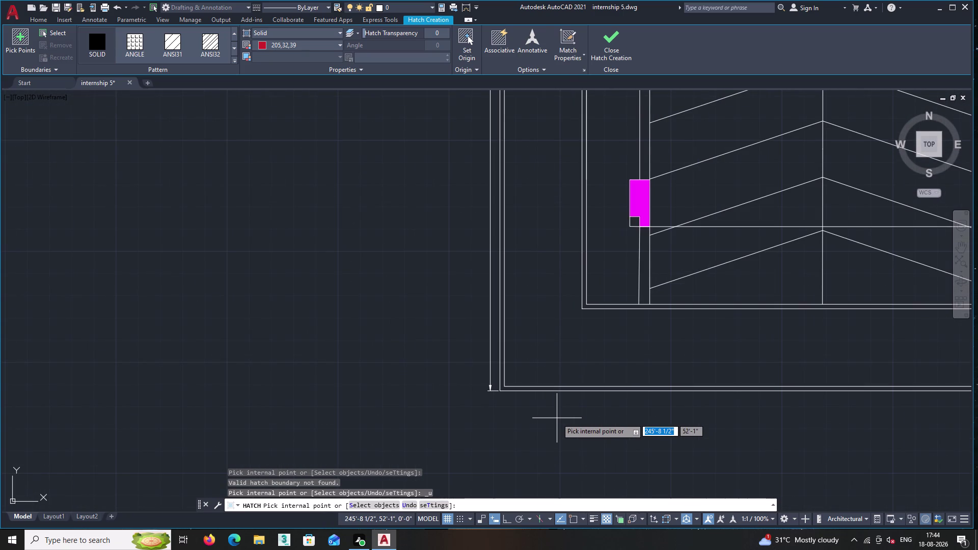
key(j)
key(Return)
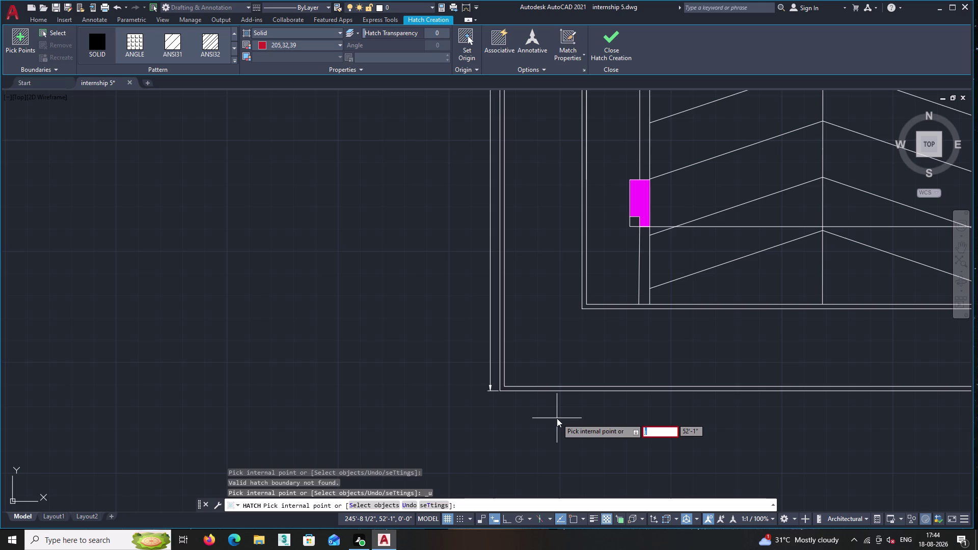
key(Escape)
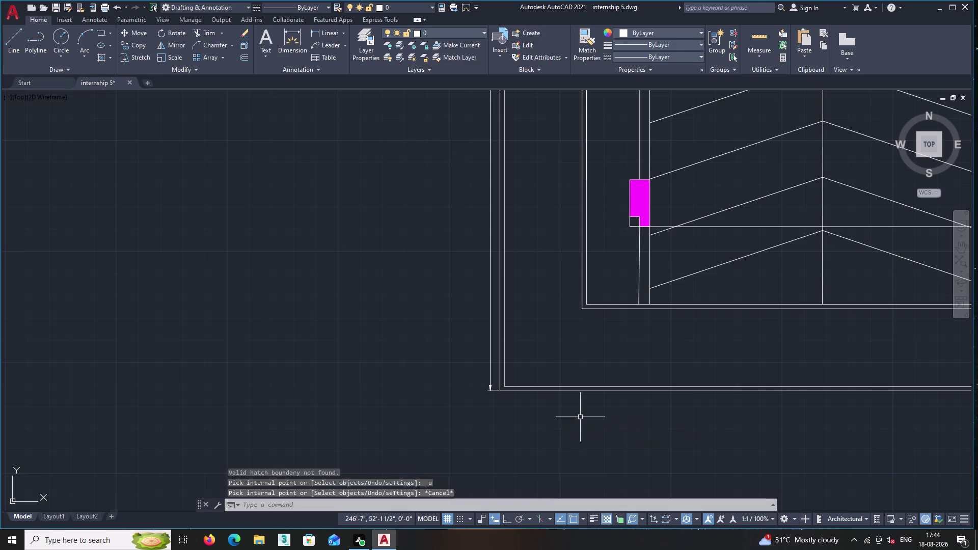
Start JOIN and select the bottom and left boundary lines around the plan.
key(j)
key(Return)
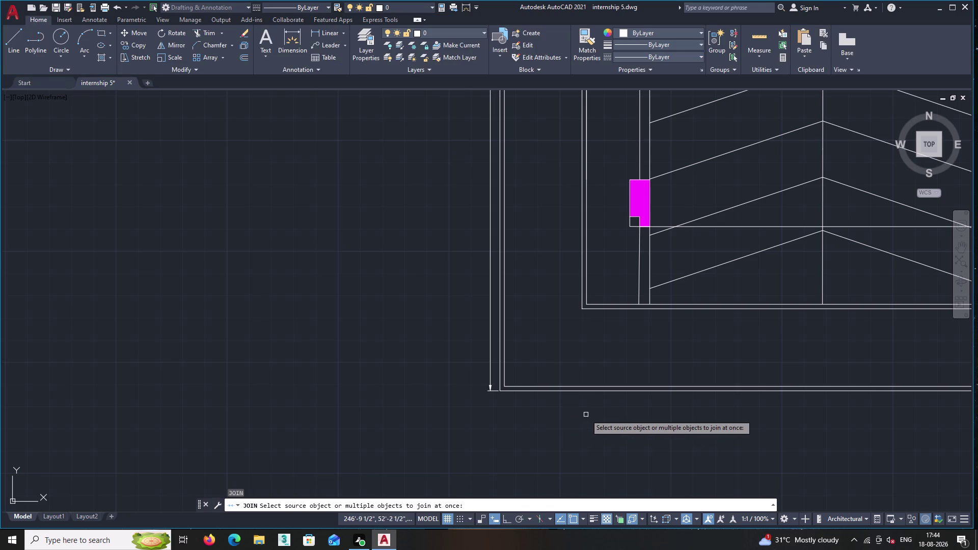
click(586, 415)
right_click(586, 414)
click(570, 365)
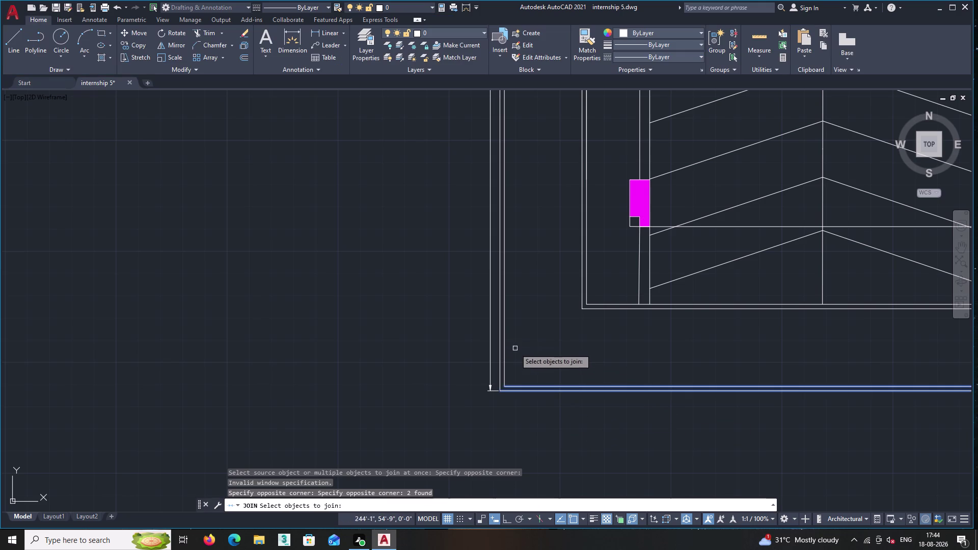
click(518, 353)
click(499, 321)
Add the top-left corner lines and the top boundary lines to the join.
middle_drag(513, 299, 489, 390)
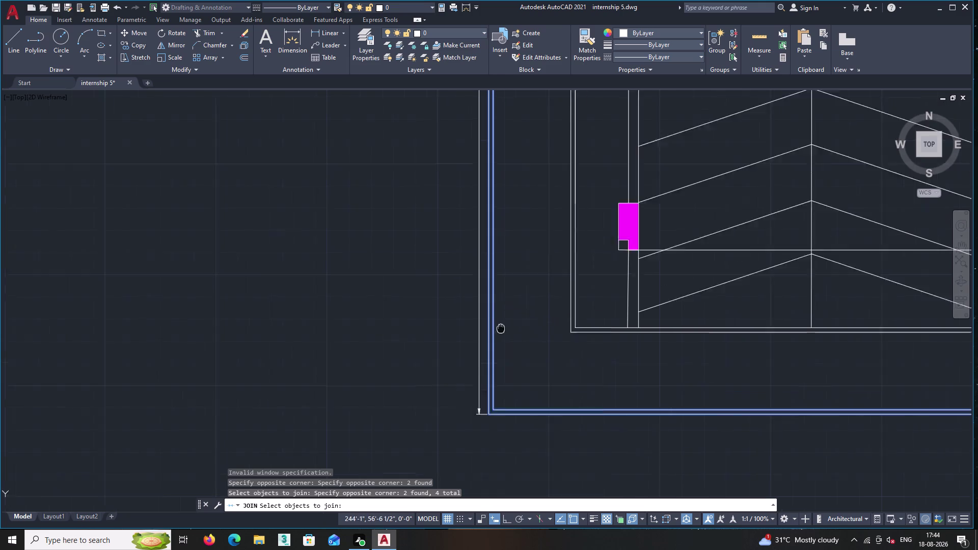
middle_drag(489, 390, 482, 464)
scroll(down, 3)
middle_drag(502, 229, 469, 495)
middle_drag(462, 160, 447, 414)
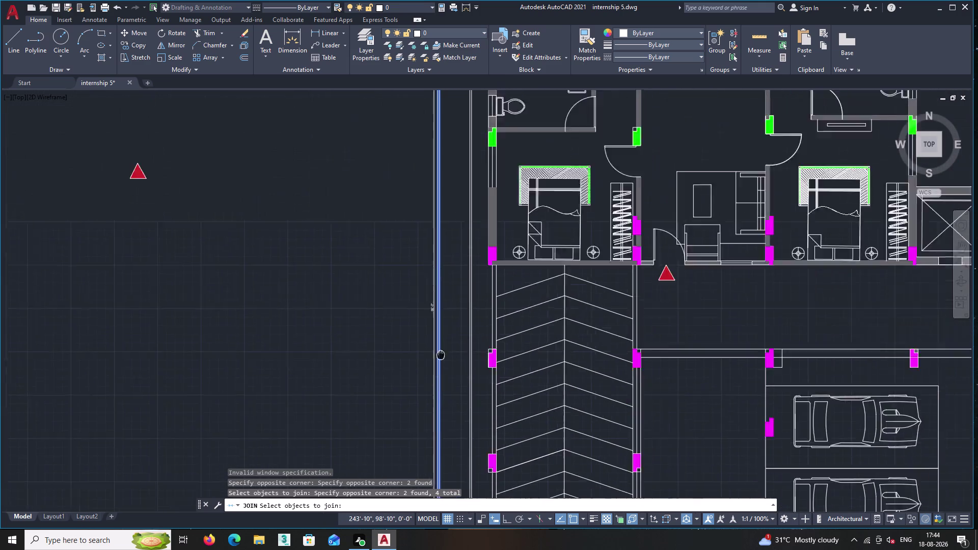
middle_drag(447, 415, 458, 466)
middle_drag(485, 153, 452, 494)
scroll(up, 3)
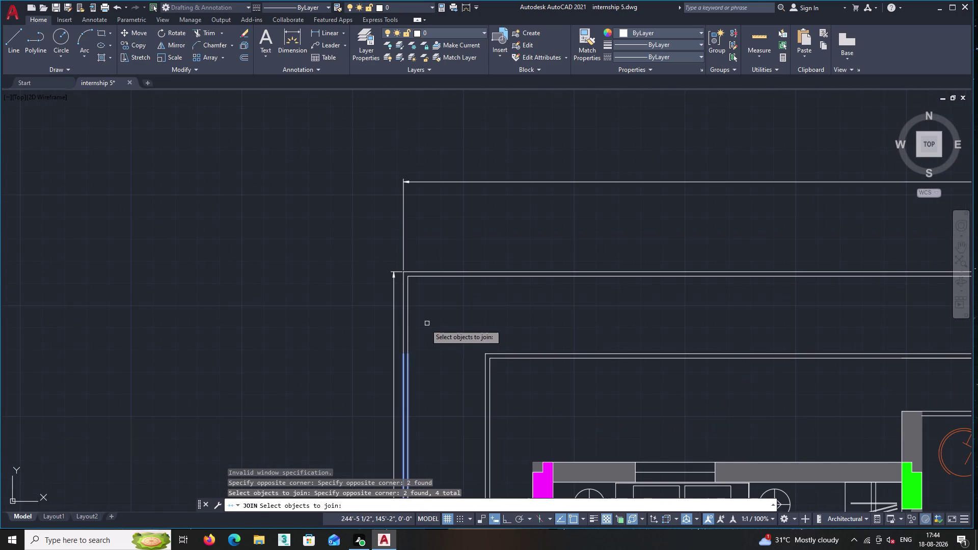
click(421, 330)
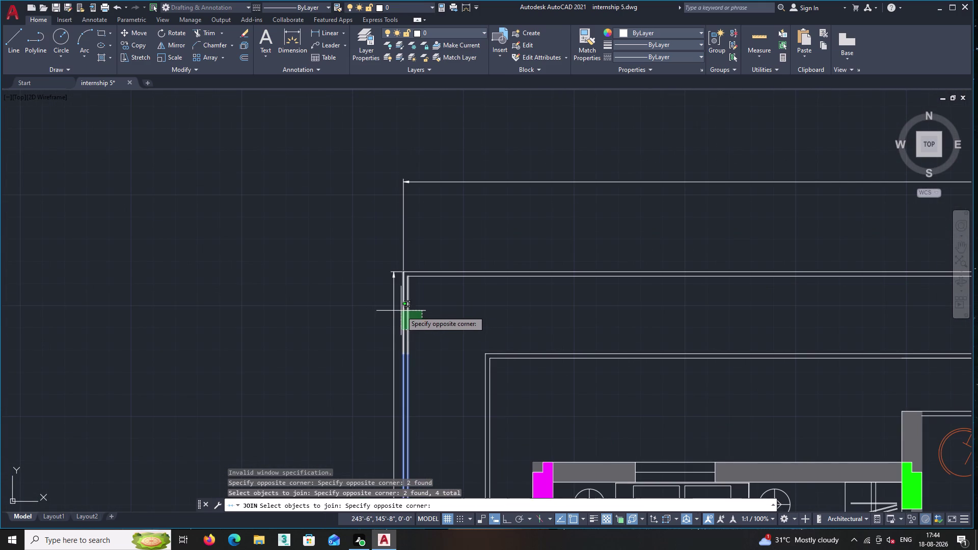
double_click(400, 310)
click(428, 270)
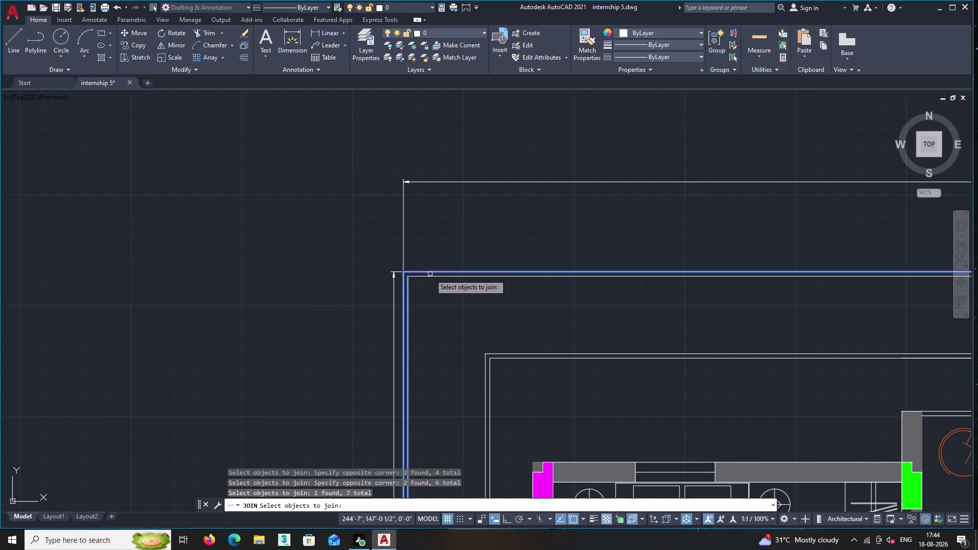
double_click(430, 277)
Add the right-side boundary lines, completing the join of ten border segments.
scroll(down, 3)
middle_drag(564, 318, 170, 276)
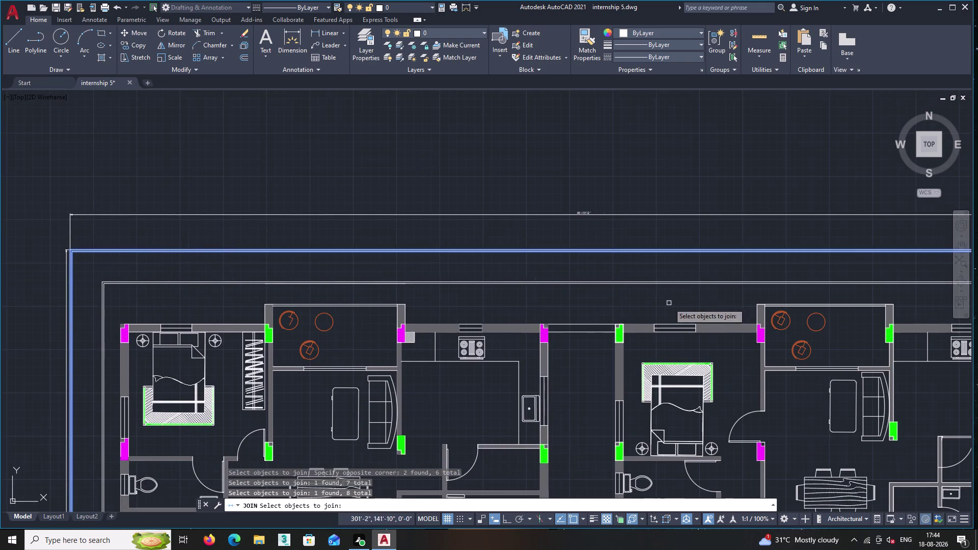
scroll(down, 3)
scroll(down, 3)
middle_drag(929, 348, 819, 318)
scroll(up, 3)
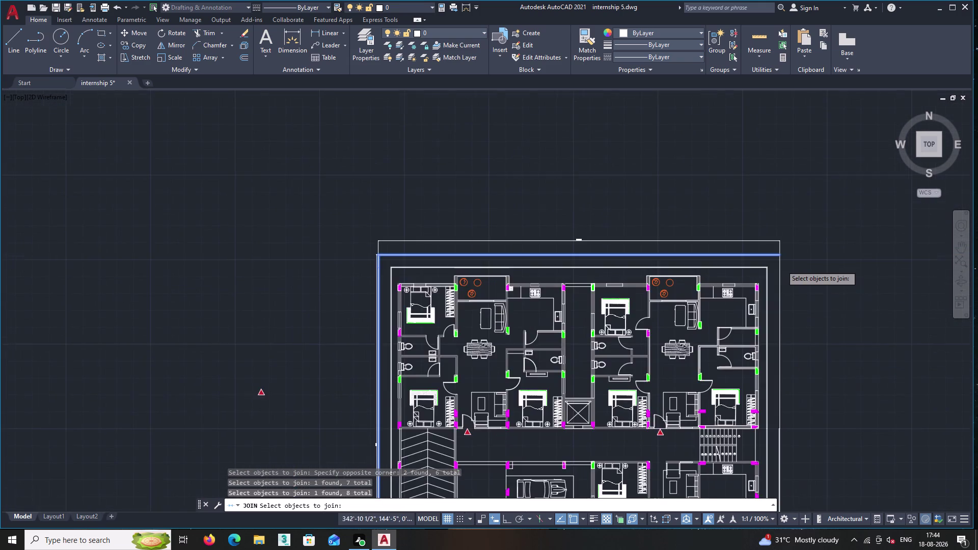
scroll(up, 3)
scroll(up, 3)
scroll(up, 3)
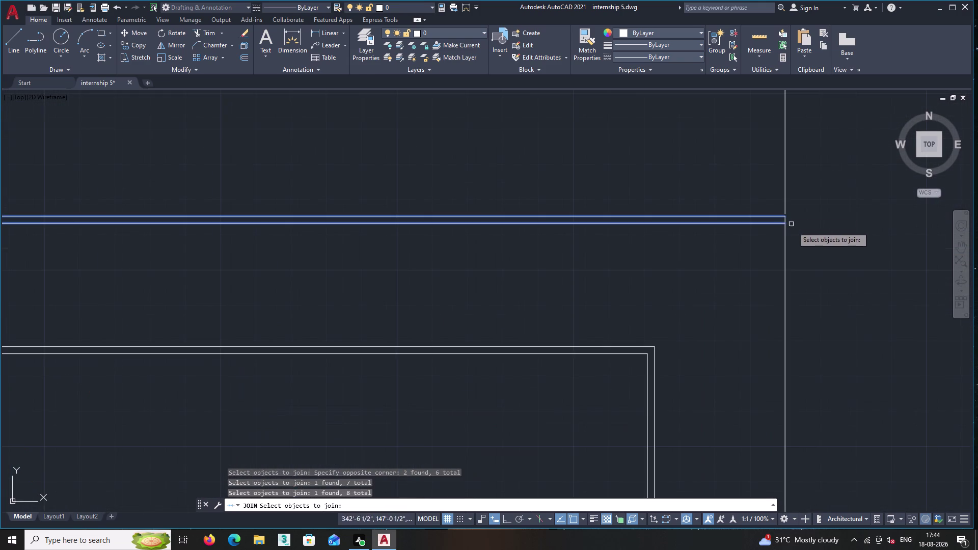
scroll(down, 3)
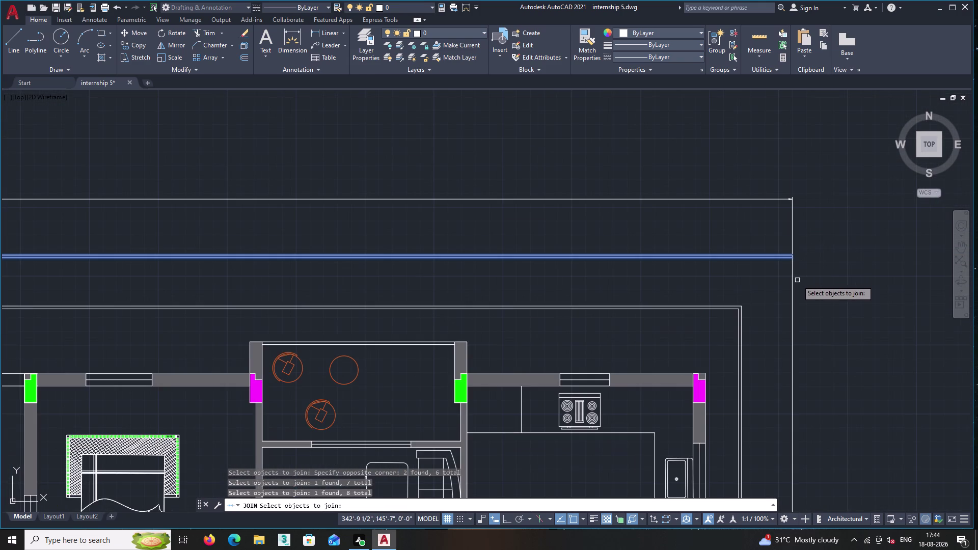
scroll(down, 3)
middle_drag(823, 278, 818, 263)
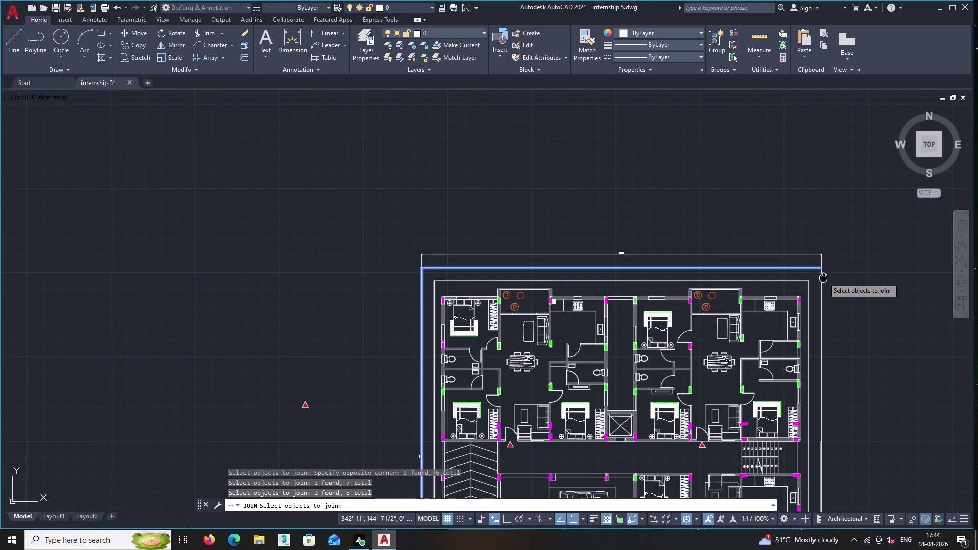
middle_drag(818, 263, 716, 0)
scroll(up, 3)
scroll(up, 3)
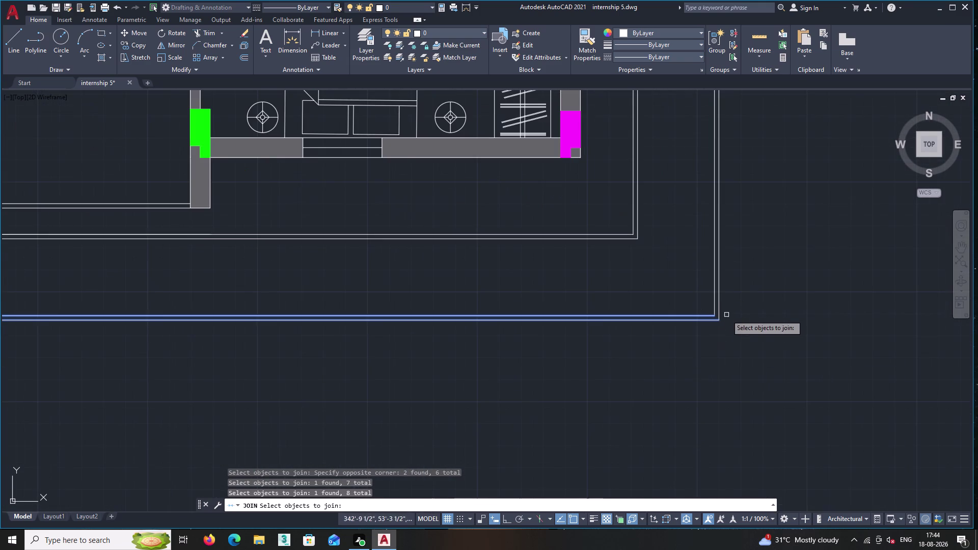
scroll(down, 3)
scroll(down, 3)
middle_drag(775, 180, 727, 494)
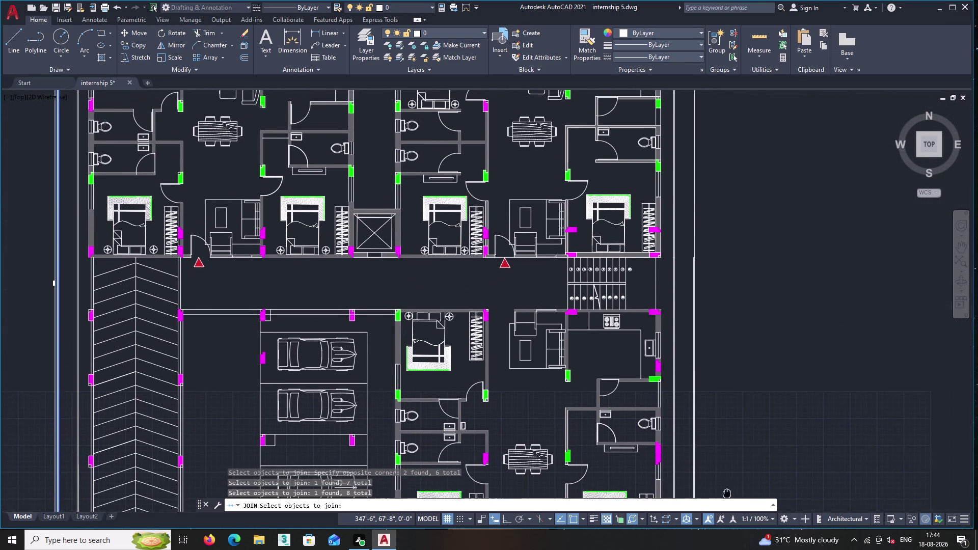
middle_drag(726, 493, 730, 491)
scroll(up, 3)
double_click(677, 328)
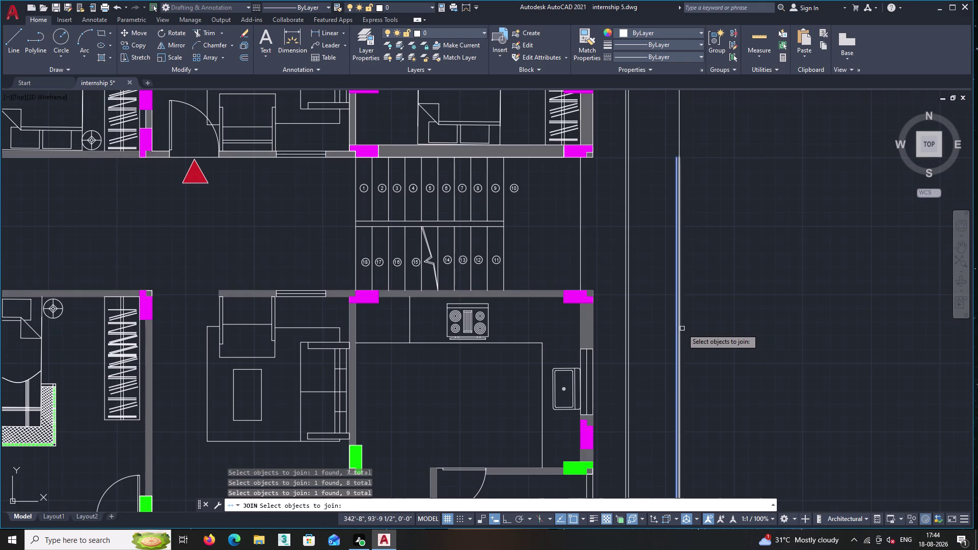
click(679, 332)
scroll(down, 3)
middle_drag(710, 290, 709, 349)
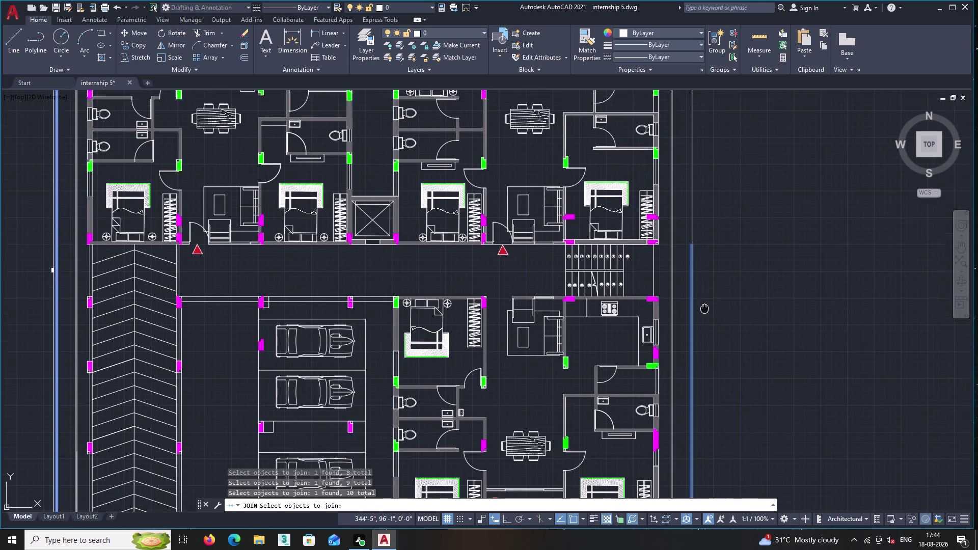
middle_drag(709, 349, 716, 475)
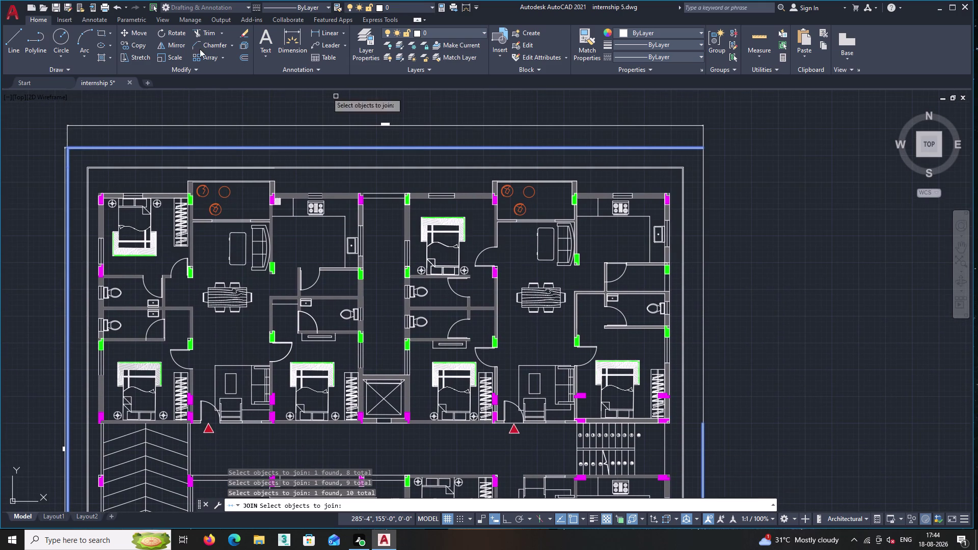
click(7, 43)
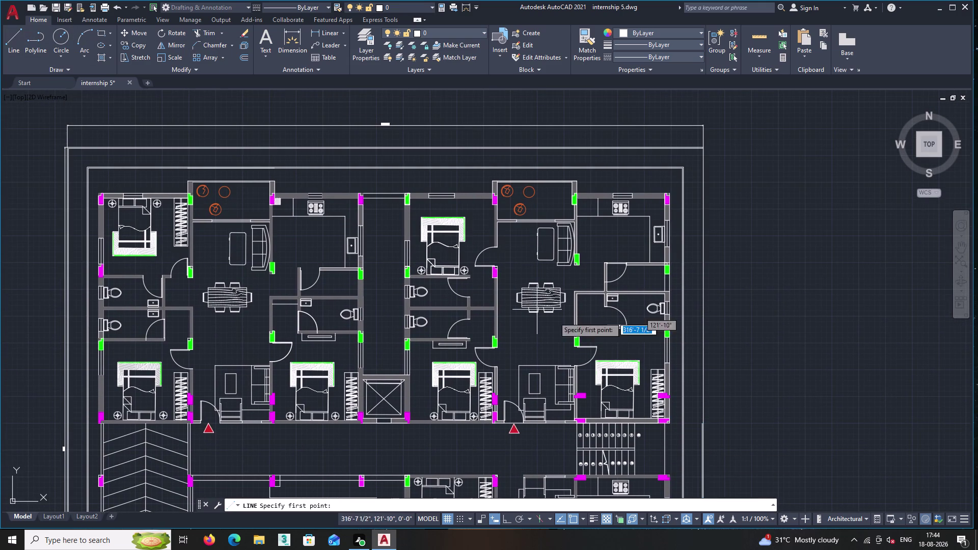
Draw a vertical line from the band's right edge up to the top boundary line.
middle_drag(717, 410, 684, 347)
scroll(up, 3)
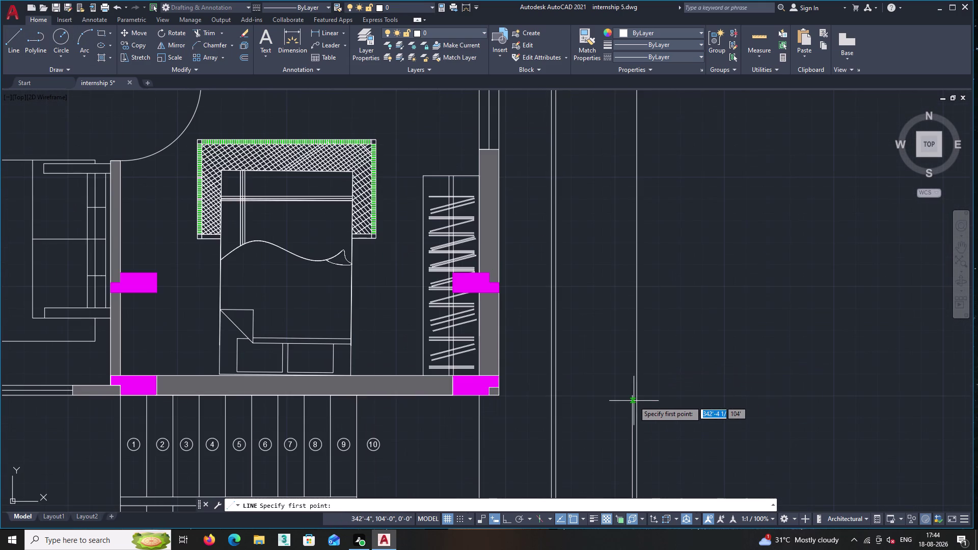
click(632, 397)
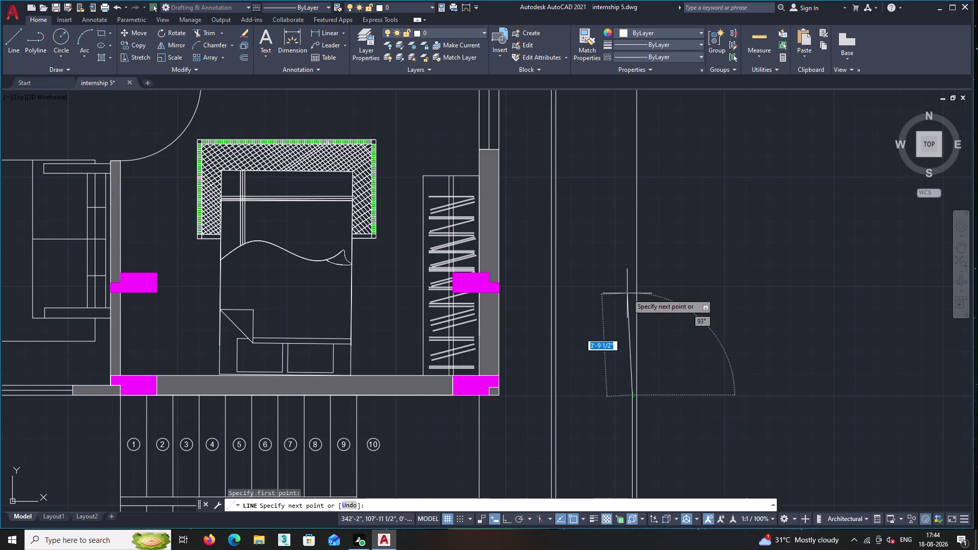
middle_drag(625, 289, 622, 472)
middle_drag(602, 148, 636, 435)
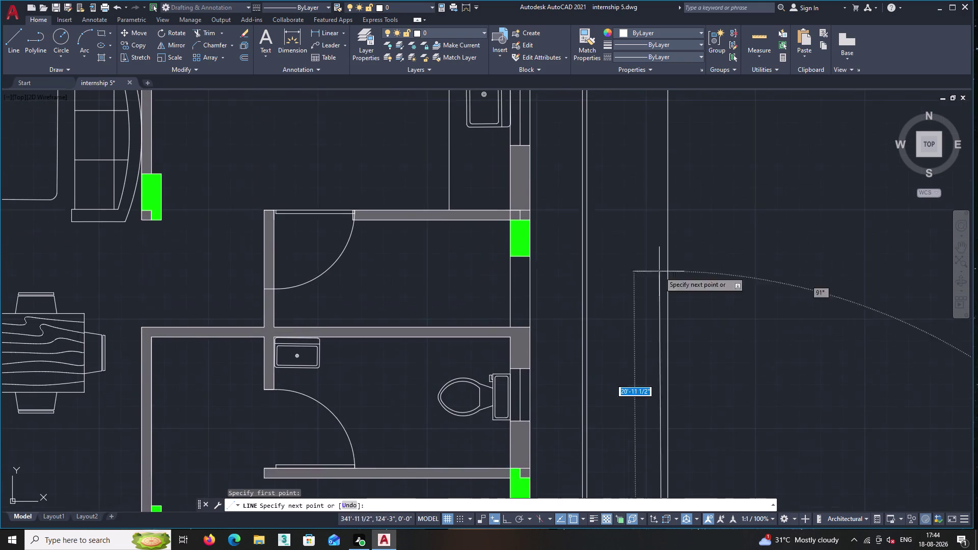
scroll(down, 3)
middle_drag(650, 165, 644, 441)
scroll(up, 3)
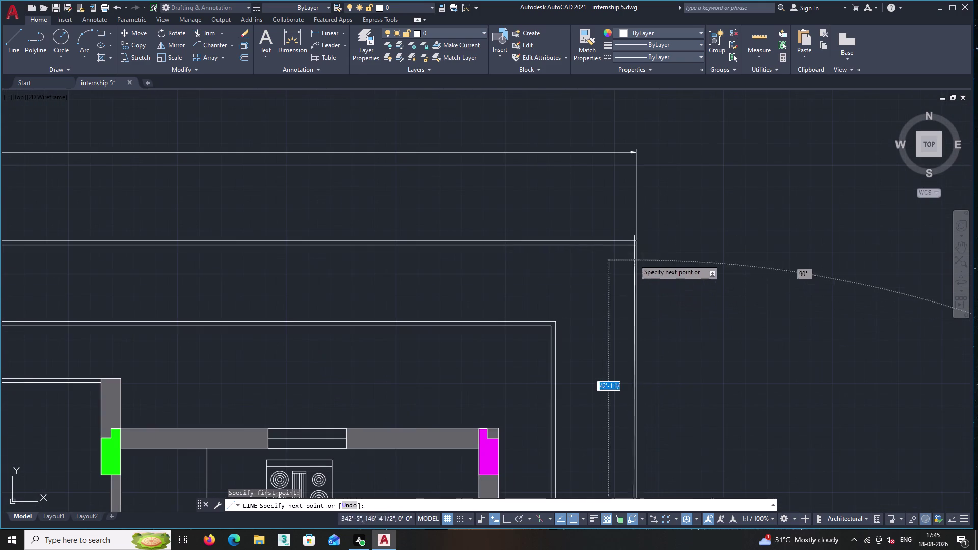
double_click(630, 241)
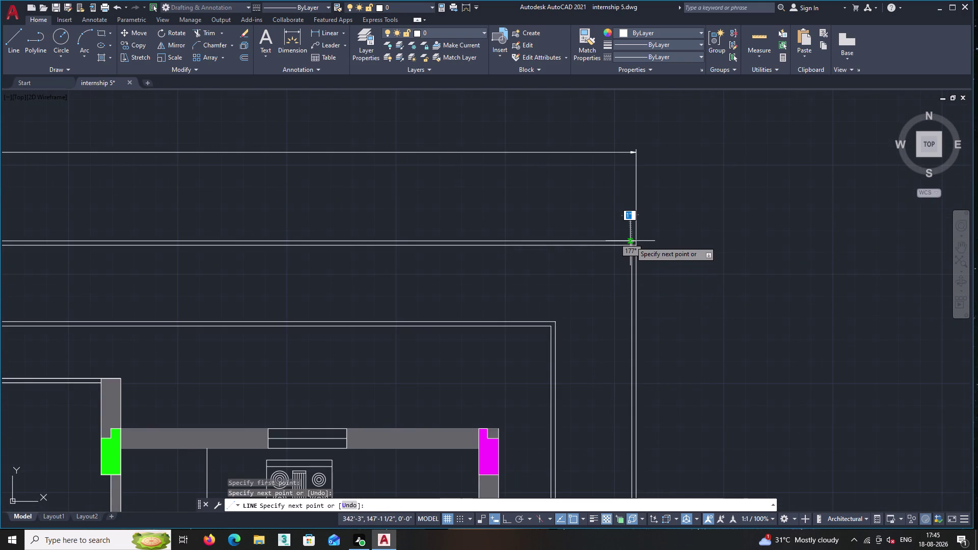
key(Return)
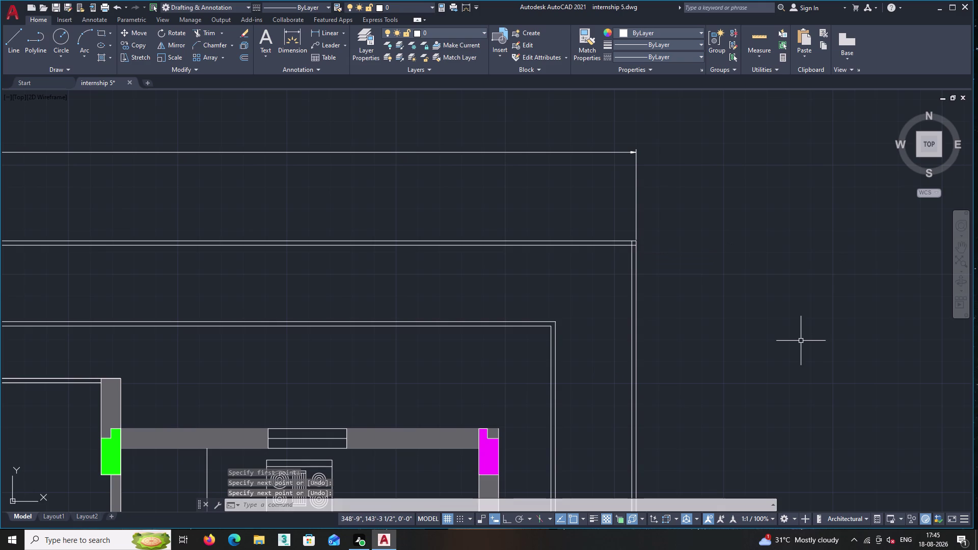
Fence-trim the overlapping line ends at the band's top-right corner with TR.
text(tr)
key(Return)
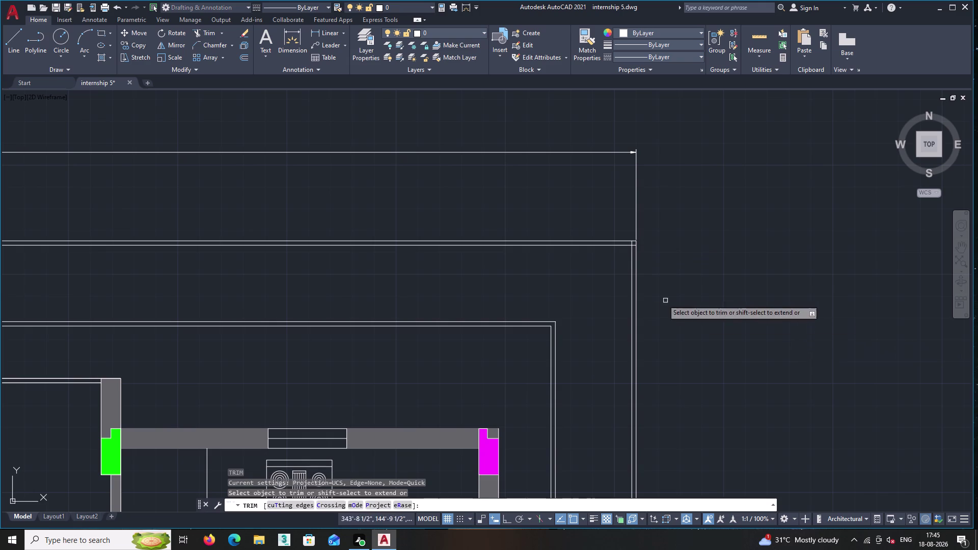
scroll(up, 3)
middle_drag(605, 162, 664, 398)
scroll(up, 3)
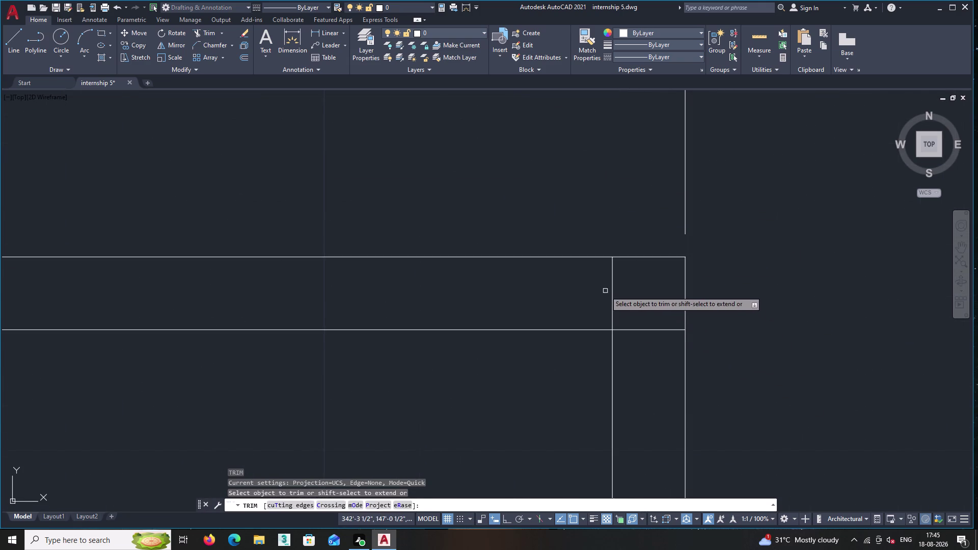
click(605, 291)
click(652, 348)
scroll(down, 3)
scroll(down, 3)
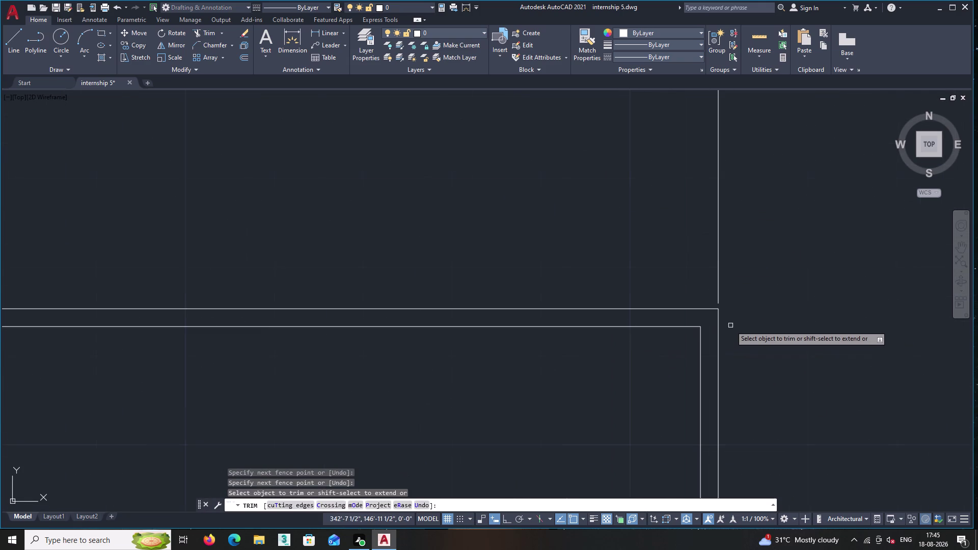
scroll(down, 3)
key(Return)
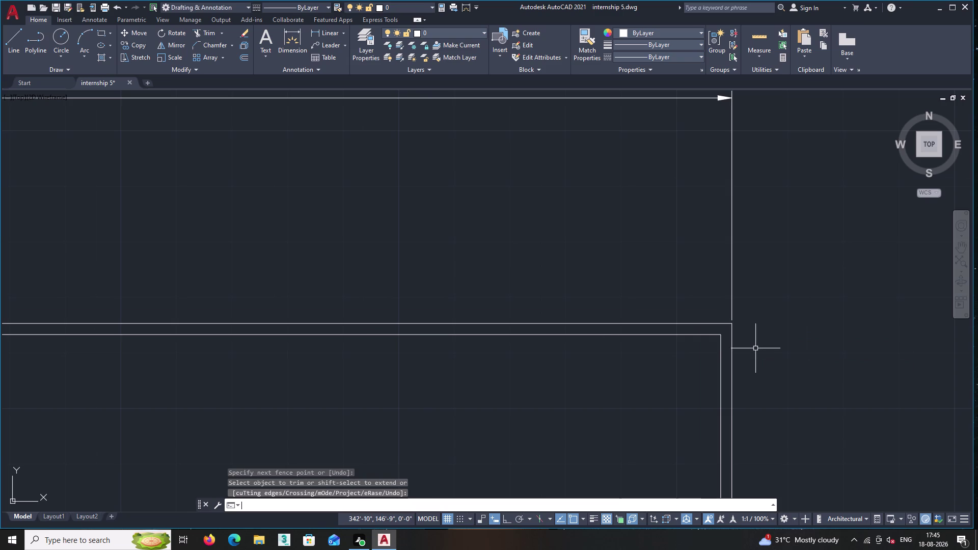
Start a red Solid hatch and pick points inside the boundary band, undoing the failed fill.
key(h)
key(Return)
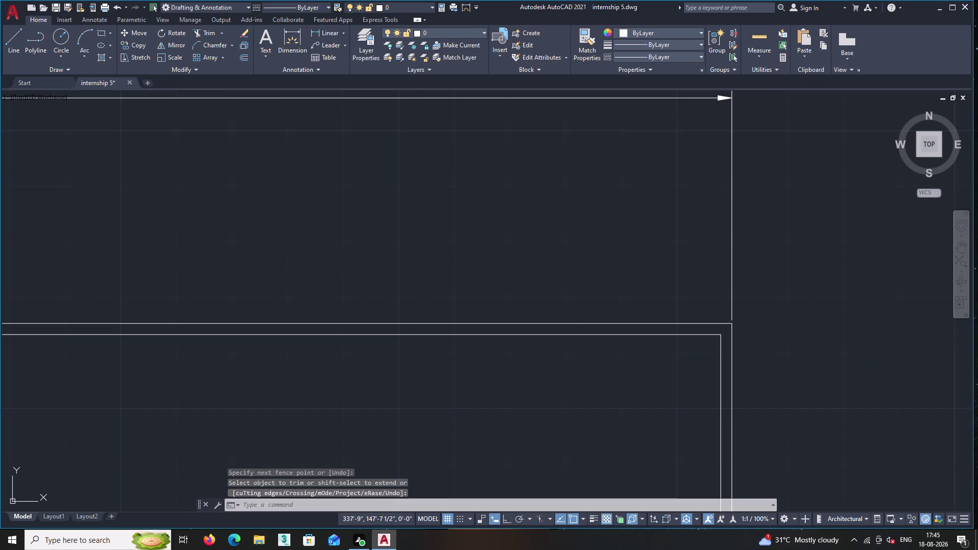
click(415, 328)
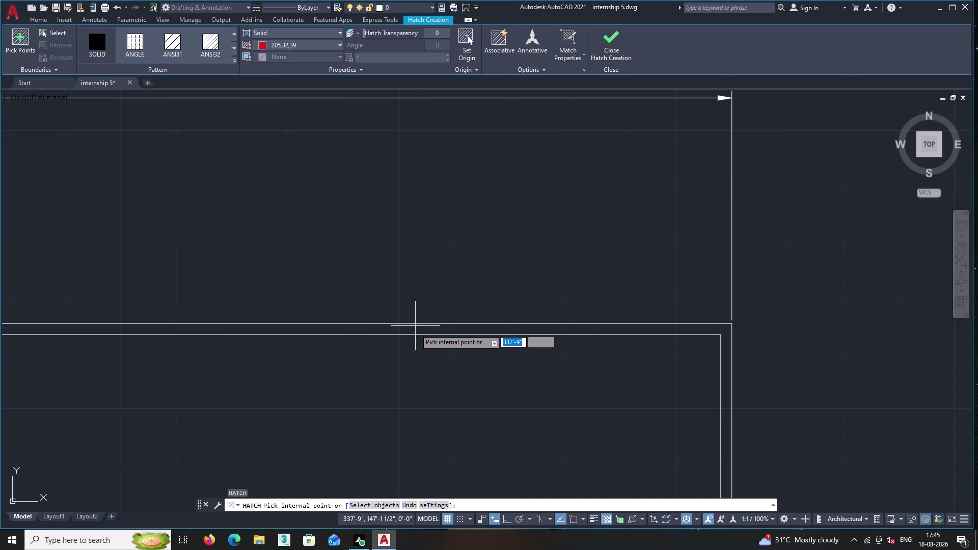
triple_click(415, 329)
click(415, 329)
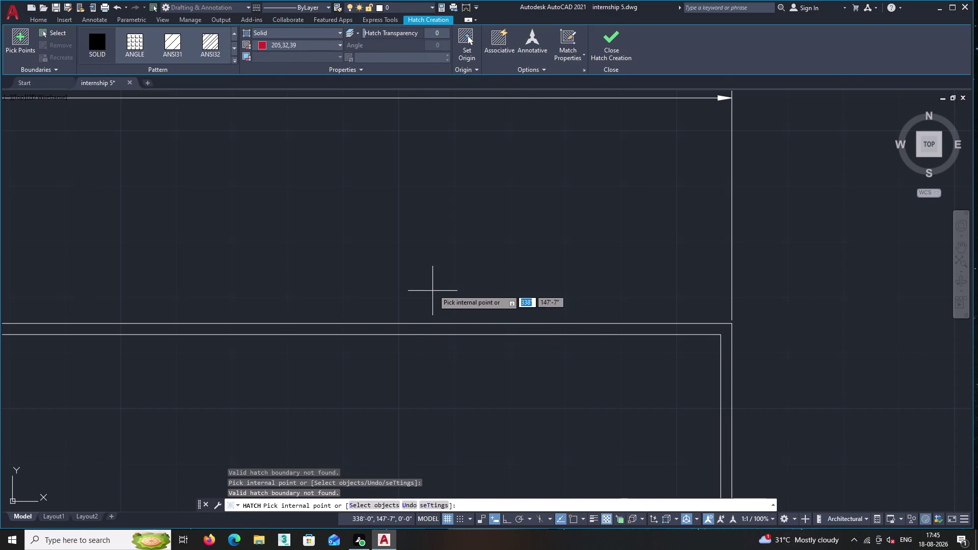
scroll(down, 3)
scroll(down, 3)
middle_drag(429, 383, 648, 240)
middle_drag(739, 375, 746, 266)
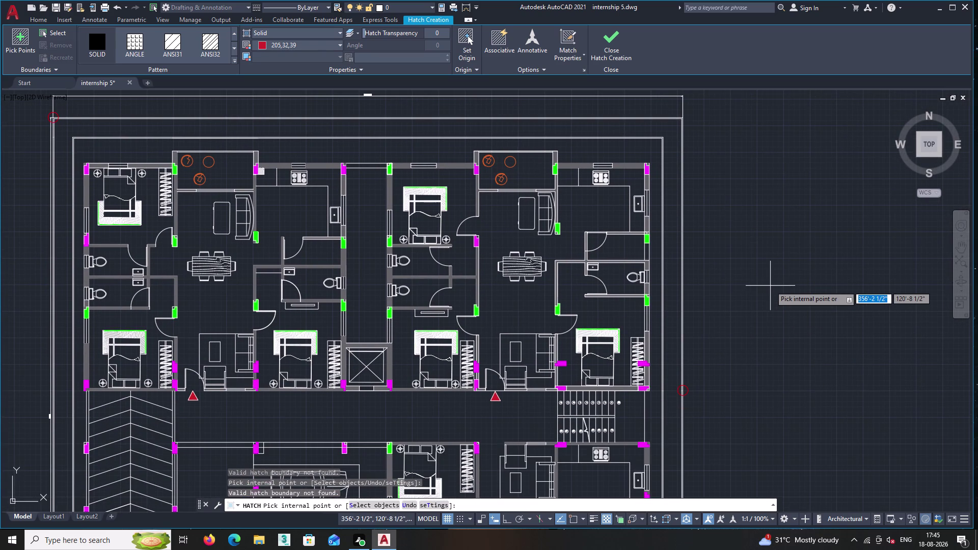
key(ctrl+z)
Retry the hatch pick inside the band's left side, then undo it again.
middle_drag(755, 305, 743, 361)
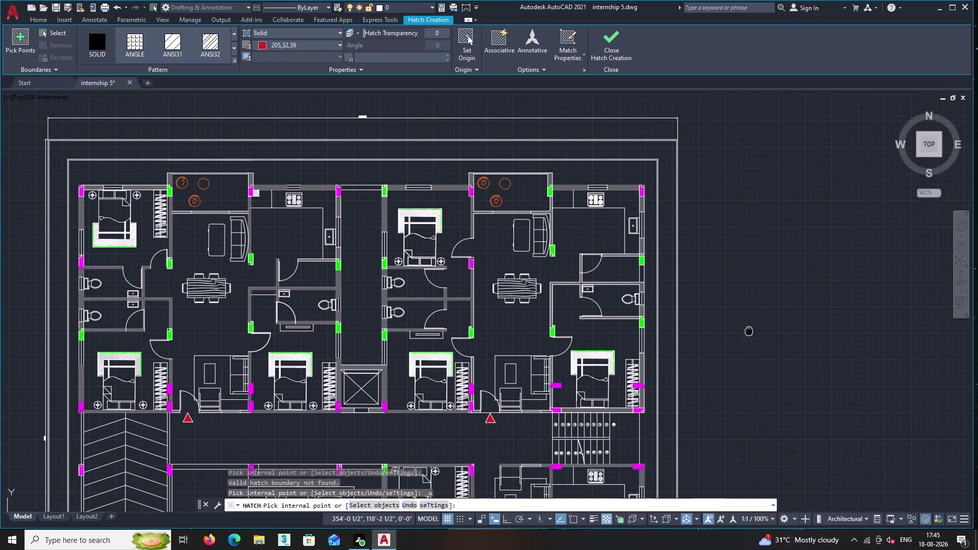
middle_drag(743, 361, 737, 386)
scroll(up, 3)
middle_drag(542, 353, 879, 93)
middle_drag(100, 252, 370, 50)
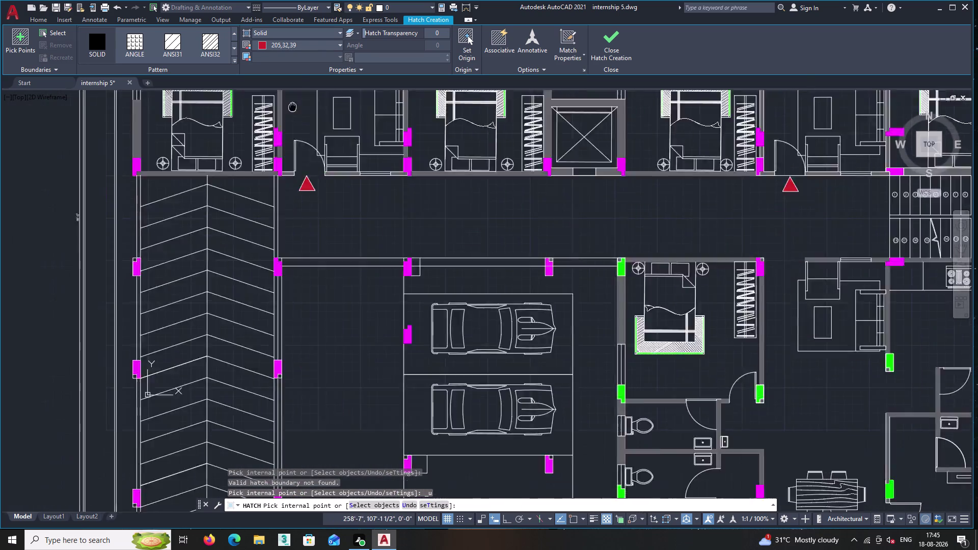
middle_drag(371, 51, 456, 9)
scroll(up, 3)
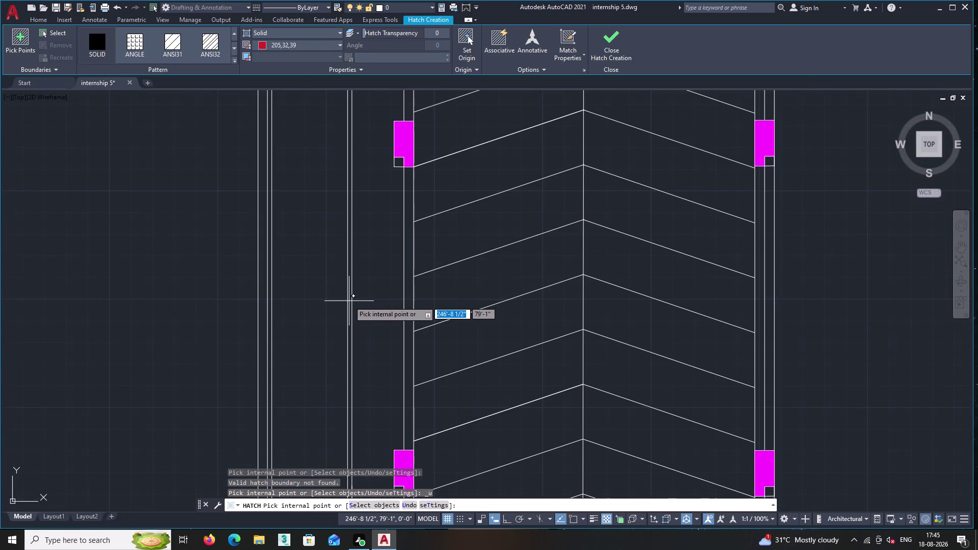
click(348, 301)
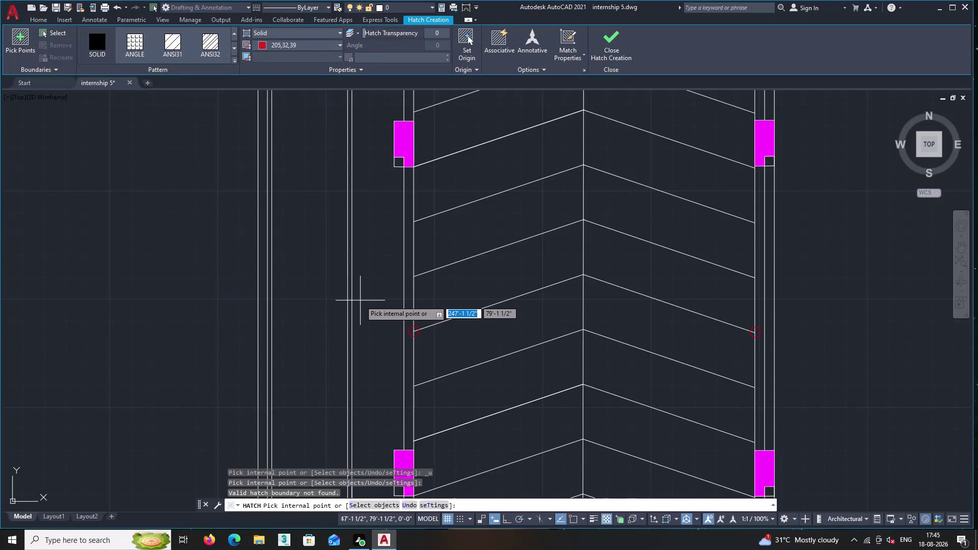
key(ctrl+z)
scroll(down, 3)
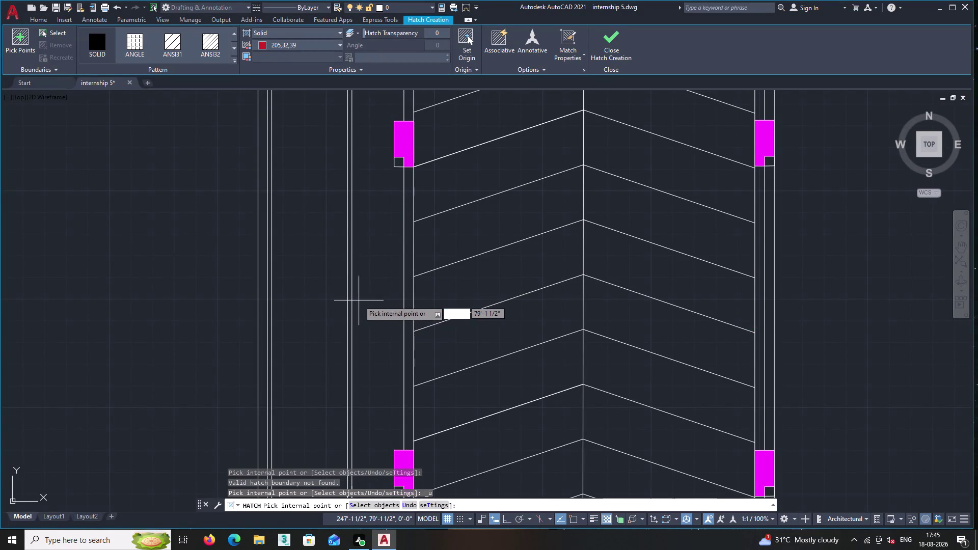
scroll(down, 3)
middle_drag(369, 222, 399, 420)
scroll(up, 3)
scroll(up, 3)
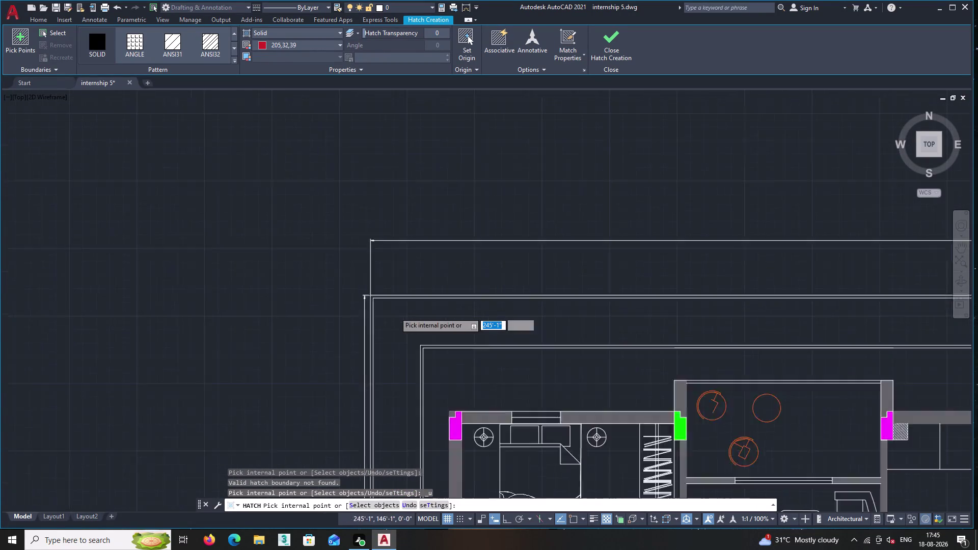
scroll(up, 3)
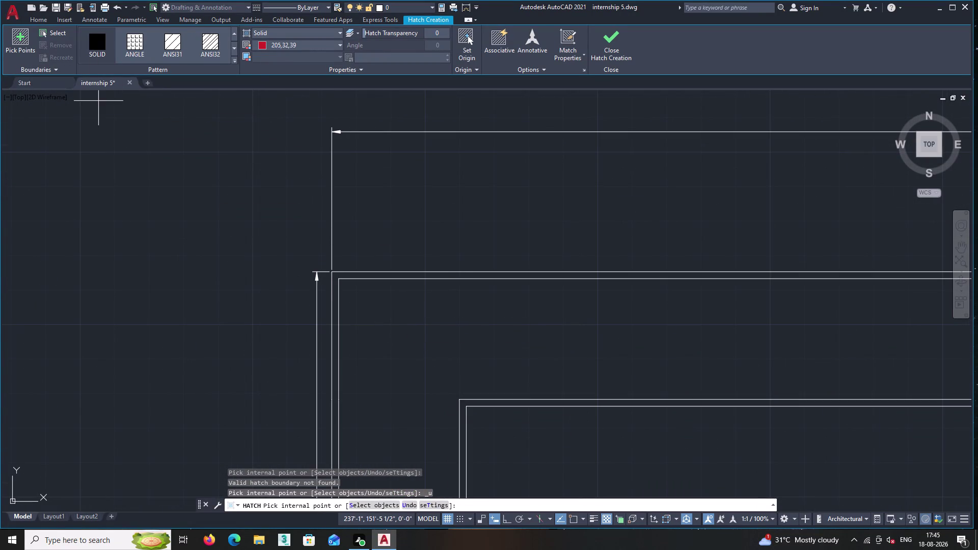
double_click(39, 18)
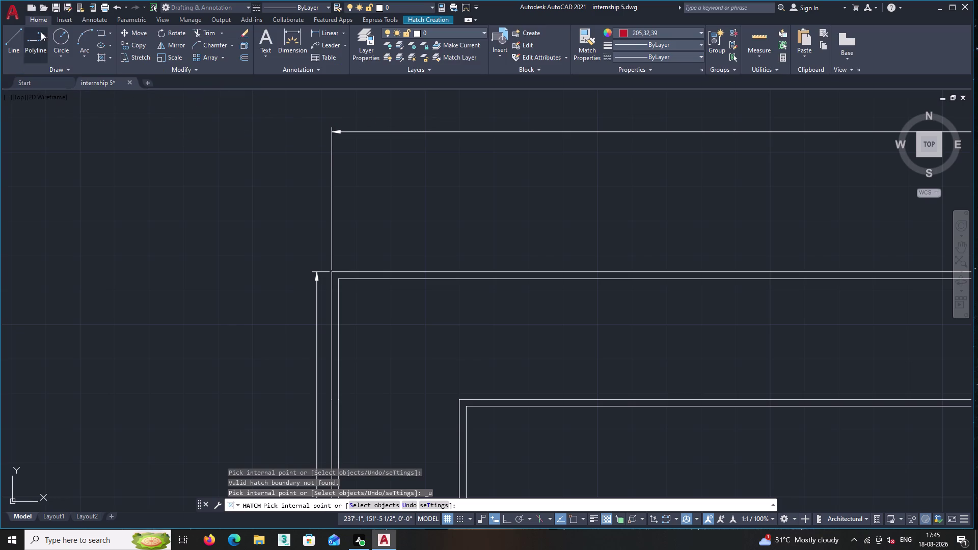
Draw two short endpoint-snapped lines closing the top-left corner of the boundary band.
click(15, 35)
scroll(up, 3)
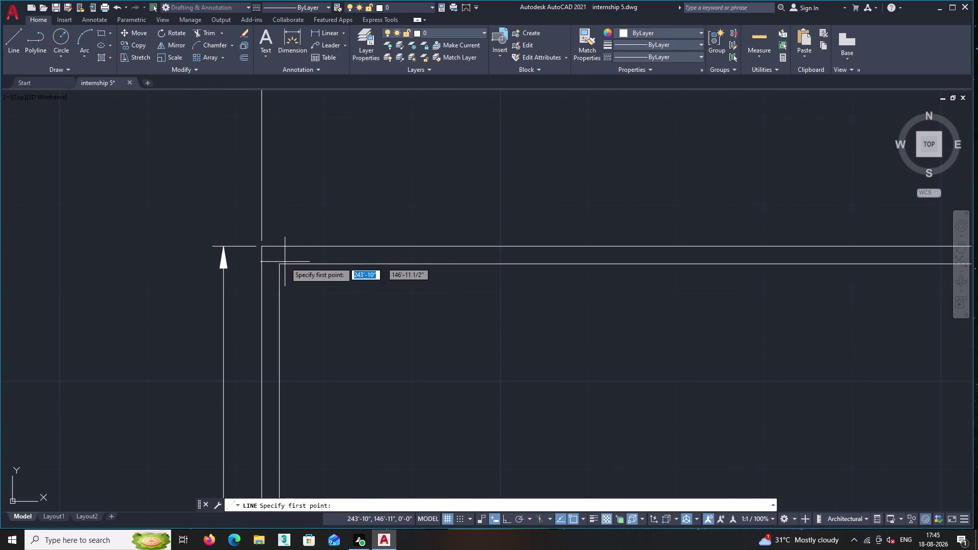
click(278, 265)
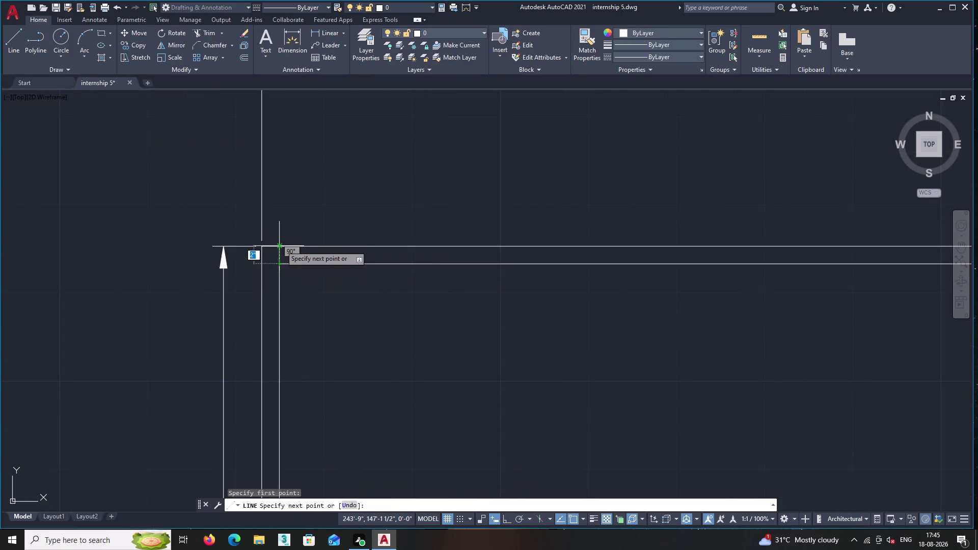
double_click(281, 245)
key(Return)
key(Return)
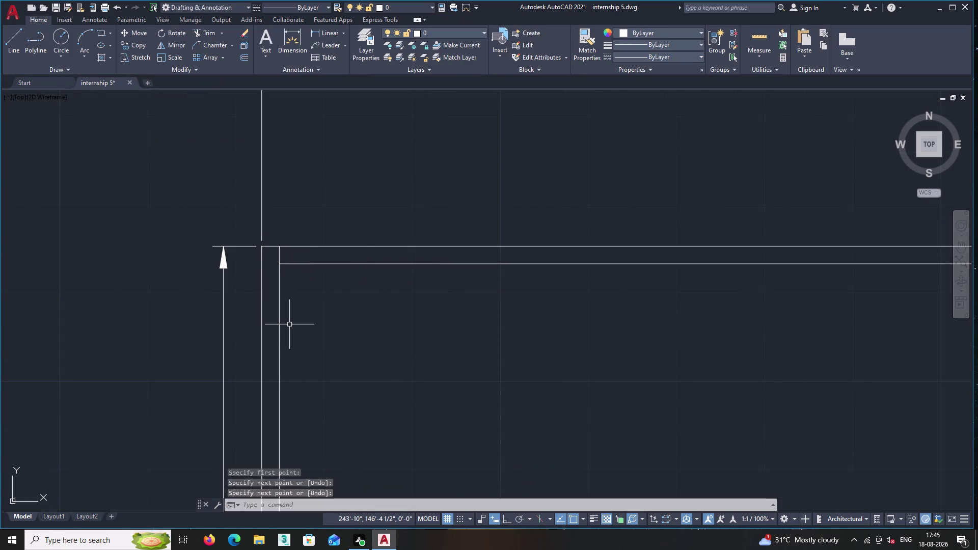
click(279, 265)
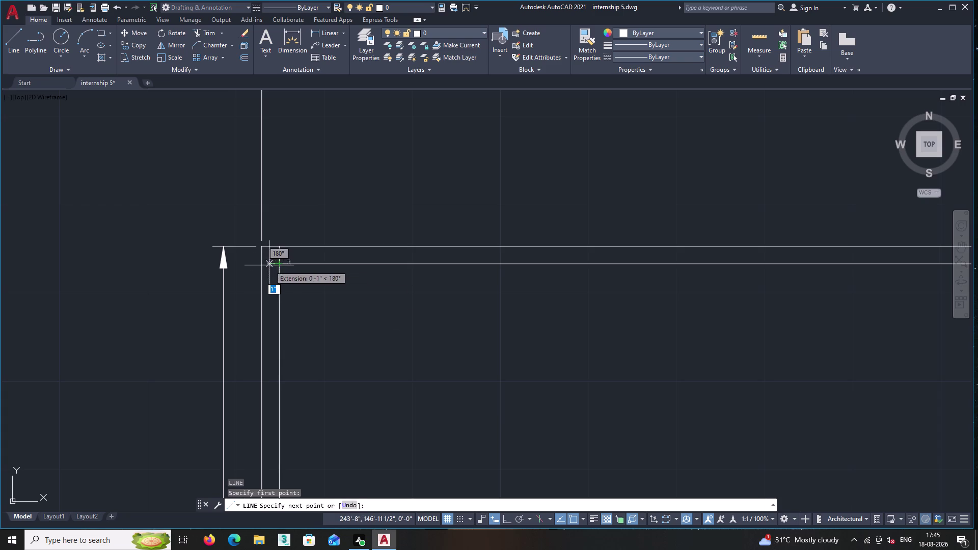
click(261, 265)
key(Return)
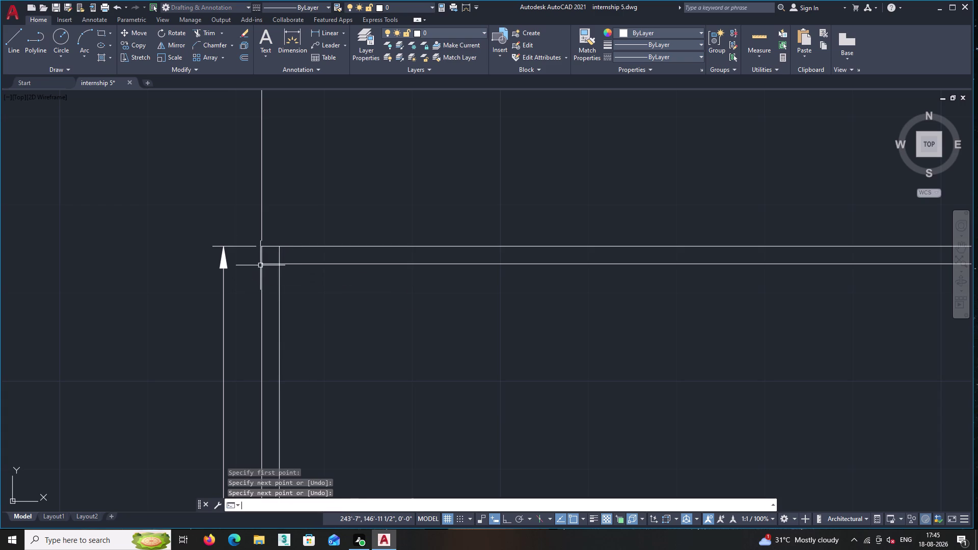
key(Return)
Move to the top-right corner and draw its two closing lines.
scroll(down, 3)
middle_drag(382, 281, 0, 274)
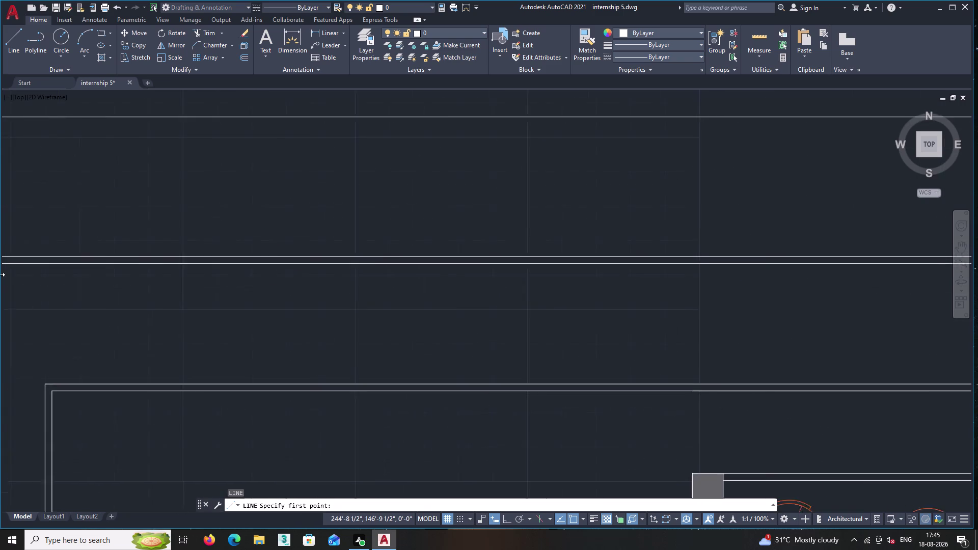
middle_drag(0, 274, 0, 275)
scroll(down, 3)
middle_drag(548, 289, 133, 266)
scroll(down, 3)
middle_drag(657, 277, 0, 278)
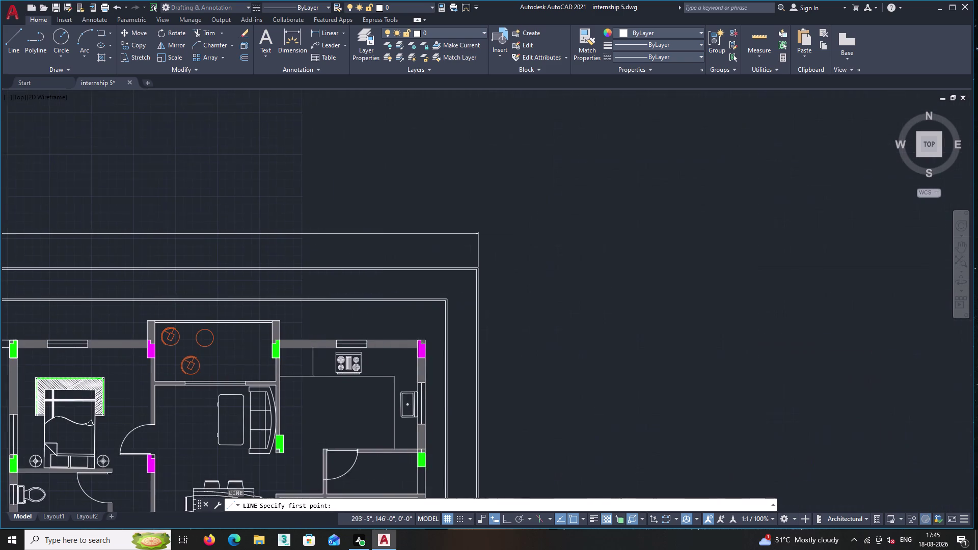
scroll(up, 3)
scroll(up, 3)
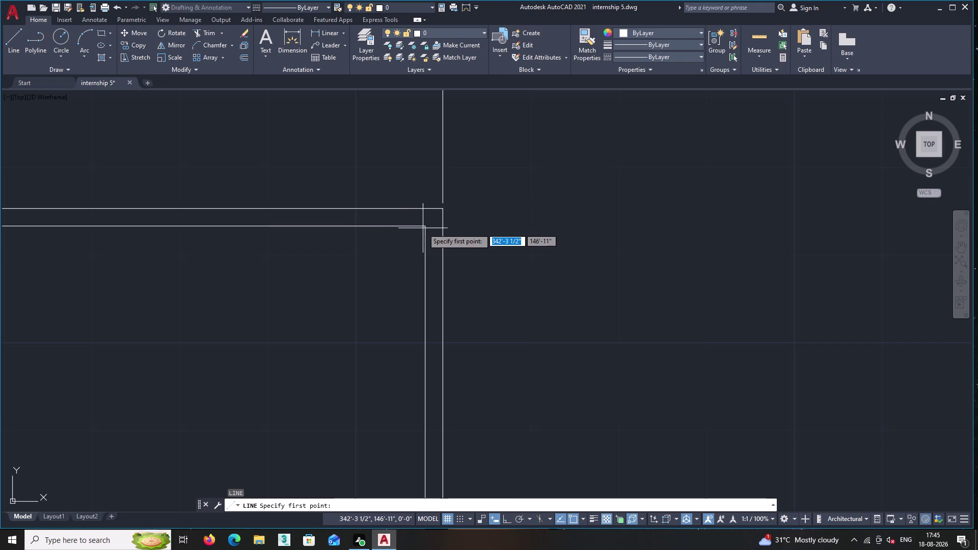
double_click(424, 225)
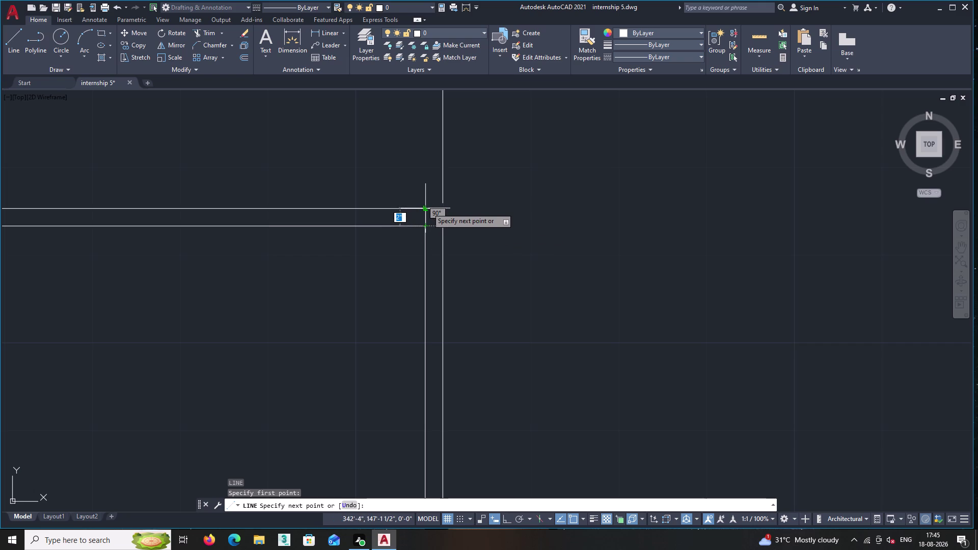
click(428, 207)
key(Return)
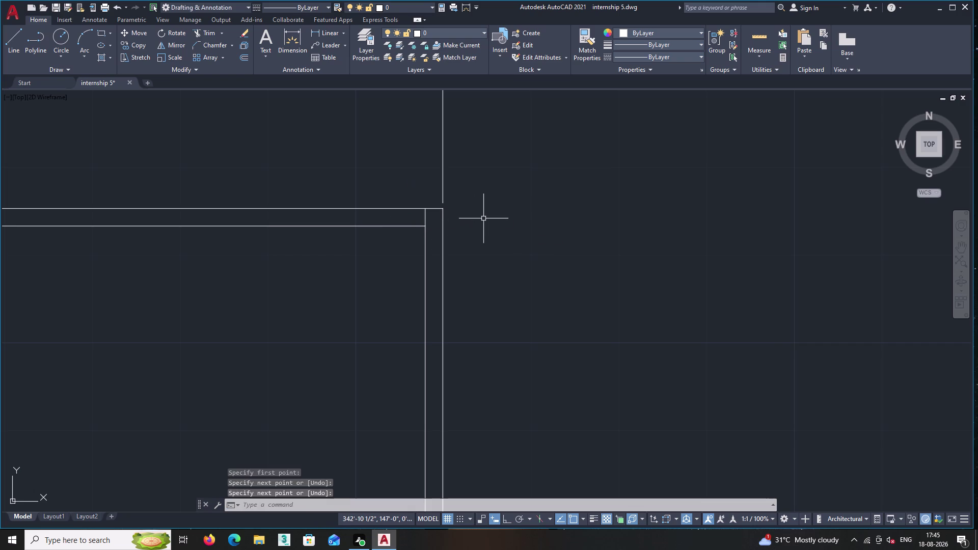
key(Return)
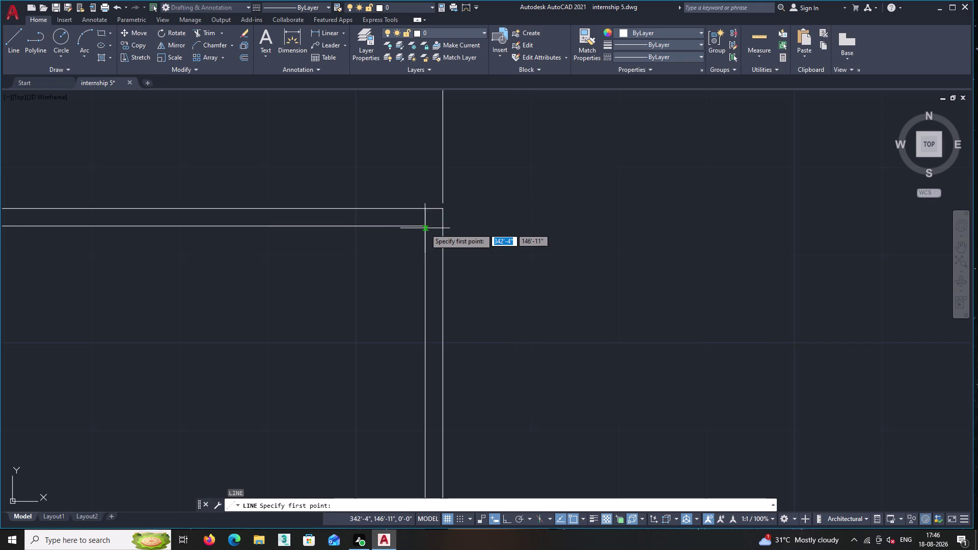
click(426, 225)
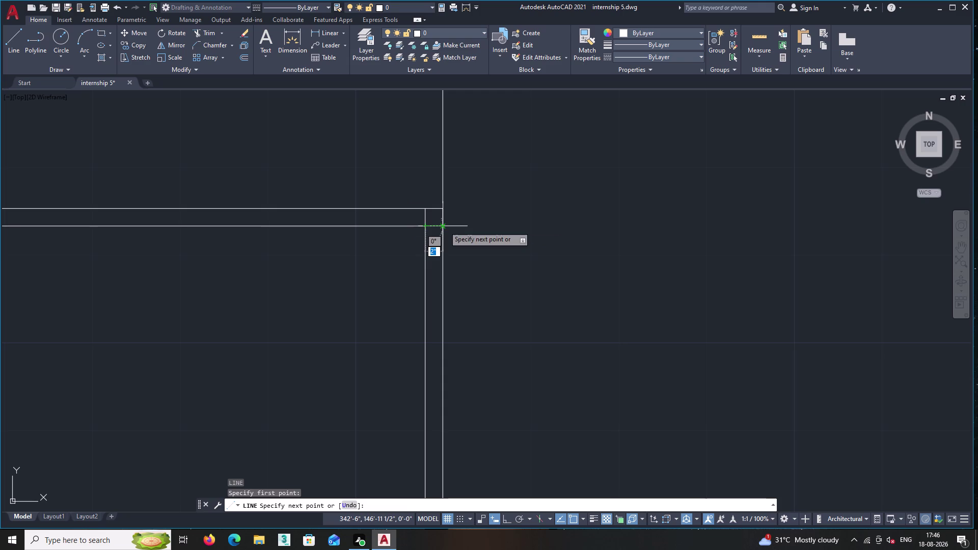
click(444, 226)
key(Return)
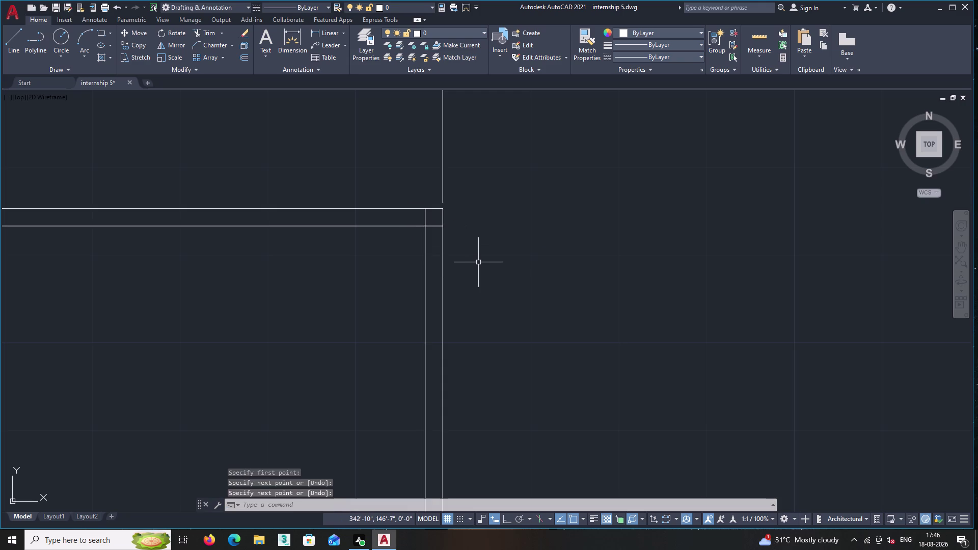
key(Return)
Move down to the bottom-right corner and draw its two closing lines.
scroll(down, 3)
middle_click(477, 271)
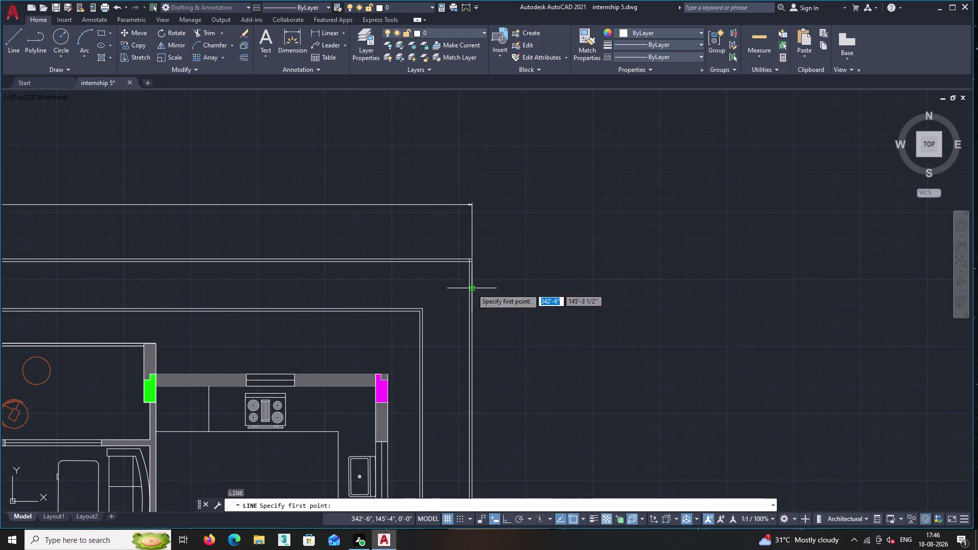
middle_drag(472, 289, 589, 0)
middle_drag(612, 317, 569, 0)
middle_drag(564, 414, 487, 0)
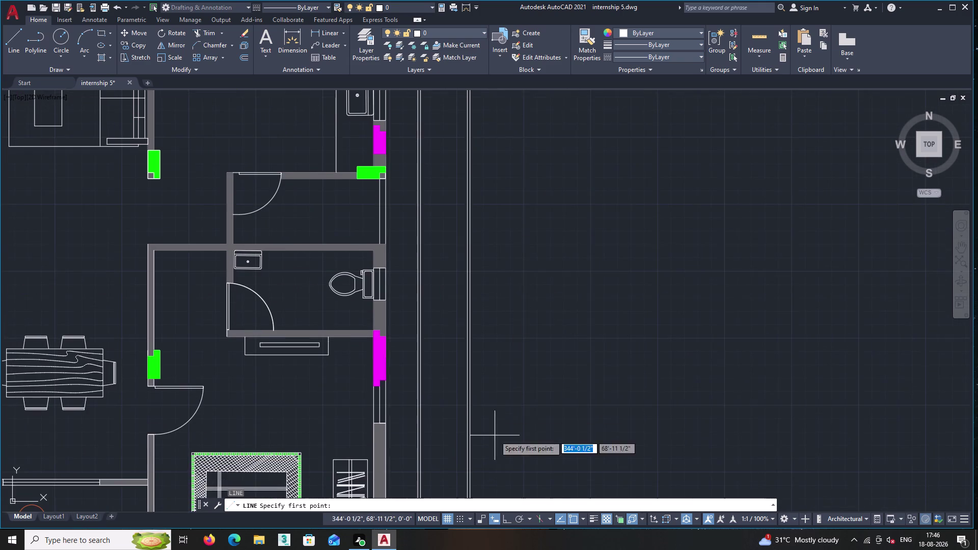
middle_drag(494, 435, 412, 0)
scroll(up, 3)
scroll(up, 3)
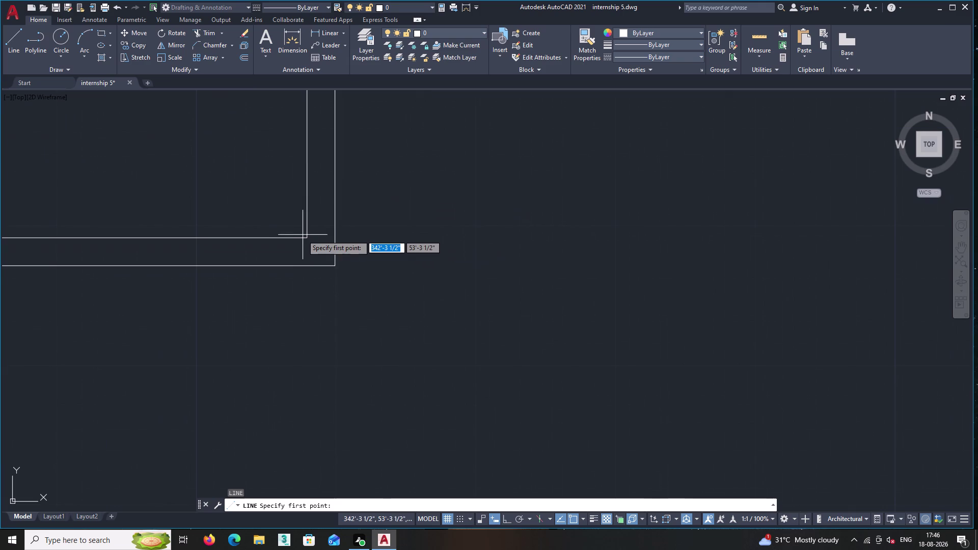
click(307, 237)
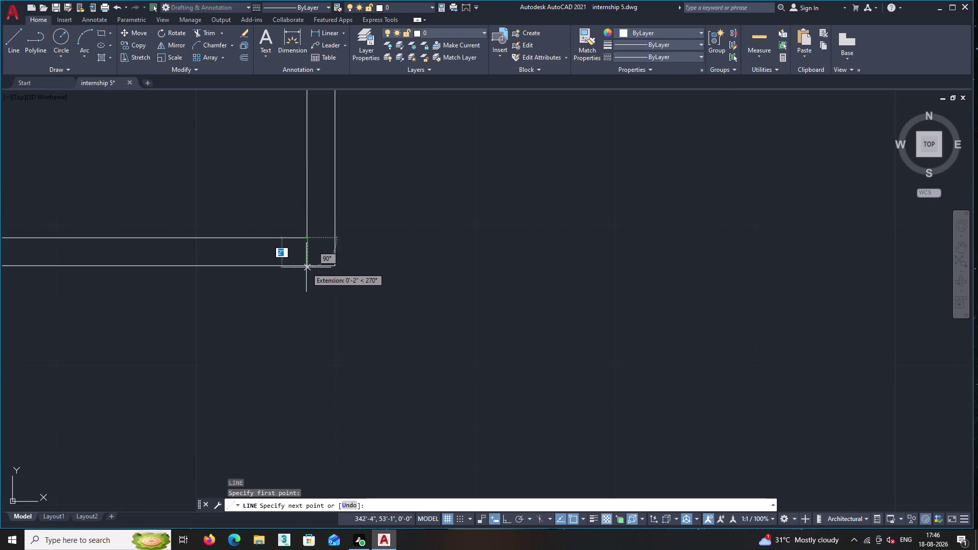
click(306, 267)
right_click(306, 267)
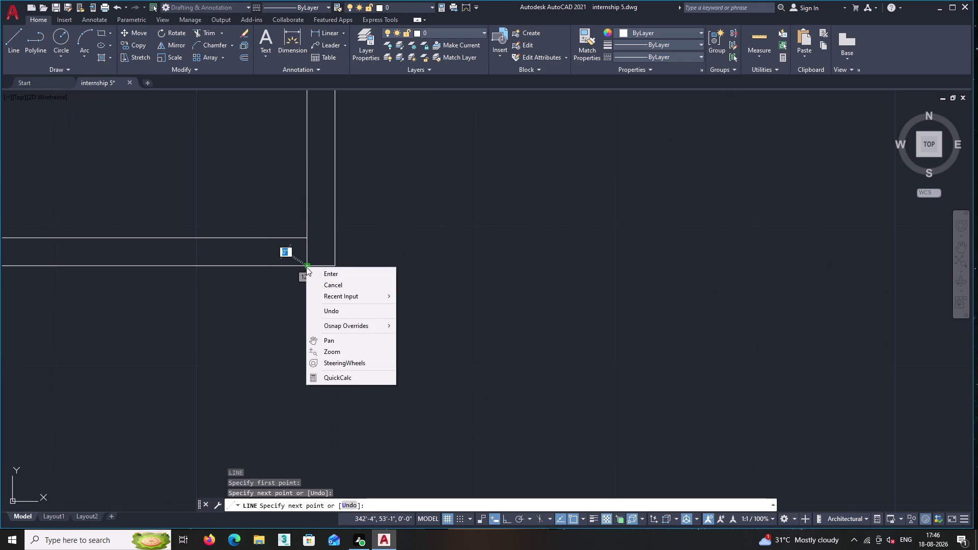
key(period)
key(Return)
key(Return)
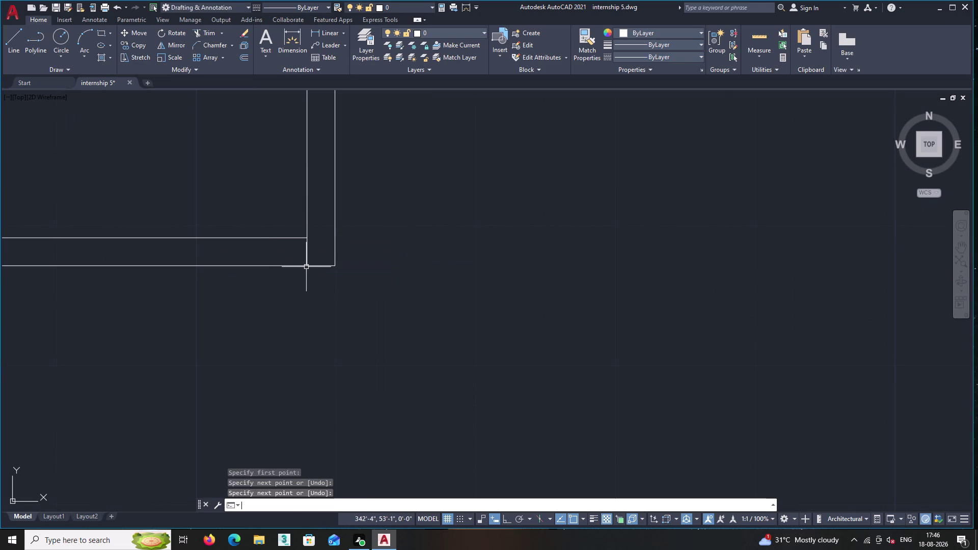
key(Return)
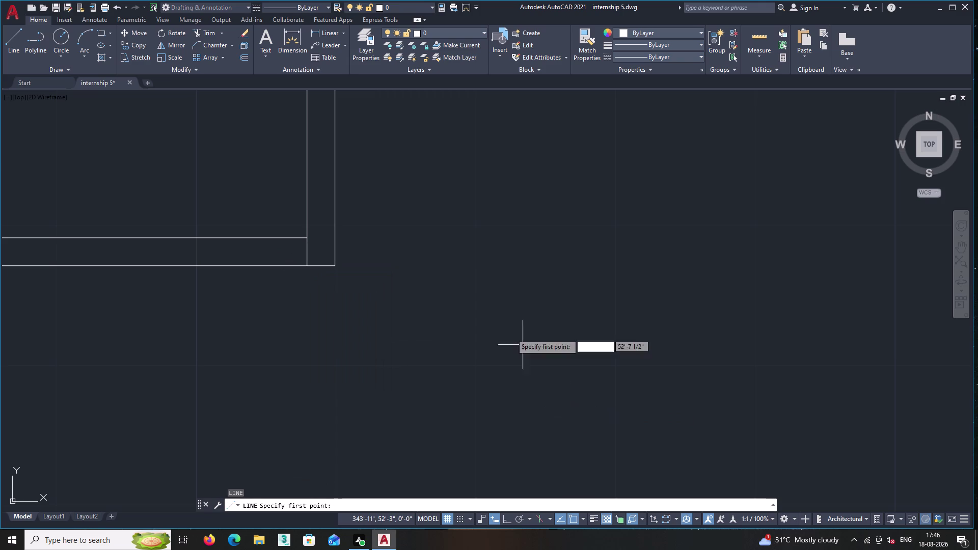
scroll(up, 3)
click(303, 228)
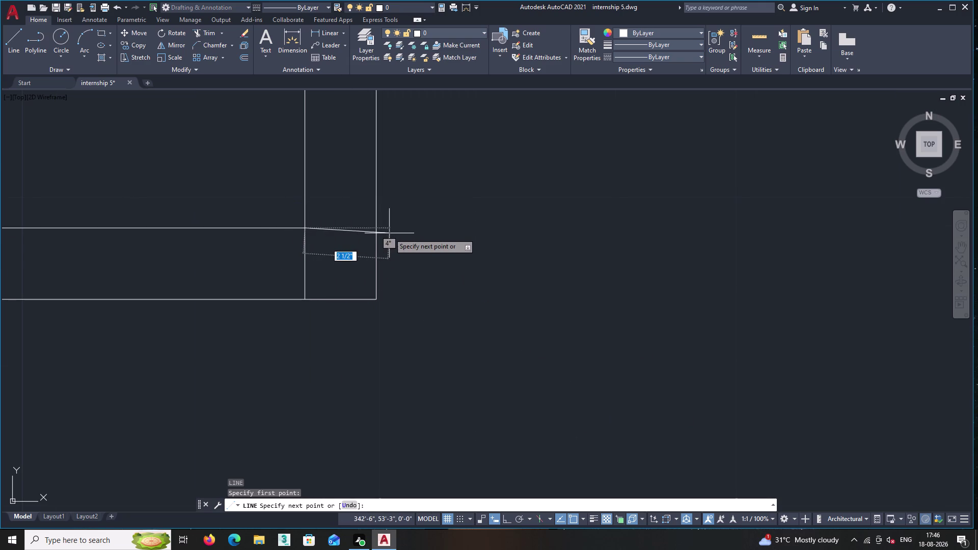
click(374, 228)
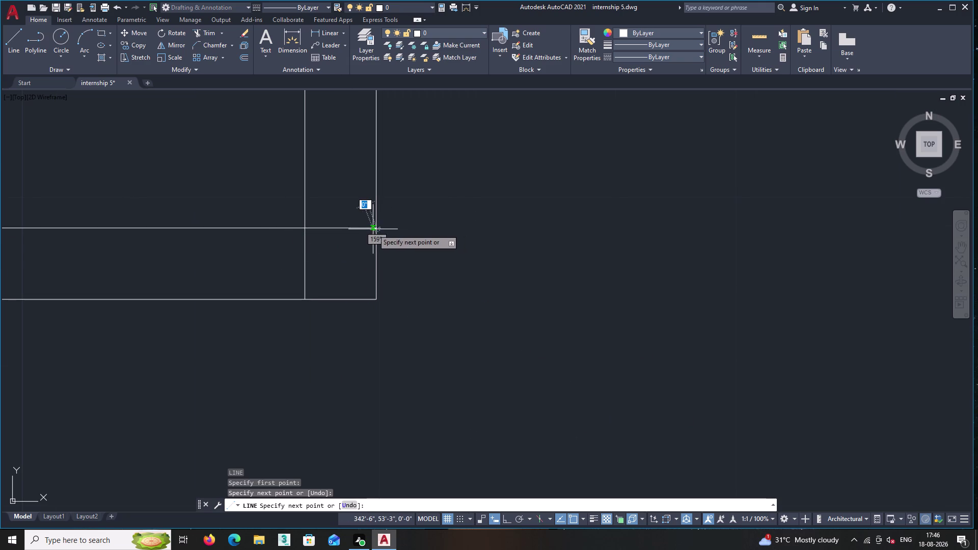
key(Return)
key(Return)
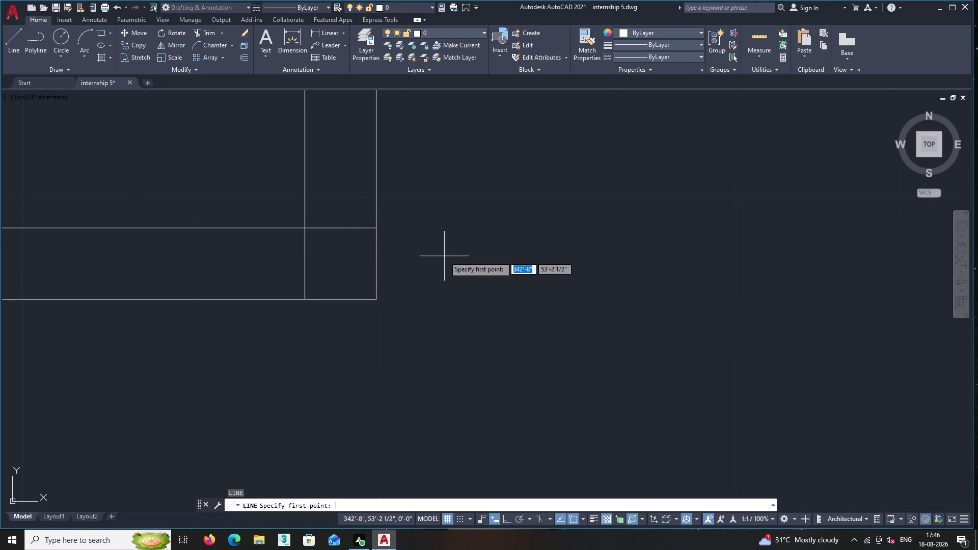
scroll(down, 3)
middle_drag(427, 286, 976, 421)
scroll(down, 3)
Draw two short closing lines across the bottom-left corner of the boundary band.
middle_click(387, 412)
middle_drag(386, 412, 797, 236)
scroll(down, 3)
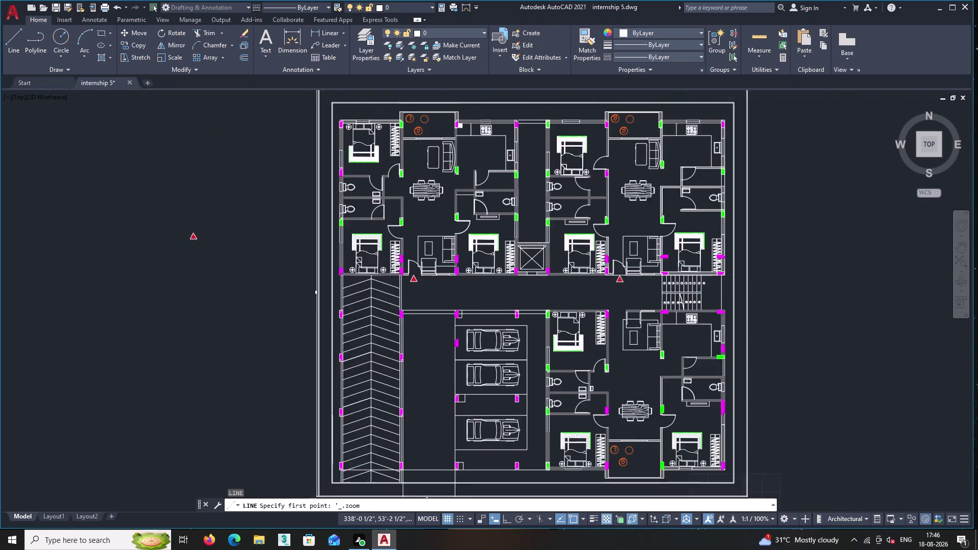
middle_drag(457, 406, 463, 275)
scroll(up, 3)
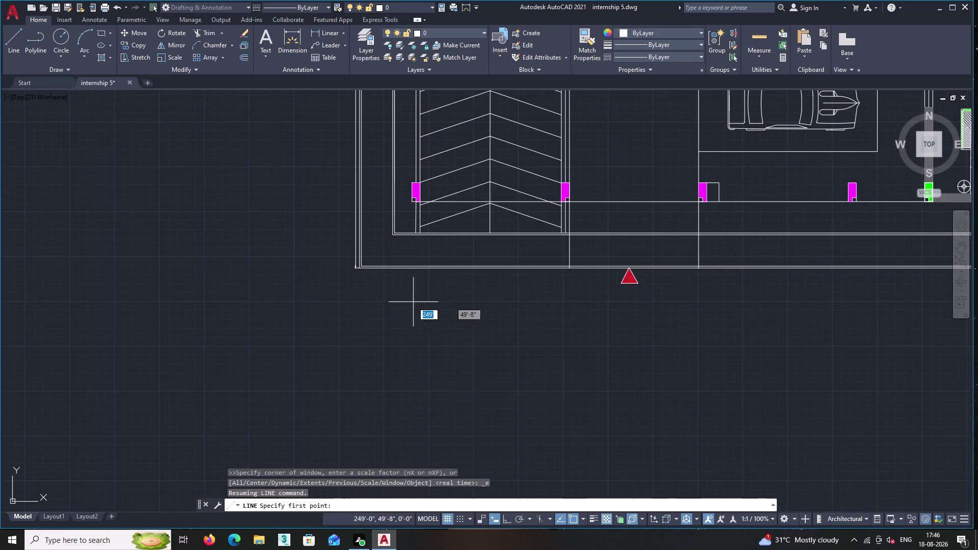
scroll(up, 3)
scroll(up, 3)
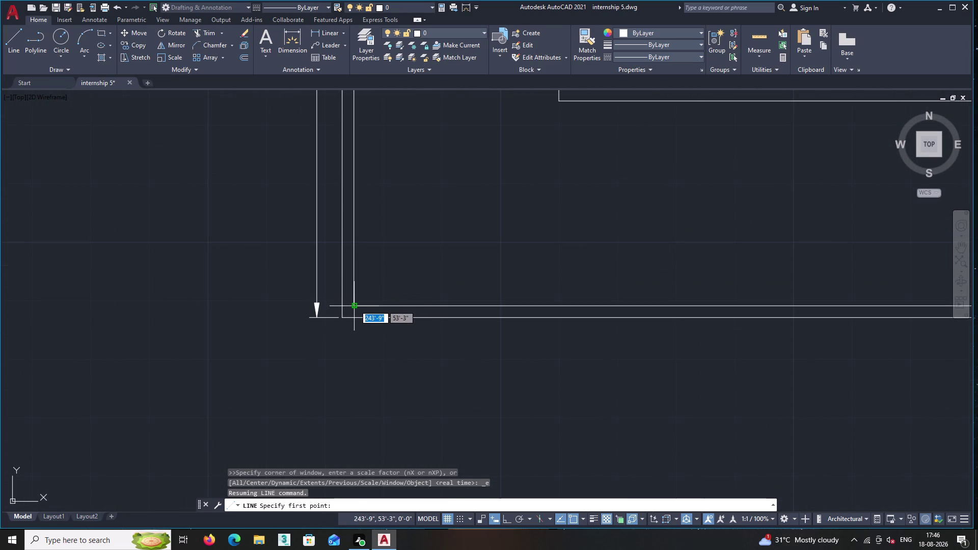
click(355, 305)
scroll(up, 3)
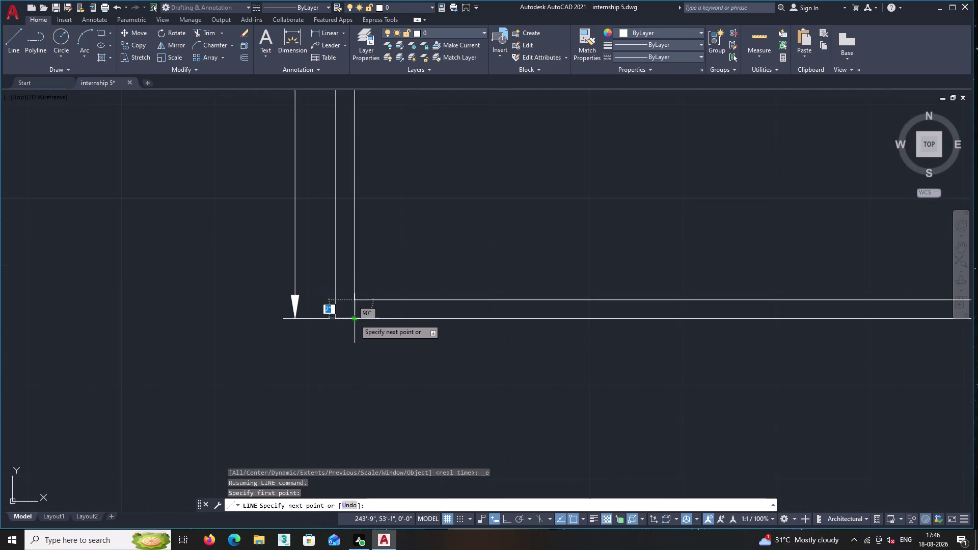
click(355, 319)
key(Return)
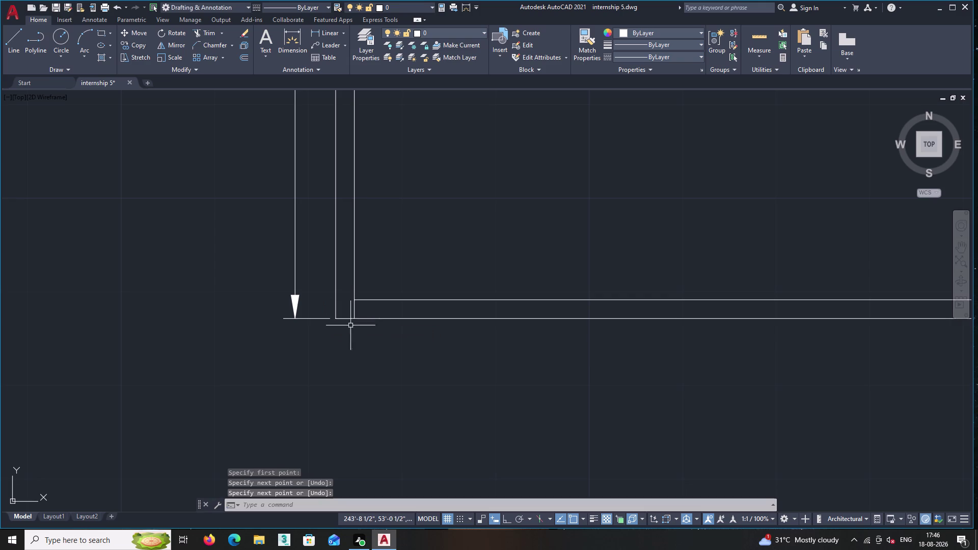
key(Return)
scroll(up, 3)
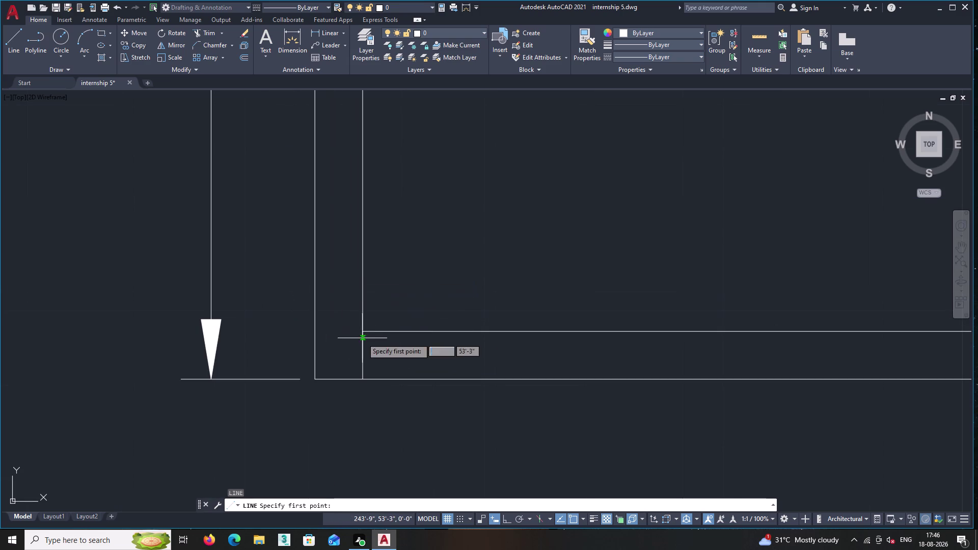
click(361, 331)
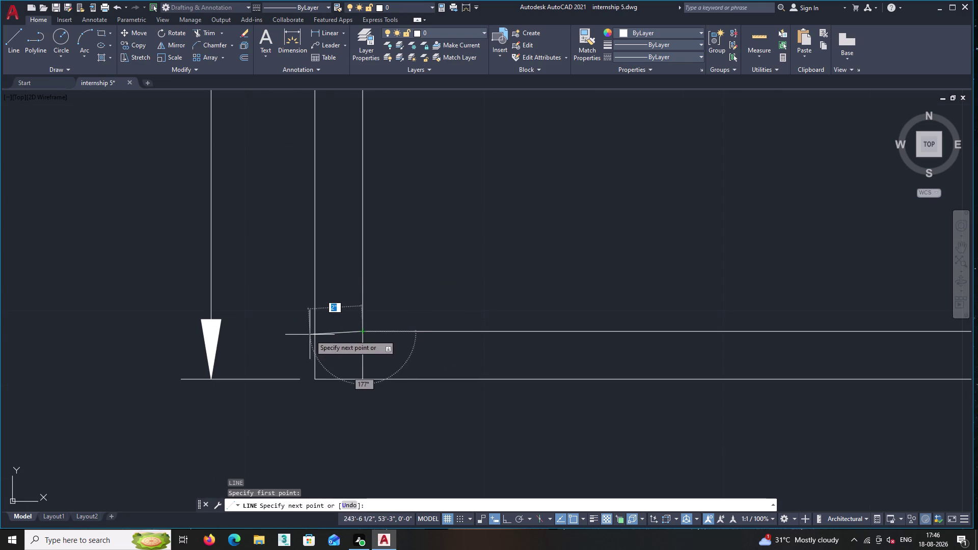
click(313, 330)
key(Return)
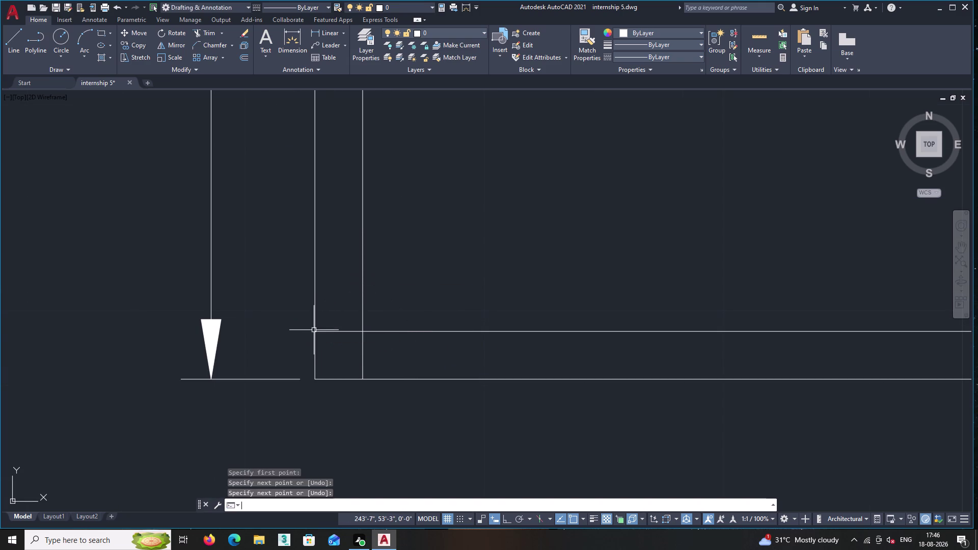
Try hatching the boundary band by picking a point inside it.
key(h)
key(Return)
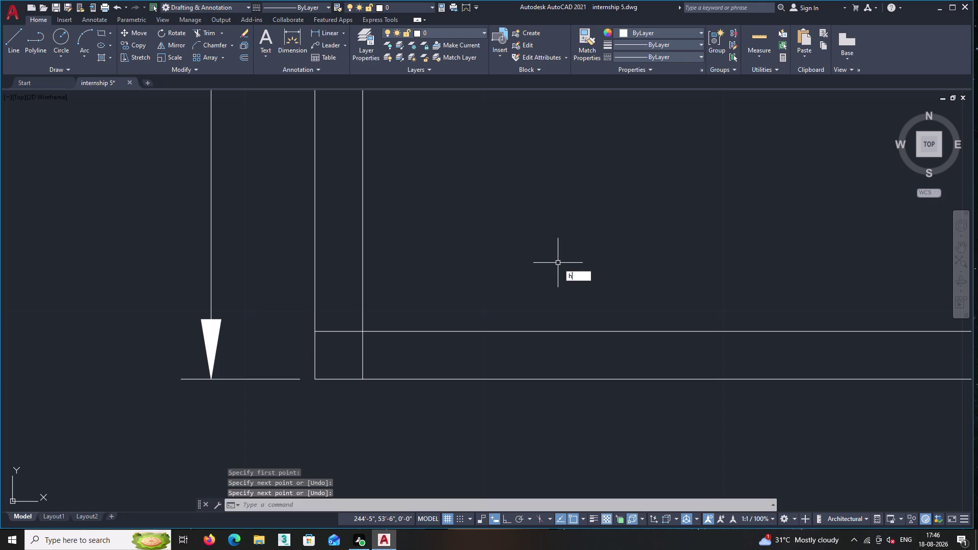
click(338, 266)
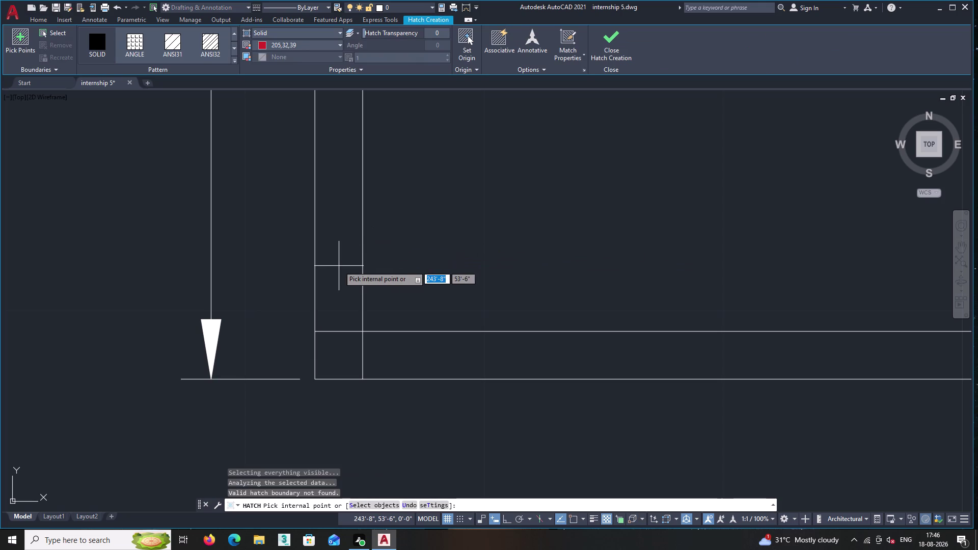
scroll(down, 3)
middle_drag(425, 200, 415, 359)
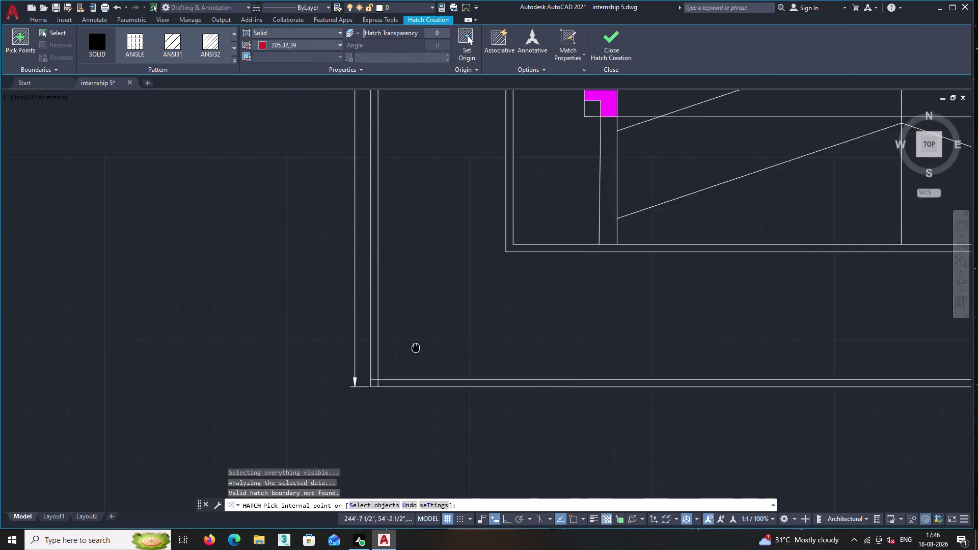
middle_drag(416, 360, 417, 369)
scroll(down, 3)
middle_drag(422, 254, 418, 292)
scroll(down, 3)
scroll(down, 3)
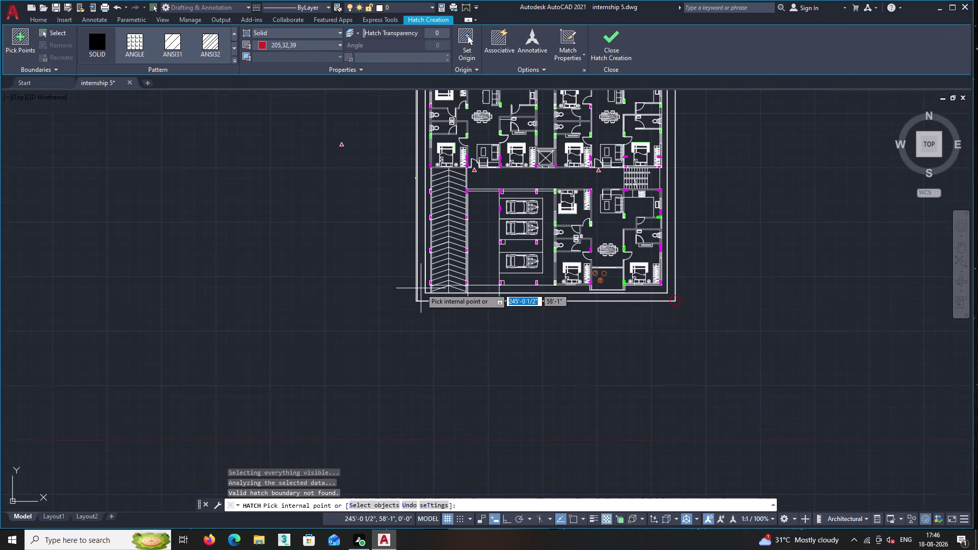
middle_drag(374, 306, 334, 347)
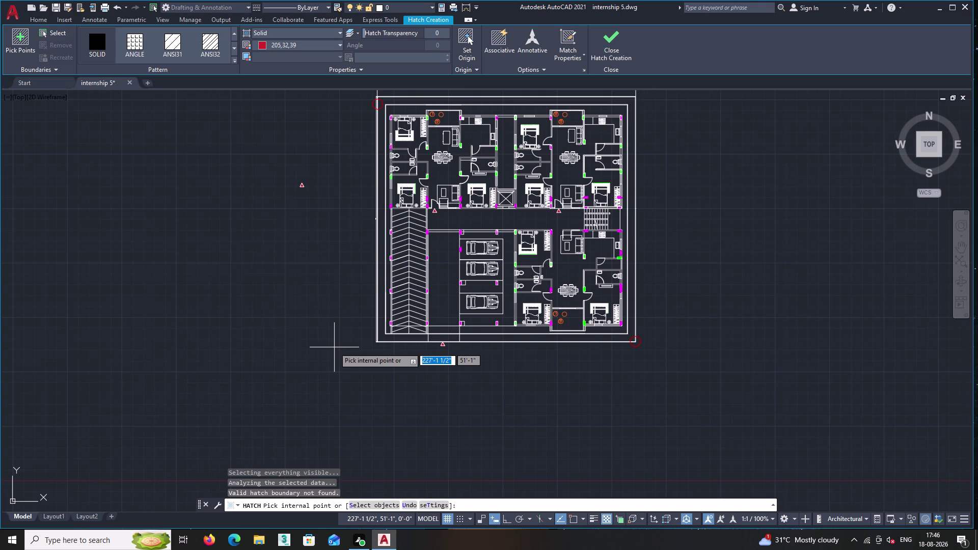
Undo the failed boundary pick and exit the hatch command.
key(ctrl+z)
scroll(down, 3)
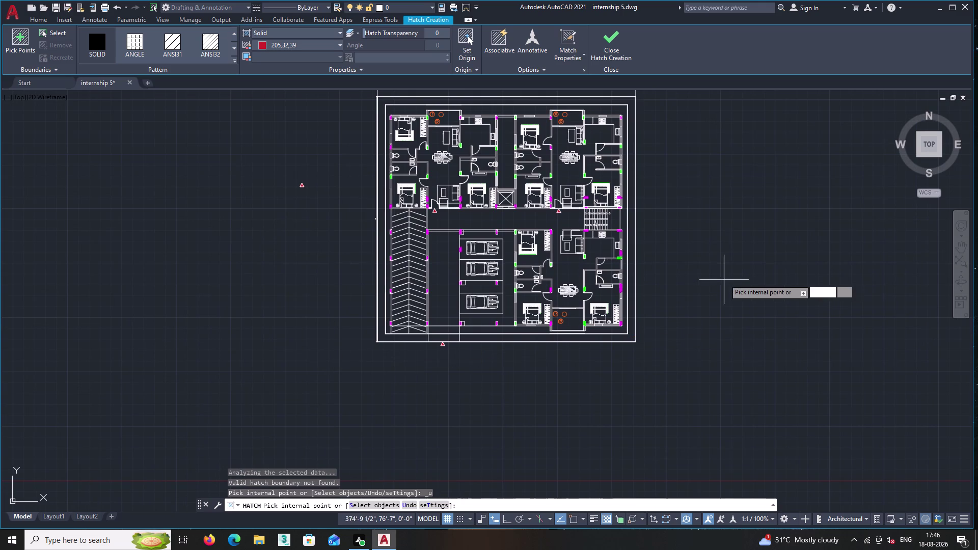
middle_drag(723, 280, 680, 365)
scroll(up, 3)
scroll(up, 3)
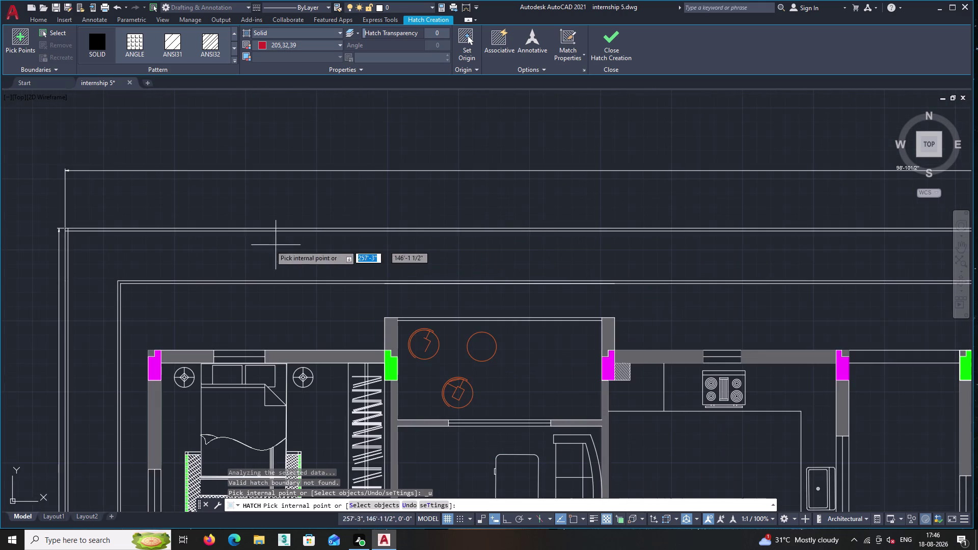
scroll(up, 3)
middle_drag(268, 204, 453, 194)
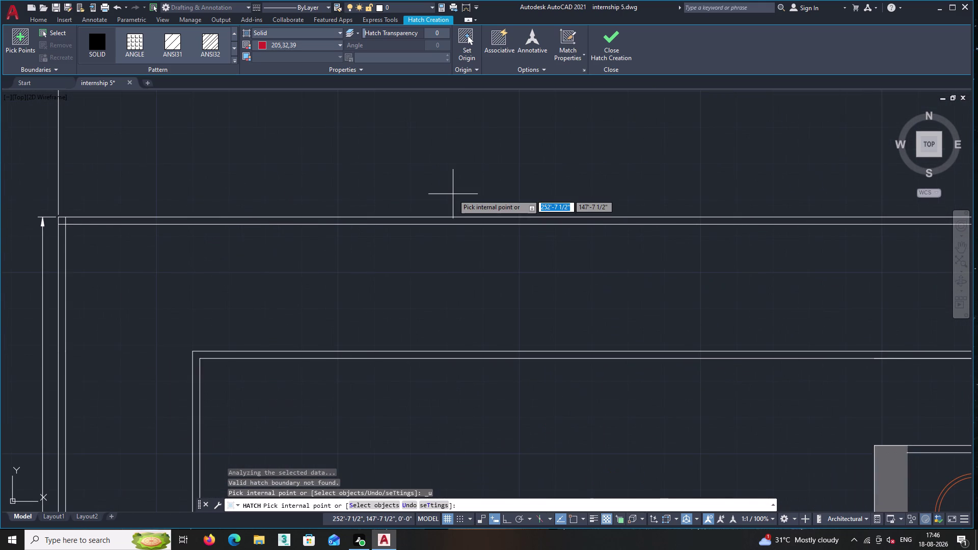
key(Return)
middle_drag(67, 286, 230, 275)
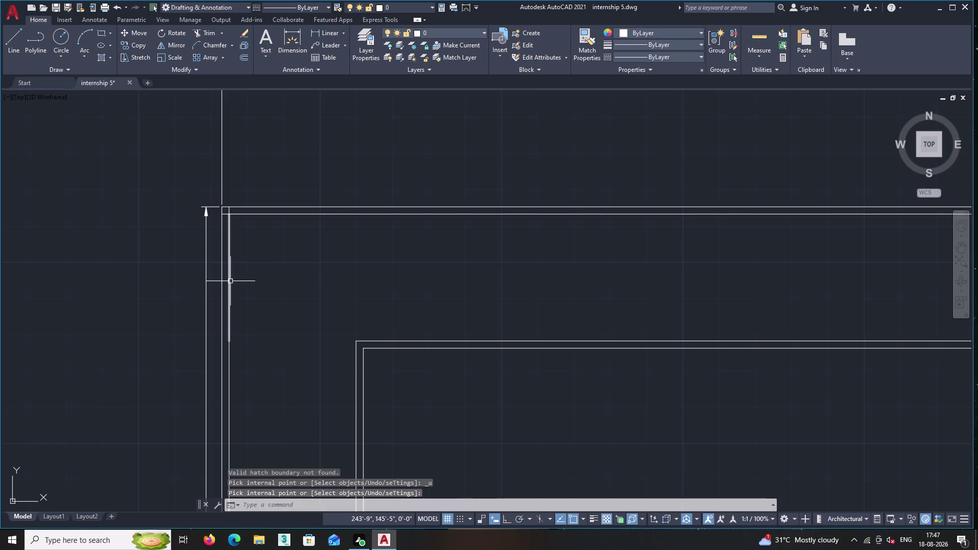
Start JOIN and select four boundary line pieces on the left side.
key(j)
key(Return)
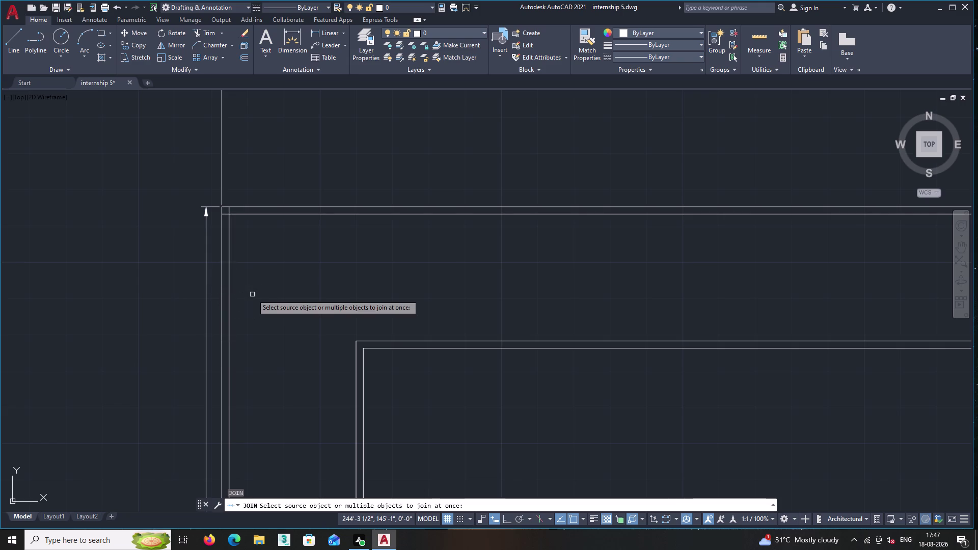
click(228, 326)
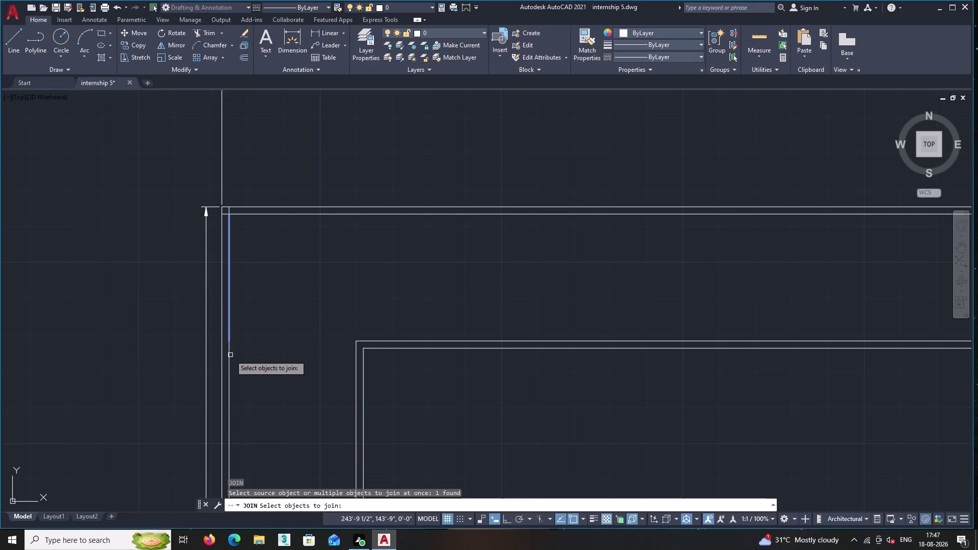
double_click(228, 359)
click(222, 351)
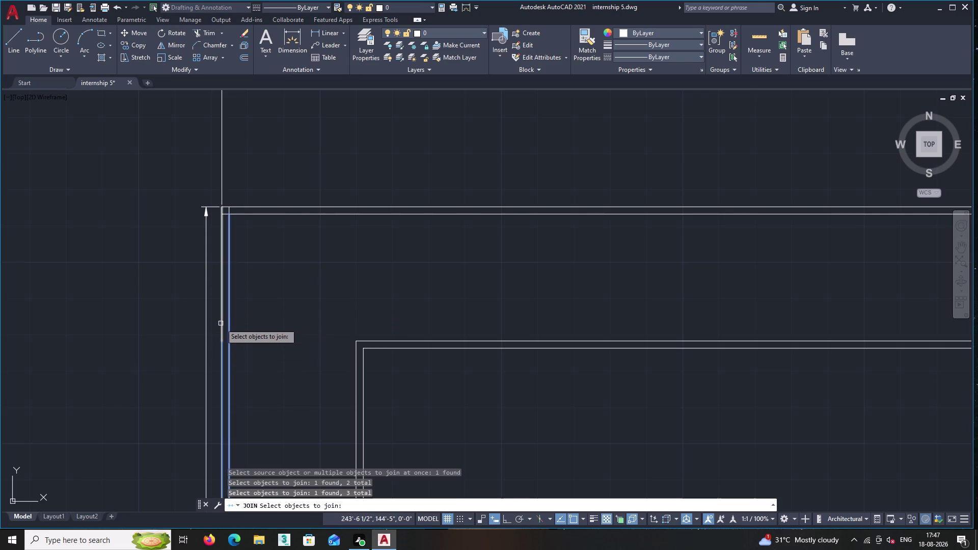
click(220, 324)
Add the bottom-left boundary line piece to the join selection.
middle_drag(247, 317, 261, 126)
scroll(down, 3)
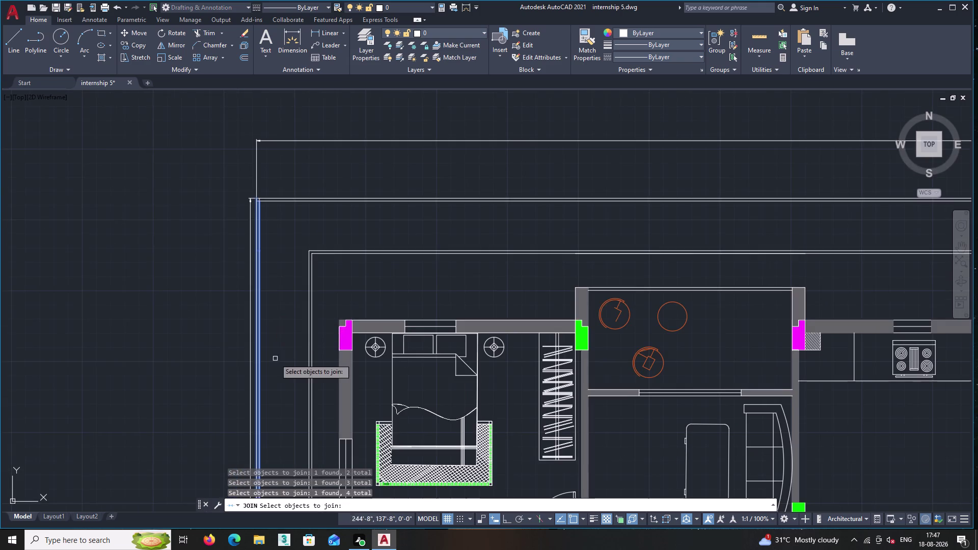
middle_drag(275, 363, 274, 60)
scroll(down, 3)
scroll(down, 3)
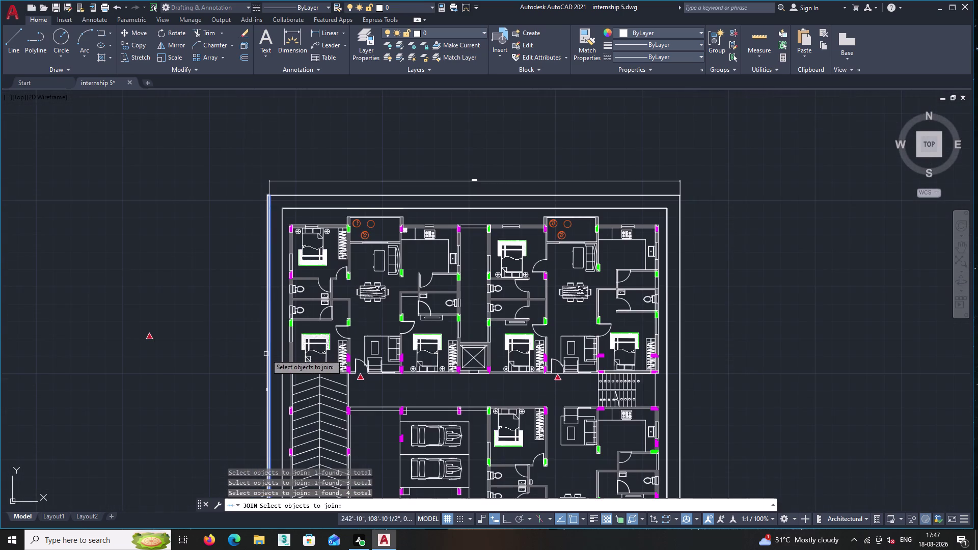
middle_drag(266, 355, 221, 14)
scroll(up, 3)
scroll(up, 3)
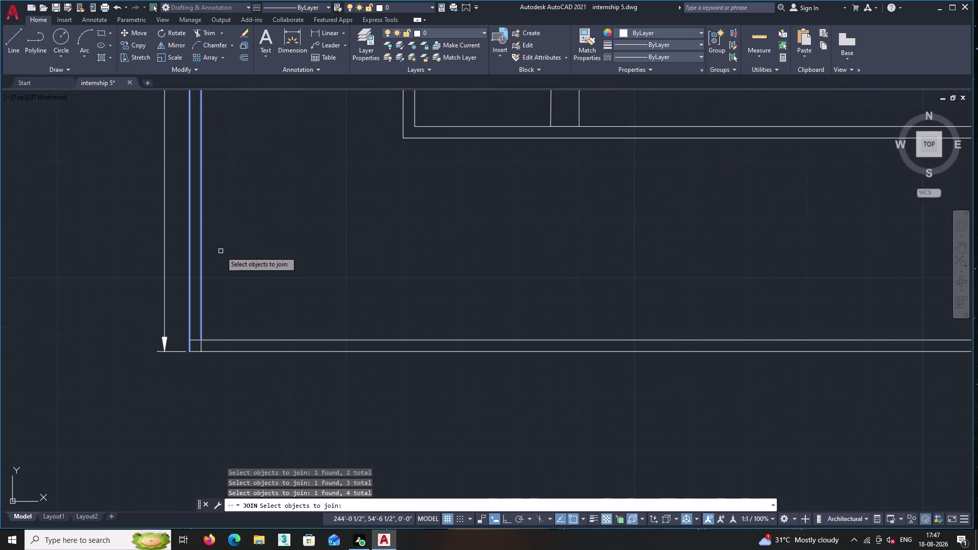
scroll(up, 3)
middle_drag(217, 287, 192, 275)
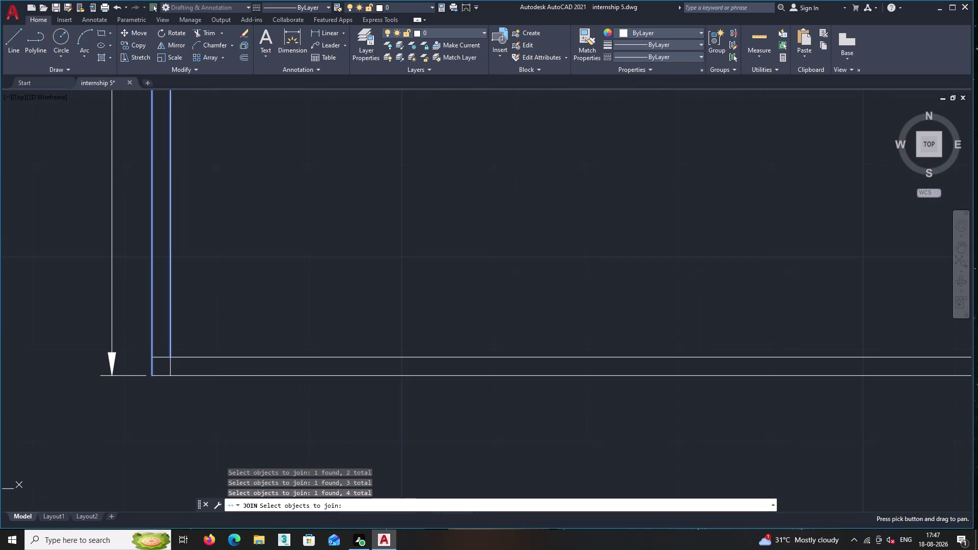
click(165, 358)
Add the top-left corner piece, finish the join, and start a new hatch.
middle_drag(213, 305, 213, 322)
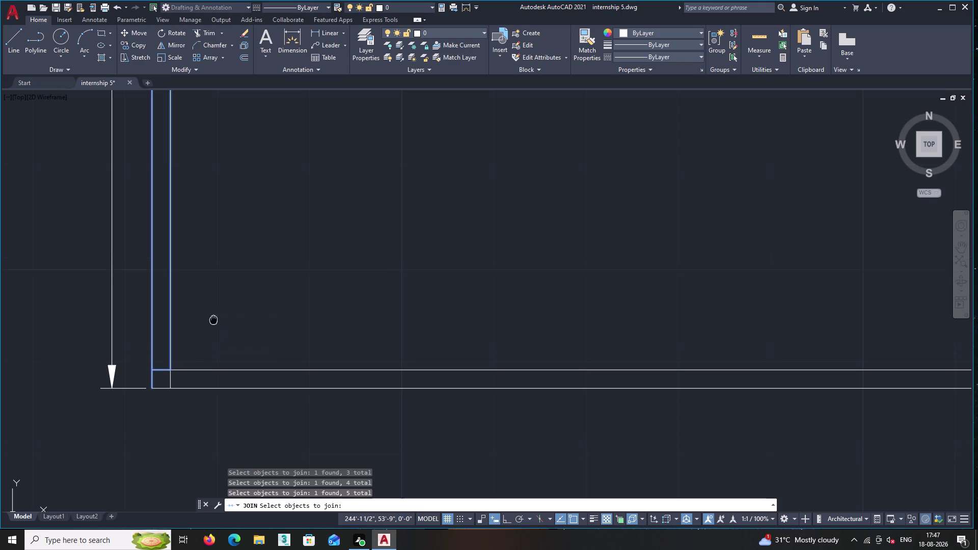
middle_drag(214, 322, 215, 325)
scroll(down, 3)
middle_drag(222, 267, 218, 330)
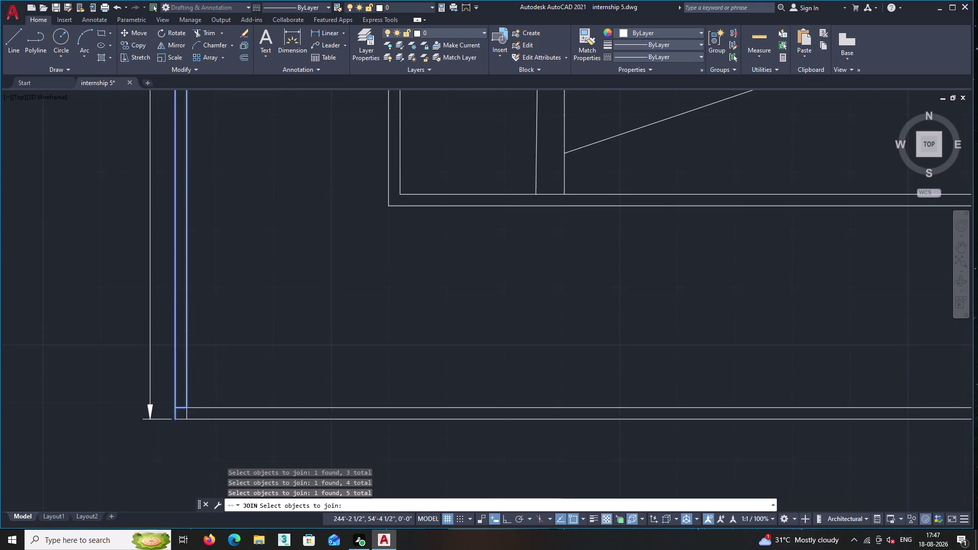
middle_click(243, 209)
scroll(down, 3)
middle_drag(249, 132, 294, 549)
middle_drag(305, 179, 318, 523)
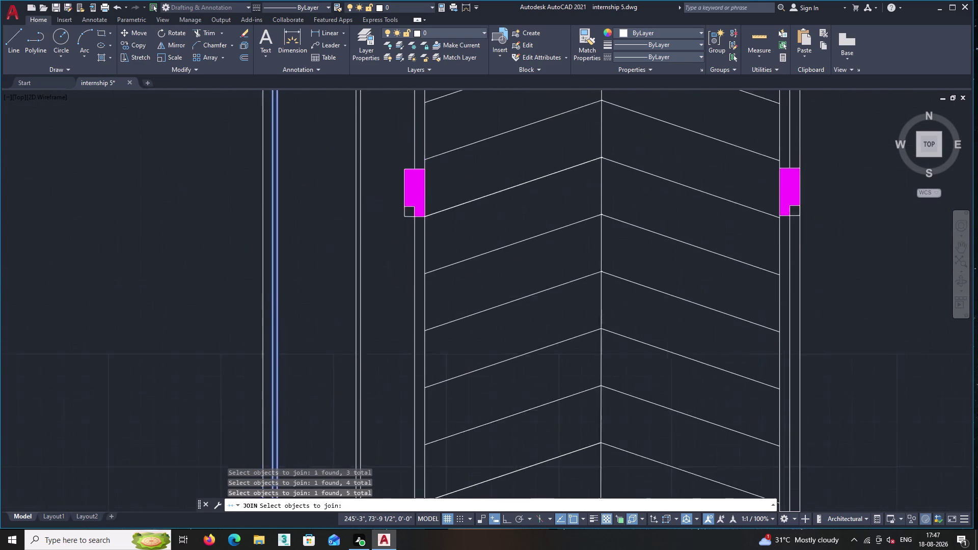
middle_drag(318, 523, 313, 547)
middle_drag(321, 204, 324, 545)
scroll(down, 3)
middle_drag(327, 200, 310, 284)
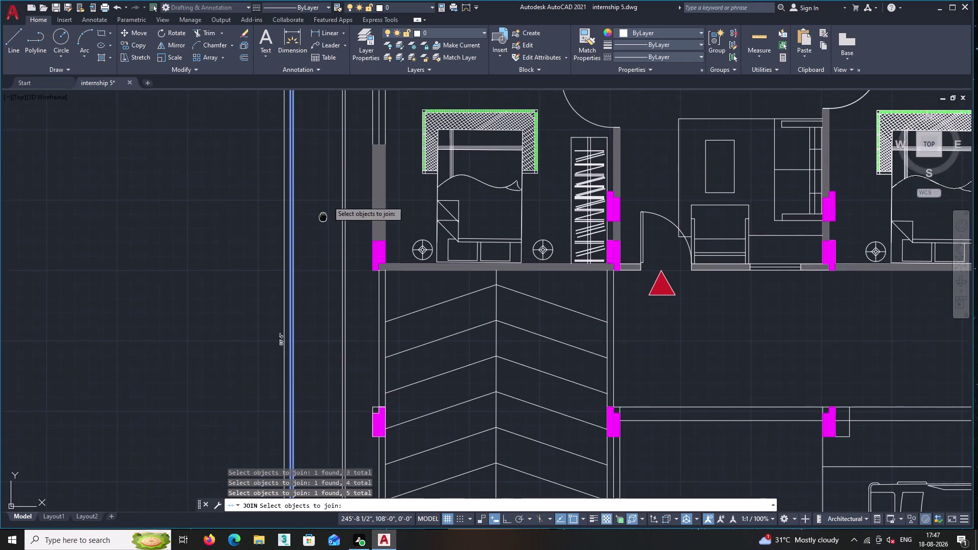
middle_drag(311, 284, 301, 548)
middle_drag(303, 131, 301, 516)
scroll(up, 3)
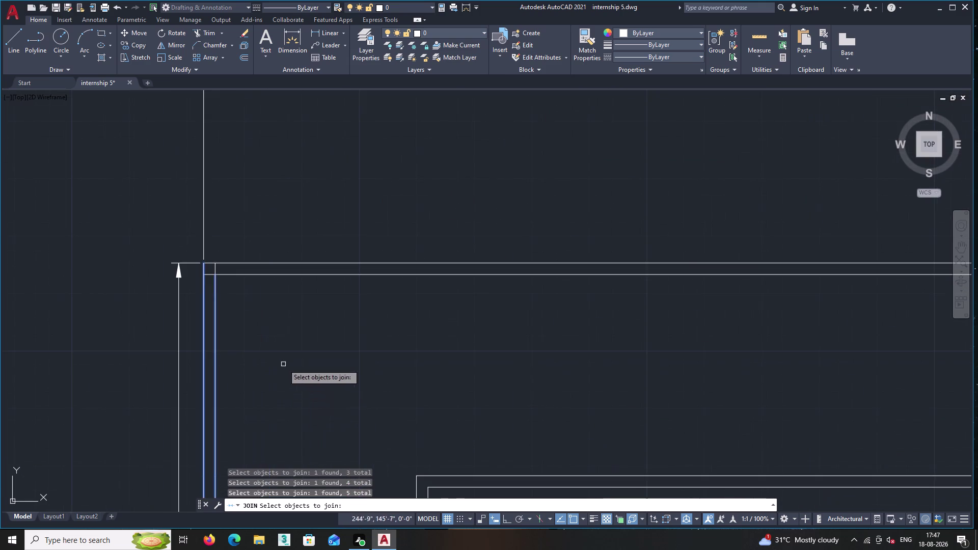
scroll(up, 3)
double_click(194, 243)
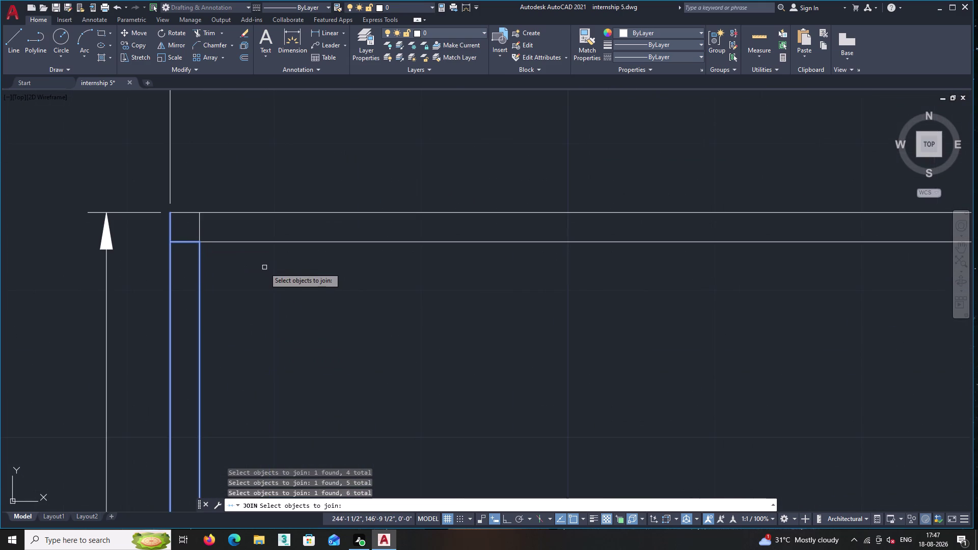
key(Return)
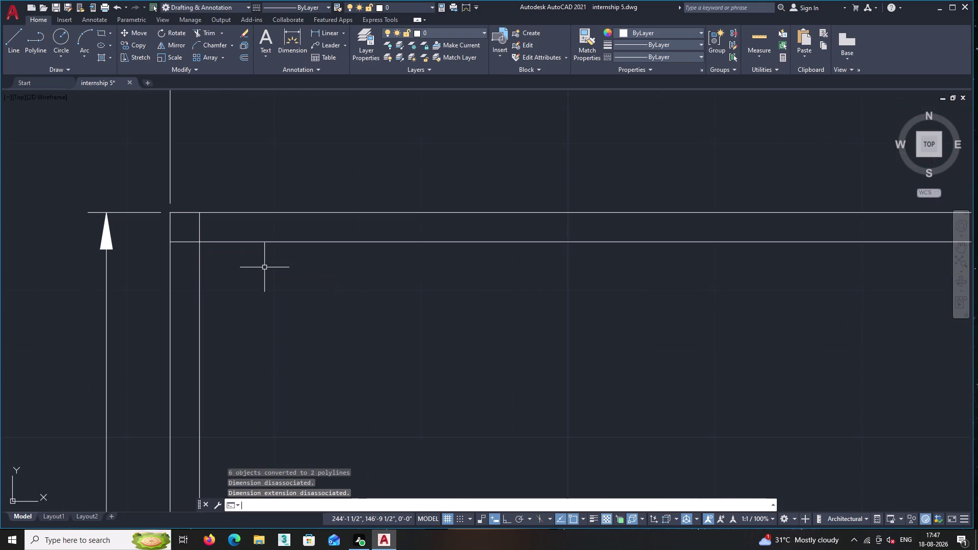
key(h)
key(Return)
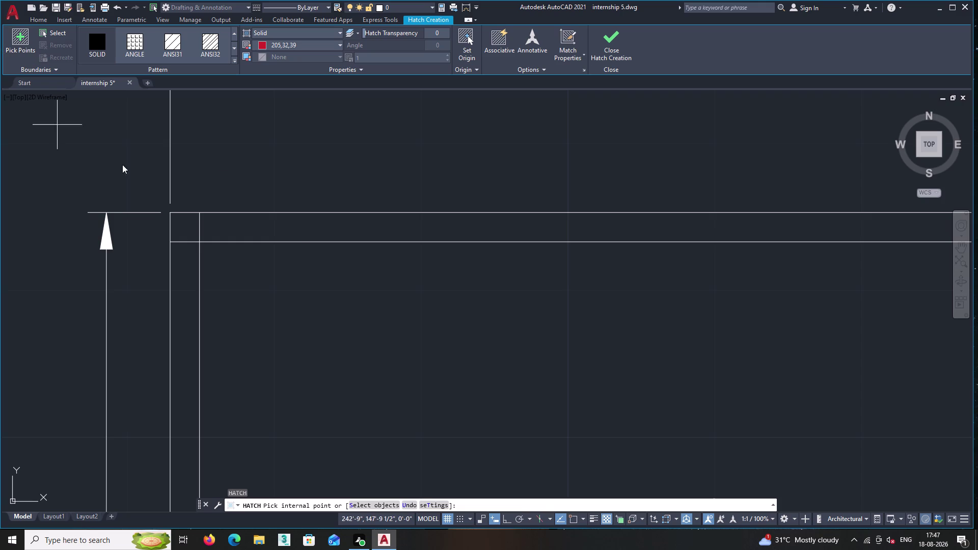
double_click(188, 263)
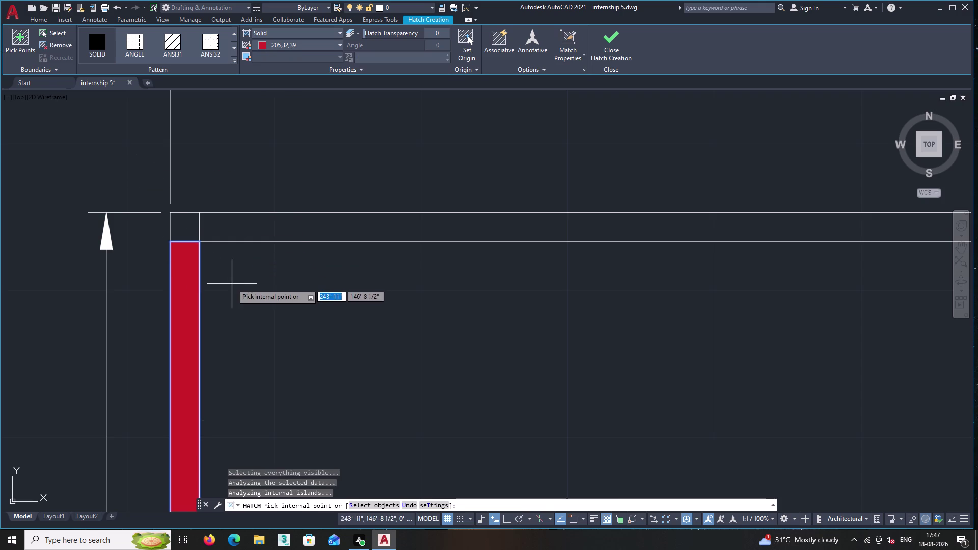
scroll(down, 3)
middle_drag(246, 325, 257, 186)
scroll(down, 3)
middle_drag(261, 303, 244, 161)
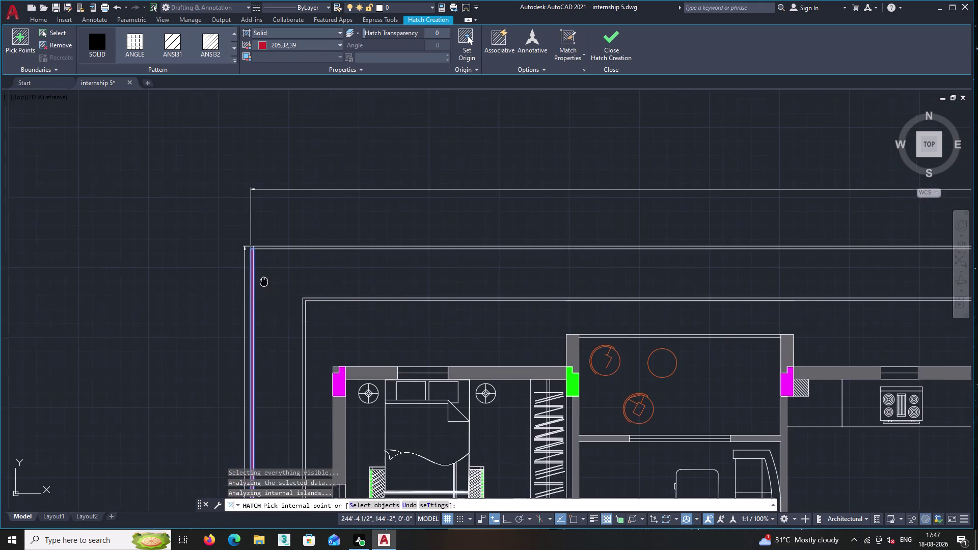
middle_drag(244, 161, 238, 74)
middle_drag(274, 335, 265, 115)
middle_drag(251, 350, 250, 110)
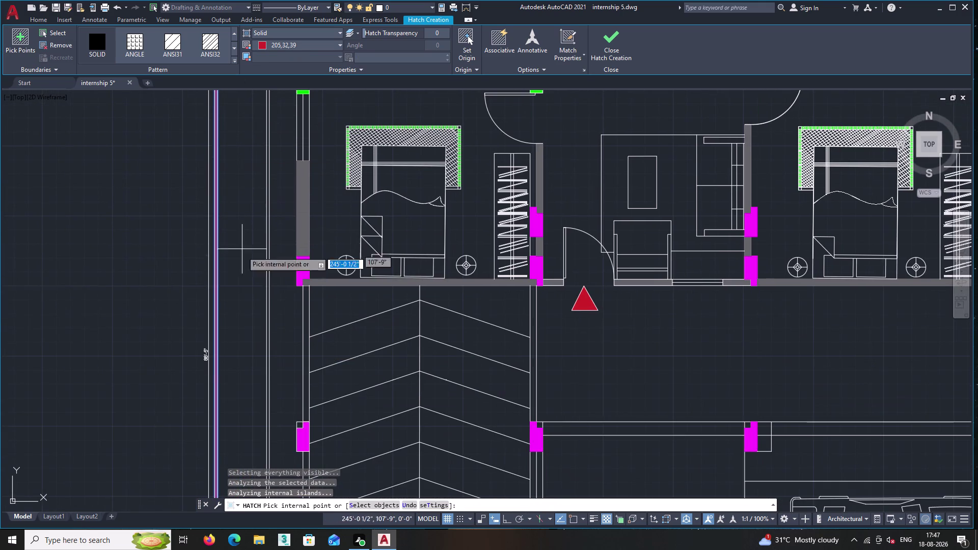
middle_drag(245, 259, 255, 506)
middle_drag(264, 160, 284, 549)
scroll(up, 3)
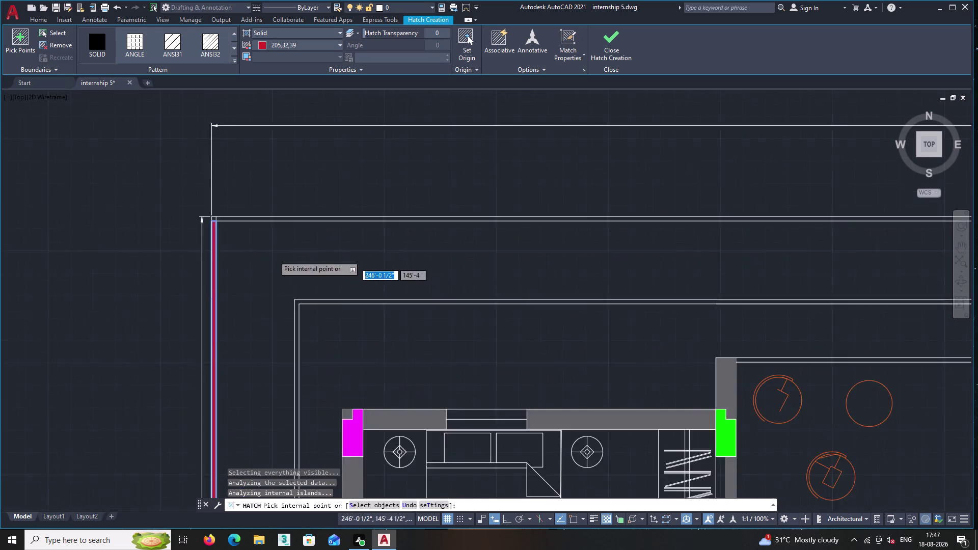
scroll(up, 3)
click(173, 189)
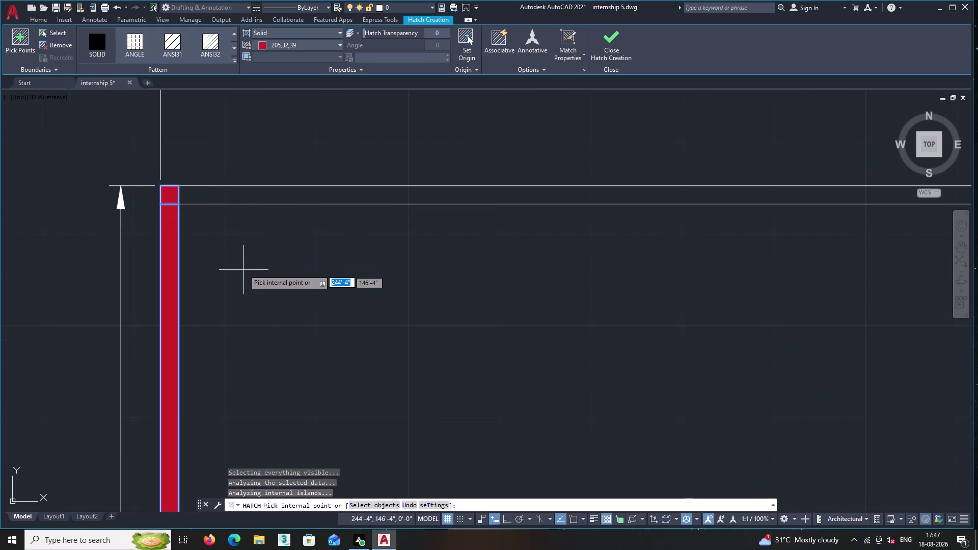
middle_click(237, 261)
click(215, 197)
click(215, 187)
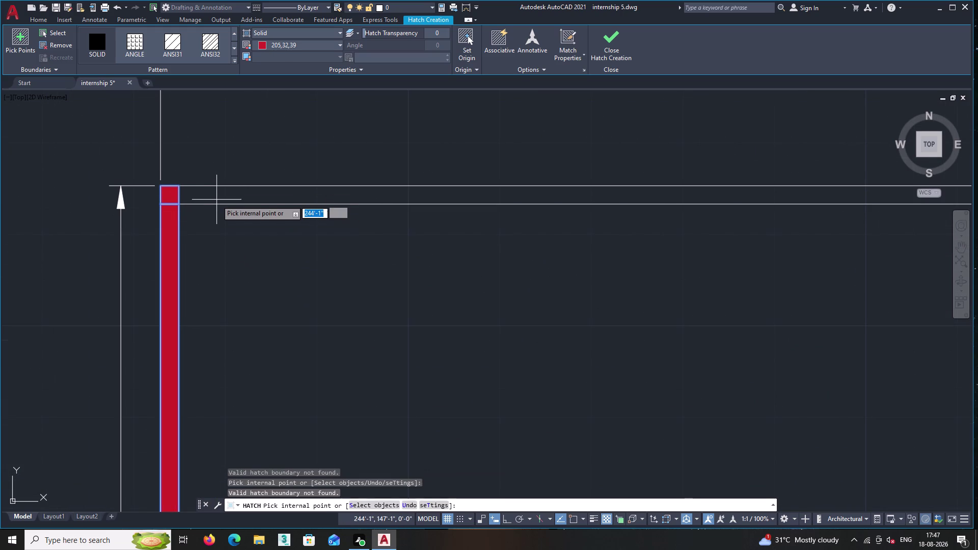
click(216, 200)
key(ctrl+z)
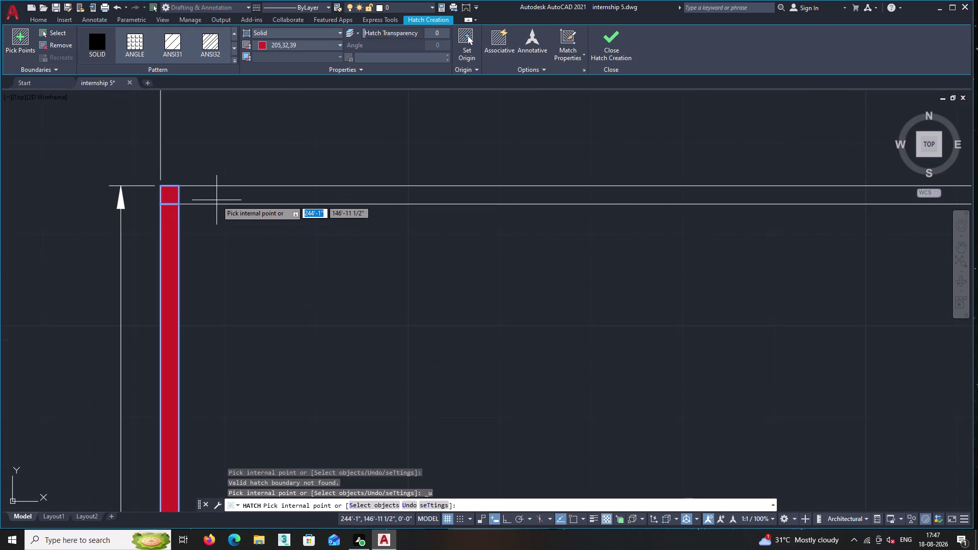
scroll(down, 3)
middle_drag(363, 246, 233, 231)
scroll(down, 3)
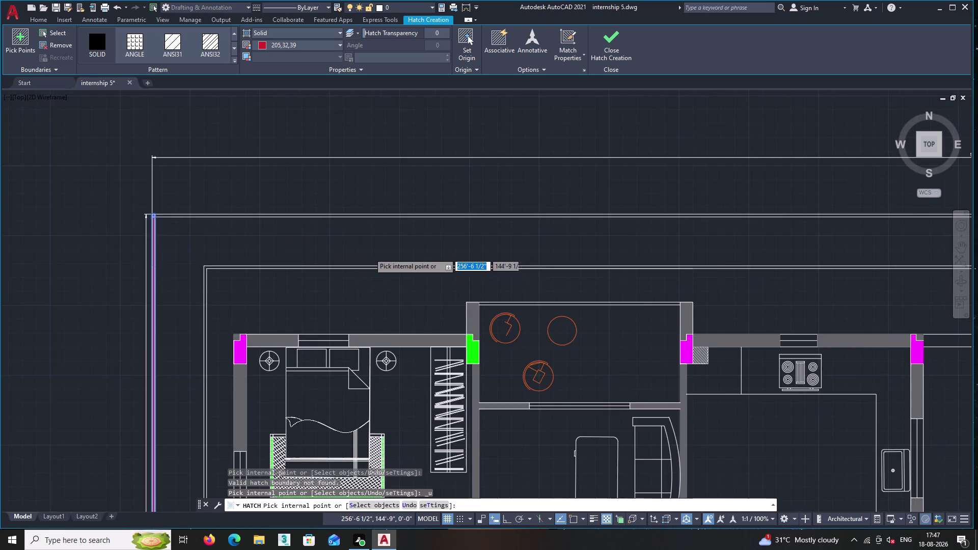
scroll(down, 3)
middle_drag(430, 239, 312, 220)
scroll(up, 3)
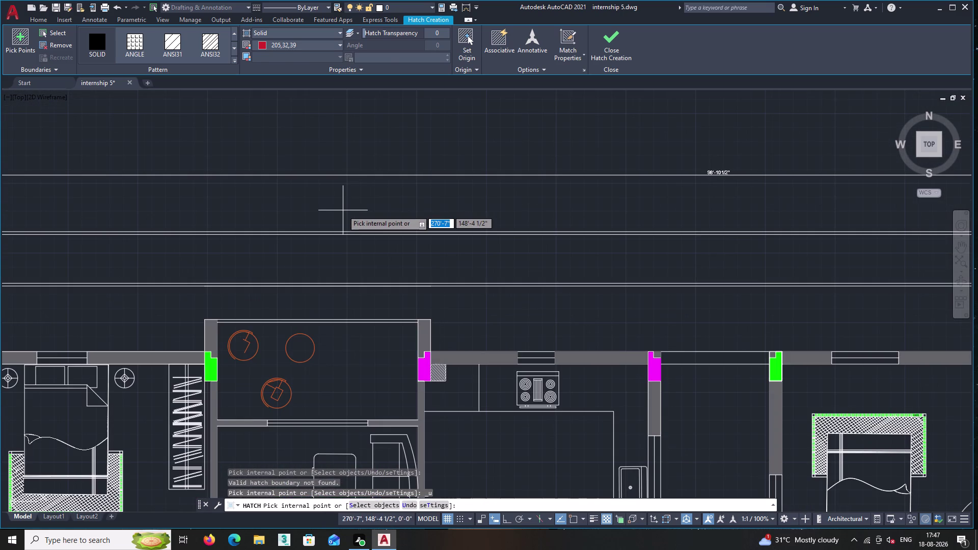
key(Return)
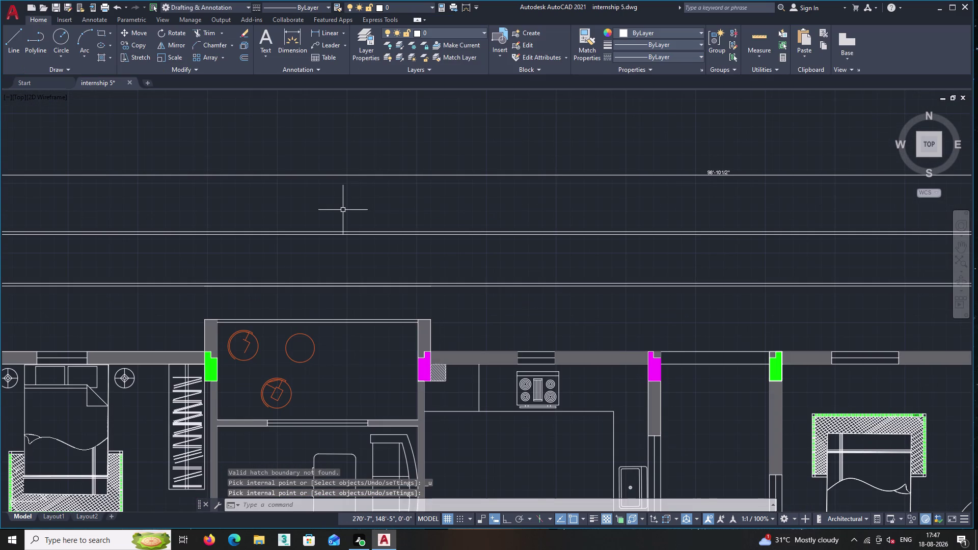
Start JOIN and select the top and top-right corner outer boundary lines.
key(j)
key(Return)
scroll(down, 3)
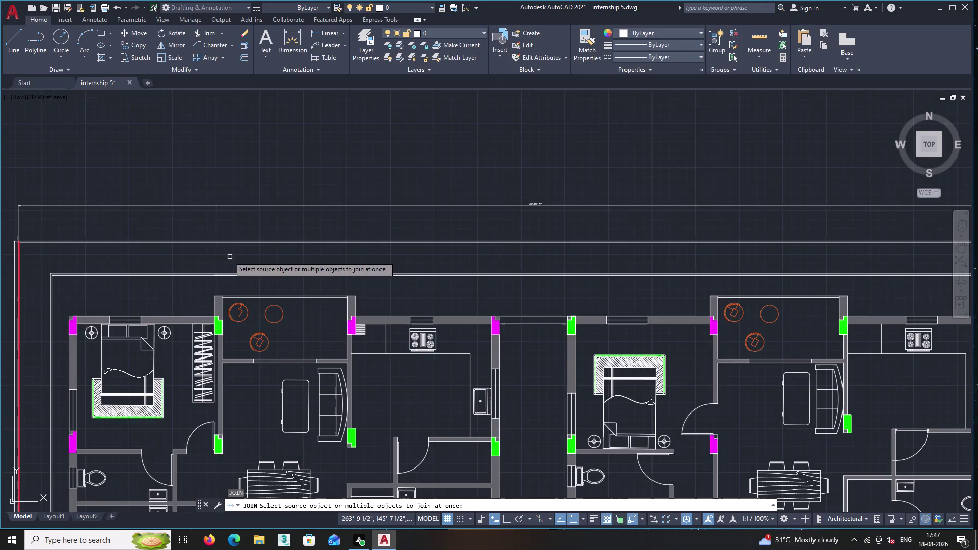
middle_drag(225, 252, 426, 261)
scroll(up, 3)
scroll(up, 3)
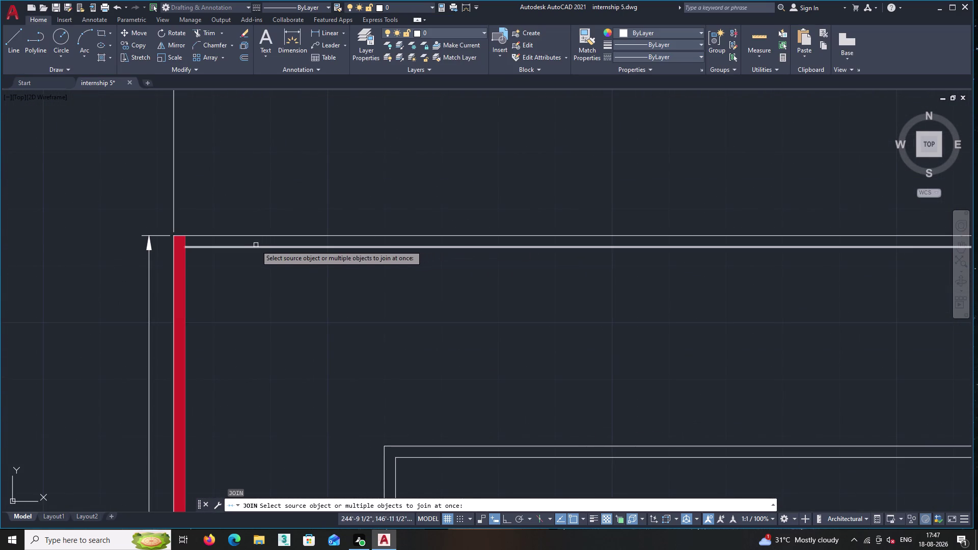
click(254, 246)
click(251, 235)
middle_drag(310, 283, 151, 261)
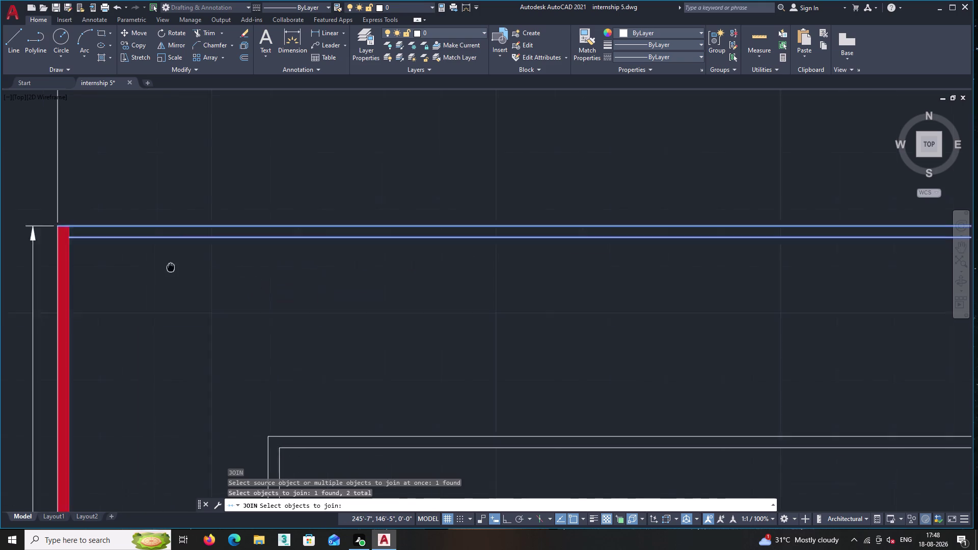
middle_drag(151, 262, 144, 260)
scroll(down, 3)
middle_drag(557, 271, 67, 249)
middle_drag(652, 276, 106, 269)
scroll(down, 3)
middle_drag(612, 265, 480, 257)
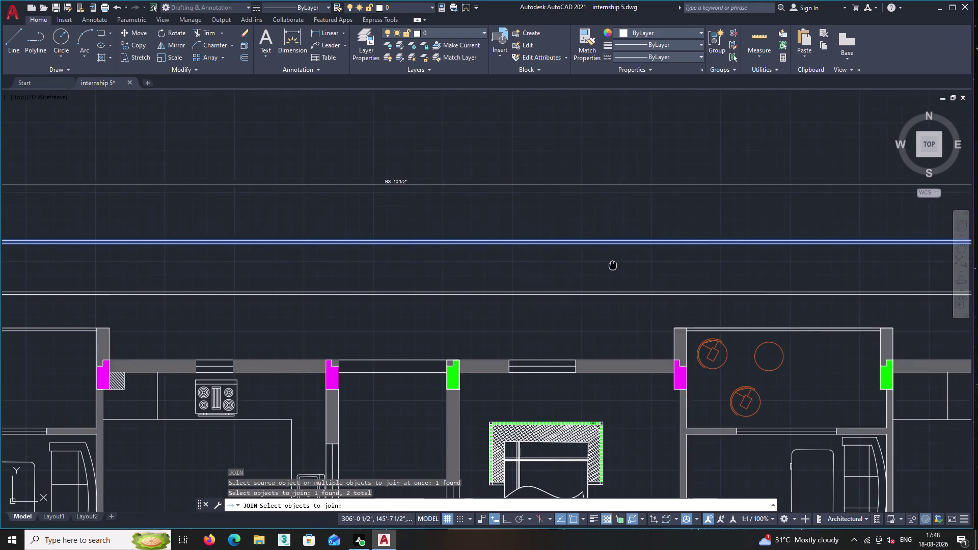
middle_drag(480, 257, 105, 239)
scroll(up, 3)
scroll(up, 3)
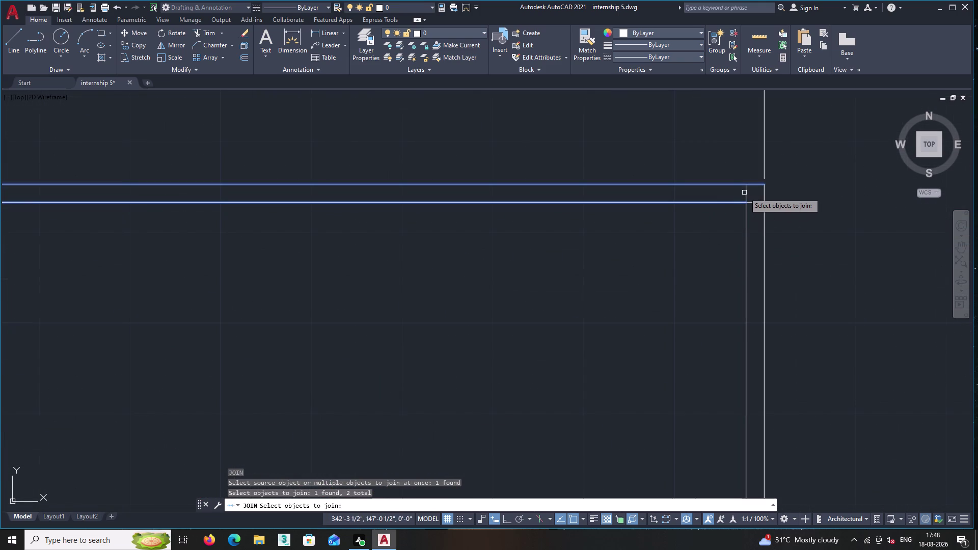
click(746, 192)
double_click(746, 209)
double_click(765, 194)
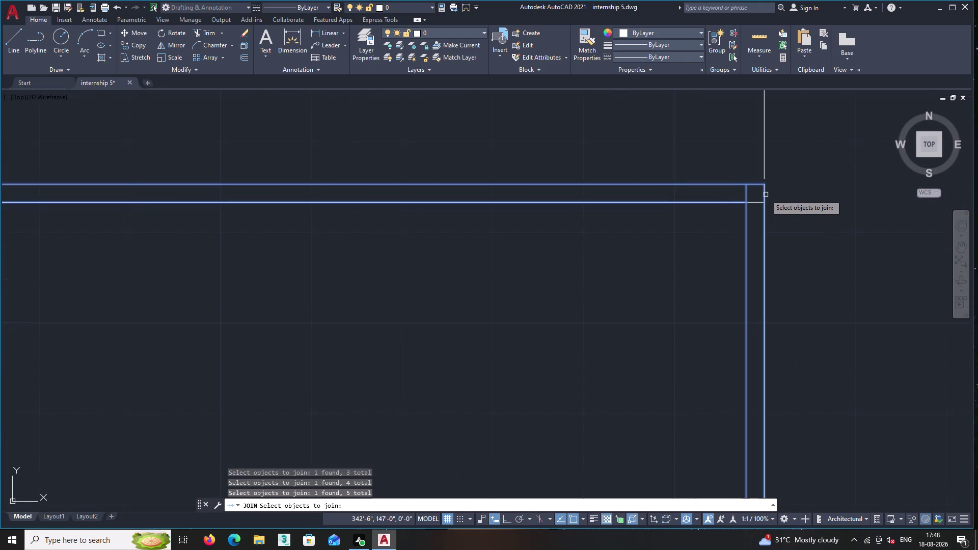
Add the right-side and bottom-corner lines, joining all eleven into four polylines.
scroll(down, 3)
middle_drag(765, 334, 552, 115)
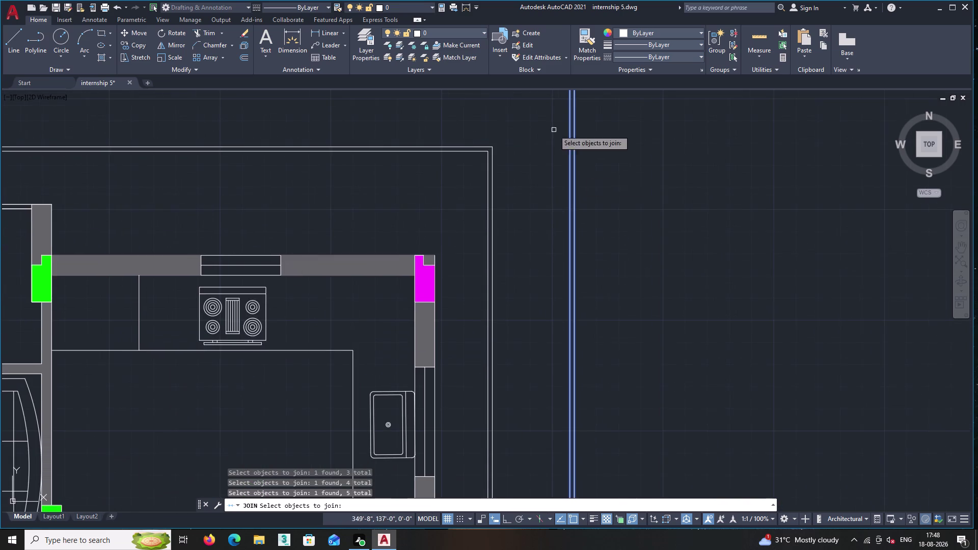
middle_drag(673, 357, 557, 88)
scroll(down, 3)
middle_drag(534, 284, 504, 29)
scroll(up, 3)
click(484, 229)
click(453, 193)
scroll(down, 3)
middle_drag(492, 178, 537, 344)
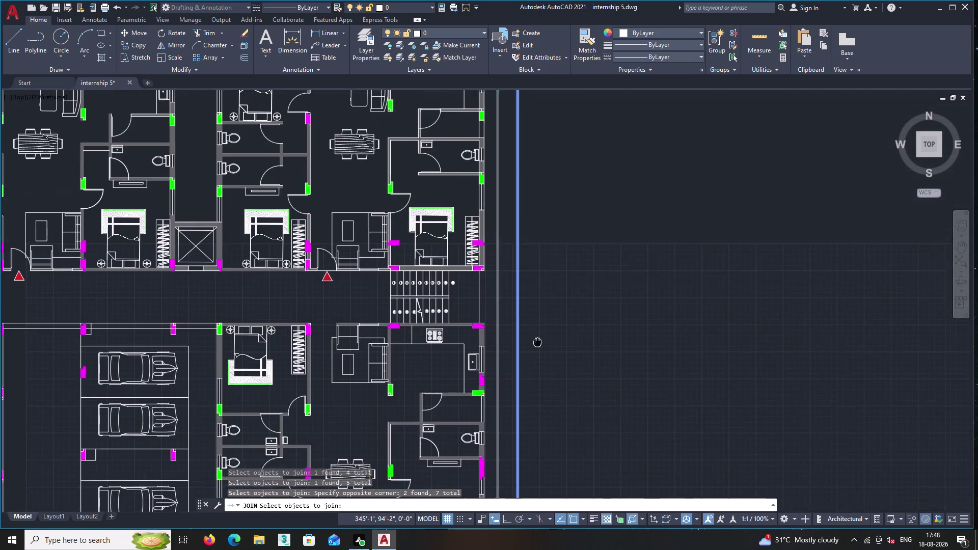
middle_drag(538, 344, 536, 51)
scroll(up, 3)
drag(506, 318, 507, 313)
click(489, 264)
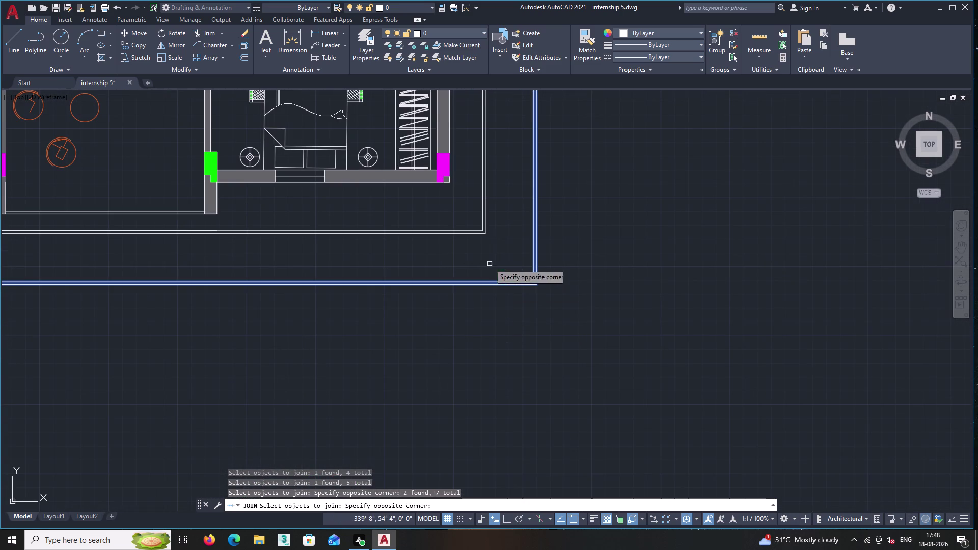
scroll(up, 3)
scroll(up, 3)
double_click(500, 288)
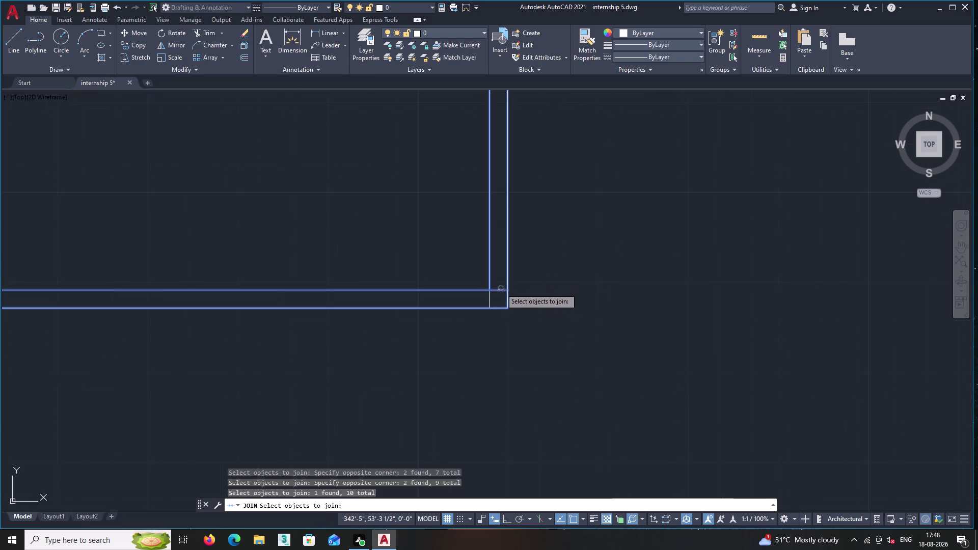
double_click(491, 301)
scroll(down, 3)
middle_drag(387, 300, 719, 316)
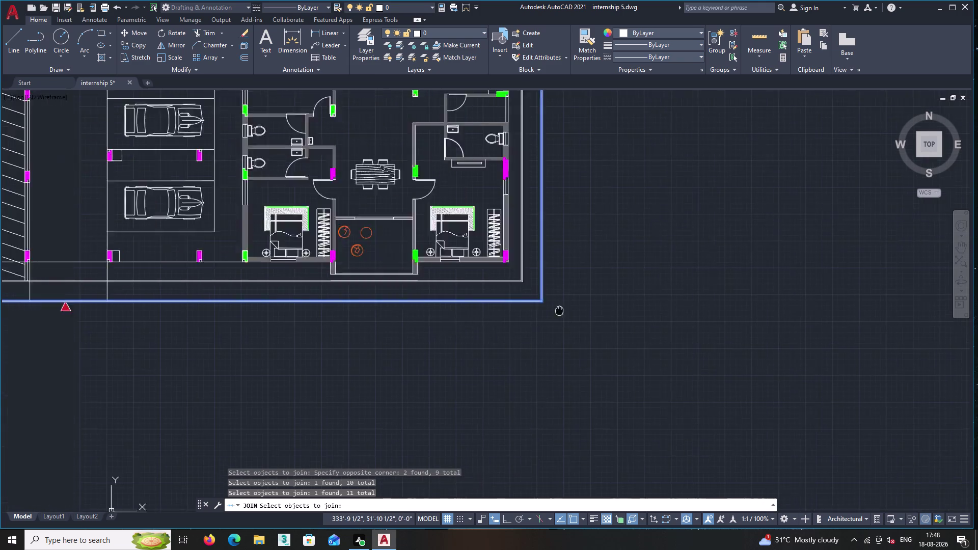
middle_drag(719, 315, 739, 315)
middle_drag(266, 337, 259, 390)
middle_click(840, 224)
scroll(down, 3)
middle_drag(839, 224, 760, 479)
key(Return)
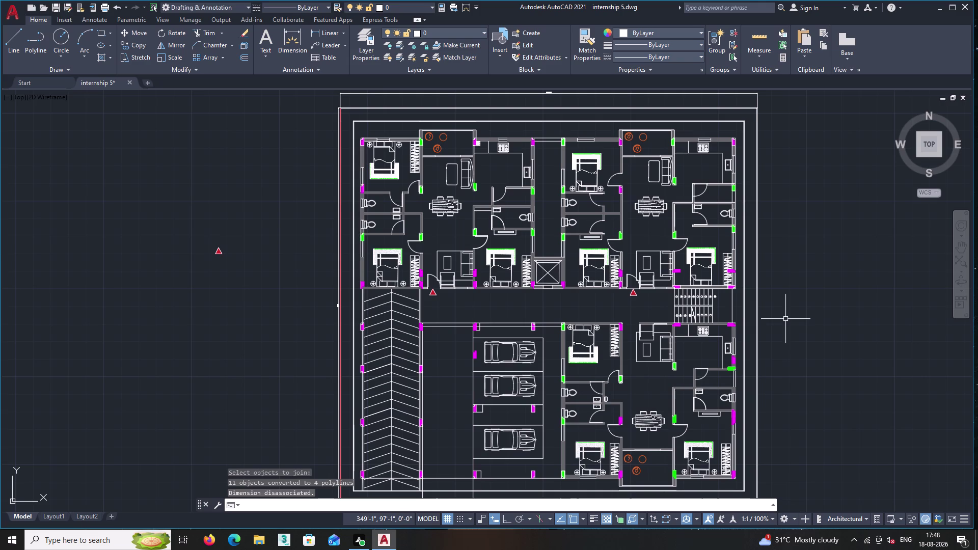
Enter the mistyped command 'hg', then cancel it.
text(hg)
key(Return)
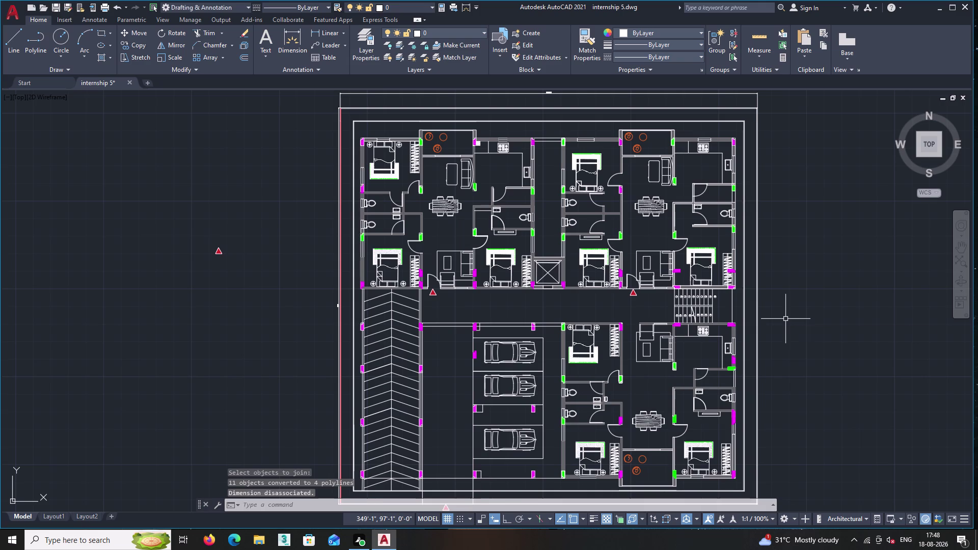
key(Escape)
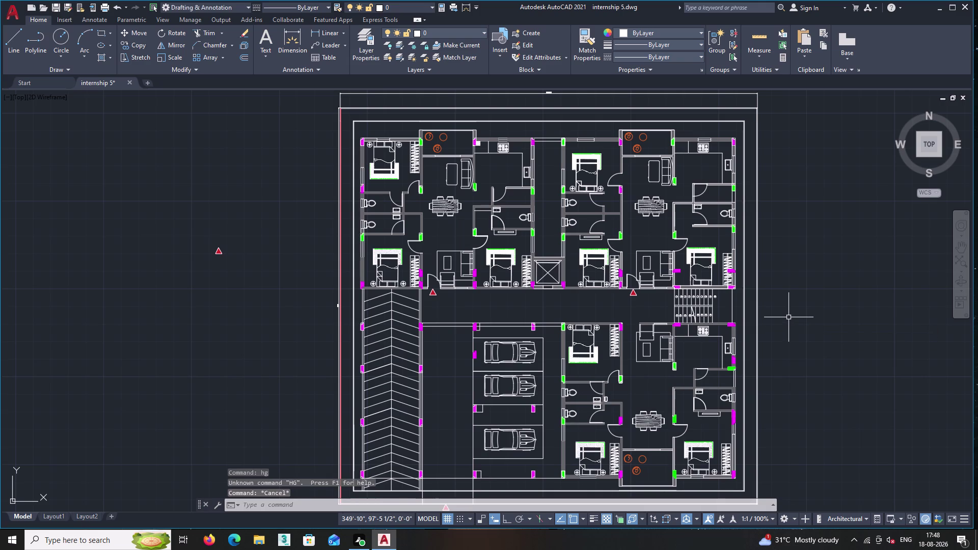
Start a hatch, pick a point inside the border band, and undo the failed pick.
key(h)
key(Return)
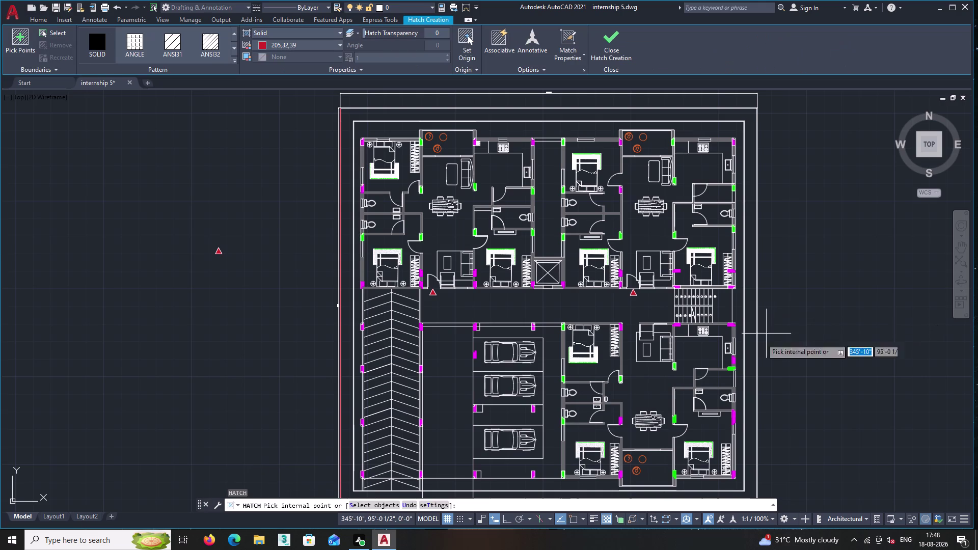
scroll(up, 3)
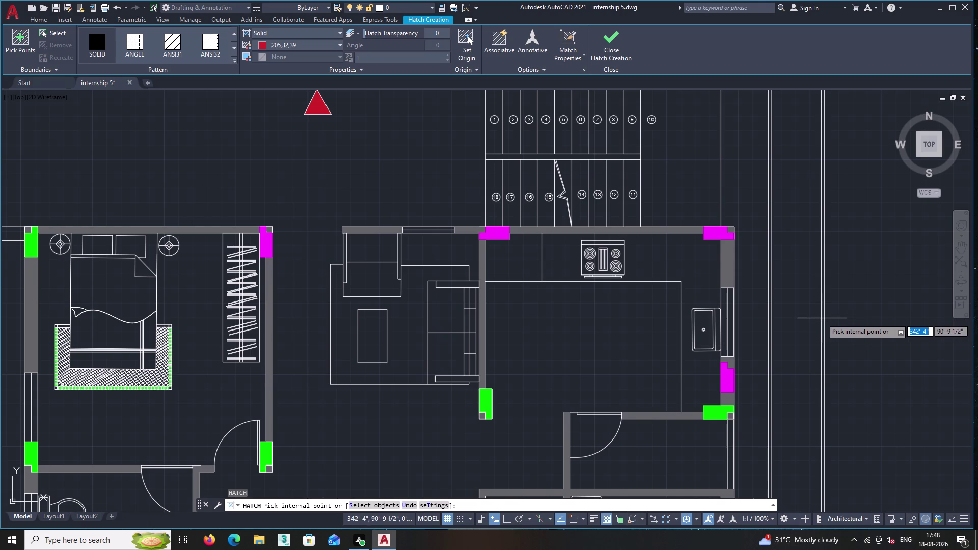
scroll(up, 3)
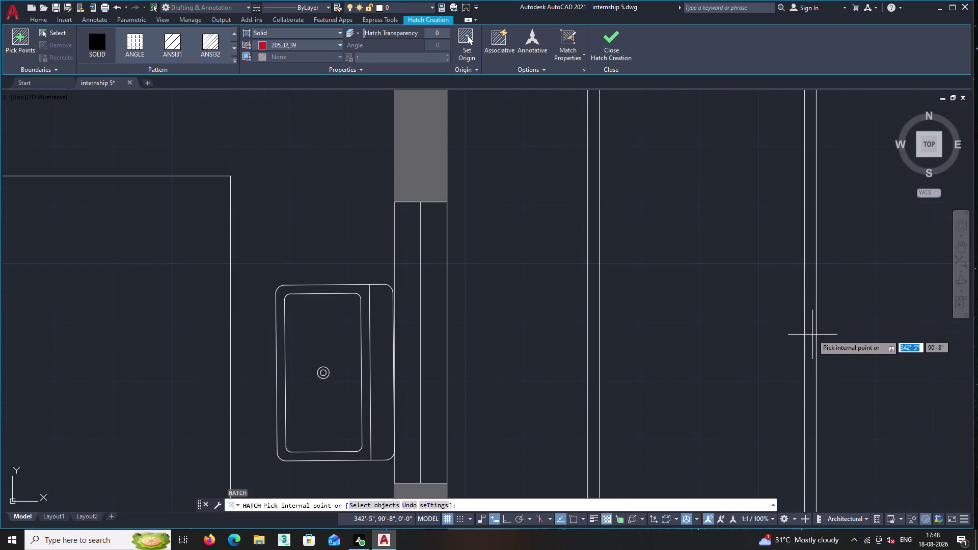
click(809, 337)
scroll(down, 3)
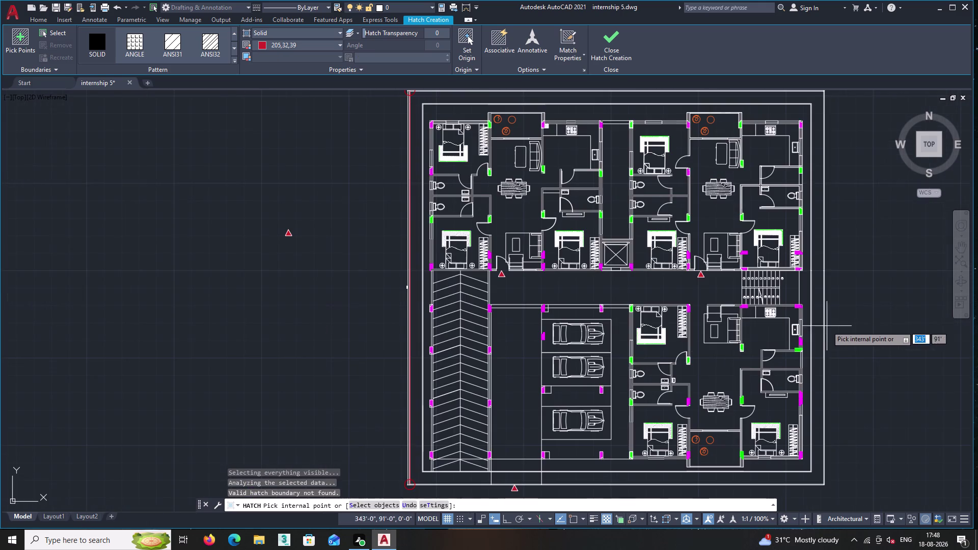
middle_drag(830, 307, 833, 337)
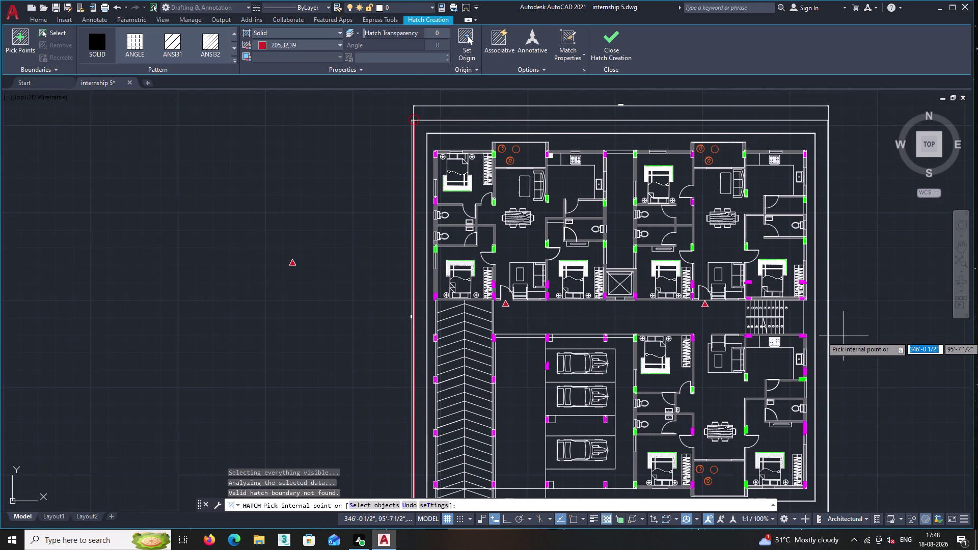
key(ctrl+z)
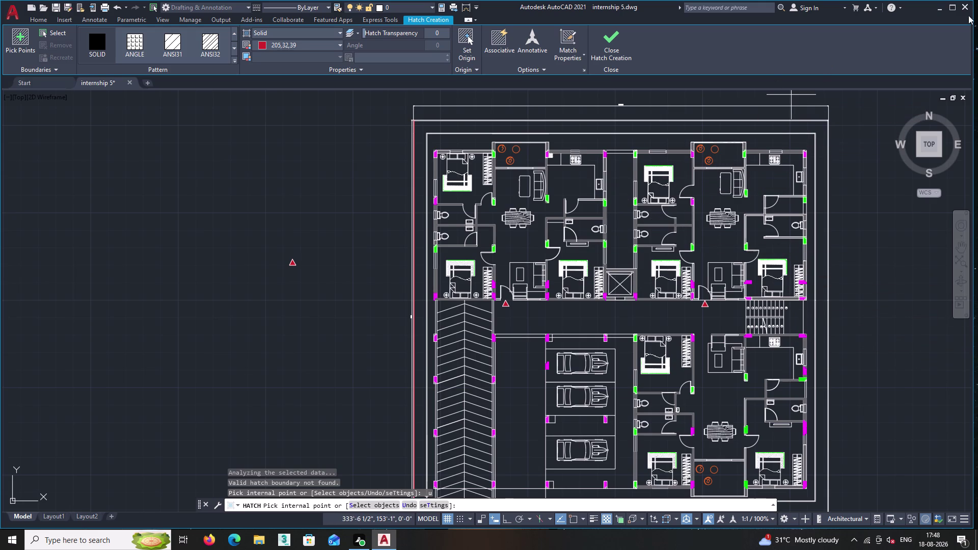
Check the plan's top edge and upper-left corner, then exit the hatch command.
middle_drag(936, 0, 818, 119)
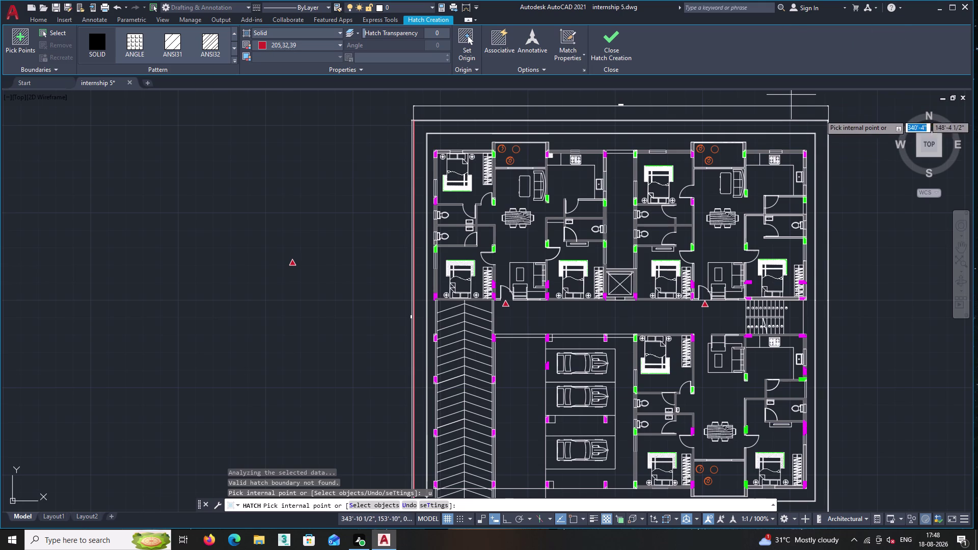
middle_drag(818, 120, 815, 131)
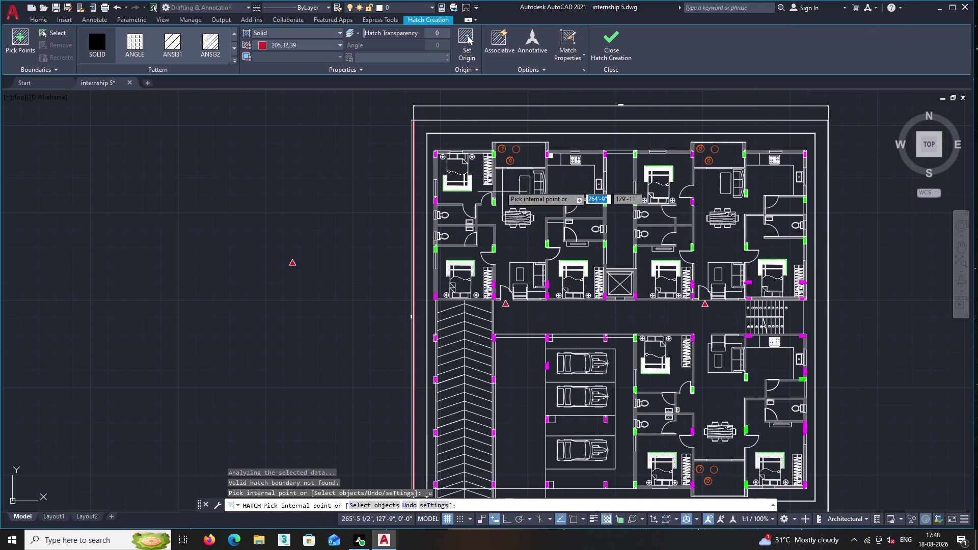
middle_drag(489, 152, 451, 438)
scroll(up, 3)
middle_drag(435, 361, 655, 256)
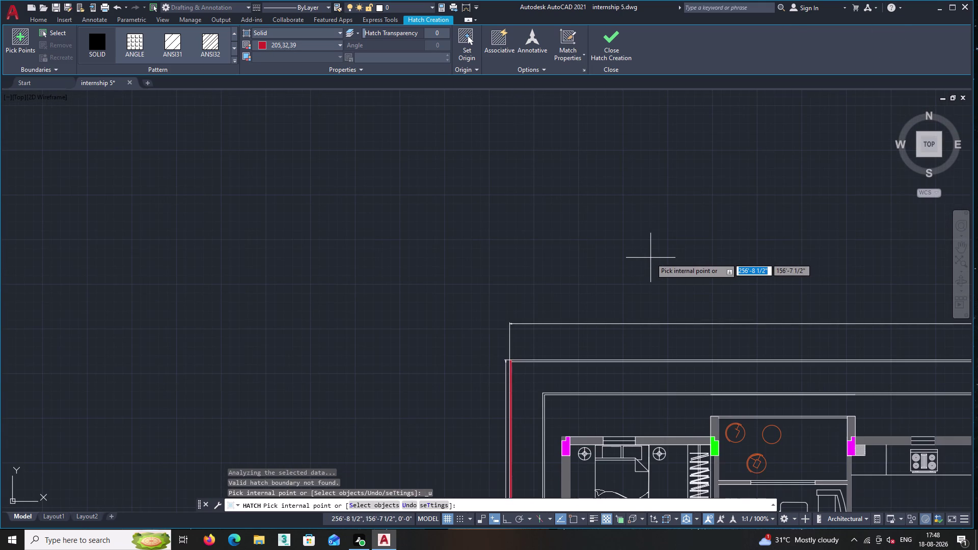
key(Return)
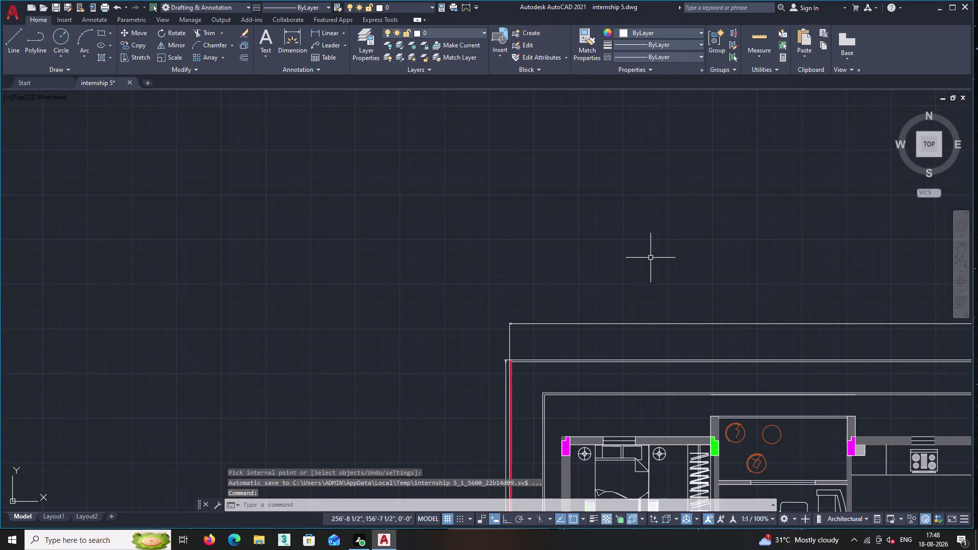
Start JOIN with the top boundary line, its adjacent line and the inner top line.
key(j)
key(Return)
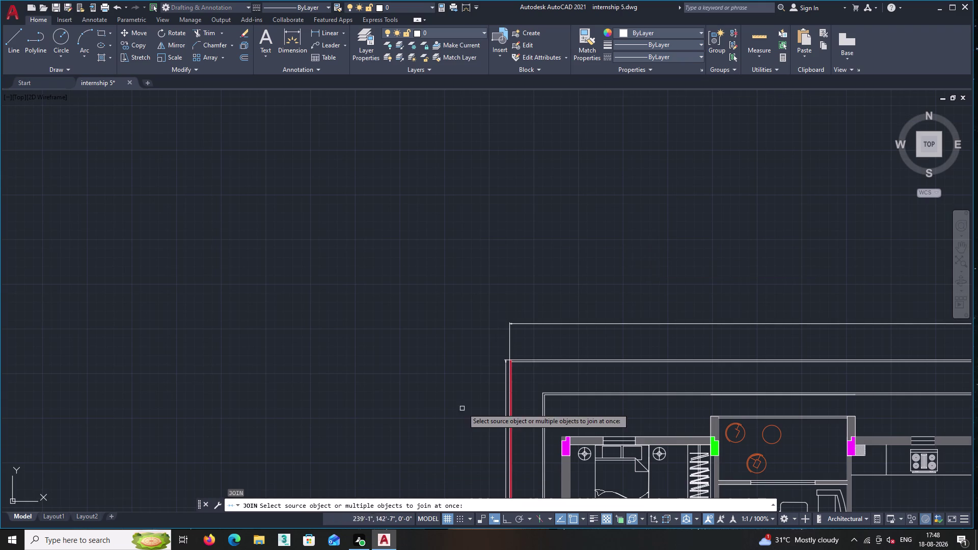
scroll(up, 3)
scroll(up, 3)
scroll(up, 3)
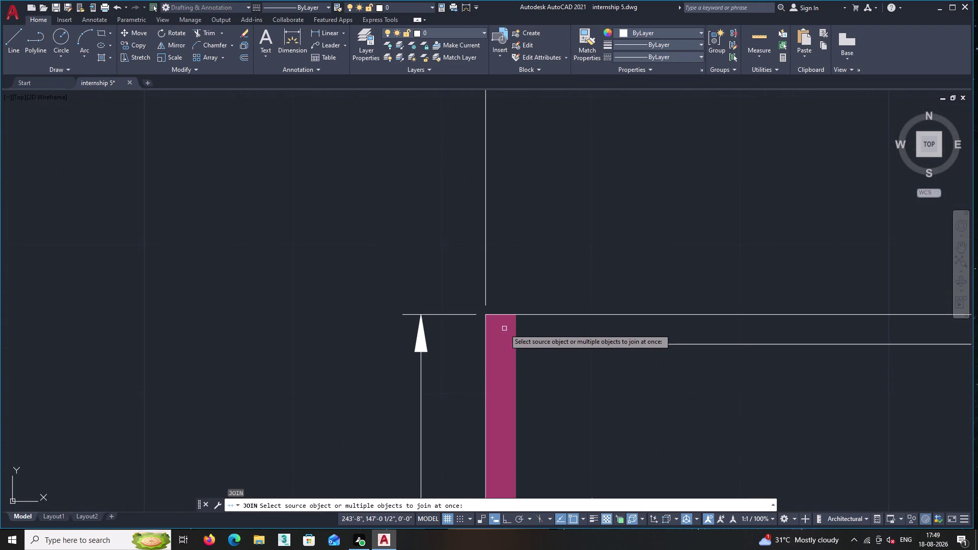
double_click(515, 335)
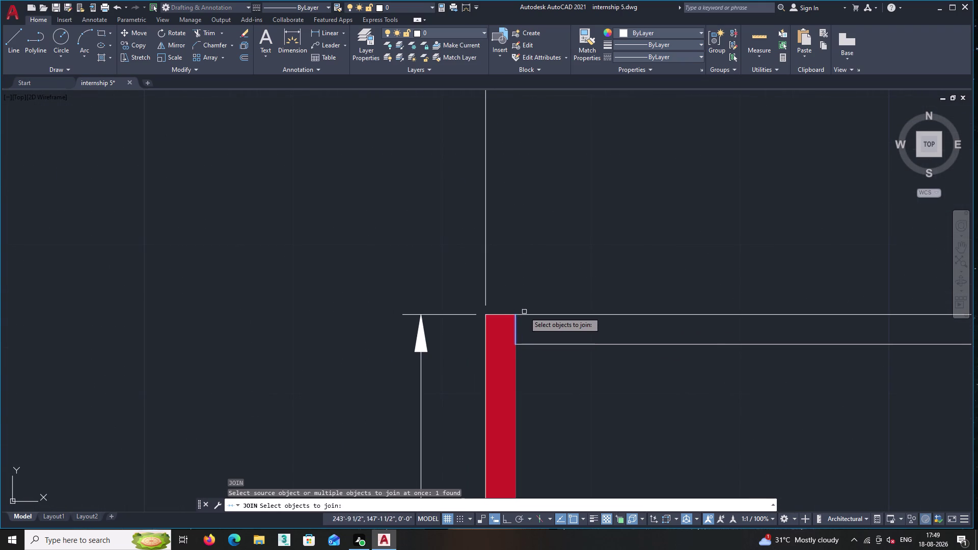
double_click(523, 314)
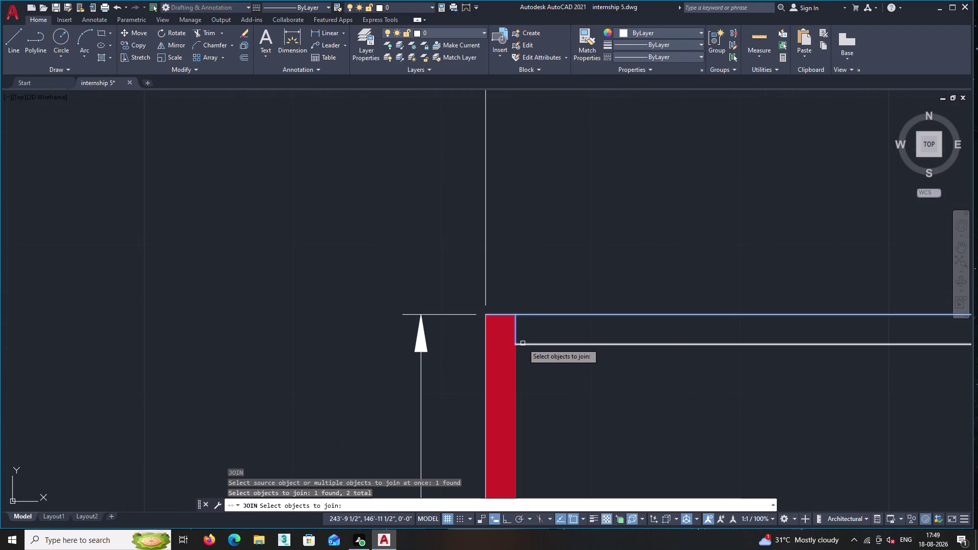
double_click(523, 343)
Add the top-right corner boundary line and complete the join into one polyline.
middle_drag(604, 412, 292, 374)
scroll(down, 3)
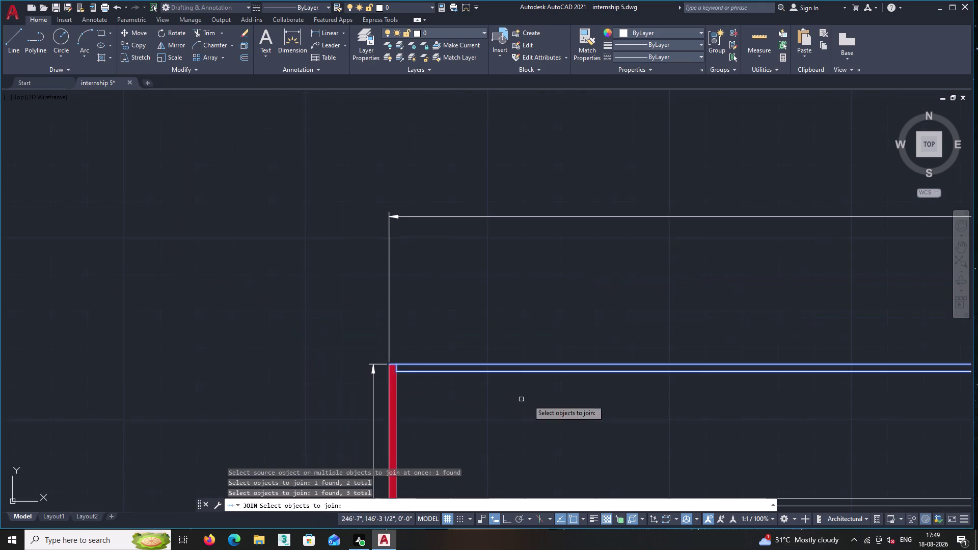
scroll(down, 3)
middle_click(740, 361)
middle_drag(746, 365, 0, 332)
middle_drag(672, 375, 89, 368)
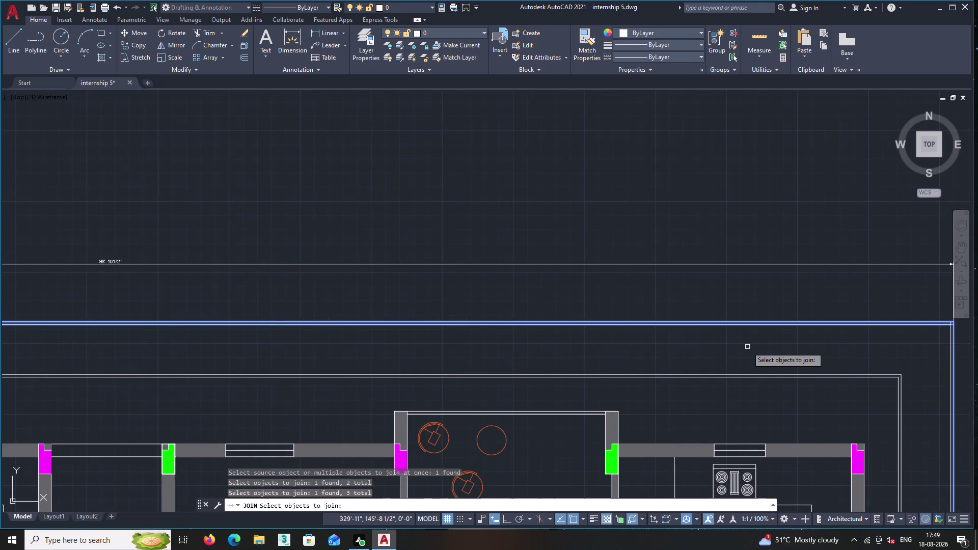
middle_drag(838, 358, 562, 393)
scroll(up, 3)
scroll(up, 3)
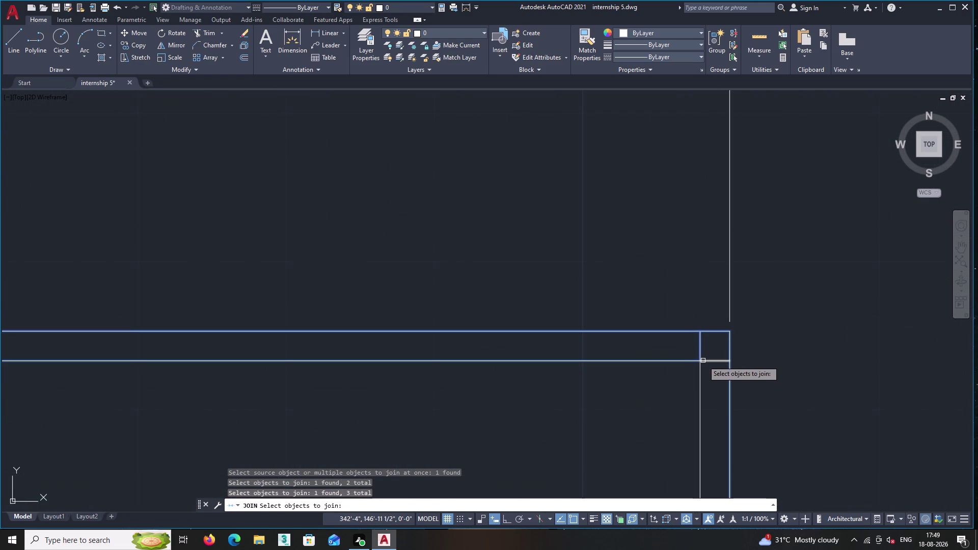
double_click(706, 361)
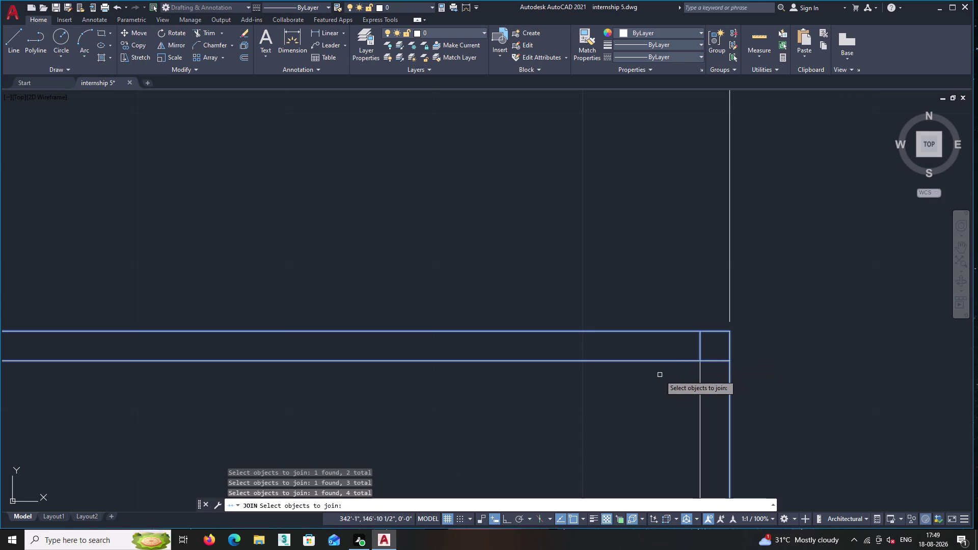
key(Return)
key(h)
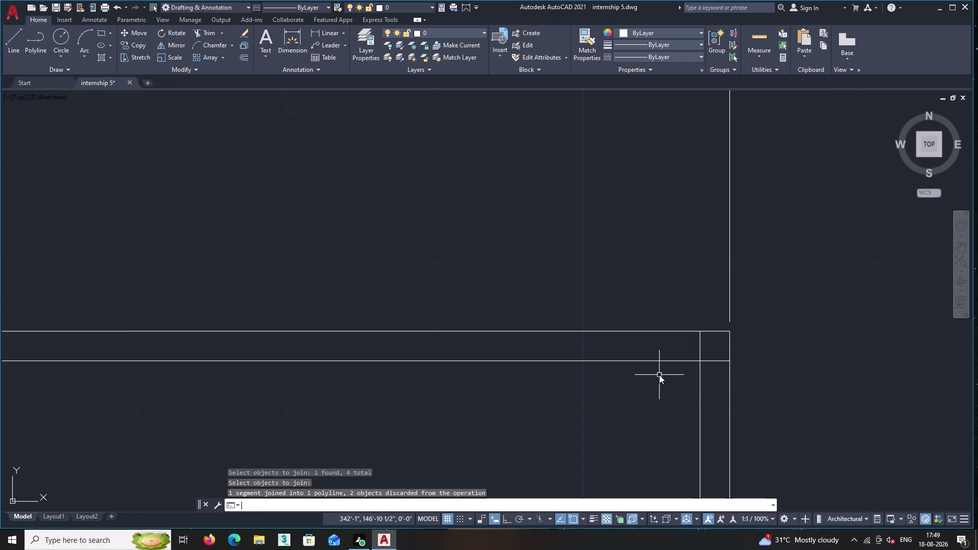
key(Return)
Pick an internal point in the top boundary band for the solid red hatch.
click(646, 348)
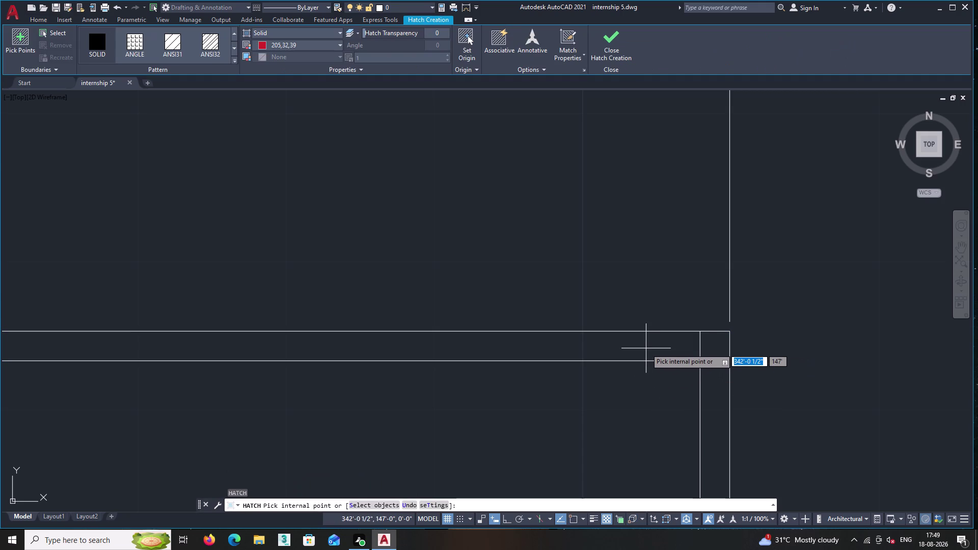
scroll(down, 3)
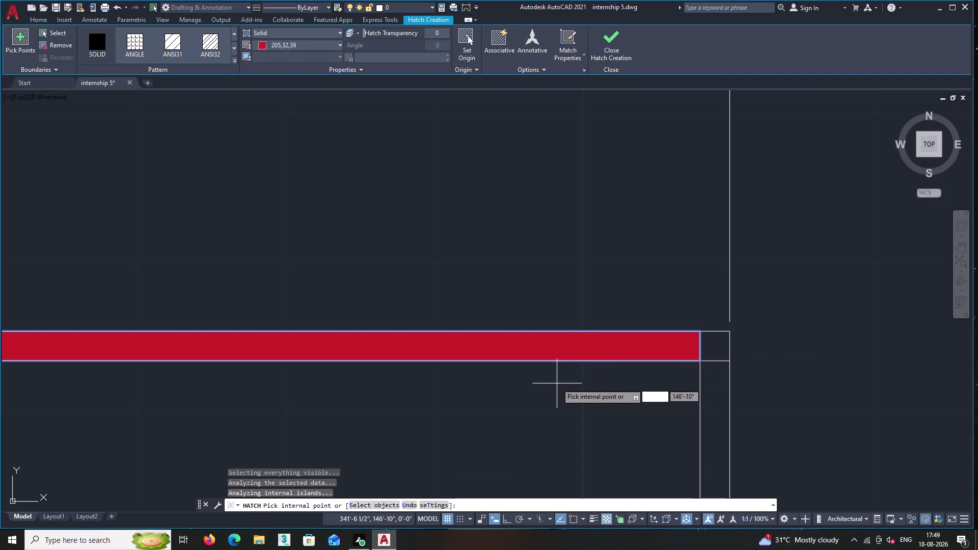
scroll(down, 3)
middle_drag(654, 368, 977, 337)
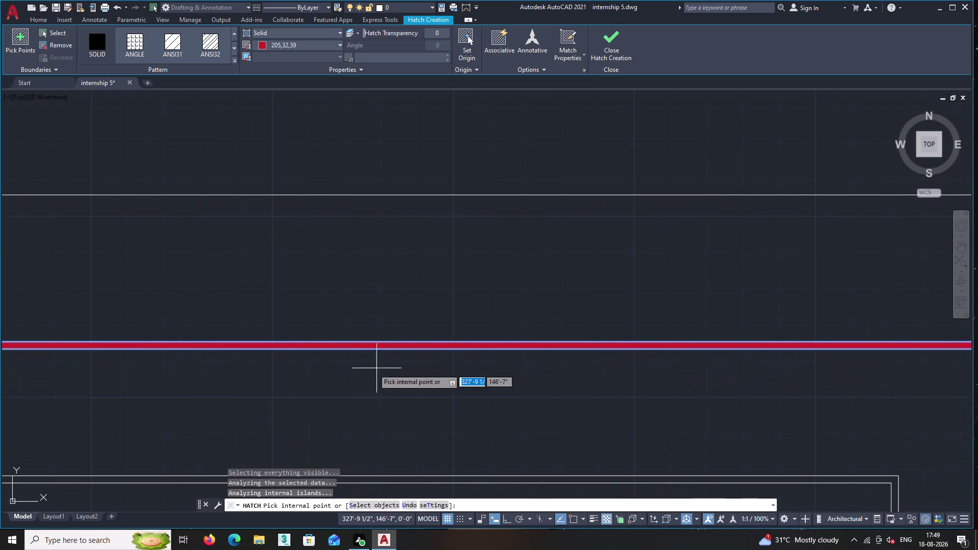
middle_drag(371, 370, 854, 305)
middle_drag(355, 372, 791, 337)
scroll(down, 3)
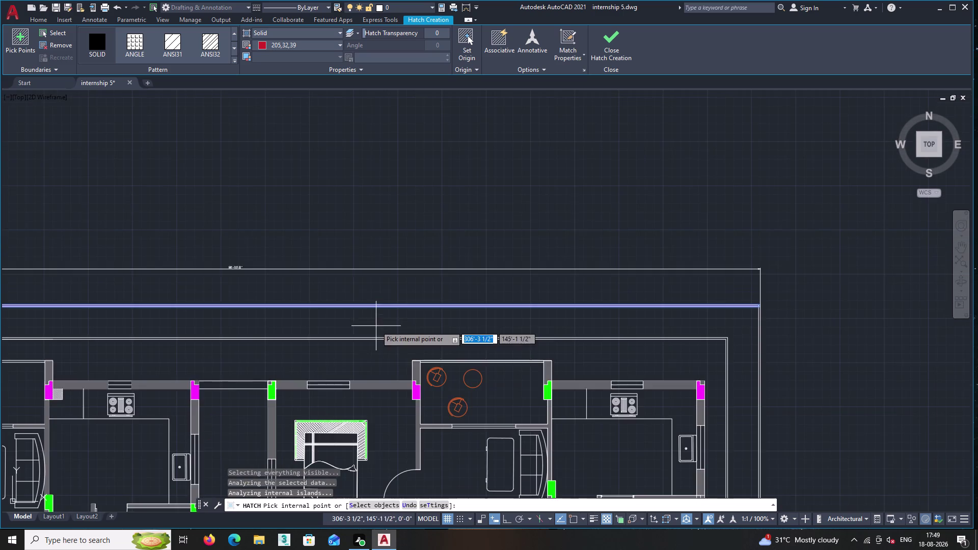
middle_drag(329, 340, 977, 304)
scroll(up, 3)
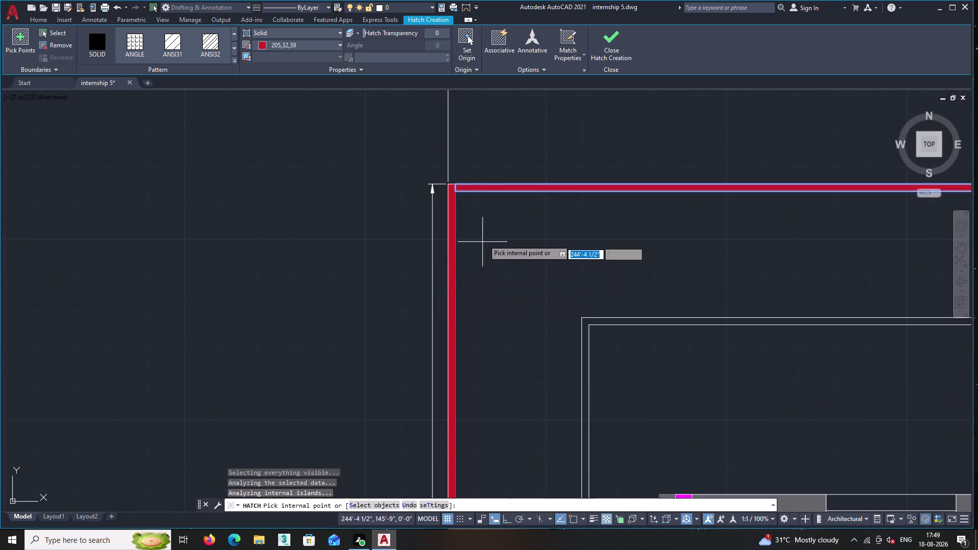
scroll(up, 3)
scroll(down, 3)
middle_drag(507, 237, 0, 247)
middle_drag(697, 278, 267, 283)
middle_drag(548, 286, 334, 325)
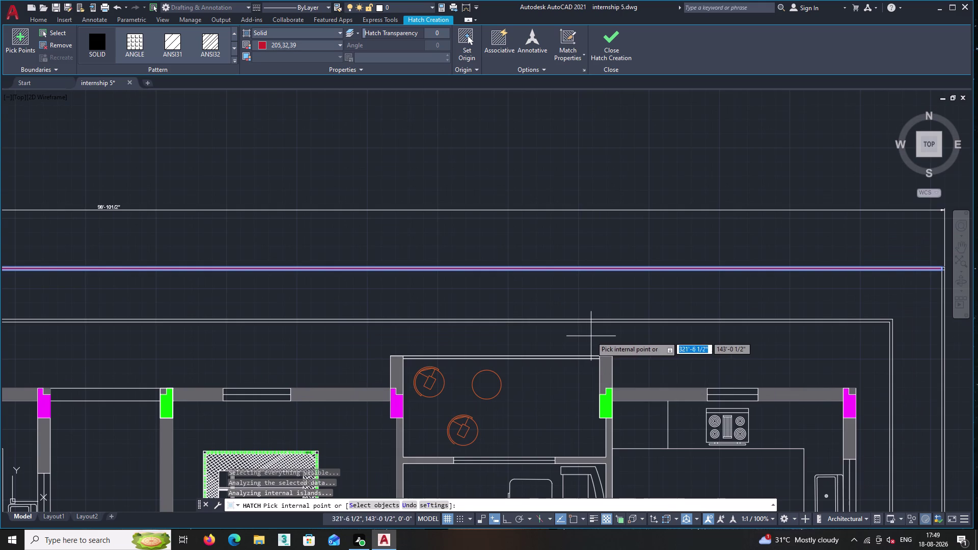
middle_drag(813, 284, 544, 347)
scroll(up, 3)
scroll(up, 3)
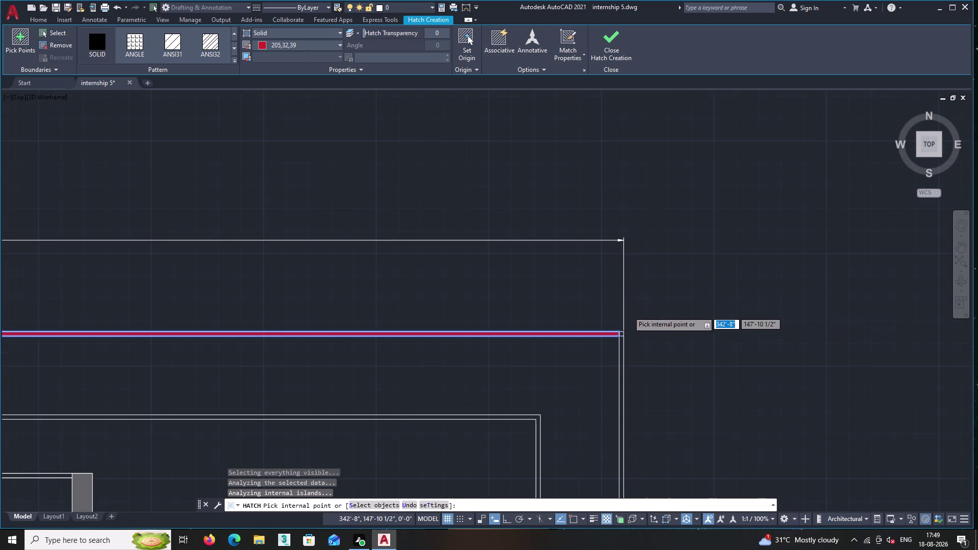
Pick two more fill points inside the band near its right end.
double_click(615, 374)
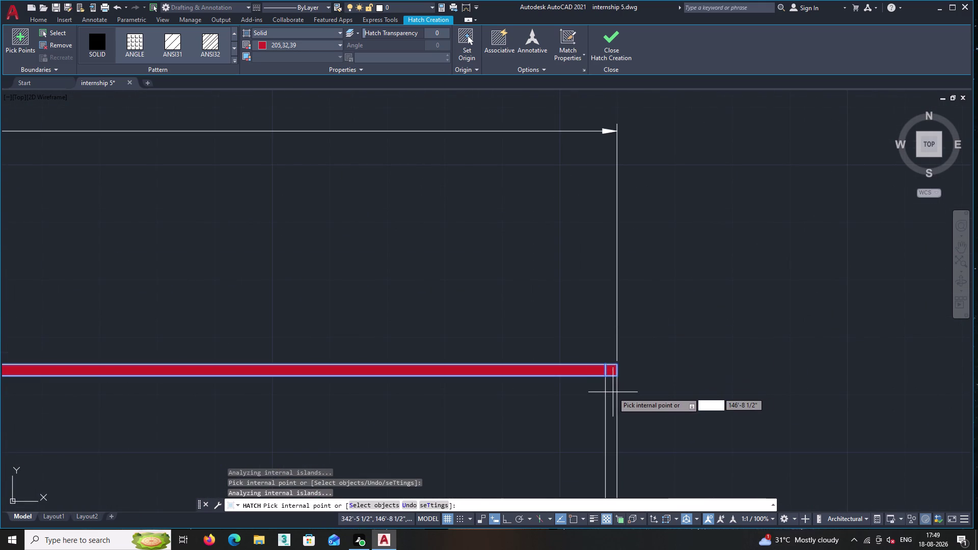
click(612, 393)
scroll(down, 3)
middle_drag(669, 368, 716, 294)
scroll(down, 3)
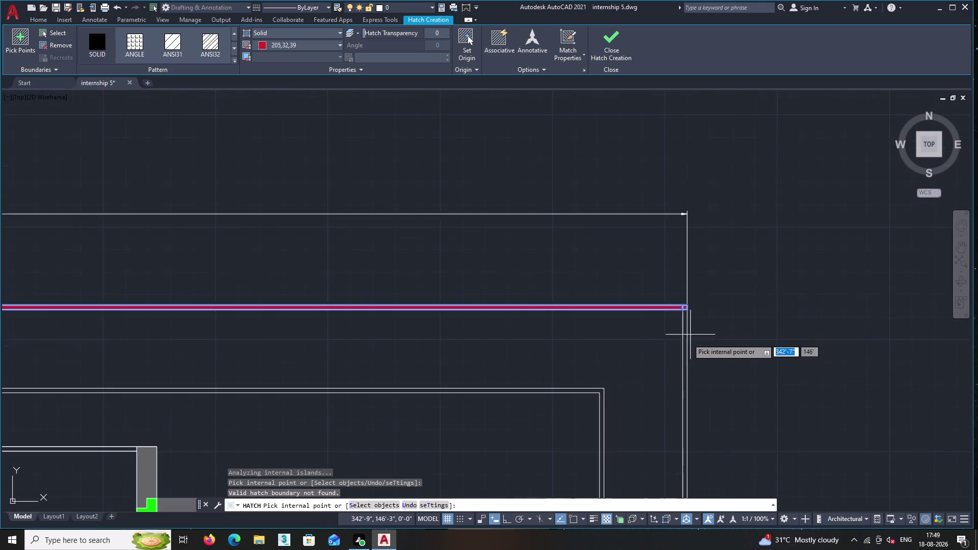
scroll(down, 3)
middle_drag(696, 356, 732, 207)
middle_drag(753, 370, 733, 88)
scroll(down, 3)
scroll(up, 3)
scroll(up, 3)
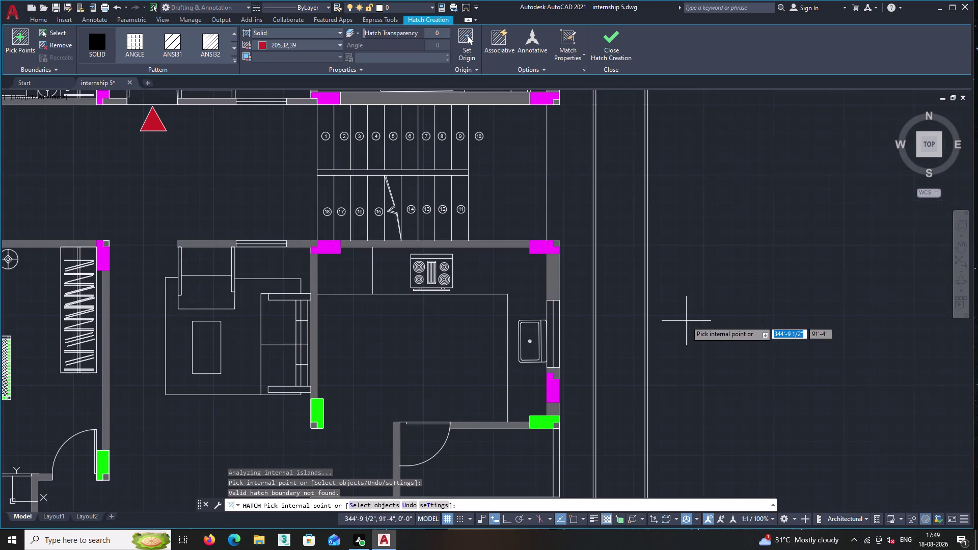
scroll(up, 3)
Try a fill point beside the plan, end hatching, and start a cut-to-clipboard.
double_click(587, 339)
scroll(down, 3)
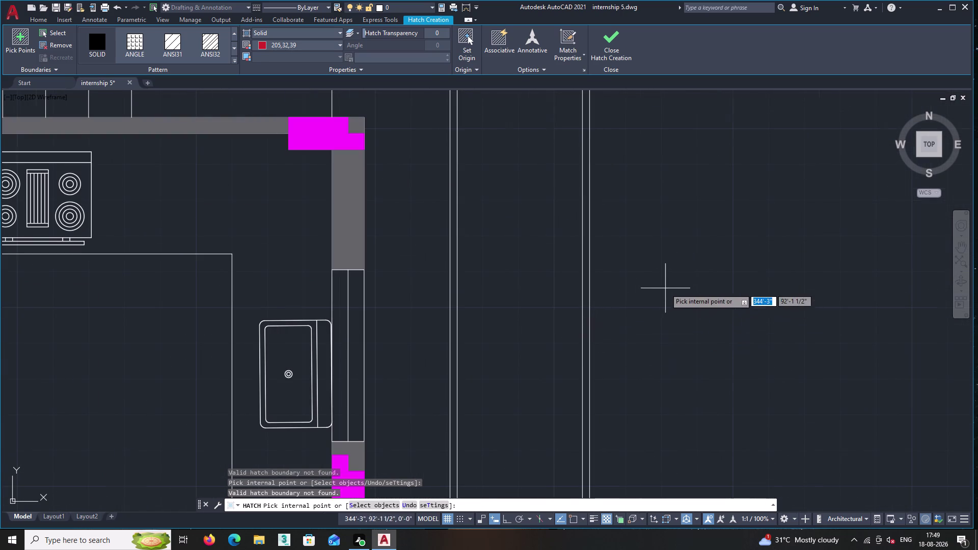
scroll(down, 3)
middle_drag(670, 288, 683, 157)
scroll(down, 3)
middle_drag(701, 233, 698, 340)
scroll(down, 3)
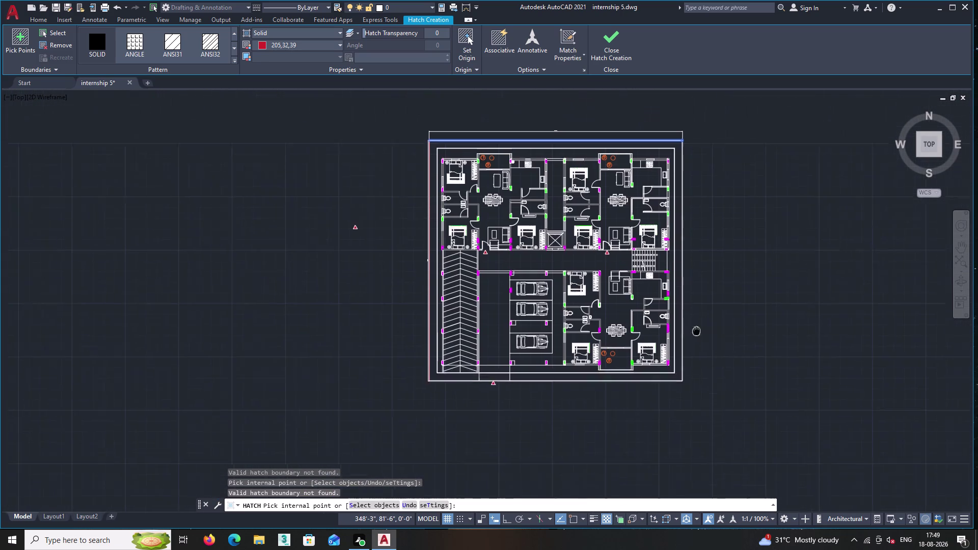
middle_drag(697, 339, 699, 361)
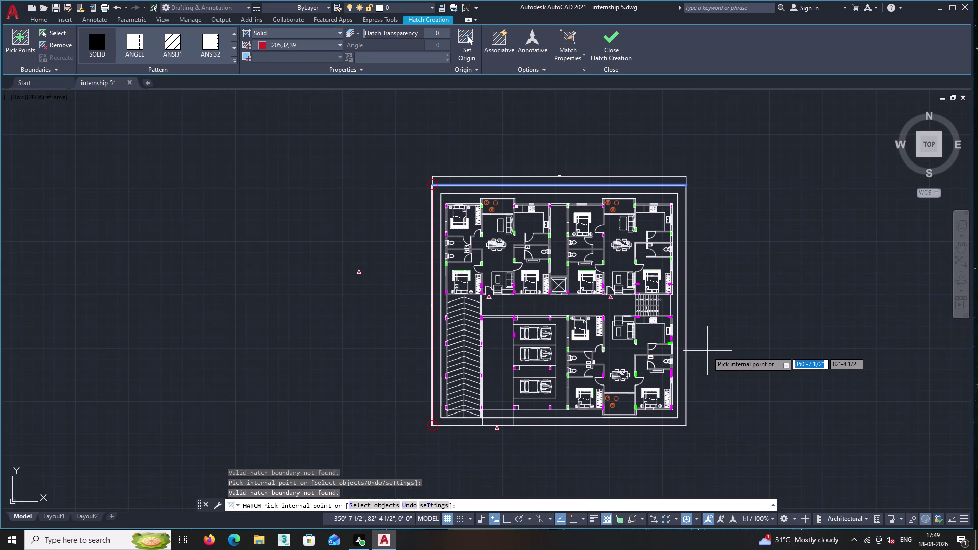
key(ctrl+z)
key(ctrl+x)
Pan from the boundary's top-left corner along the upper band to the plan's top.
scroll(up, 3)
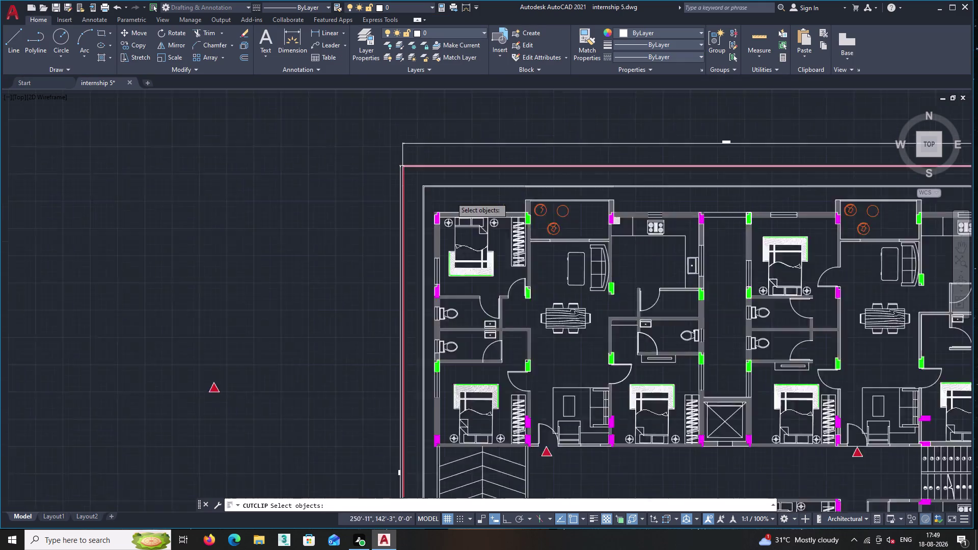
scroll(up, 3)
middle_drag(393, 136, 579, 224)
scroll(up, 3)
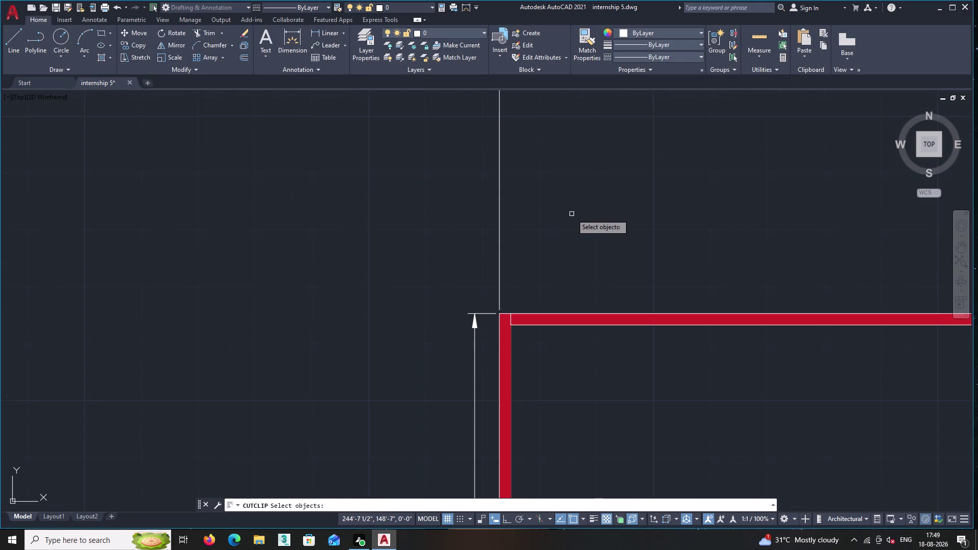
scroll(down, 3)
middle_drag(576, 220, 260, 207)
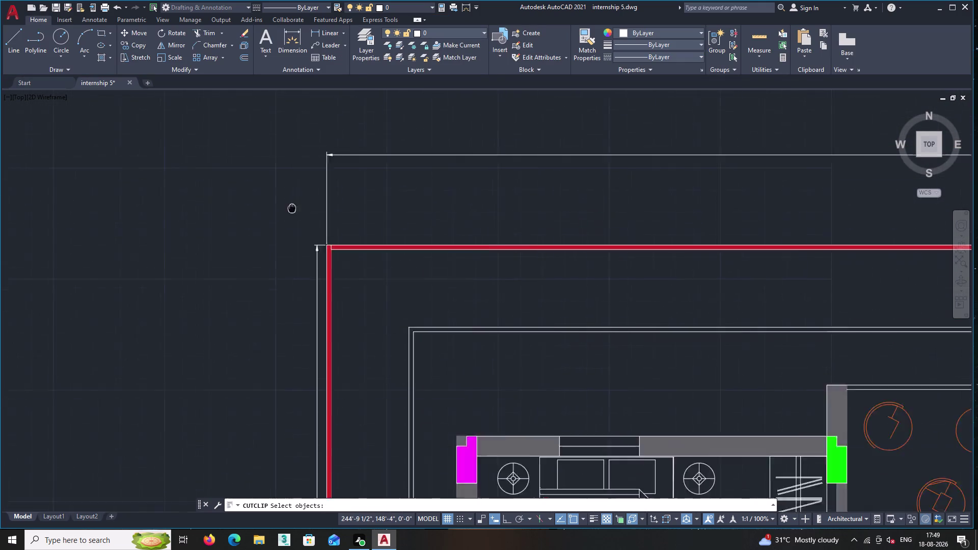
middle_drag(259, 207, 212, 199)
scroll(down, 3)
middle_drag(626, 256, 321, 178)
middle_drag(842, 205, 740, 217)
Cancel the cut prompt with nothing cut and start JOIN.
scroll(up, 3)
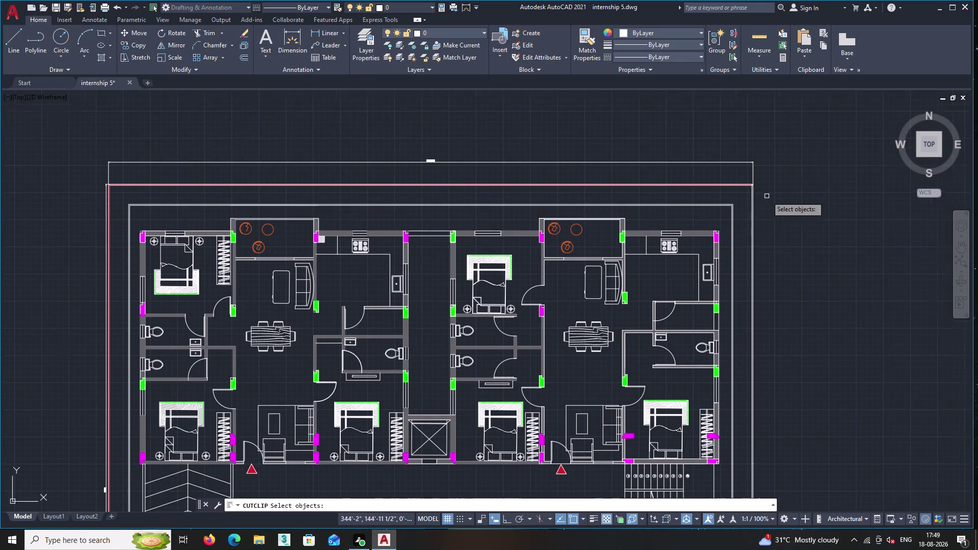
scroll(up, 3)
key(Return)
key(j)
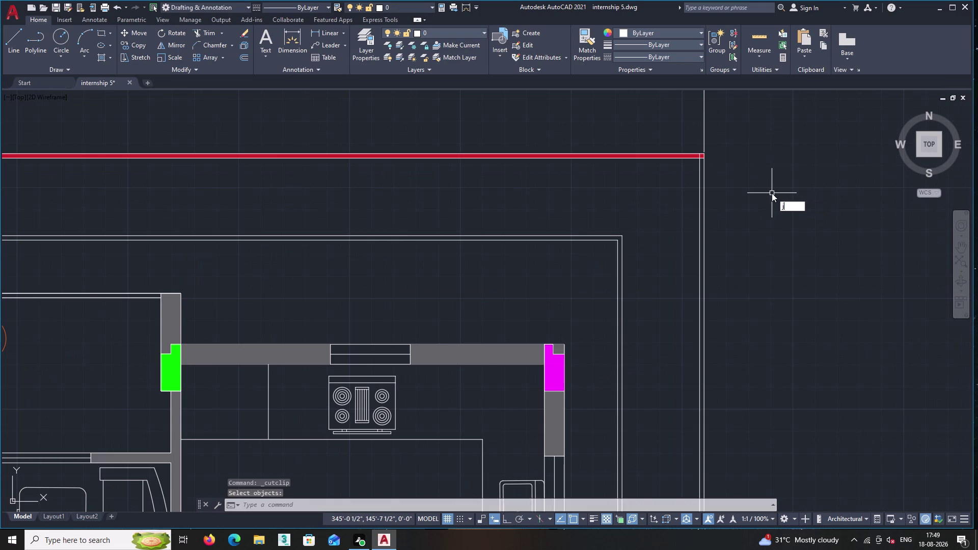
key(Return)
scroll(up, 3)
Select the first boundary lines to join, including the right-end line.
scroll(up, 3)
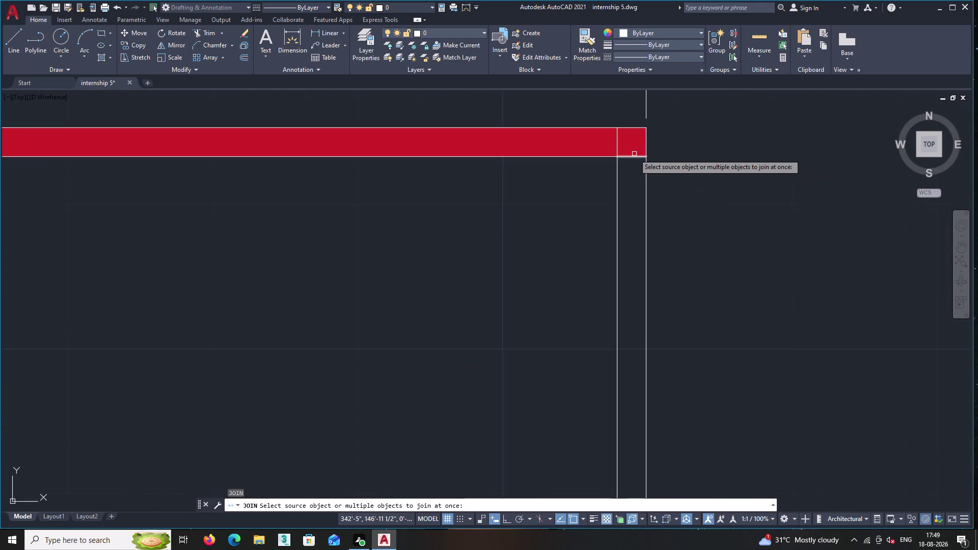
click(632, 155)
click(616, 174)
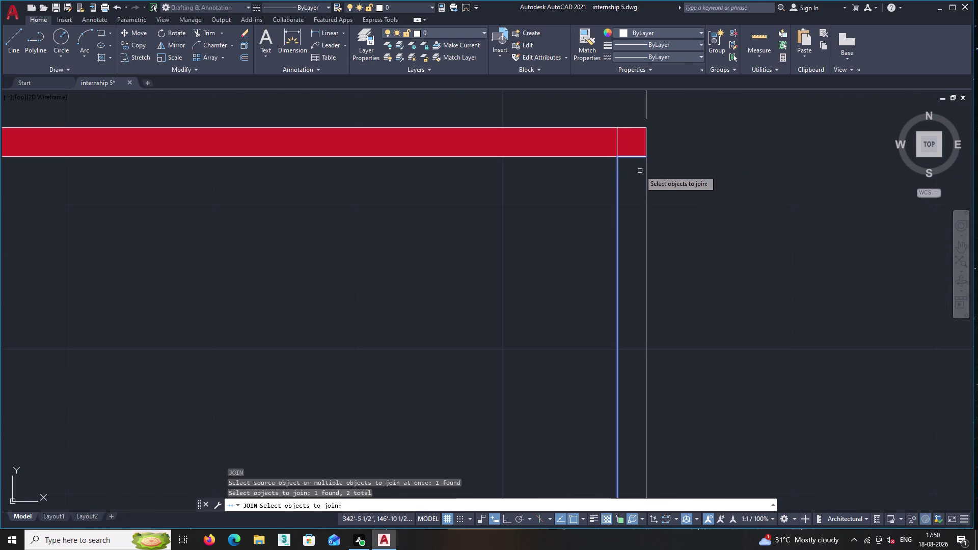
click(645, 181)
scroll(down, 3)
middle_drag(680, 264, 685, 216)
scroll(down, 3)
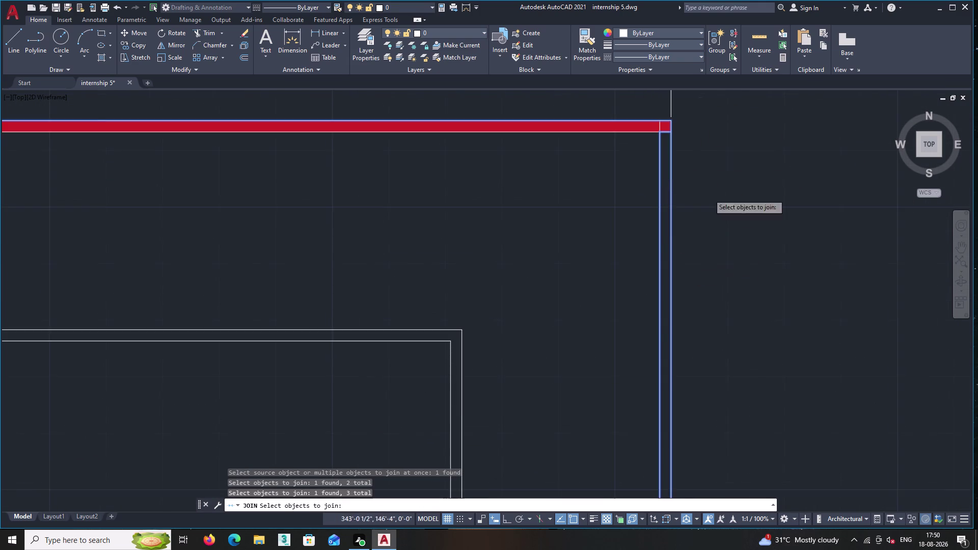
scroll(down, 3)
middle_drag(723, 261, 727, 81)
middle_drag(730, 302, 719, 168)
middle_drag(716, 279, 705, 116)
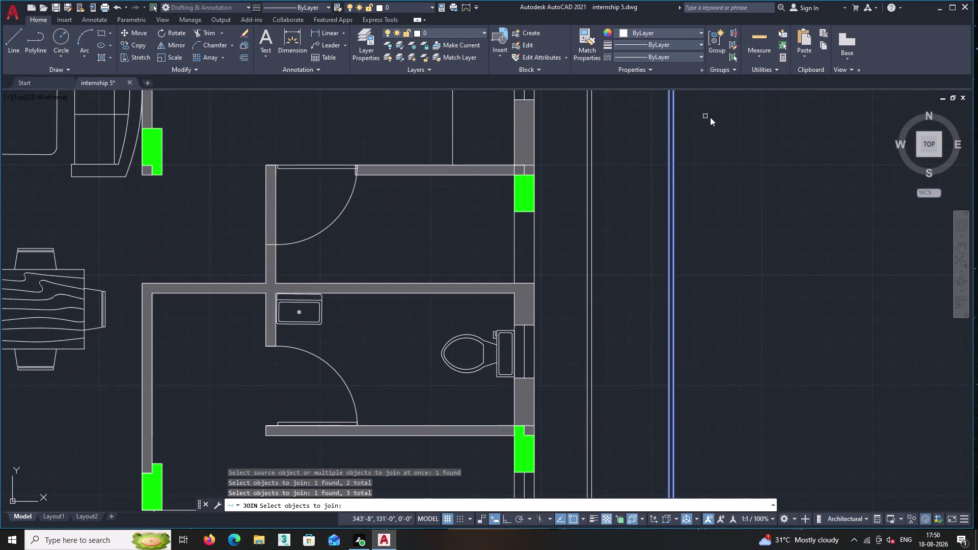
middle_drag(762, 286, 731, 104)
middle_drag(748, 274, 733, 183)
scroll(down, 3)
scroll(down, 3)
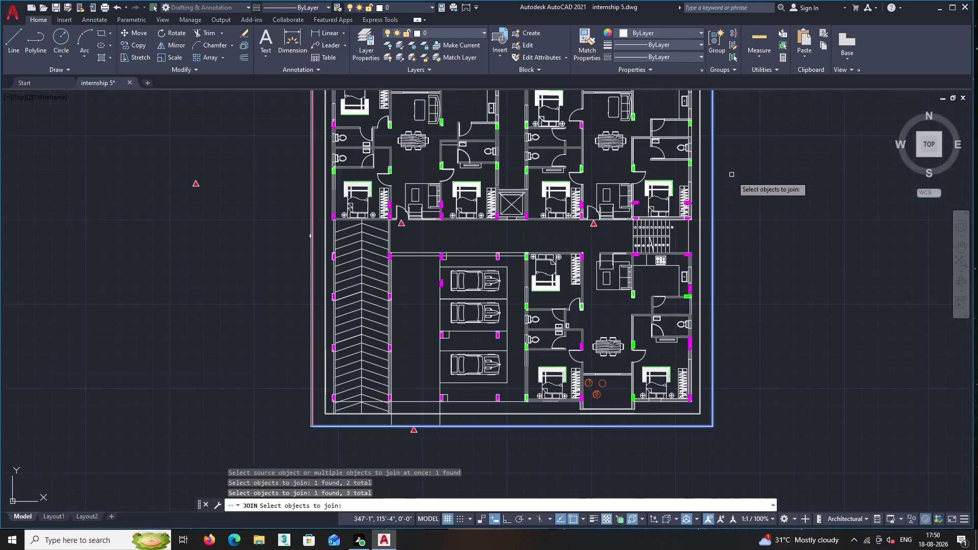
middle_drag(742, 205, 721, 96)
scroll(up, 3)
scroll(up, 3)
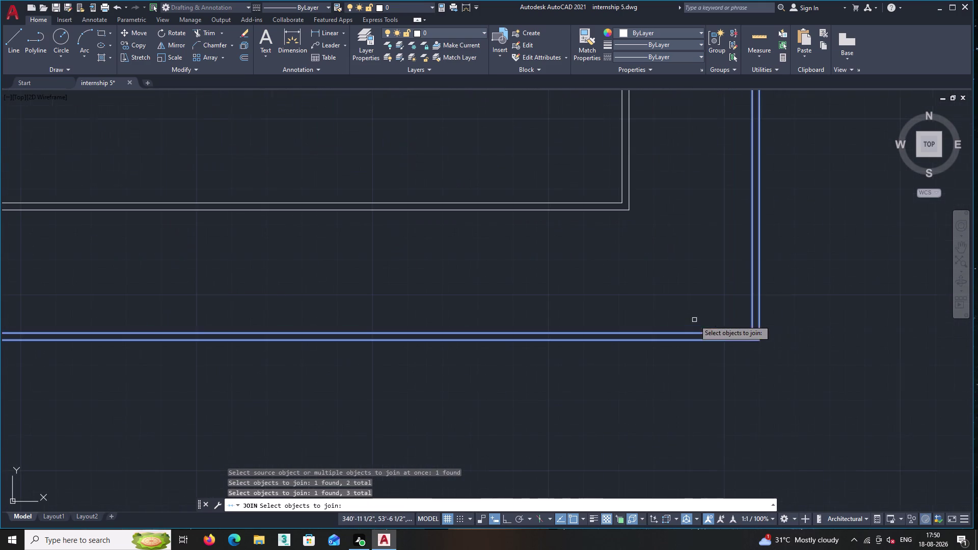
scroll(up, 3)
Add the bottom and bottom-left corner lines, joining four border segments into two polylines.
click(756, 334)
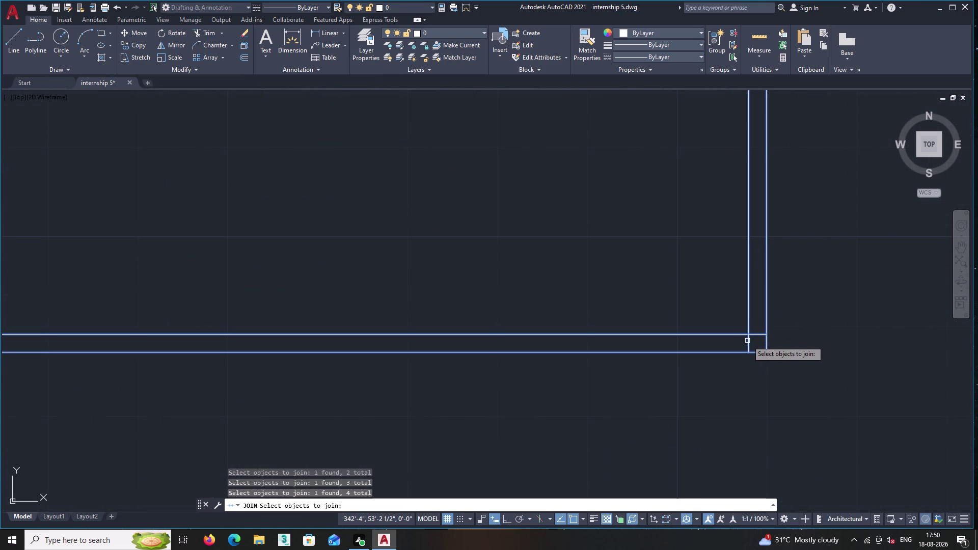
scroll(down, 3)
scroll(down, 3)
middle_drag(603, 279, 958, 275)
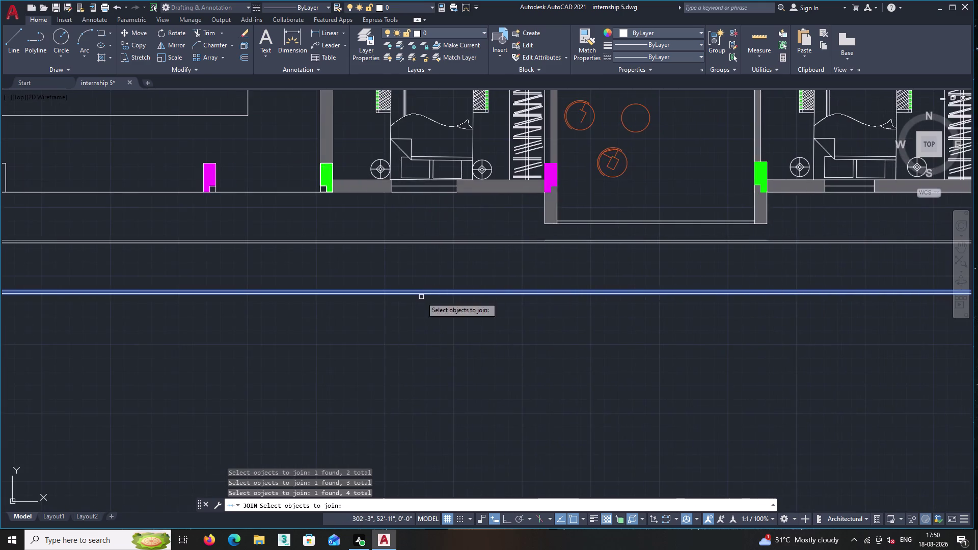
middle_drag(420, 297, 952, 346)
middle_drag(209, 330, 428, 312)
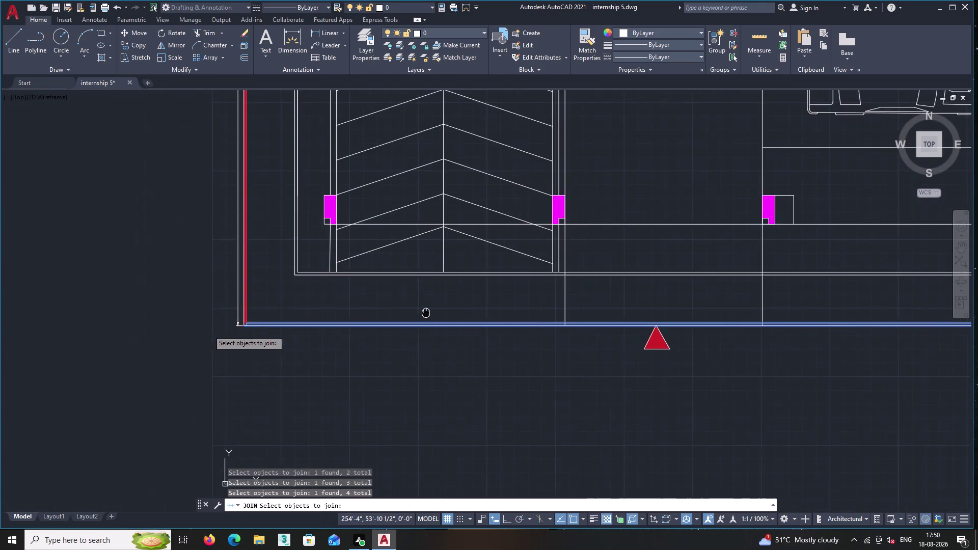
middle_drag(427, 312, 418, 312)
scroll(up, 3)
scroll(up, 3)
click(252, 356)
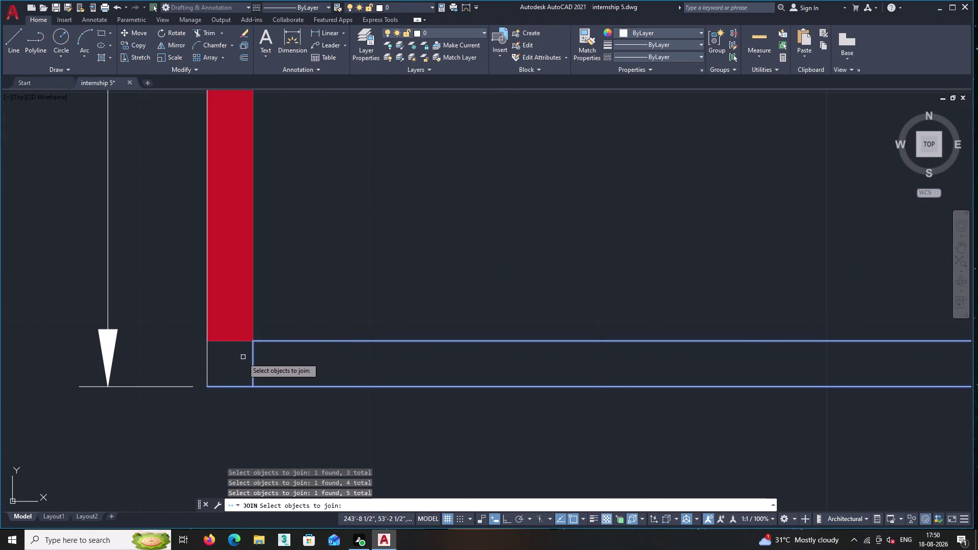
click(206, 366)
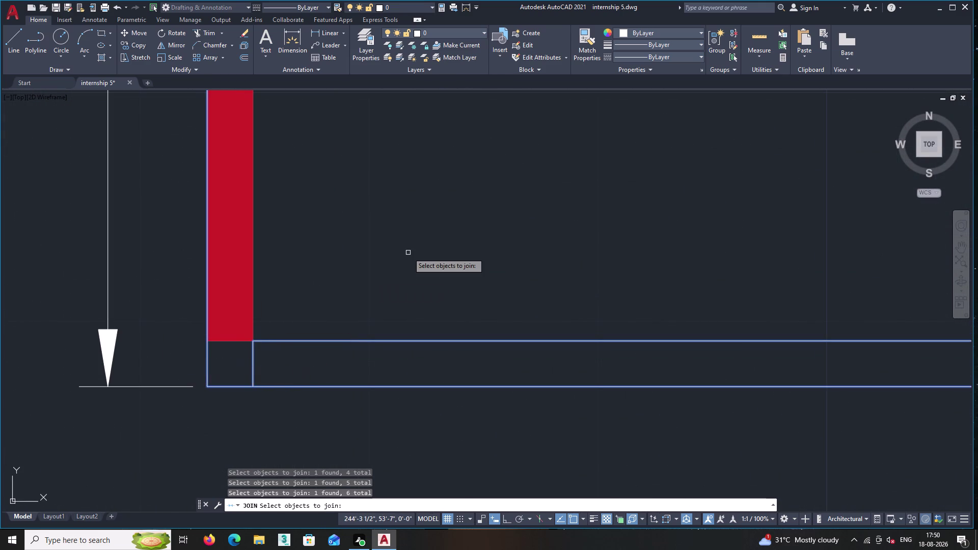
scroll(down, 3)
key(Return)
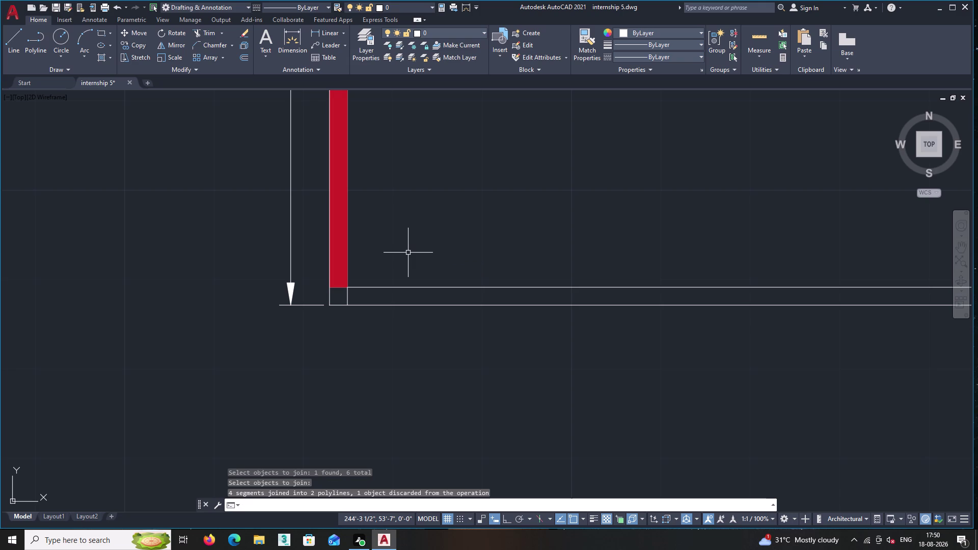
Hatch the bottom band and adjoining corner with solid red (205,32,39), then finish.
key(h)
key(Return)
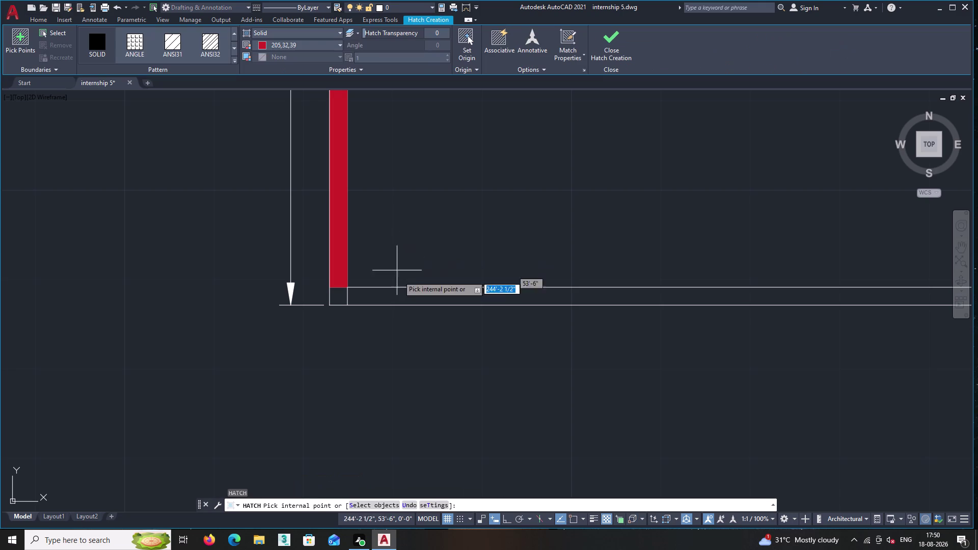
click(404, 296)
click(334, 296)
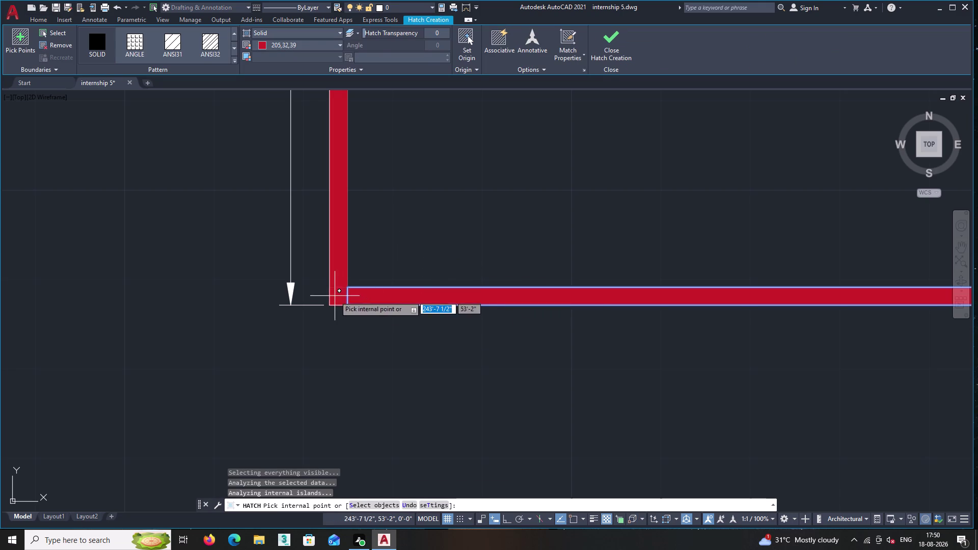
scroll(down, 3)
scroll(down, 3)
middle_drag(496, 268, 45, 287)
middle_drag(697, 392, 286, 472)
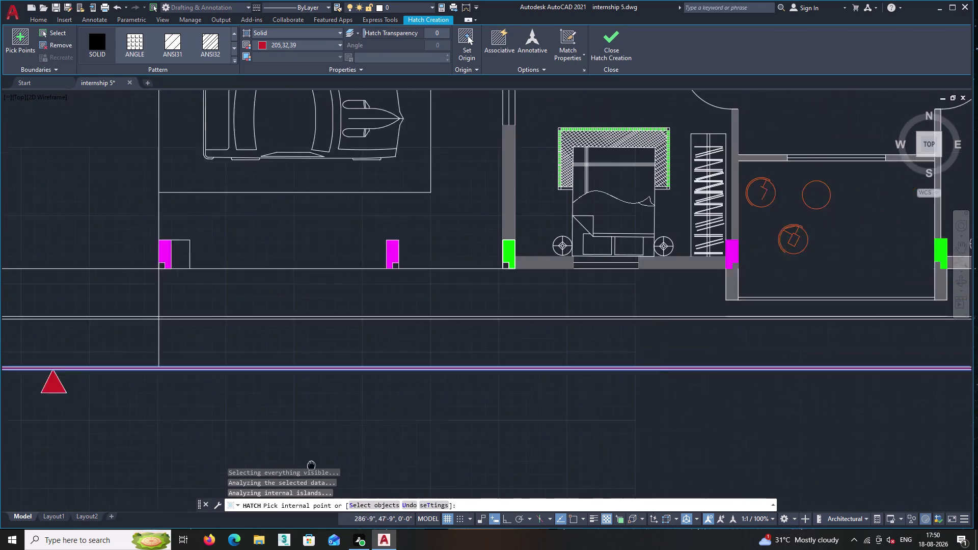
middle_drag(286, 472, 282, 474)
scroll(down, 3)
scroll(up, 3)
scroll(up, 3)
middle_drag(708, 361, 665, 112)
middle_drag(692, 292, 728, 549)
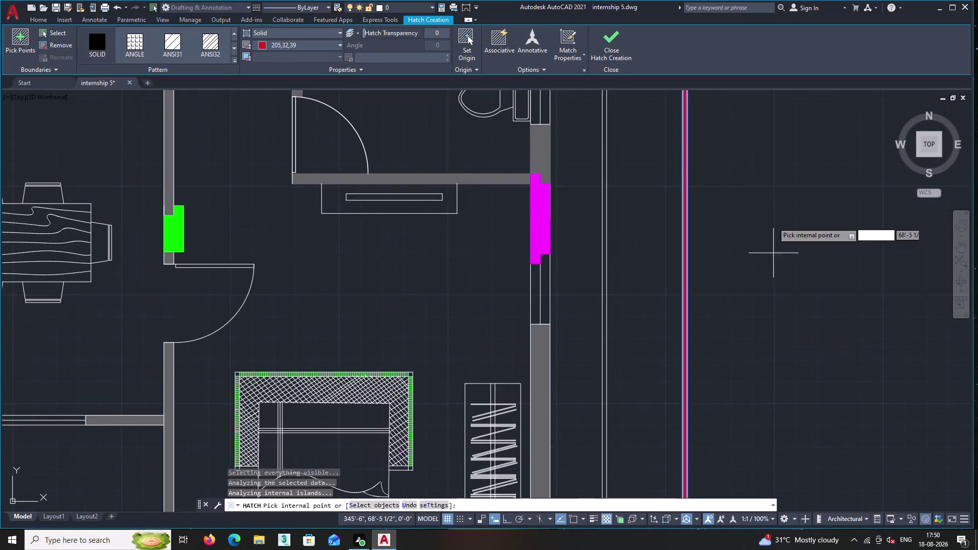
scroll(down, 3)
middle_drag(764, 173, 796, 546)
middle_drag(838, 251, 803, 535)
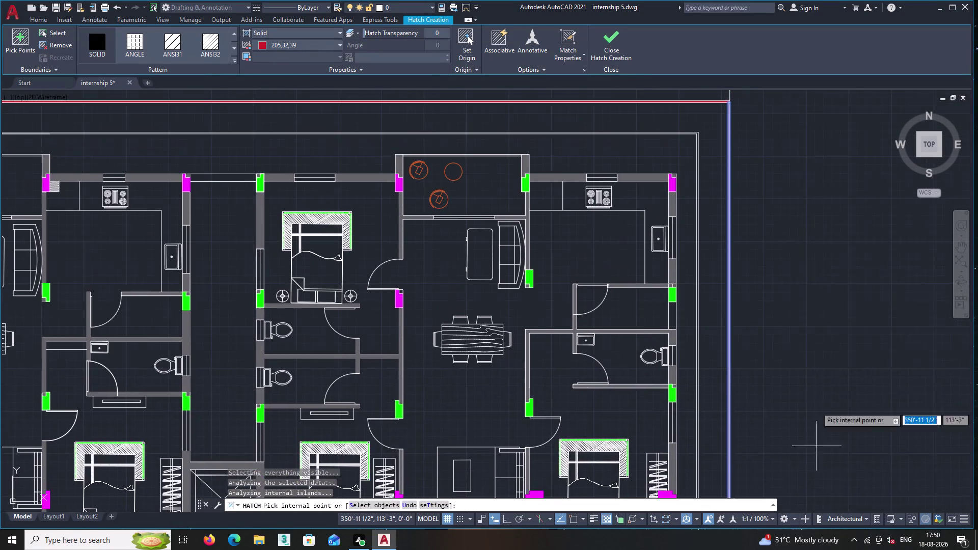
middle_drag(790, 274, 784, 429)
scroll(up, 3)
scroll(up, 3)
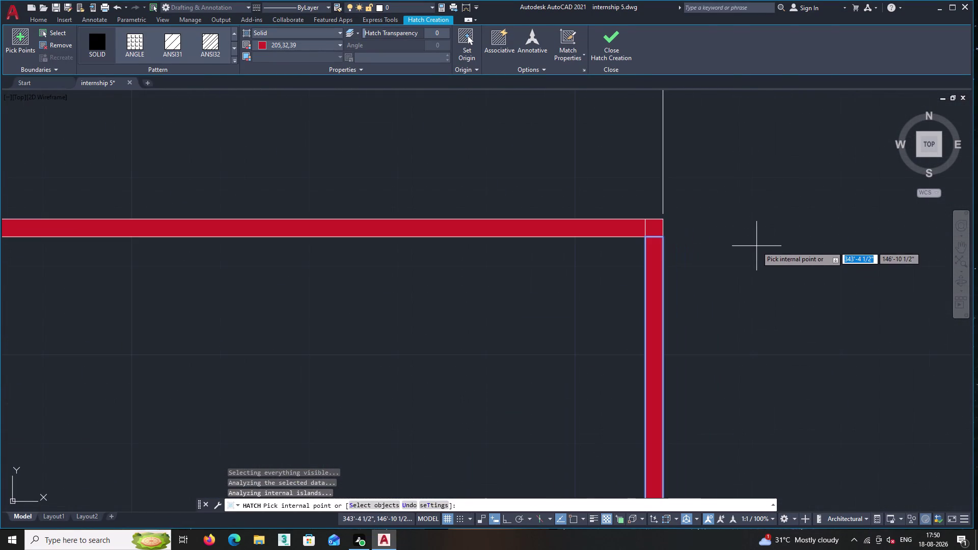
key(Return)
Start the TR trim command, then cancel it.
text(tr)
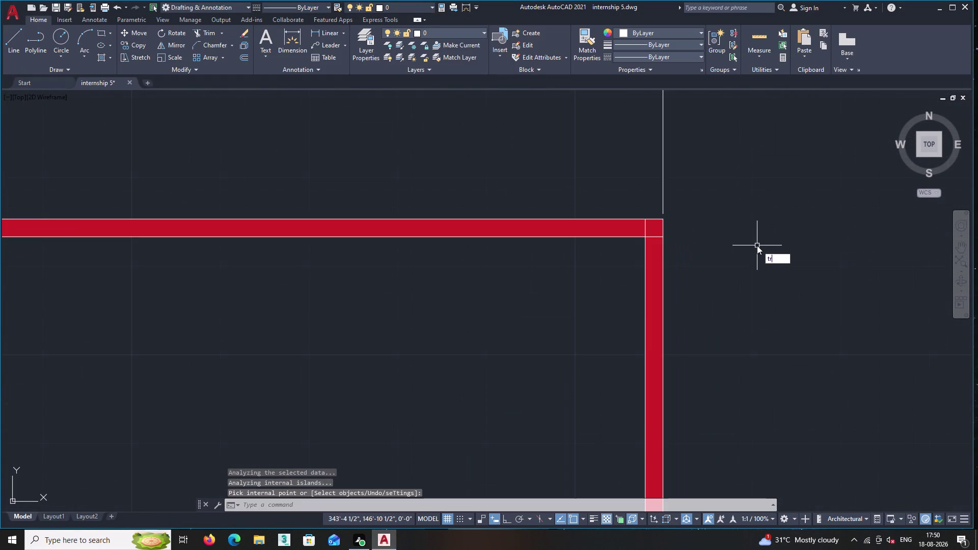
key(Return)
key(apostrophe)
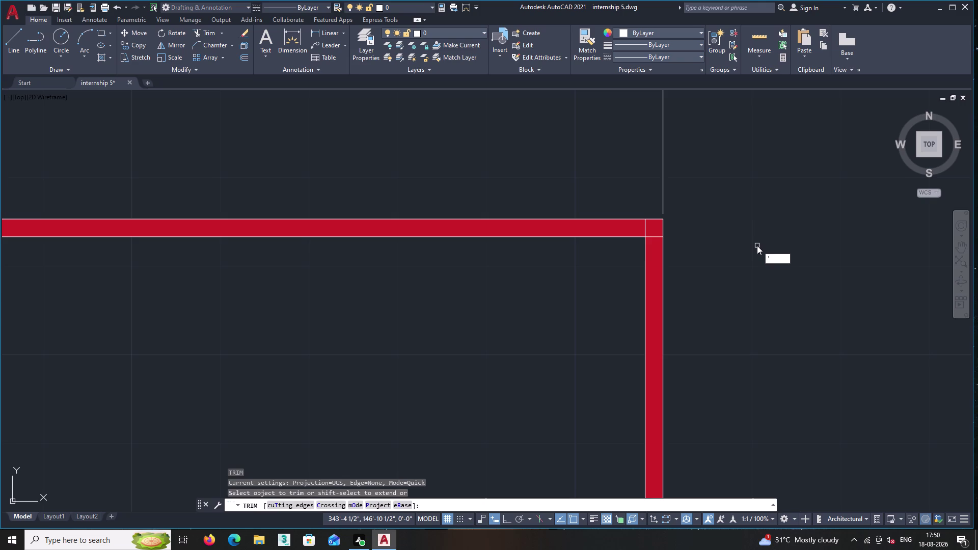
key(Escape)
key(Escape)
Restart TRIM and remove the two lines crossing the band's top-right corner.
text(tr)
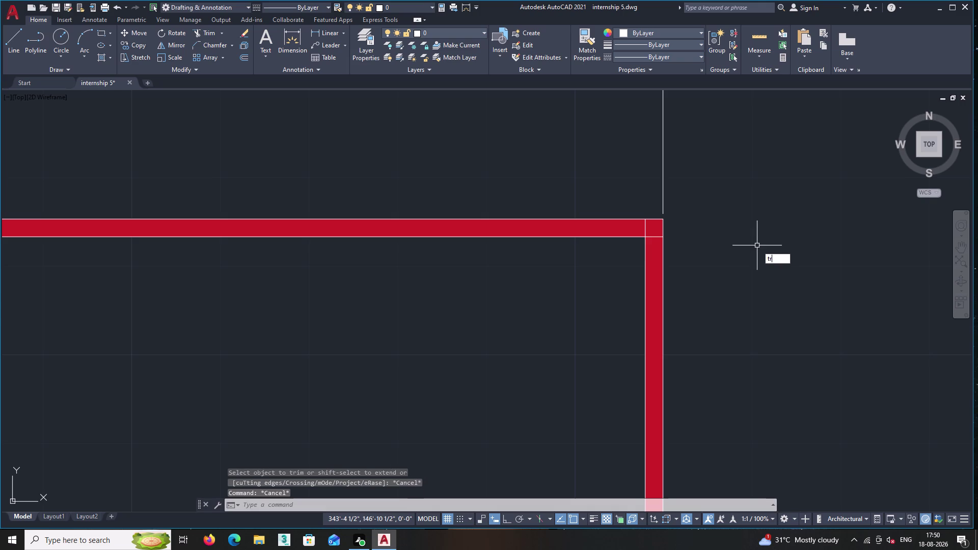
key(Return)
scroll(up, 3)
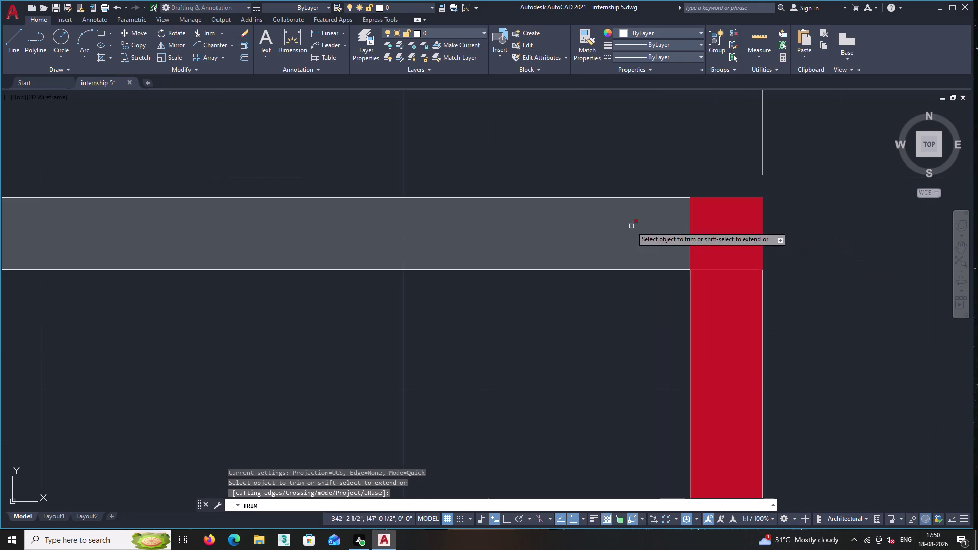
click(690, 239)
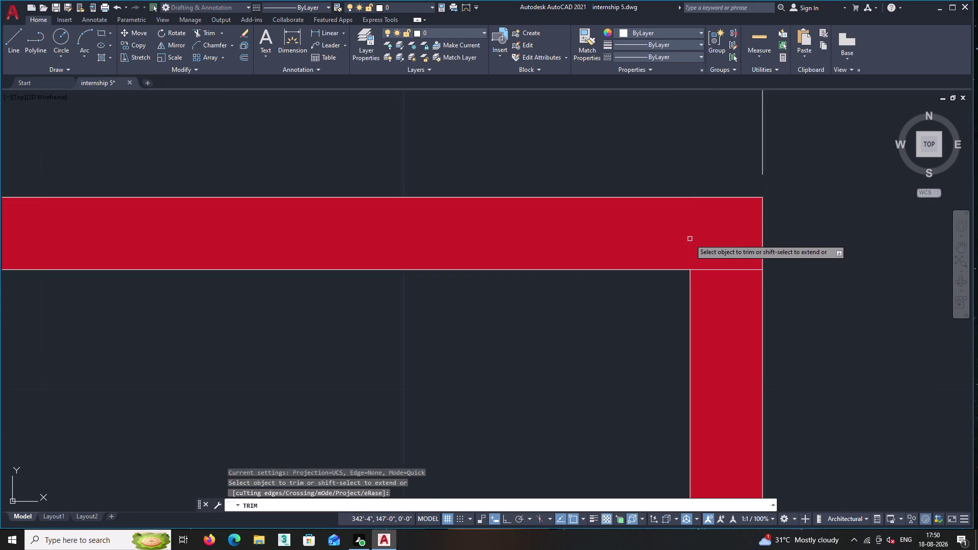
click(725, 269)
Trim the two leftover lines inside the band's top-left corner.
scroll(down, 3)
scroll(down, 3)
middle_drag(685, 296, 977, 245)
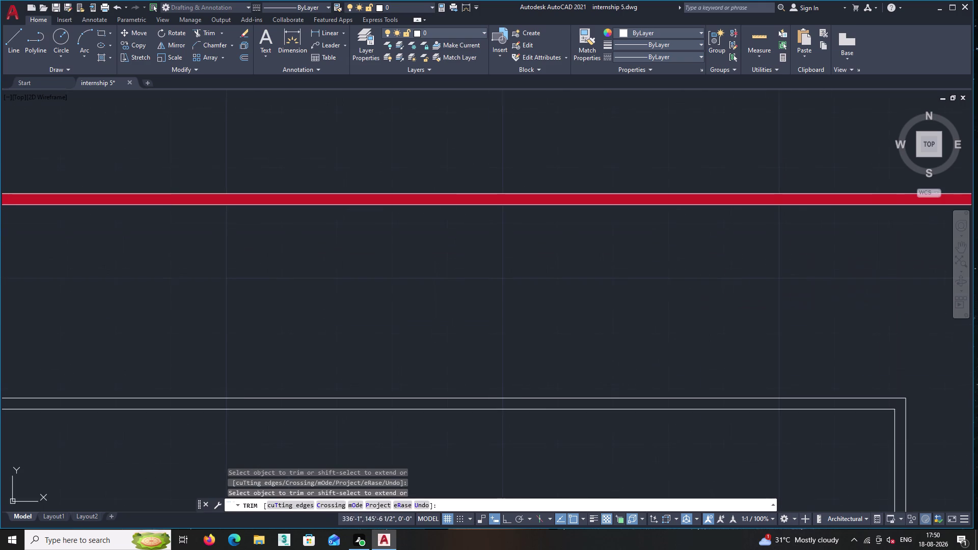
middle_drag(492, 293, 911, 304)
middle_drag(428, 320, 866, 344)
middle_drag(398, 322, 889, 395)
middle_drag(223, 381, 977, 323)
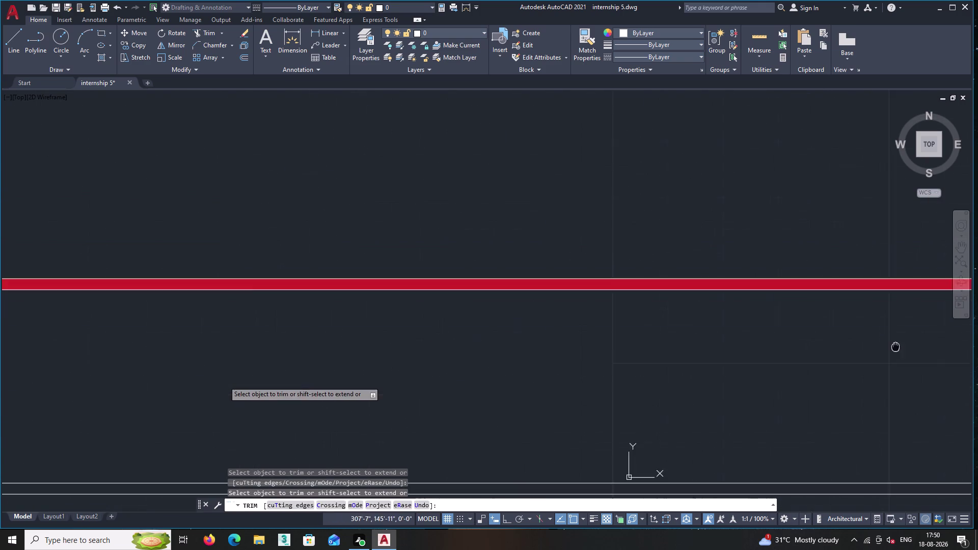
middle_drag(977, 323, 970, 314)
middle_drag(199, 299, 950, 332)
middle_drag(48, 375, 634, 396)
scroll(down, 3)
scroll(down, 3)
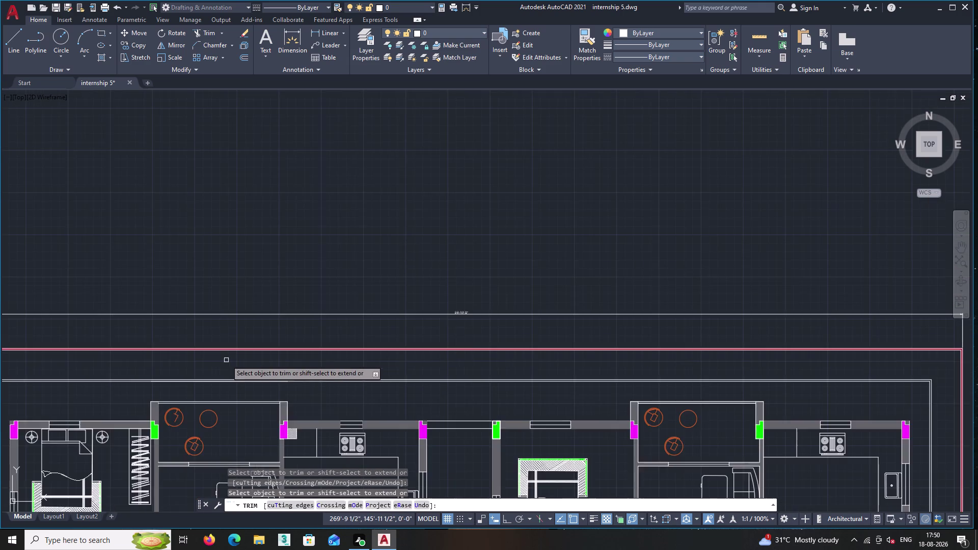
middle_drag(222, 360, 685, 297)
scroll(up, 3)
scroll(up, 3)
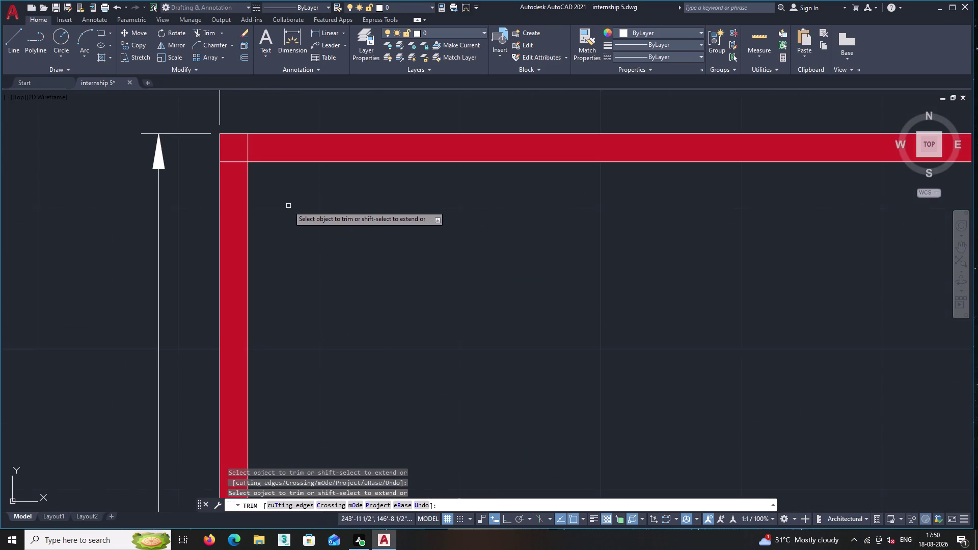
middle_drag(294, 216, 446, 424)
scroll(up, 3)
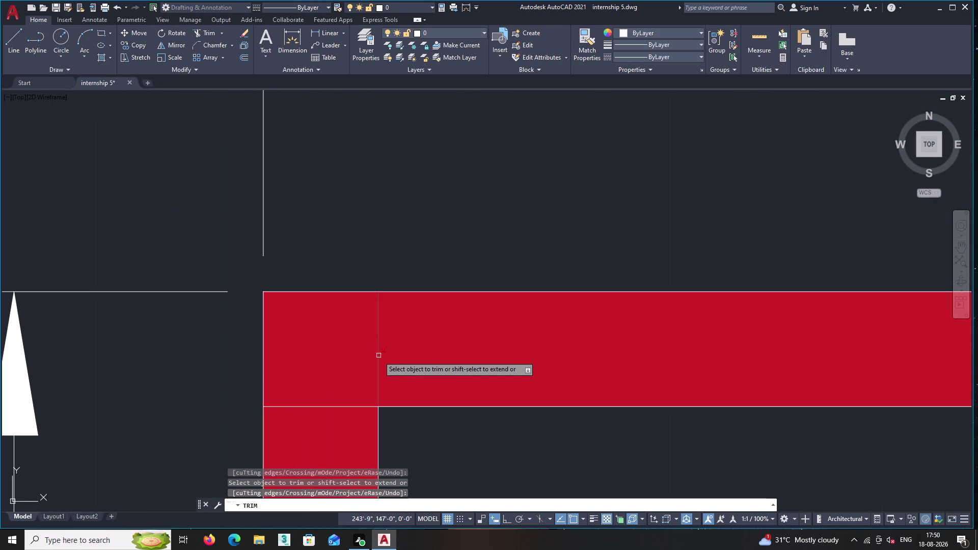
click(378, 356)
click(356, 405)
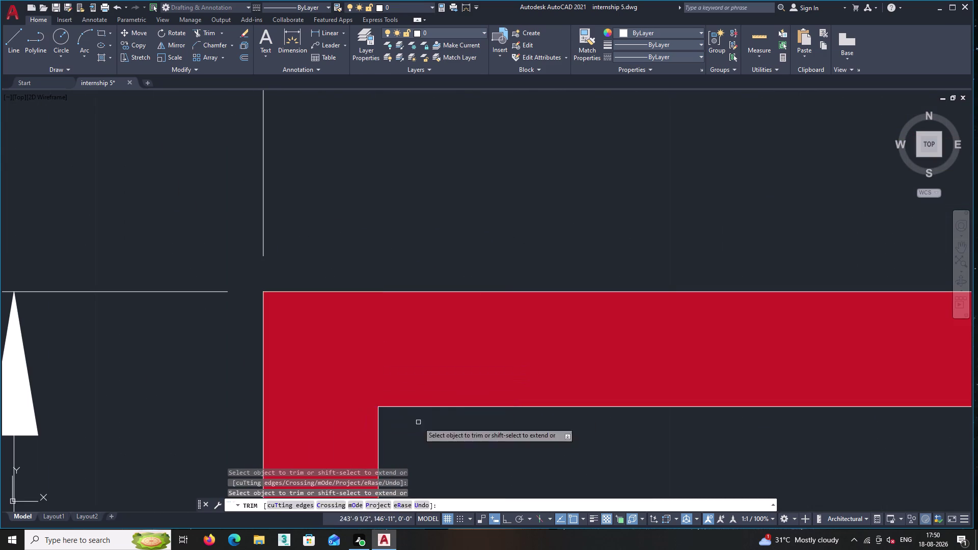
Trim the two leftover lines inside the band's bottom-left corner.
scroll(down, 3)
middle_drag(455, 452, 398, 153)
scroll(down, 3)
middle_drag(478, 356, 480, 317)
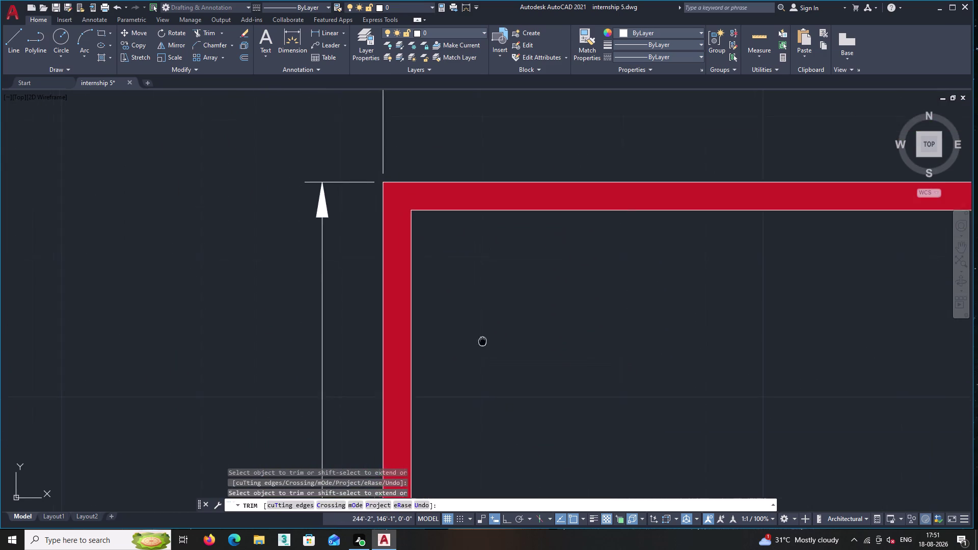
middle_drag(480, 317, 442, 108)
scroll(down, 3)
middle_drag(479, 332, 435, 42)
middle_drag(428, 346, 420, 257)
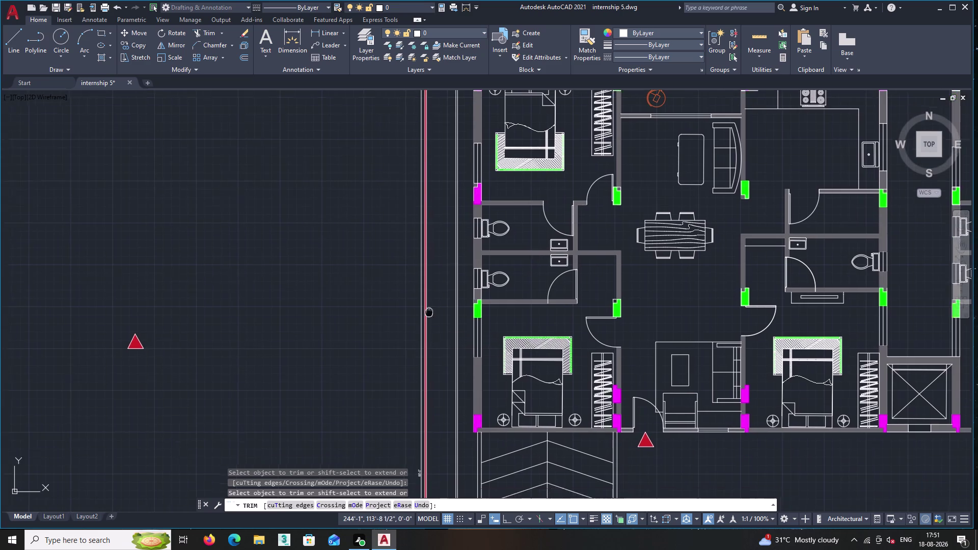
middle_drag(420, 257, 397, 43)
middle_drag(407, 380, 399, 30)
scroll(up, 3)
scroll(up, 3)
middle_drag(307, 268, 465, 401)
scroll(up, 3)
click(429, 326)
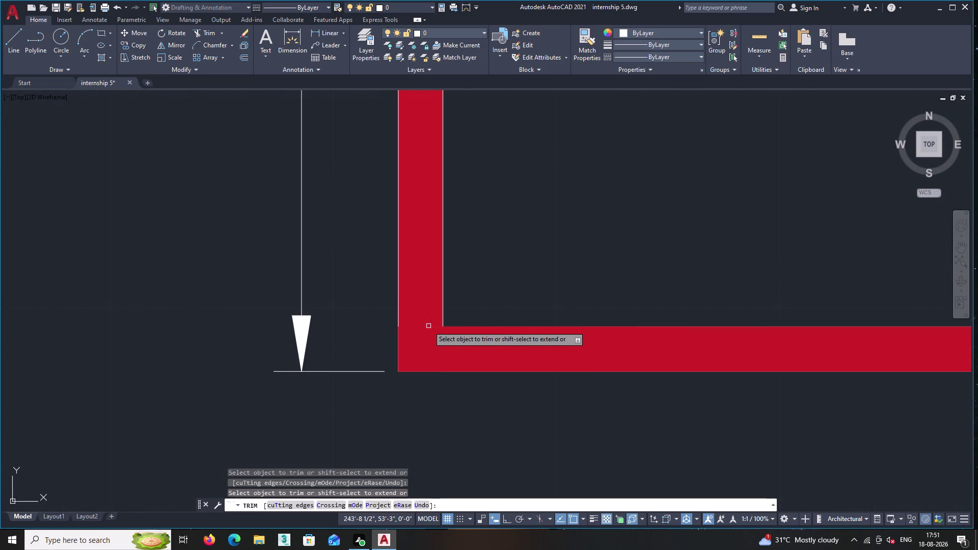
click(442, 351)
Trim the stray lines in the bottom-right corner, then end trimming.
scroll(down, 3)
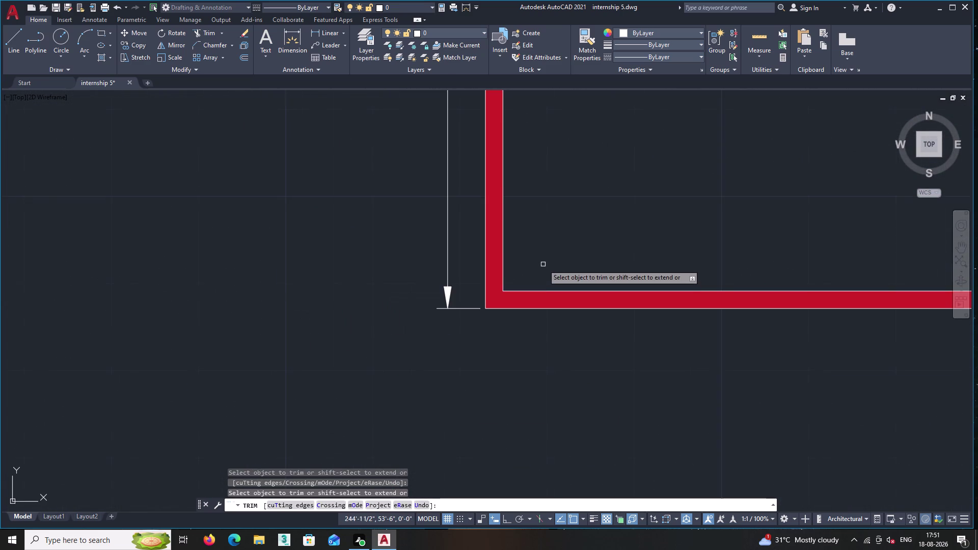
middle_drag(543, 263, 0, 246)
scroll(down, 3)
middle_drag(672, 363, 107, 276)
scroll(down, 3)
middle_drag(701, 312, 259, 299)
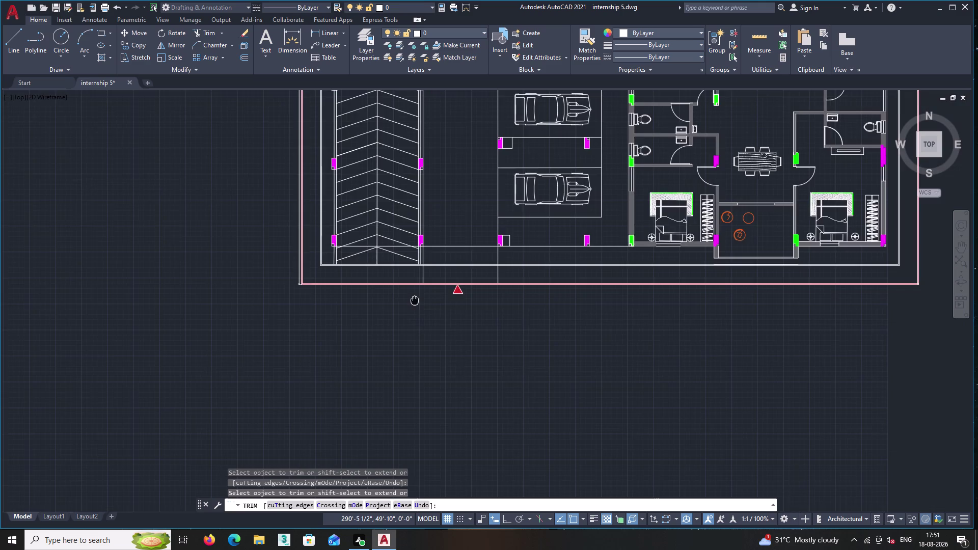
middle_drag(259, 299, 48, 309)
scroll(up, 3)
middle_drag(346, 291, 605, 297)
scroll(up, 3)
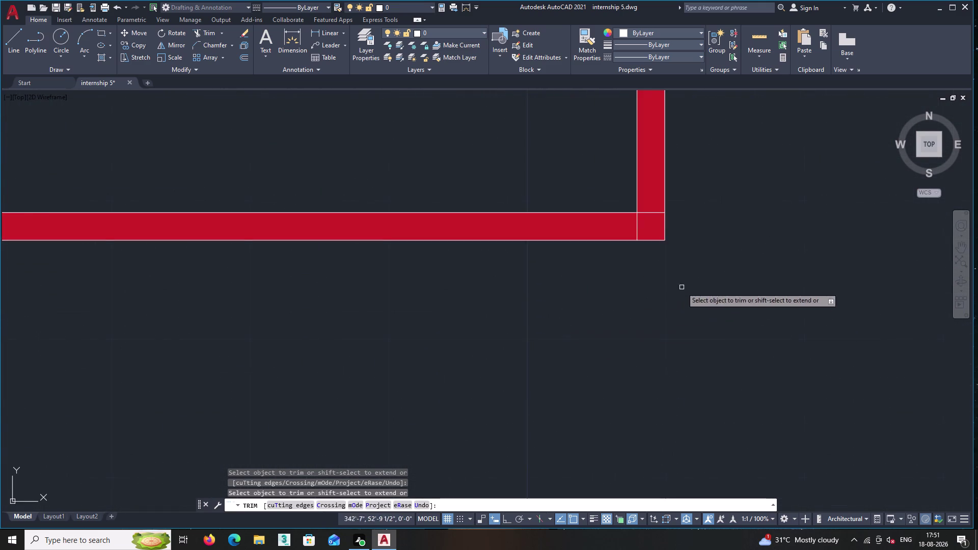
scroll(up, 3)
middle_drag(665, 286, 659, 455)
scroll(up, 3)
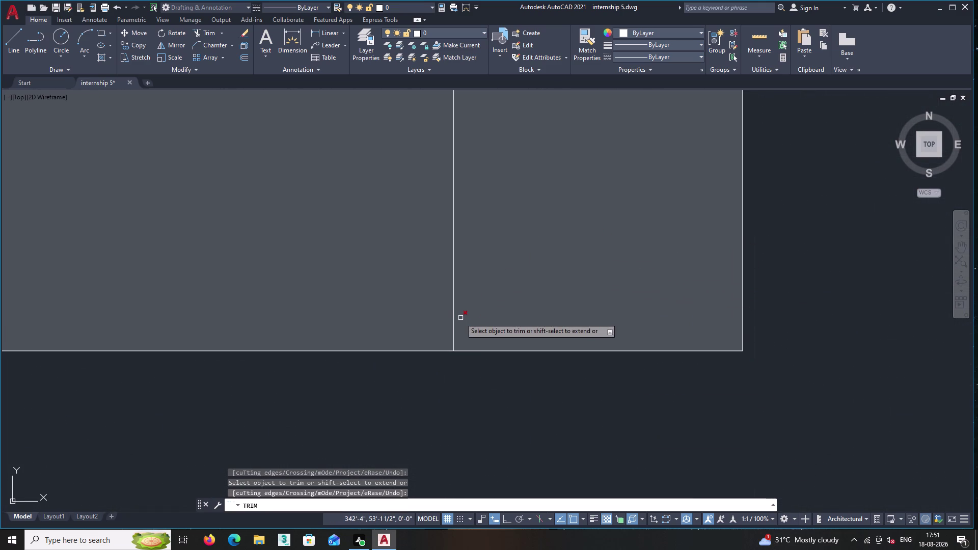
double_click(452, 333)
scroll(down, 3)
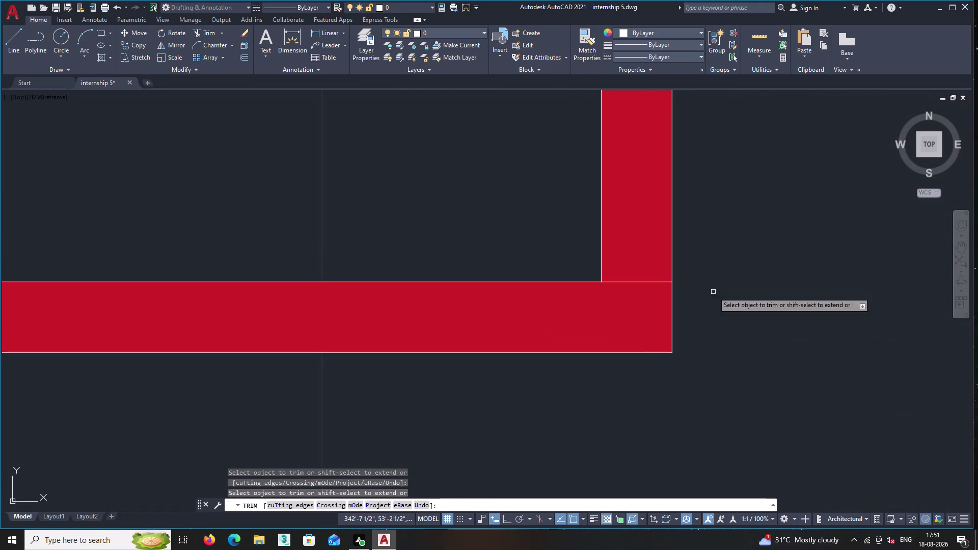
click(662, 281)
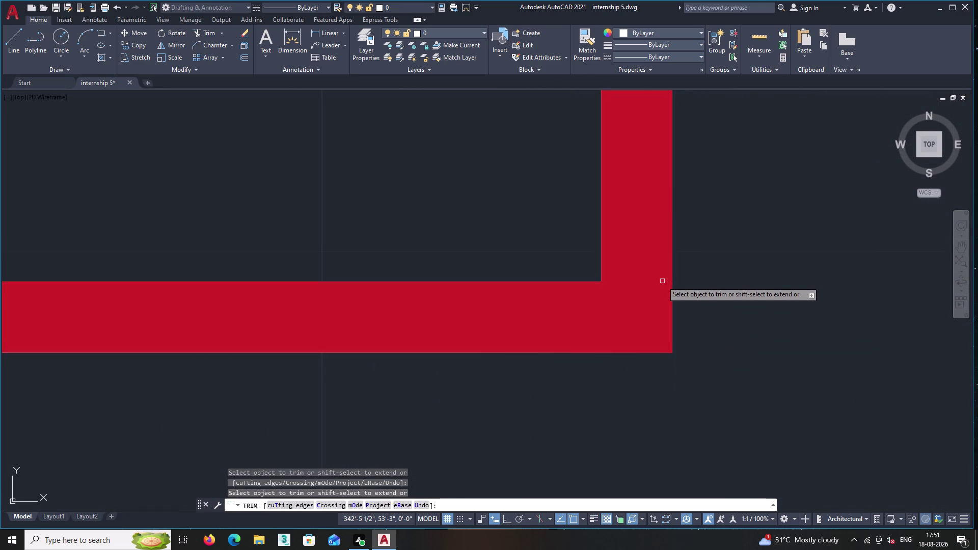
scroll(down, 3)
middle_click(651, 248)
scroll(down, 3)
middle_drag(651, 248, 764, 331)
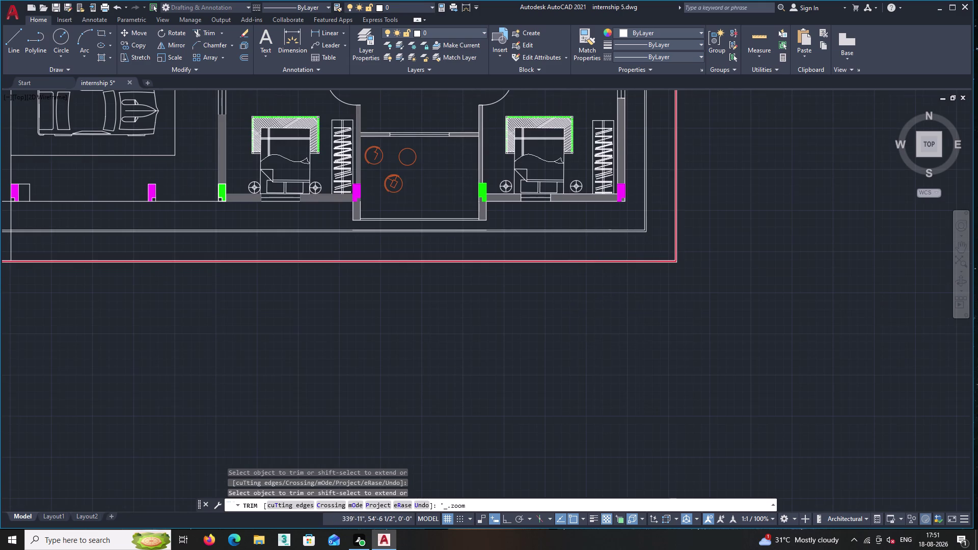
middle_drag(765, 331, 897, 410)
middle_drag(712, 373, 912, 446)
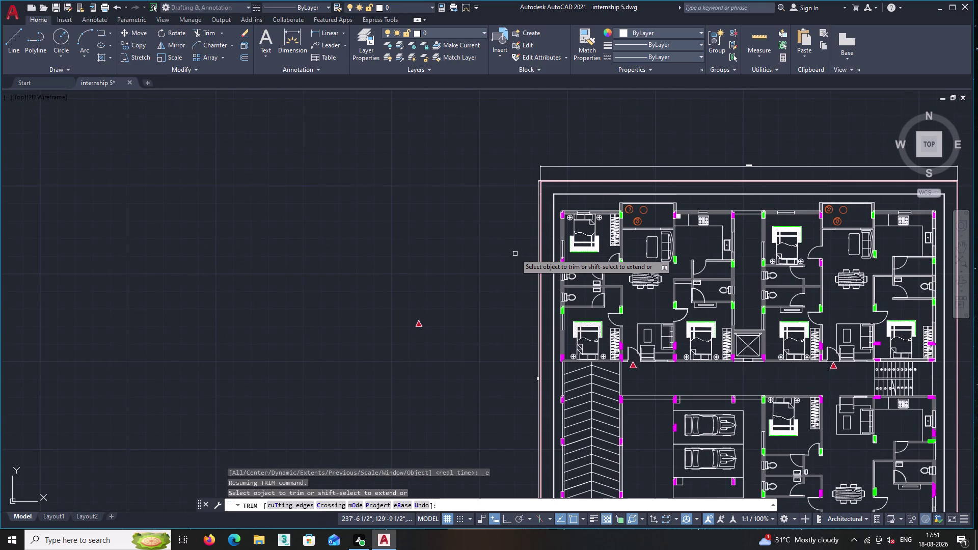
key(Escape)
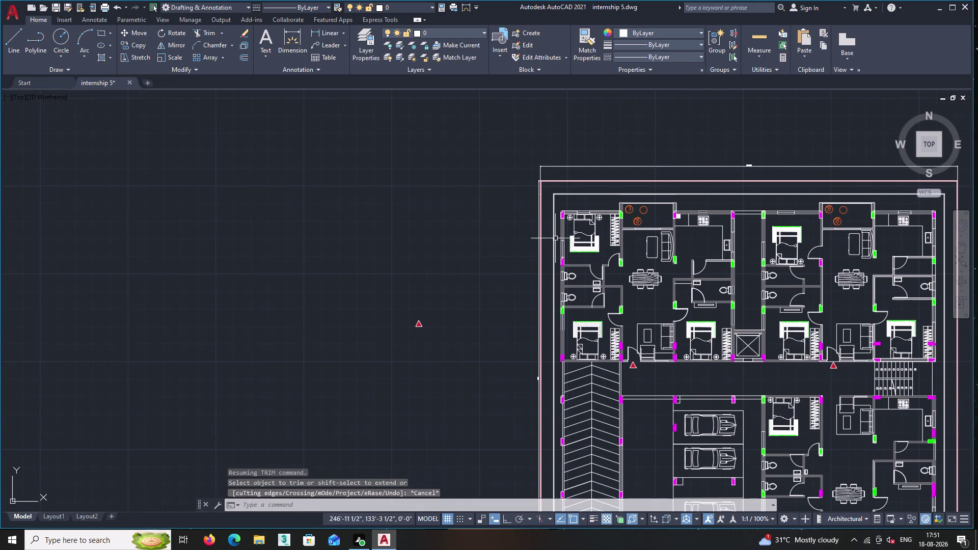
Draw a vertical wall line across the red band at the left wall.
scroll(up, 3)
middle_drag(521, 195, 416, 124)
scroll(down, 3)
middle_drag(462, 331, 420, 201)
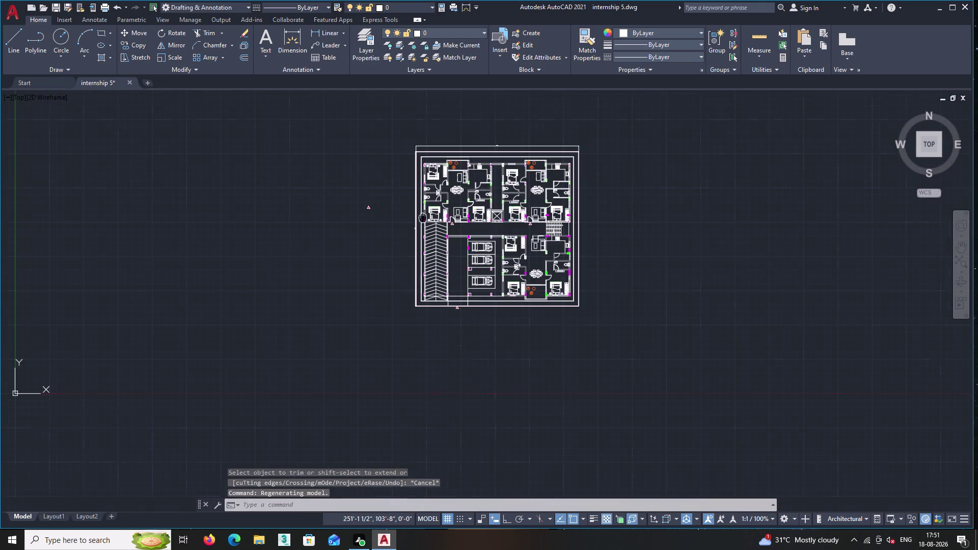
scroll(up, 3)
middle_drag(390, 266, 429, 350)
scroll(up, 3)
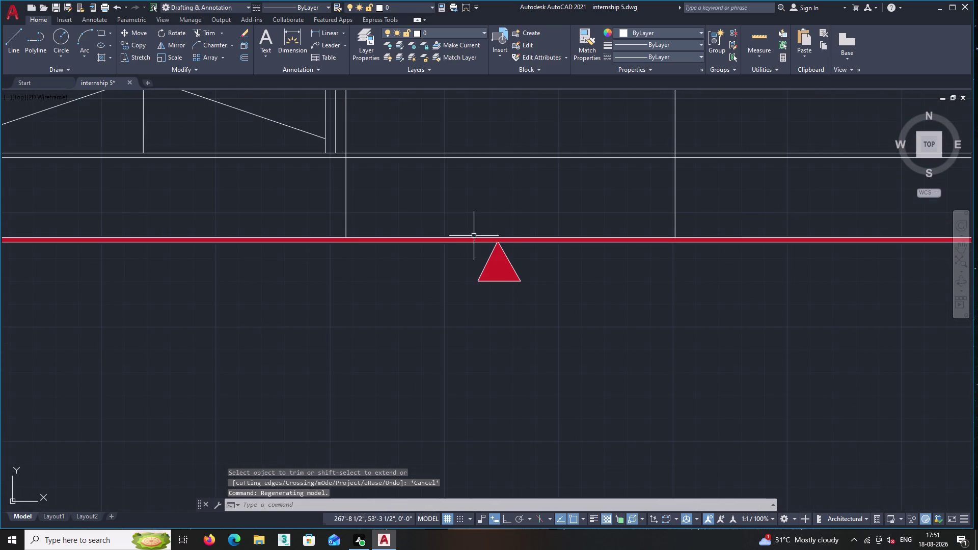
scroll(up, 3)
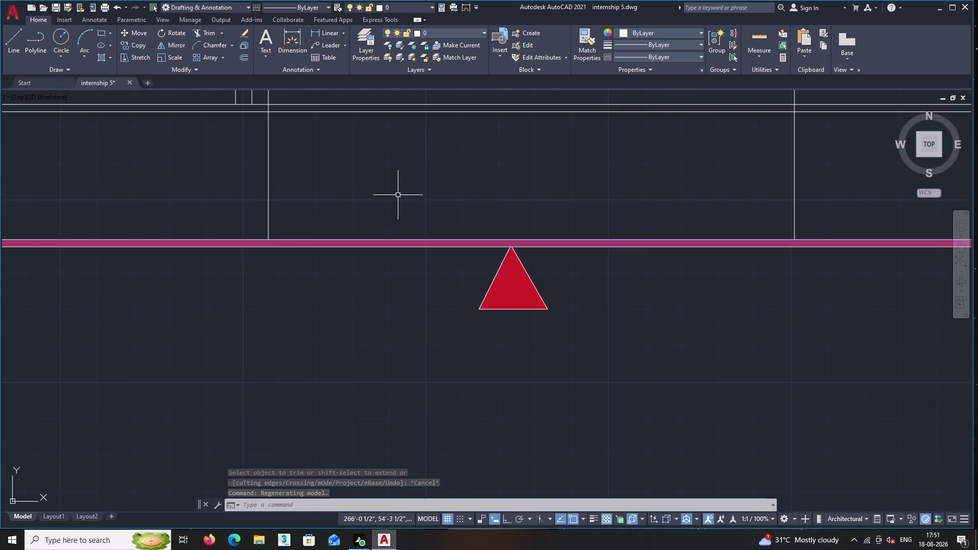
scroll(down, 3)
scroll(down, 3)
middle_click(409, 194)
scroll(up, 3)
scroll(up, 3)
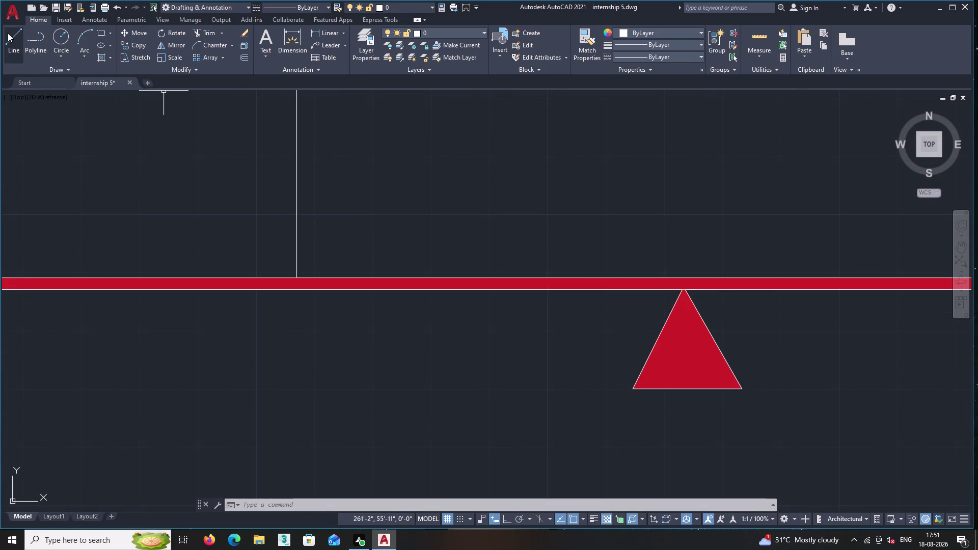
click(8, 33)
scroll(up, 3)
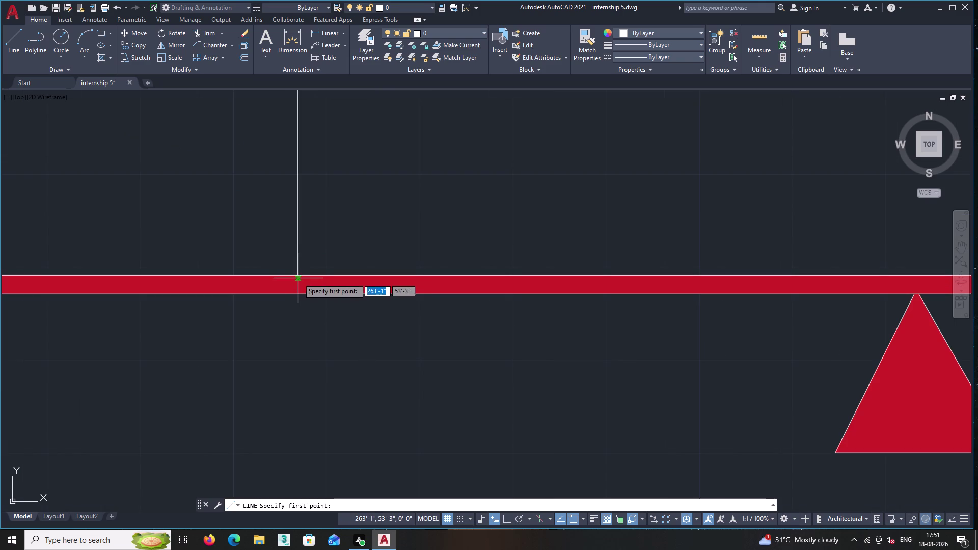
click(298, 275)
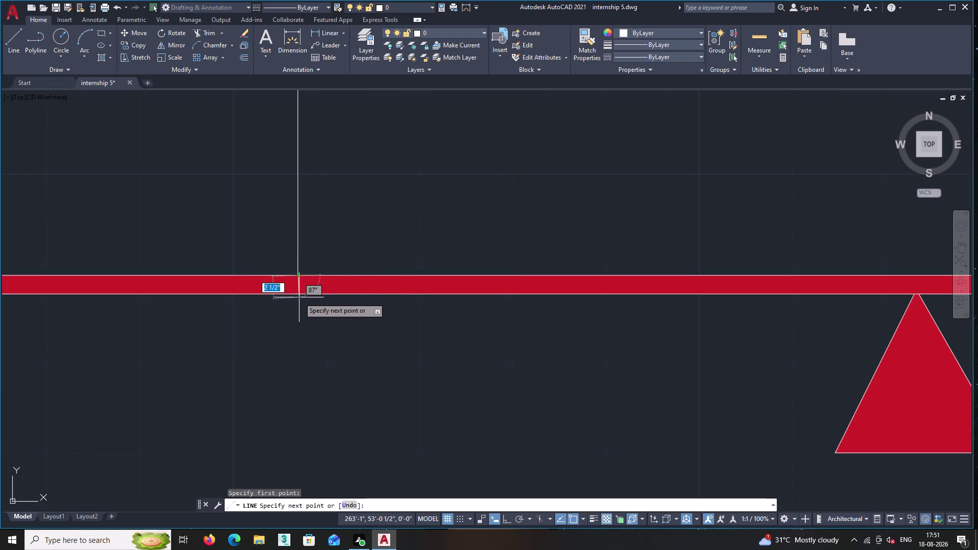
double_click(297, 294)
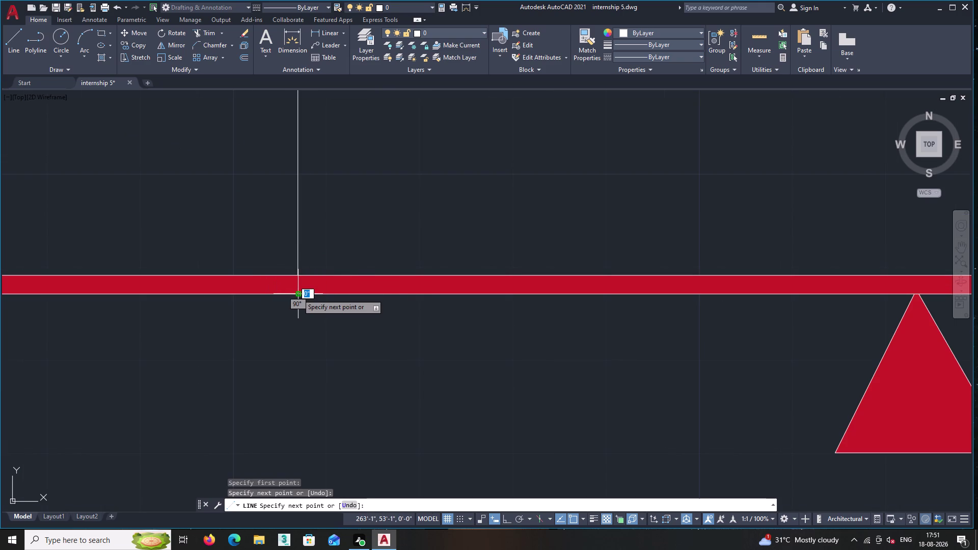
key(Return)
scroll(up, 3)
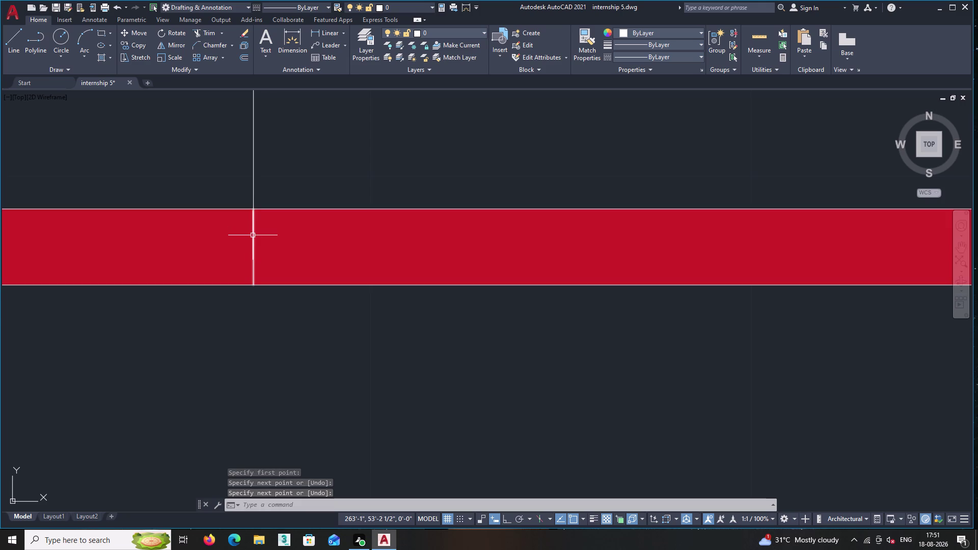
key(Return)
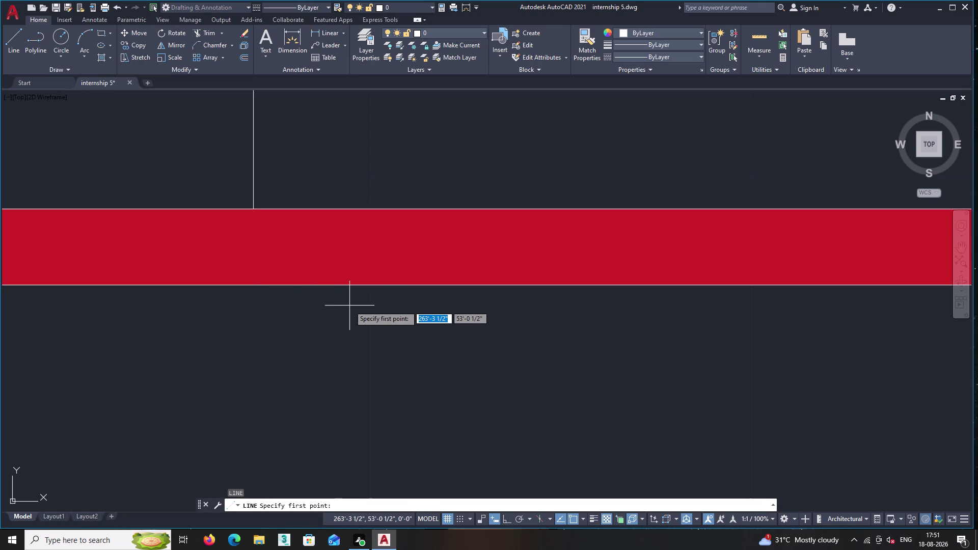
key(Return)
key(Escape)
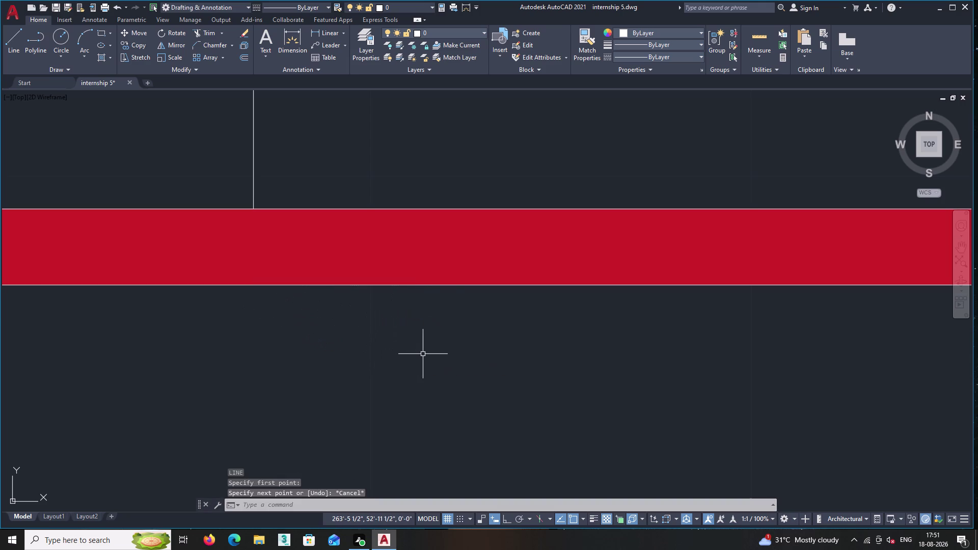
Draw a vertical wall line across the red band at the right wall.
key(Return)
scroll(down, 3)
middle_drag(690, 338, 233, 301)
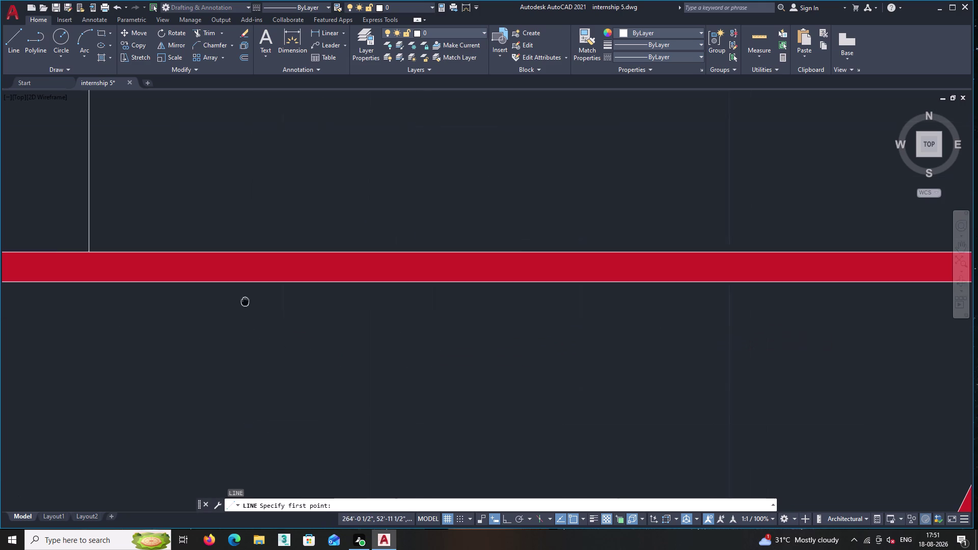
middle_drag(233, 301, 225, 300)
scroll(down, 3)
middle_drag(690, 289, 662, 303)
middle_drag(614, 318, 151, 287)
scroll(up, 3)
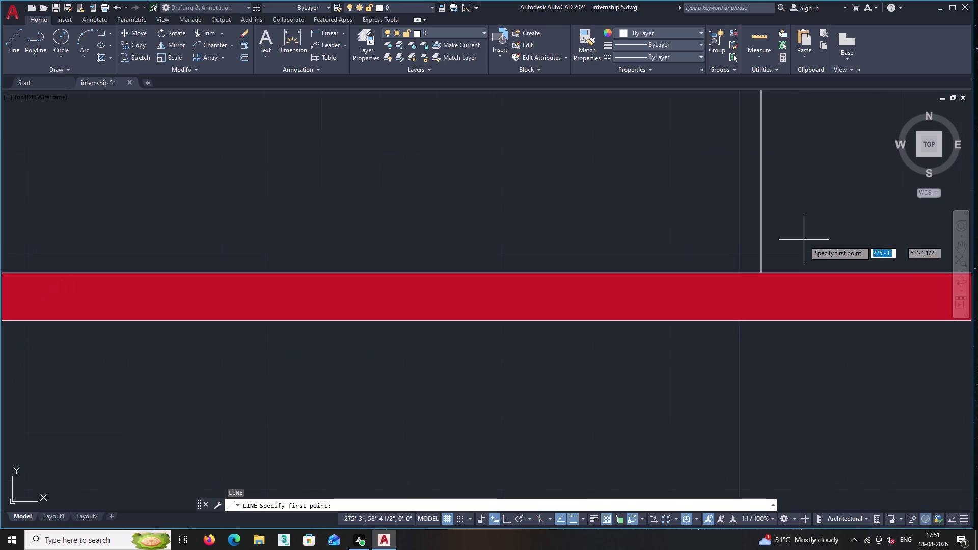
click(759, 274)
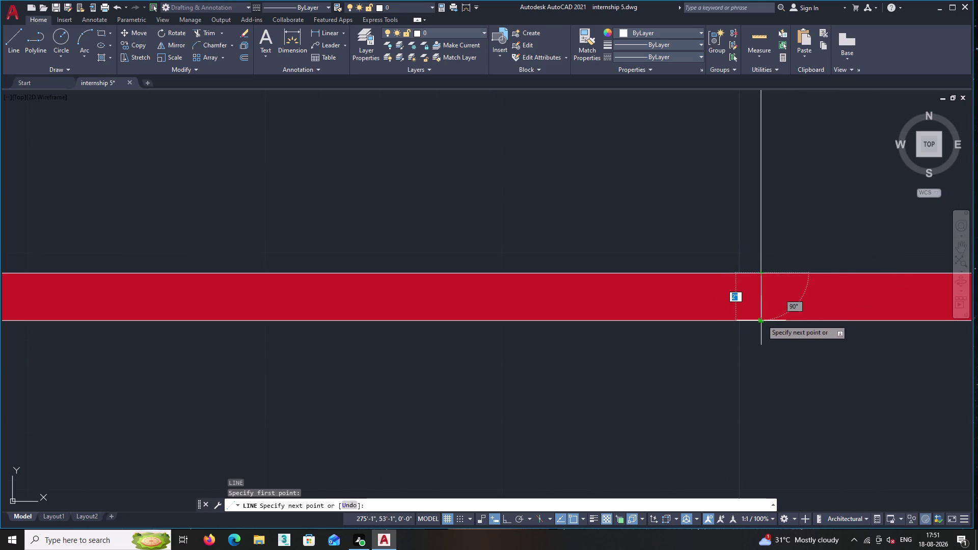
double_click(761, 319)
key(Return)
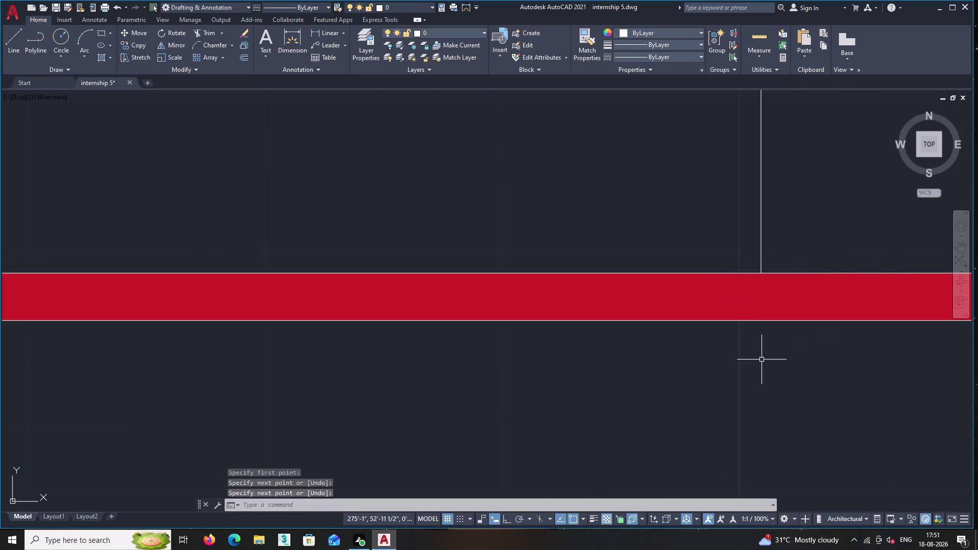
text(tr)
key(Return)
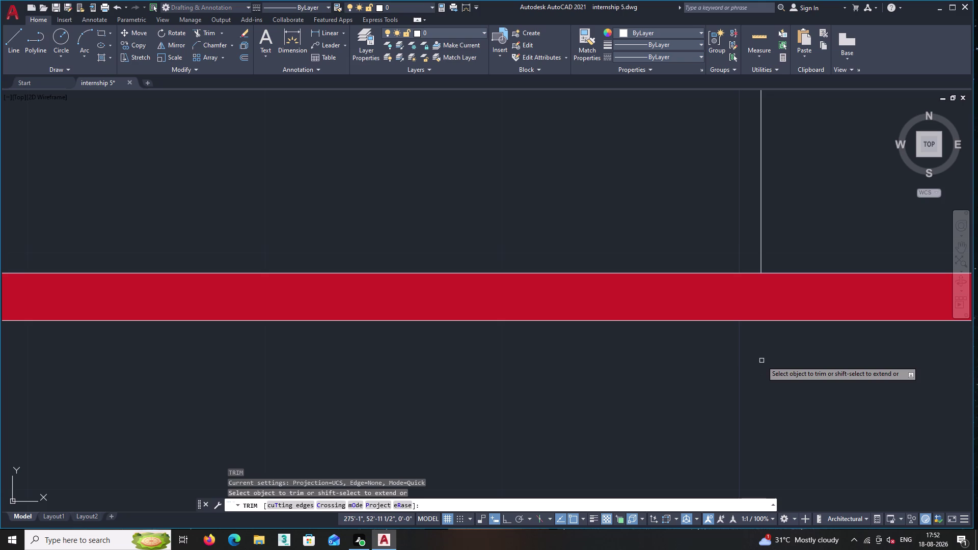